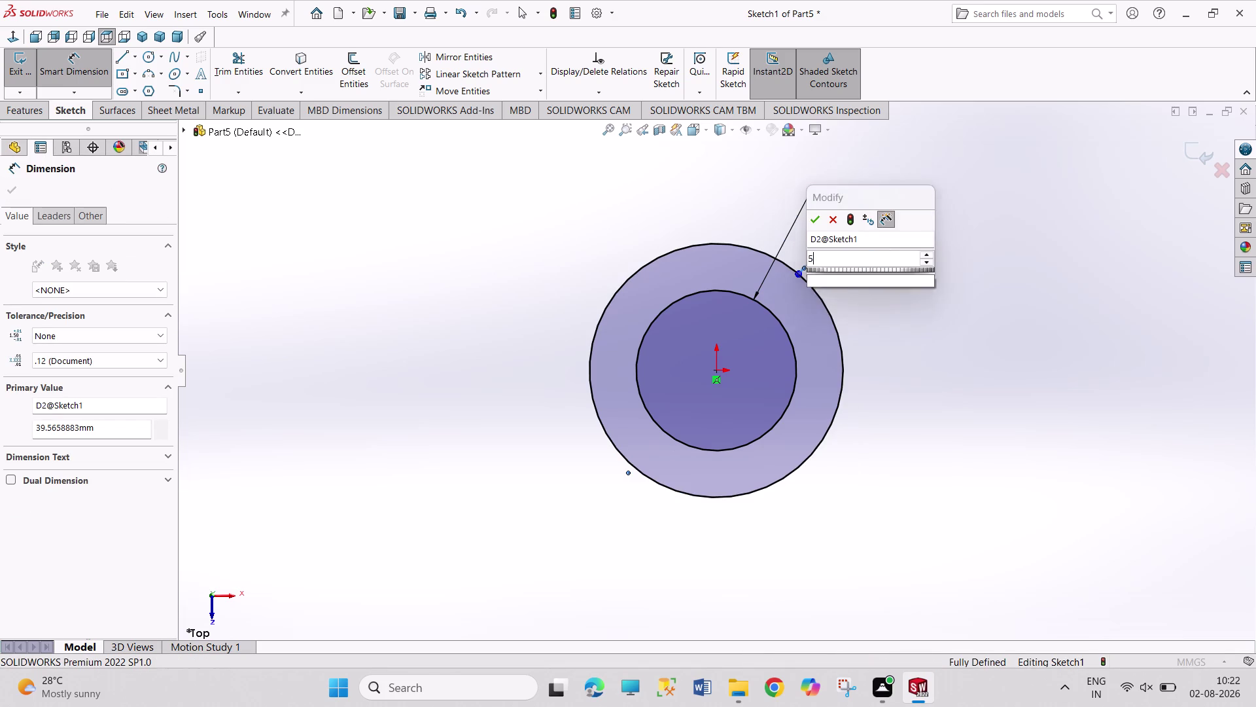
Finish the Ø52 outer circle dimension, return to selecting, and start the rectangle tool.
right_click(964, 371)
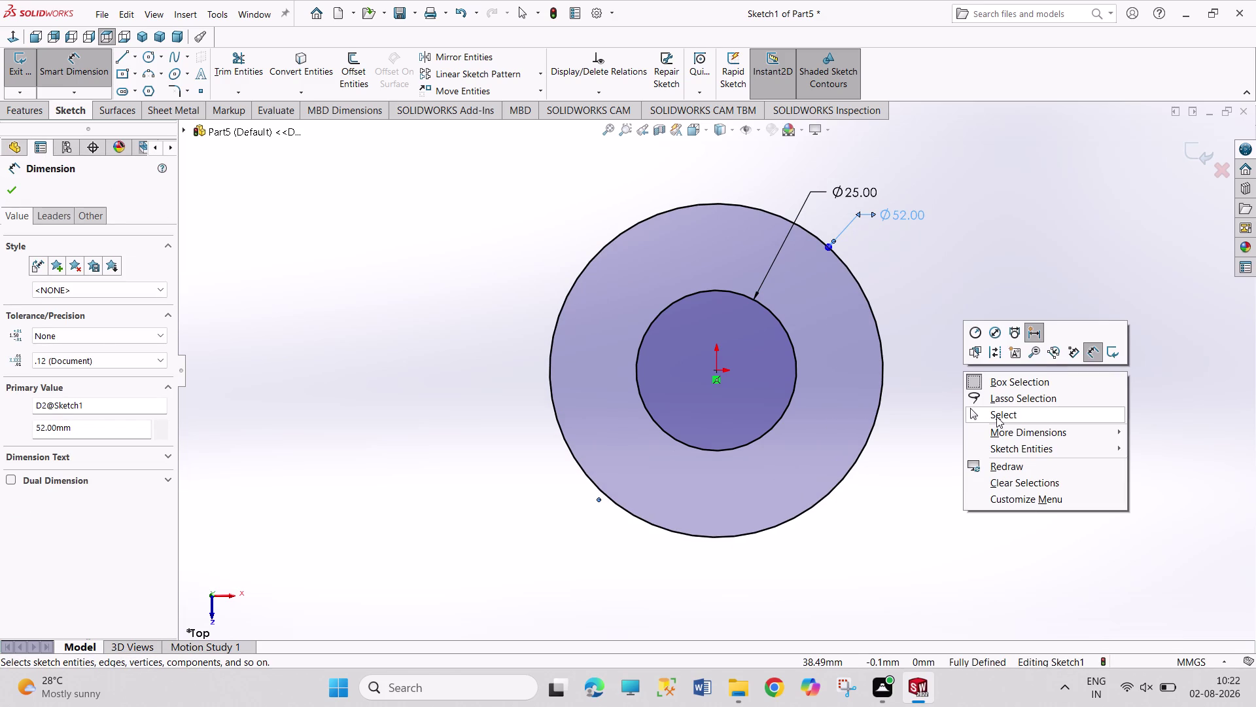
click(997, 416)
scroll(up, 3)
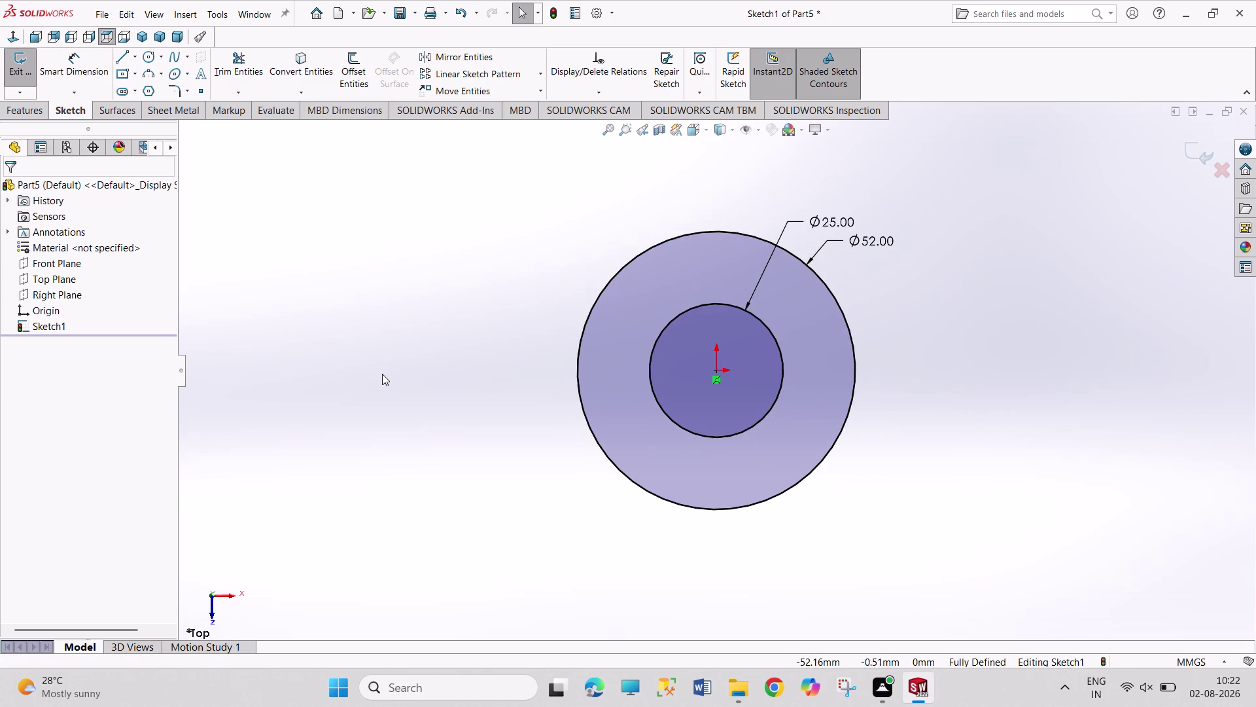
scroll(up, 3)
scroll(down, 3)
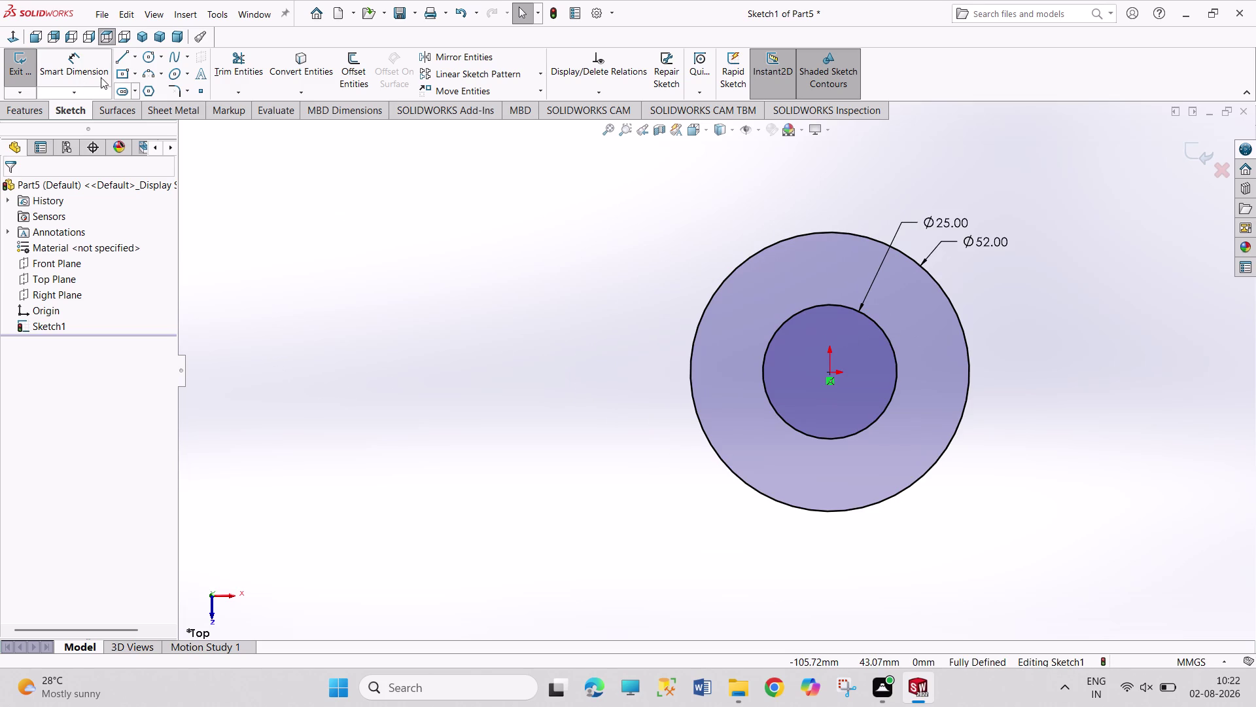
click(125, 72)
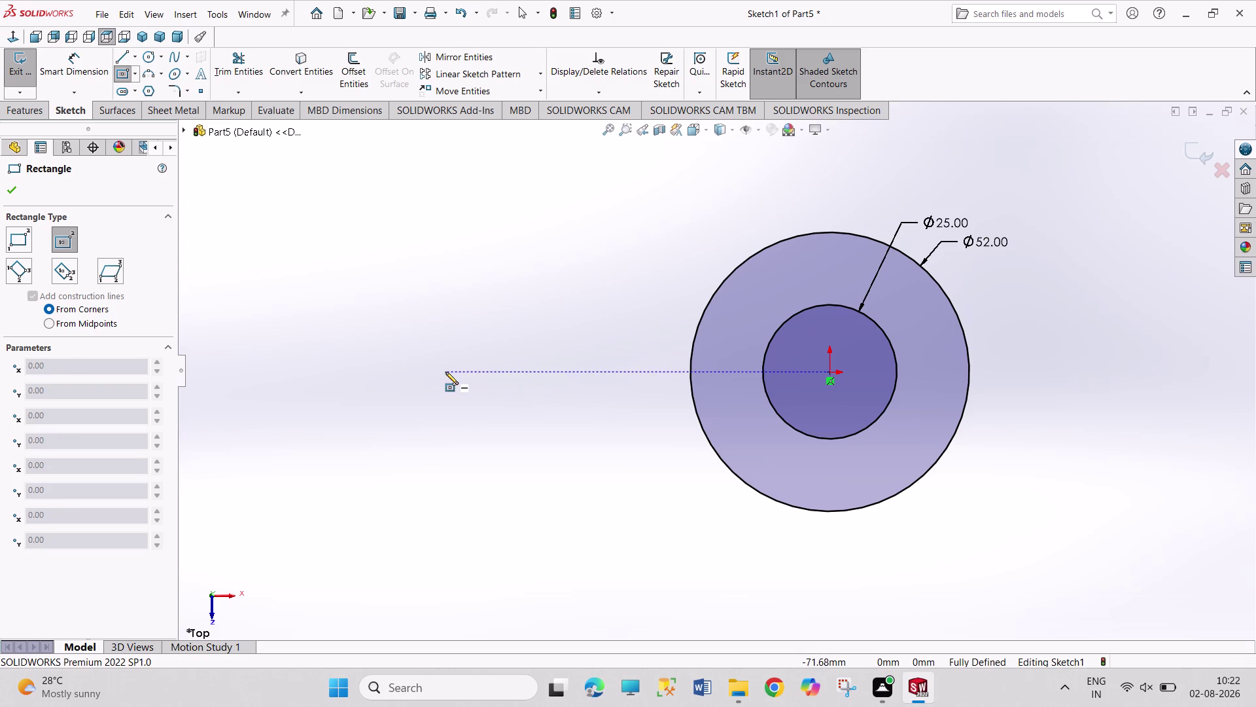
click(446, 372)
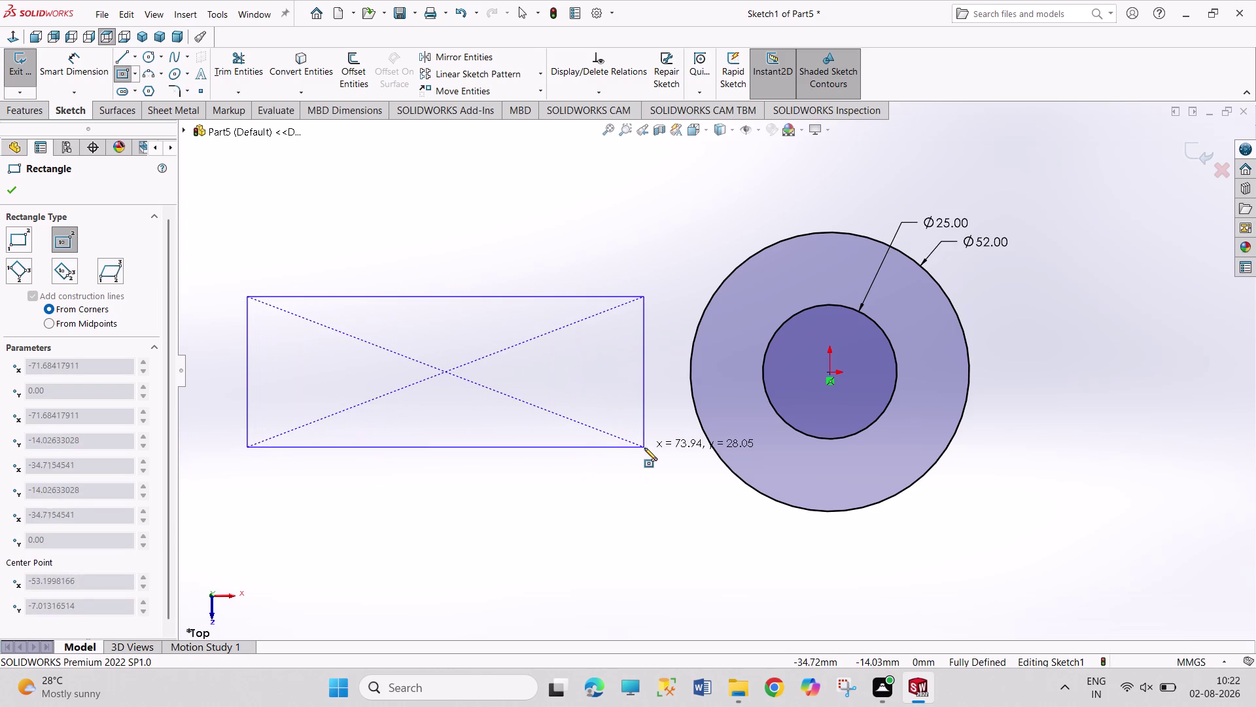
click(682, 450)
right_click(658, 244)
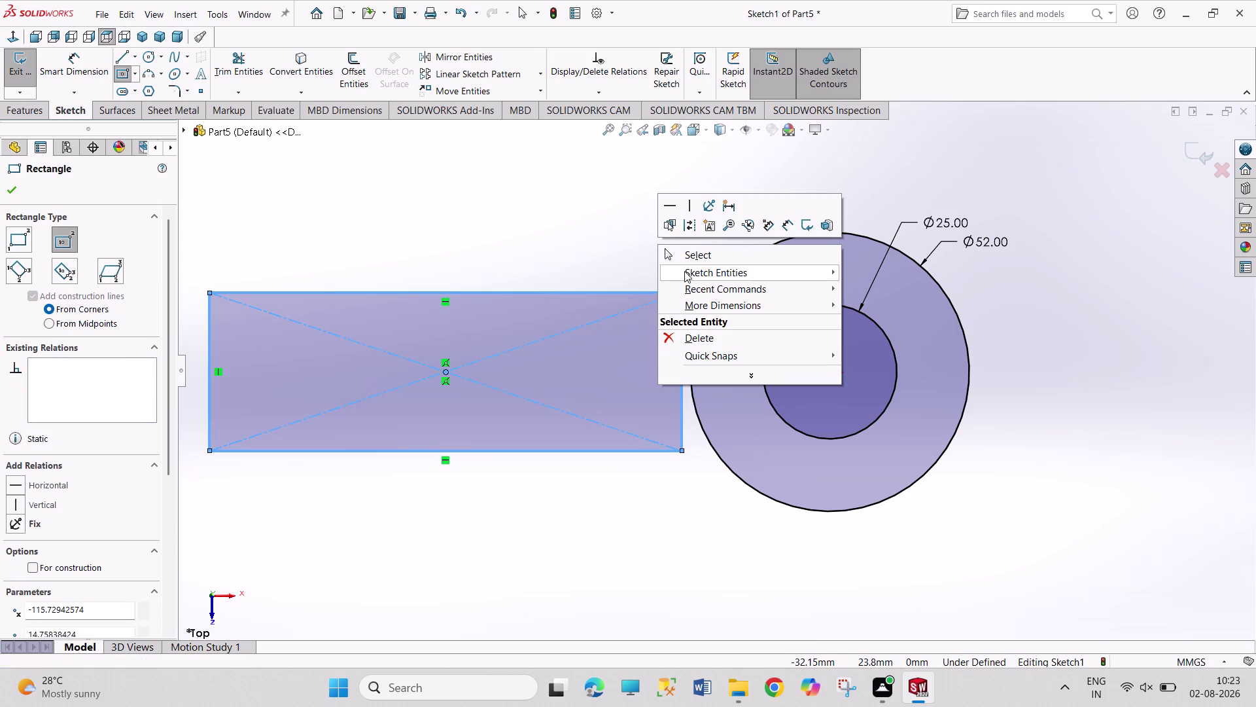
click(686, 259)
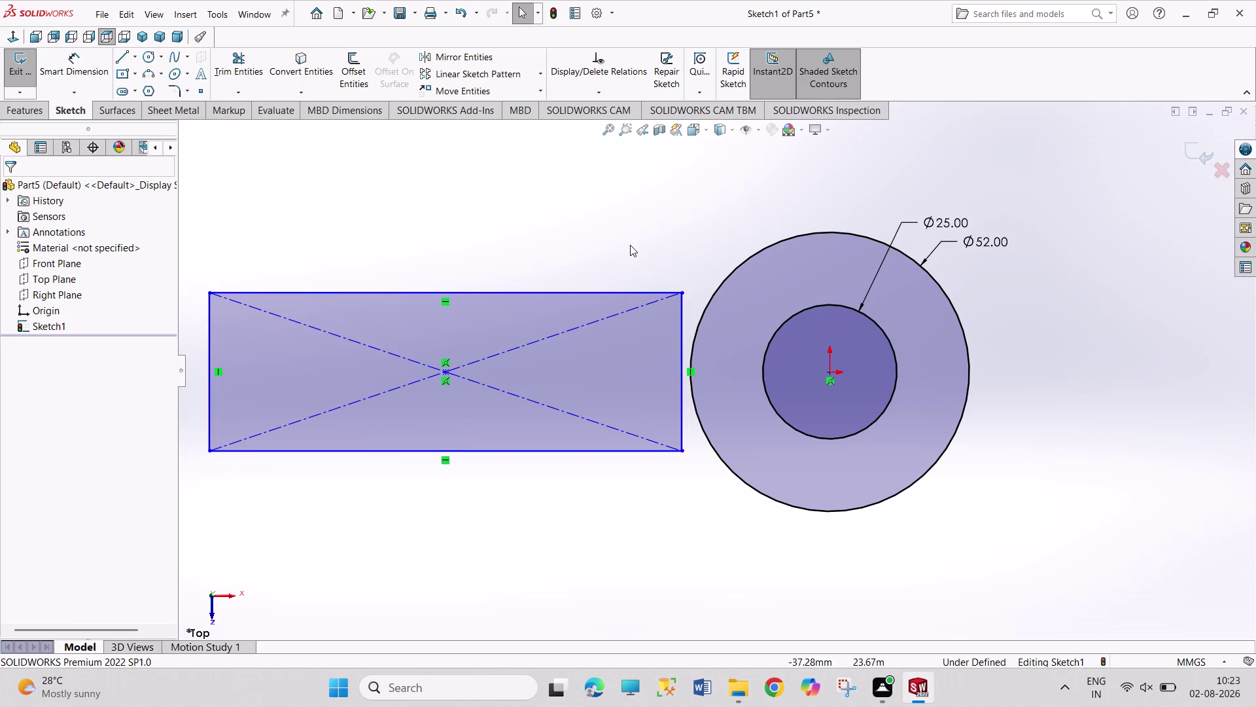
right_click(446, 372)
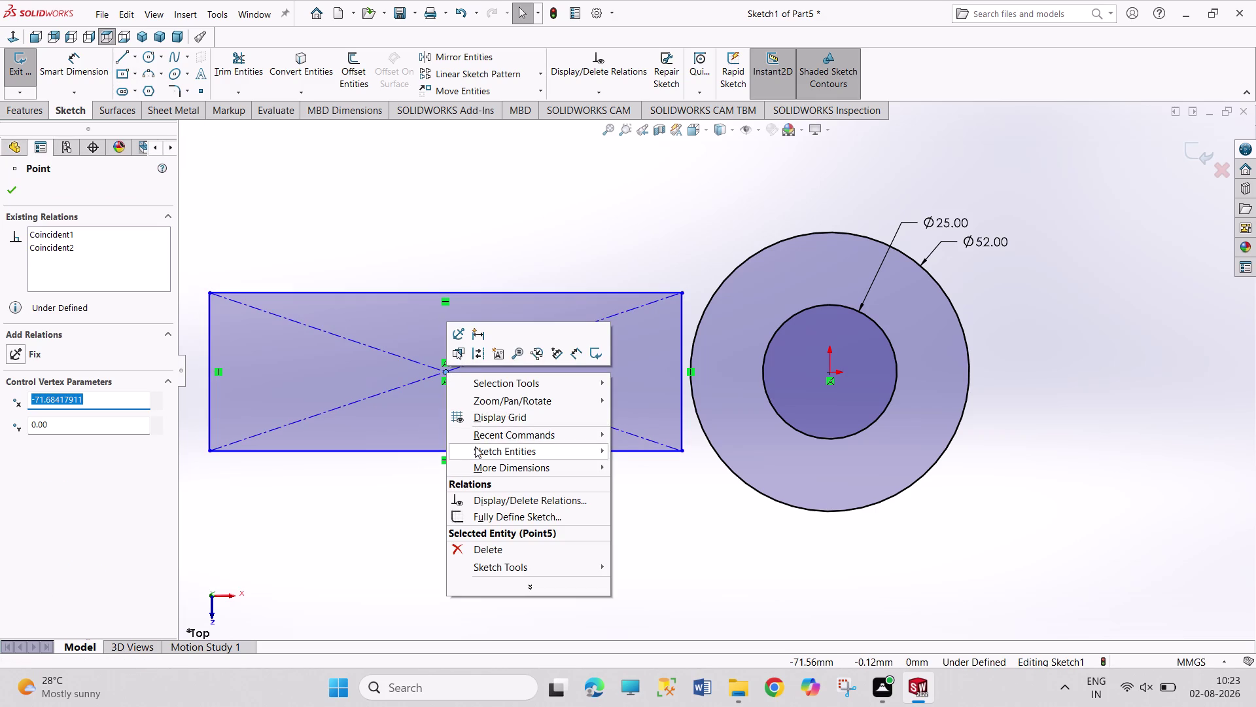
click(520, 555)
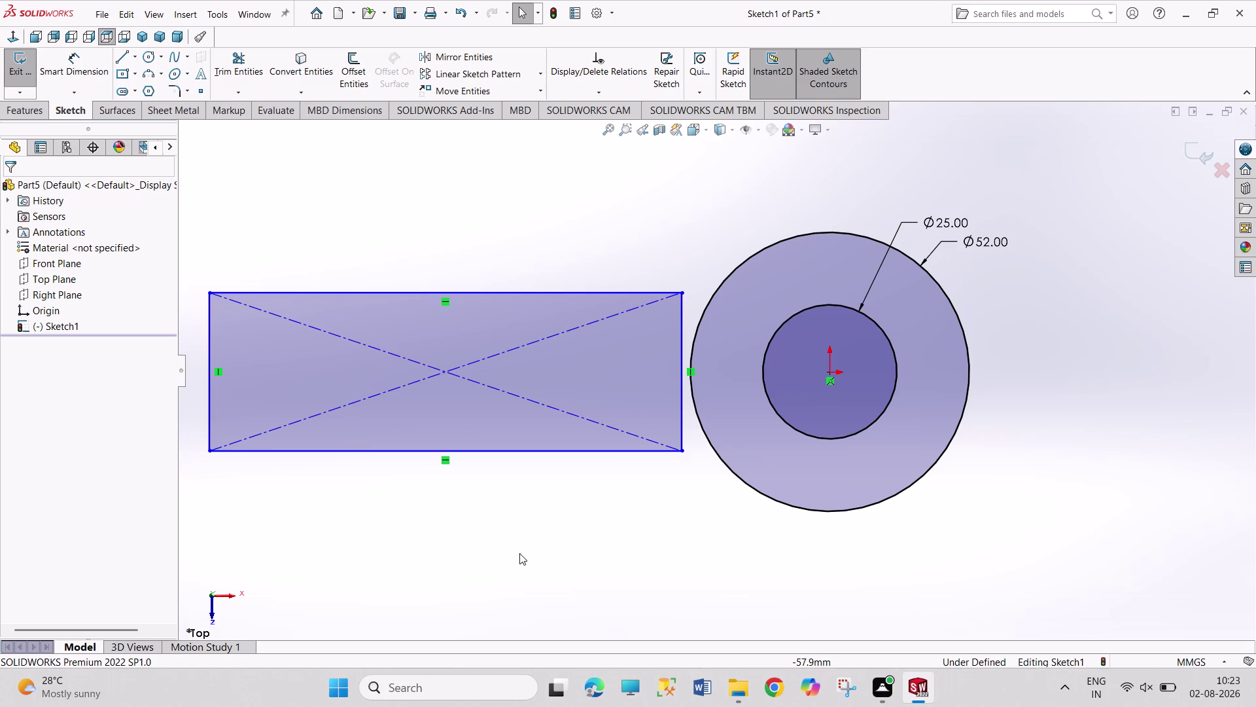
key(ctrl+z)
key(ctrl+z)
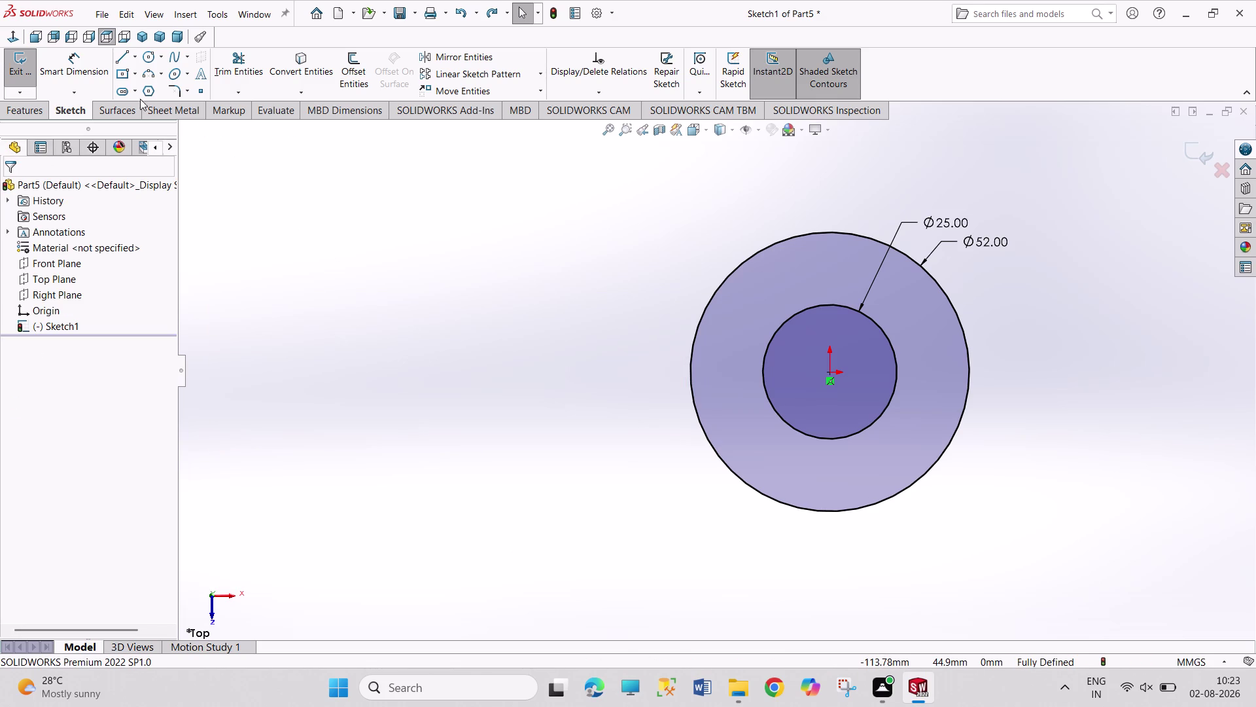
Sketch a horizontal line to the left of the circles.
click(121, 60)
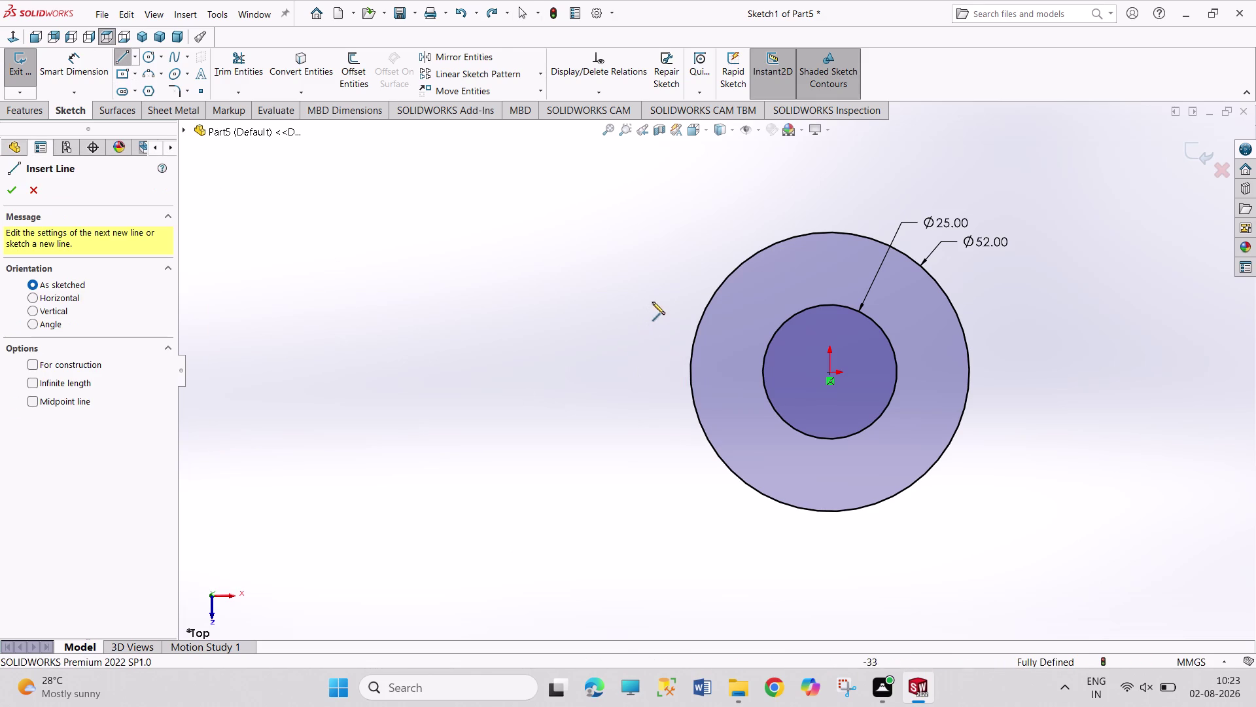
click(654, 300)
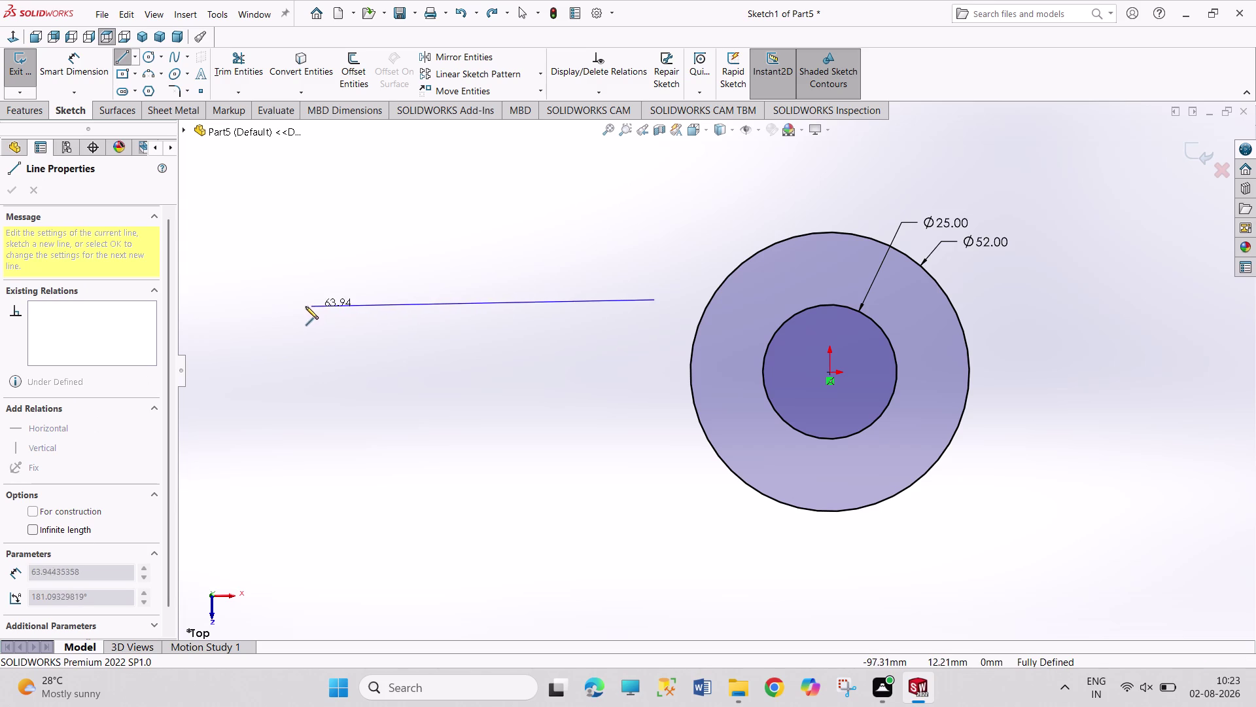
click(290, 297)
right_click(338, 235)
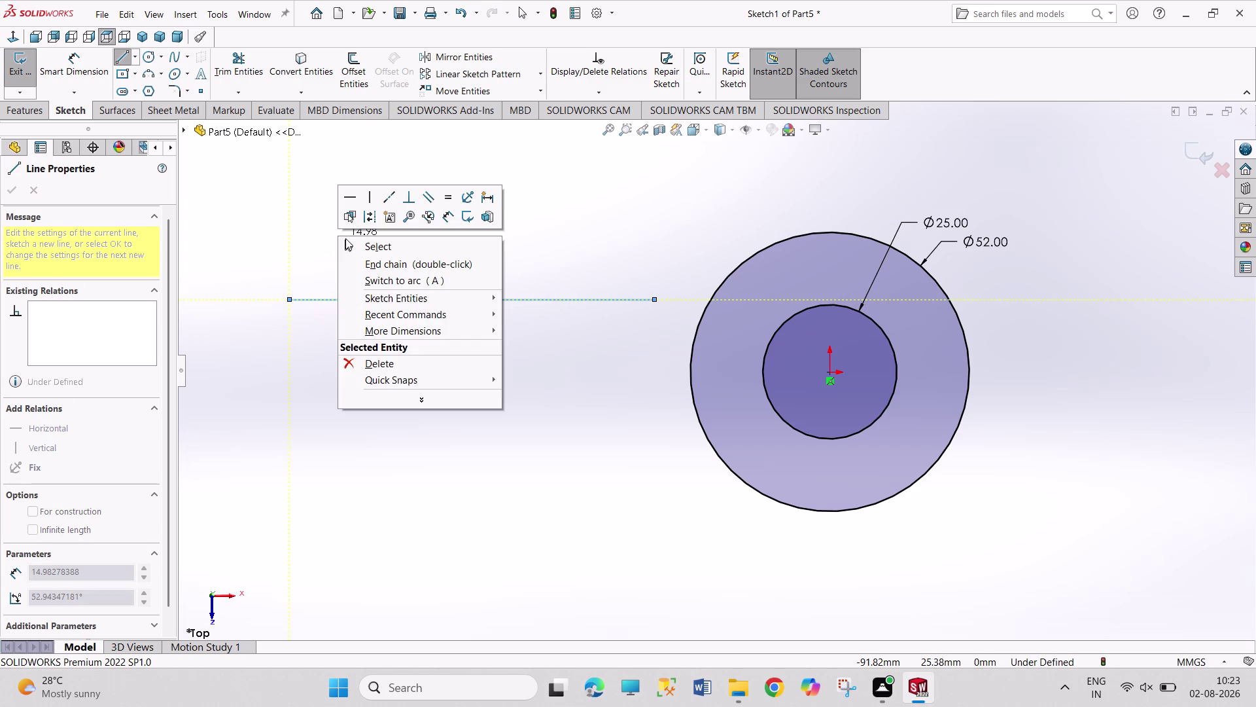
click(353, 241)
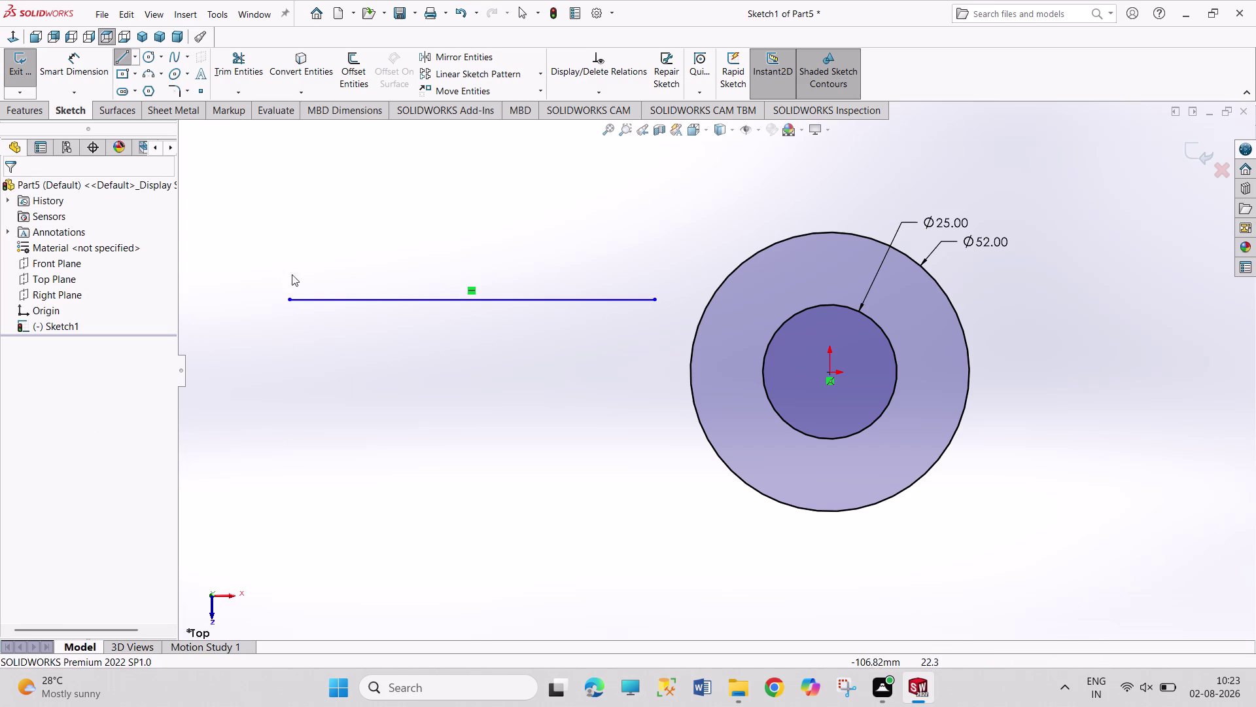
Mirror the horizontal line about the Front Plane to create a parallel copy.
click(332, 298)
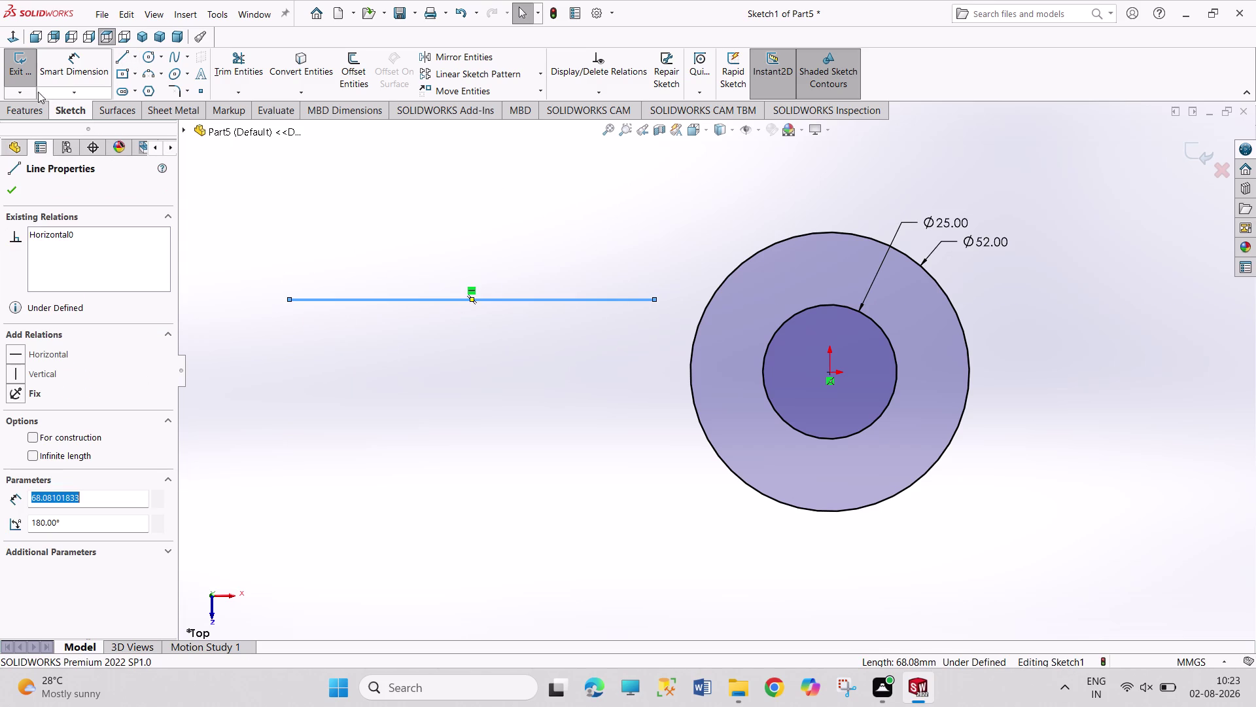
click(464, 55)
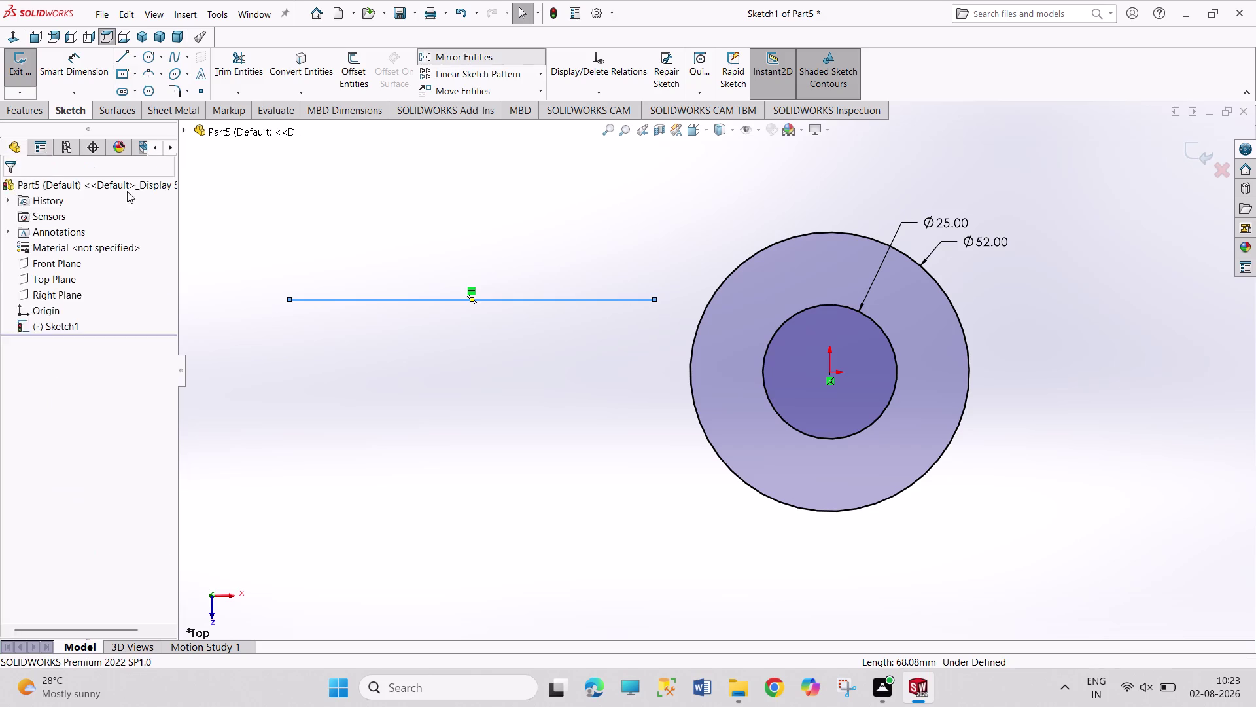
click(92, 388)
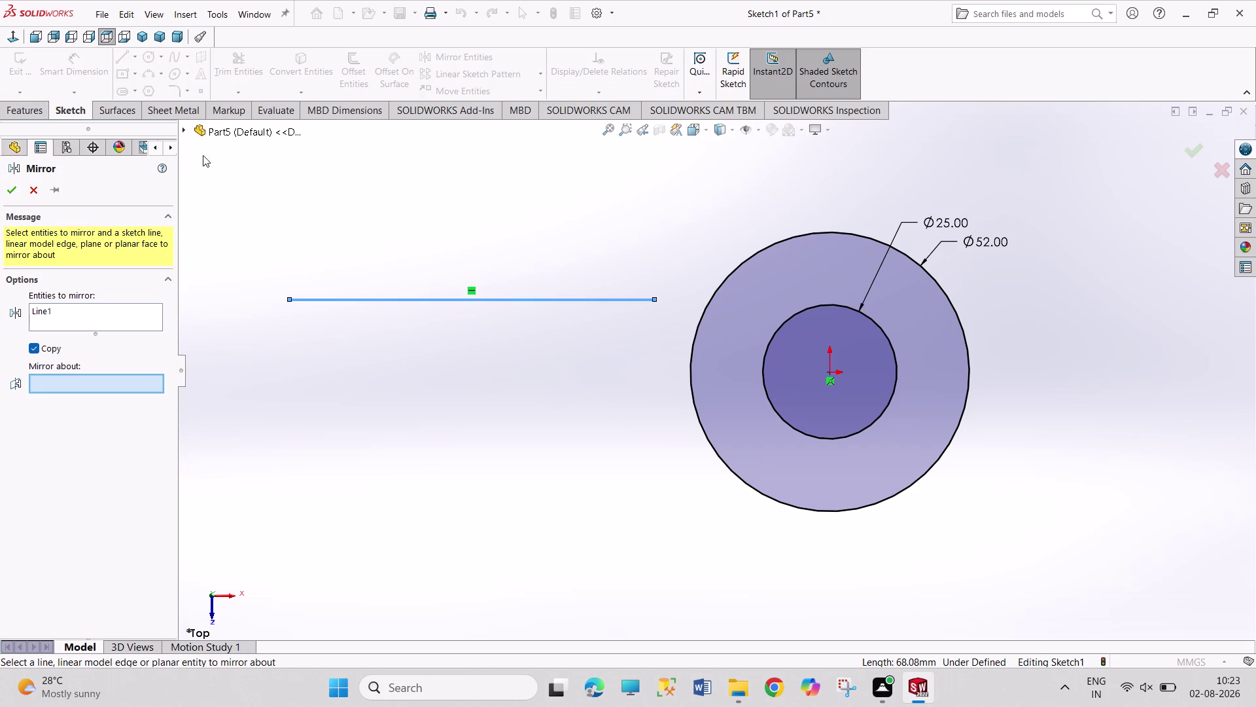
click(181, 128)
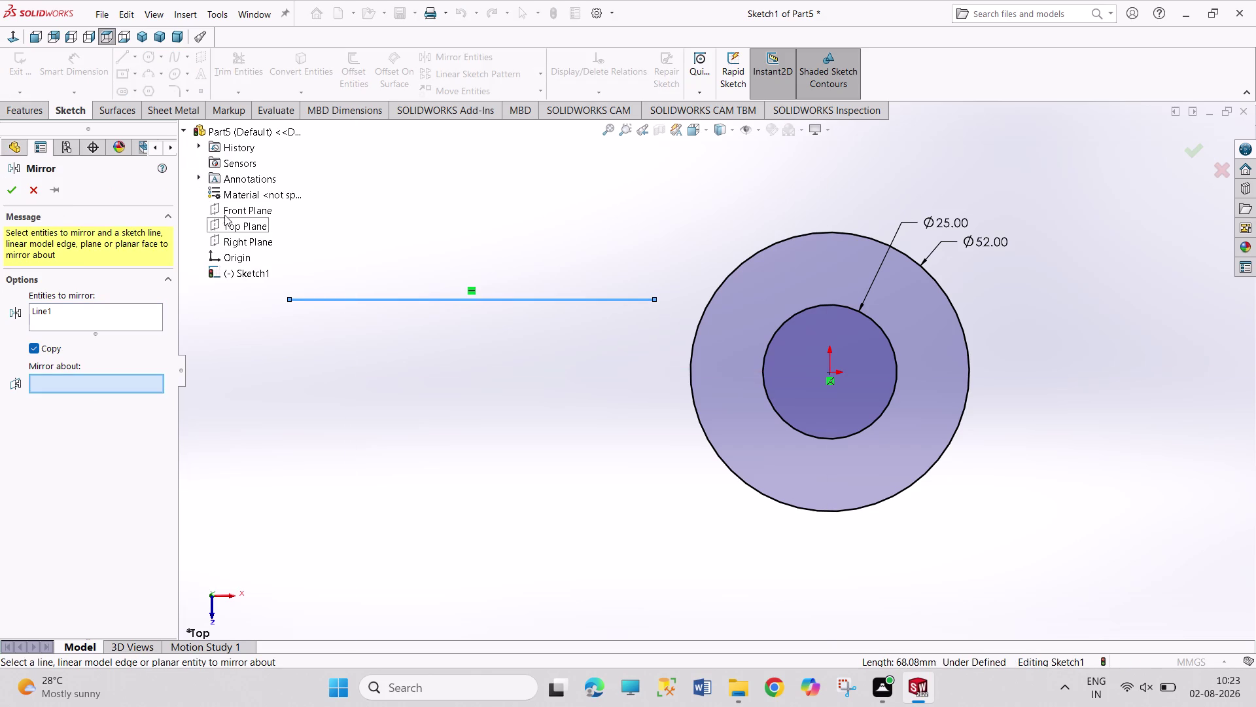
click(226, 210)
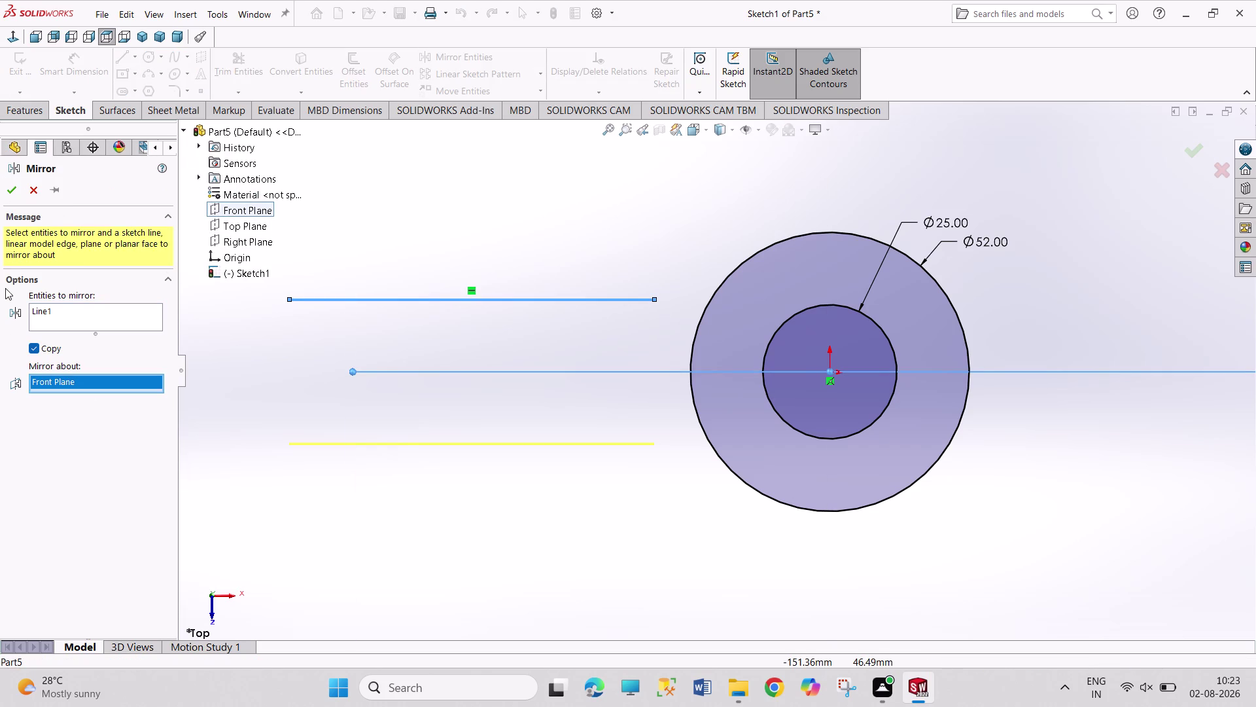
click(17, 190)
right_drag(509, 556, 496, 359)
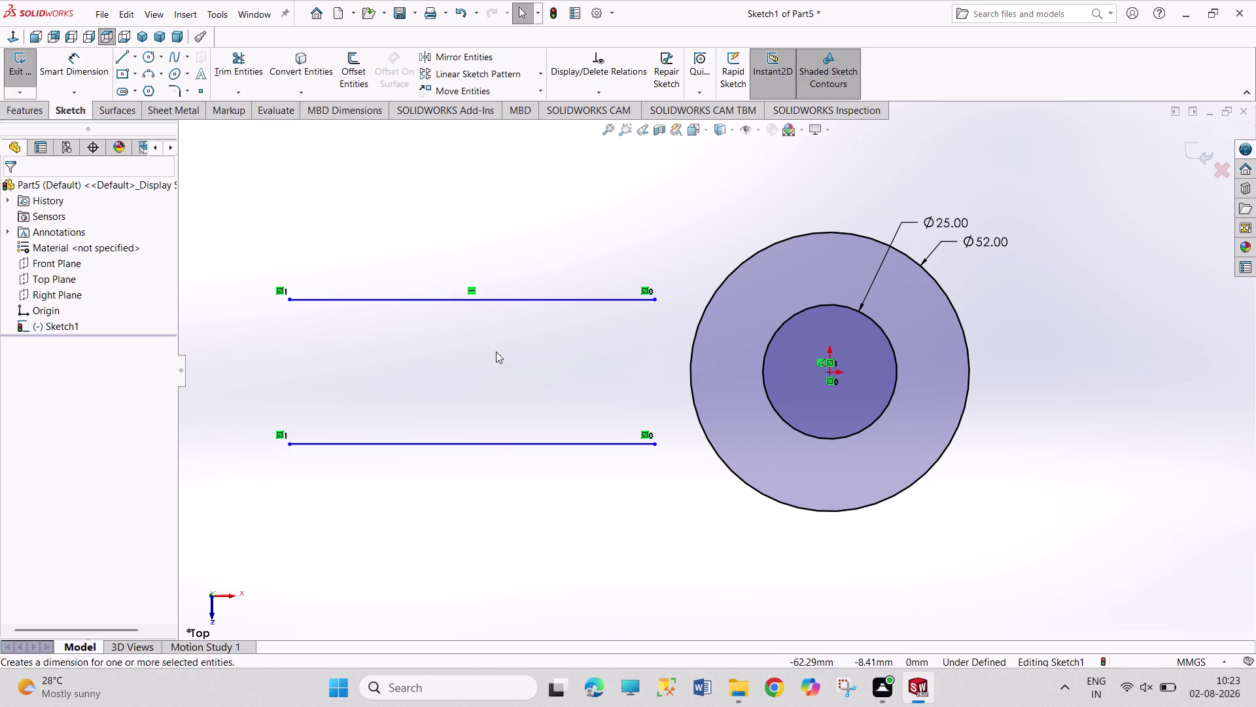
right_drag(496, 359, 495, 325)
Dimension the spacing between the two parallel lines to 28 mm.
click(537, 441)
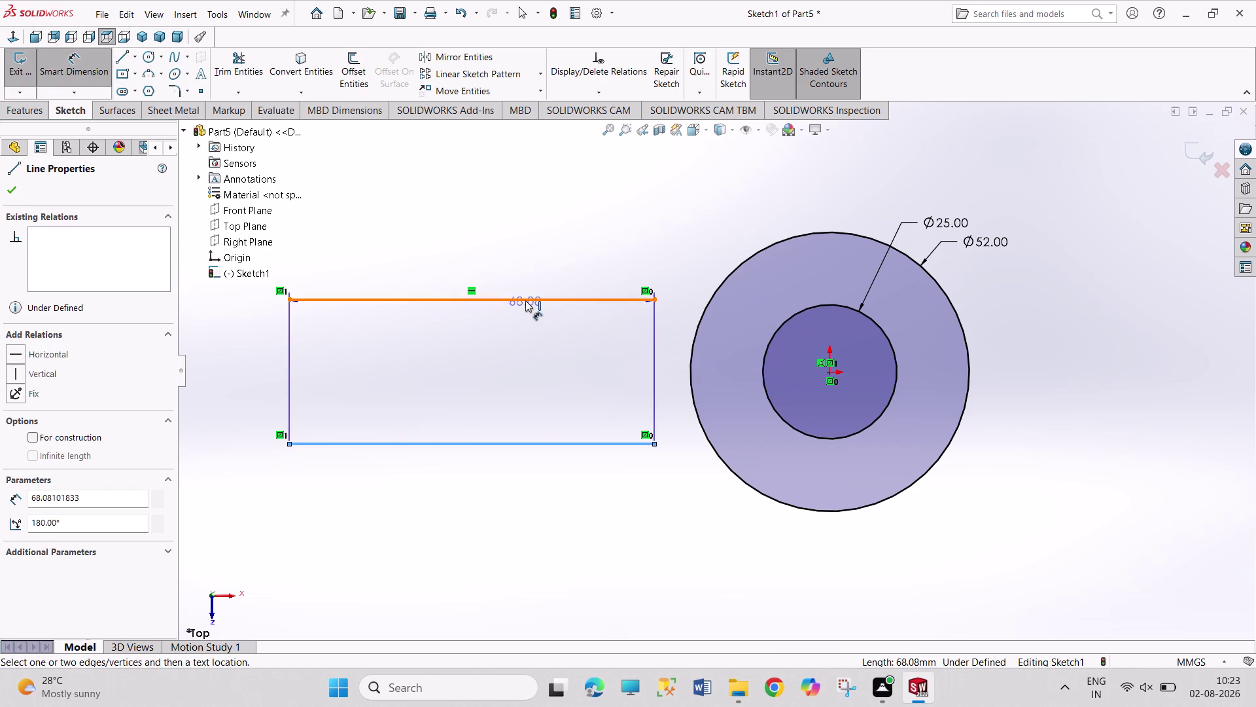
click(525, 300)
click(509, 372)
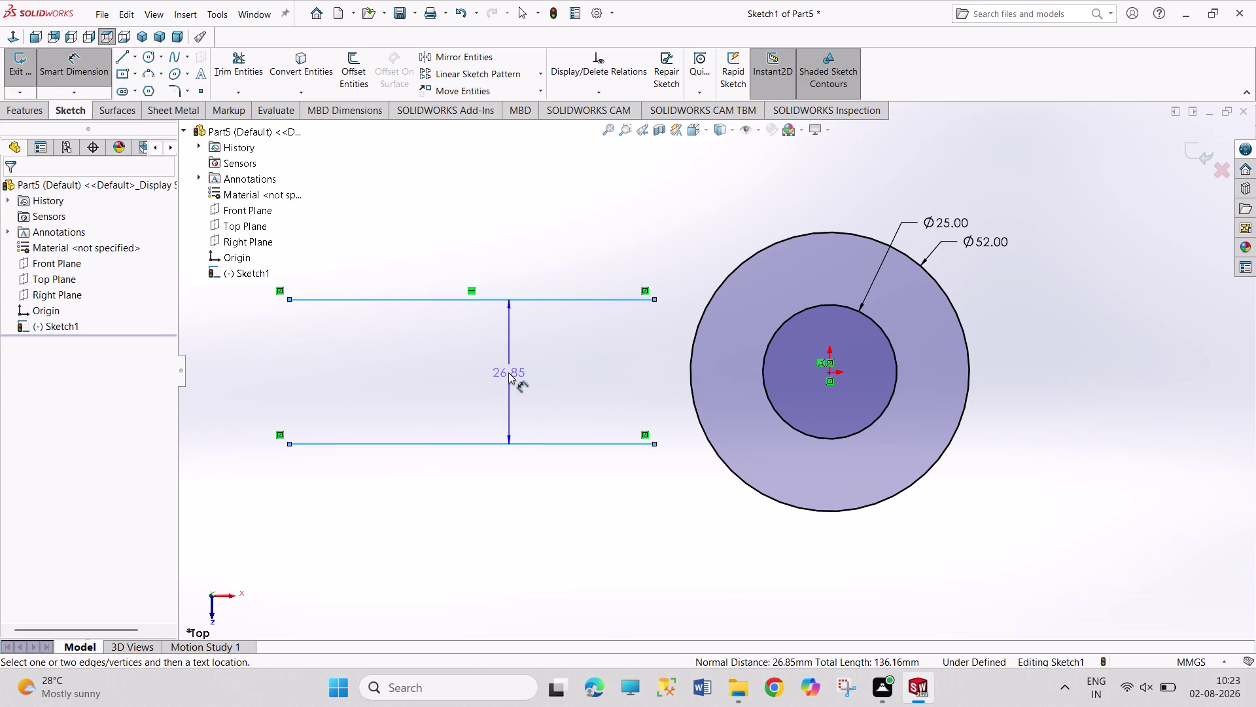
text(28)
key(Return)
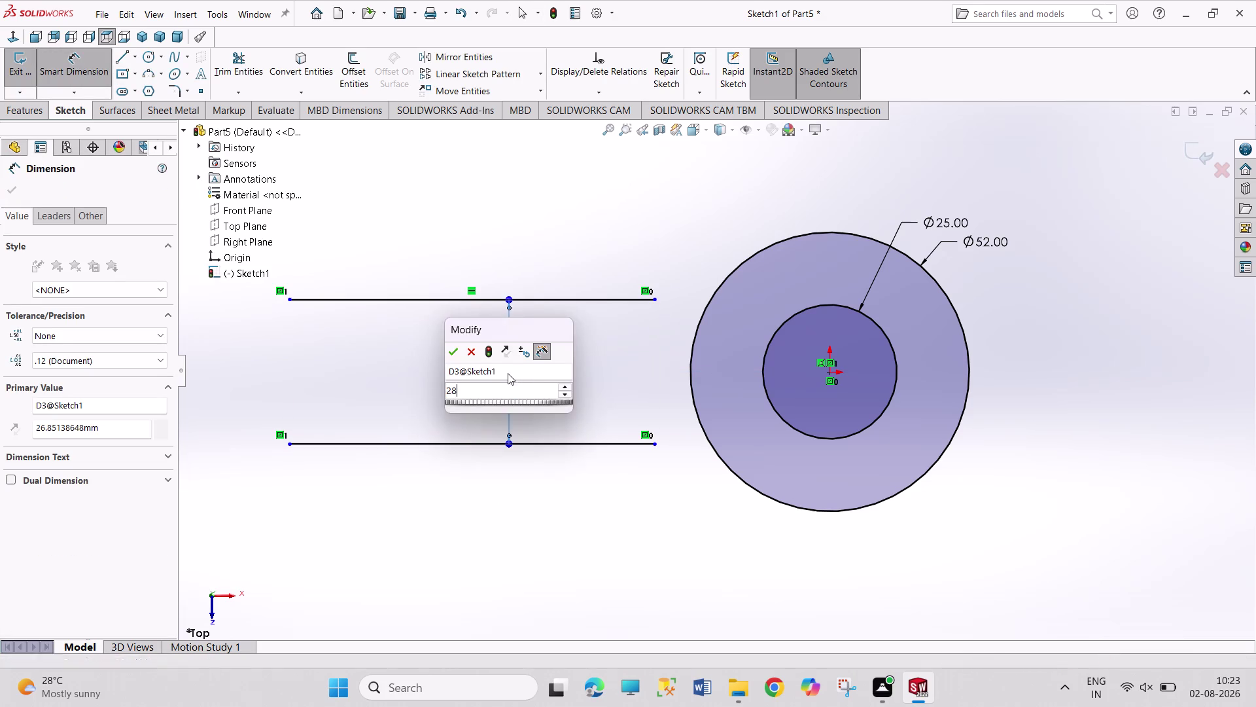
right_click(610, 541)
click(655, 587)
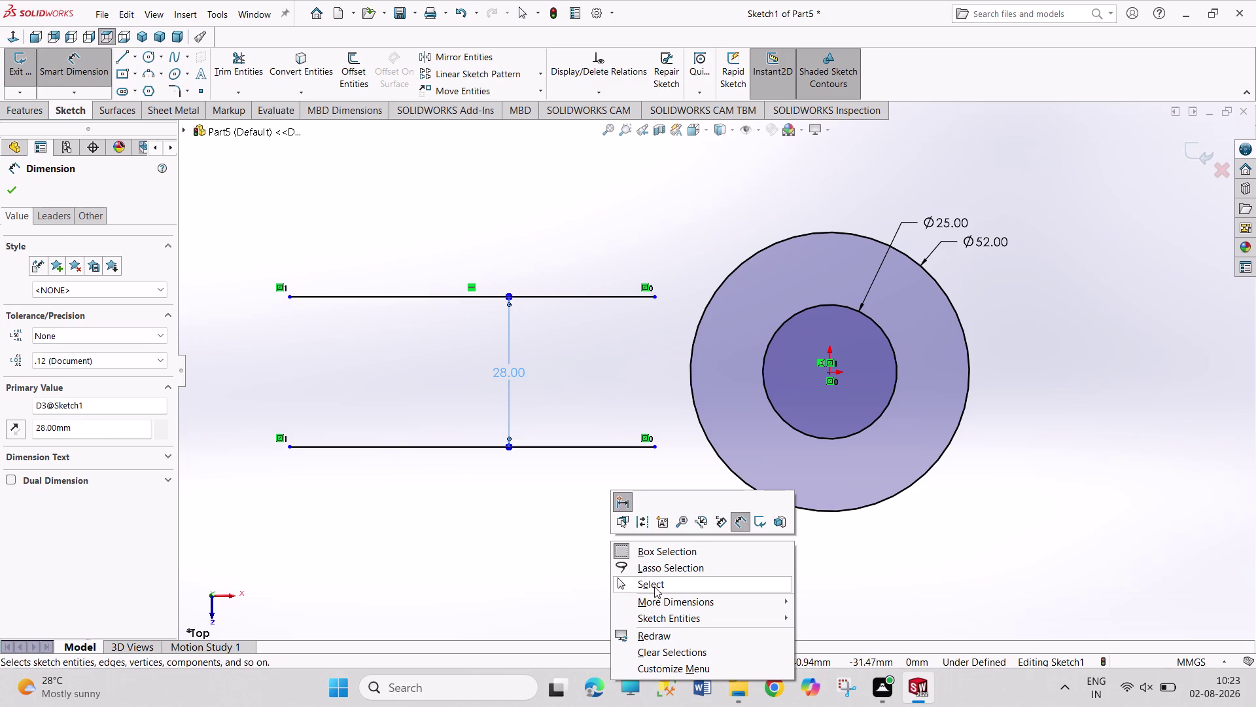
Make the lower line's right endpoint coincident with the Ø52 outer circle.
click(655, 445)
click(714, 452)
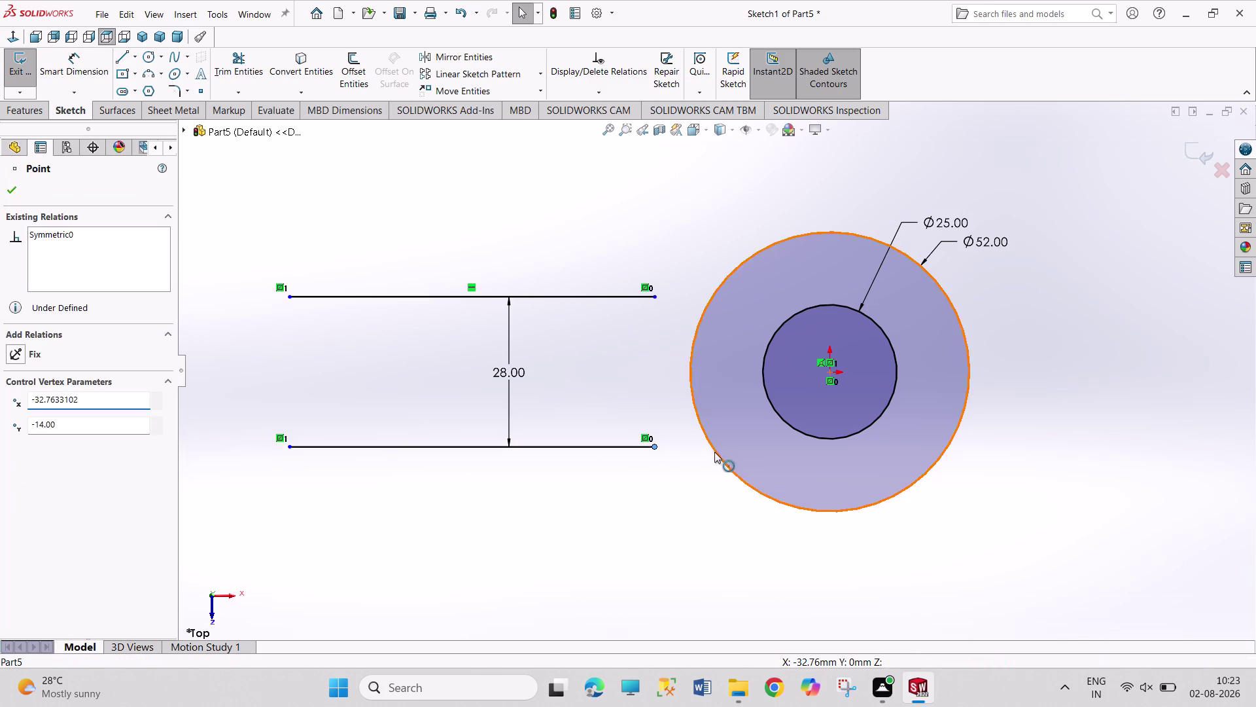
click(46, 437)
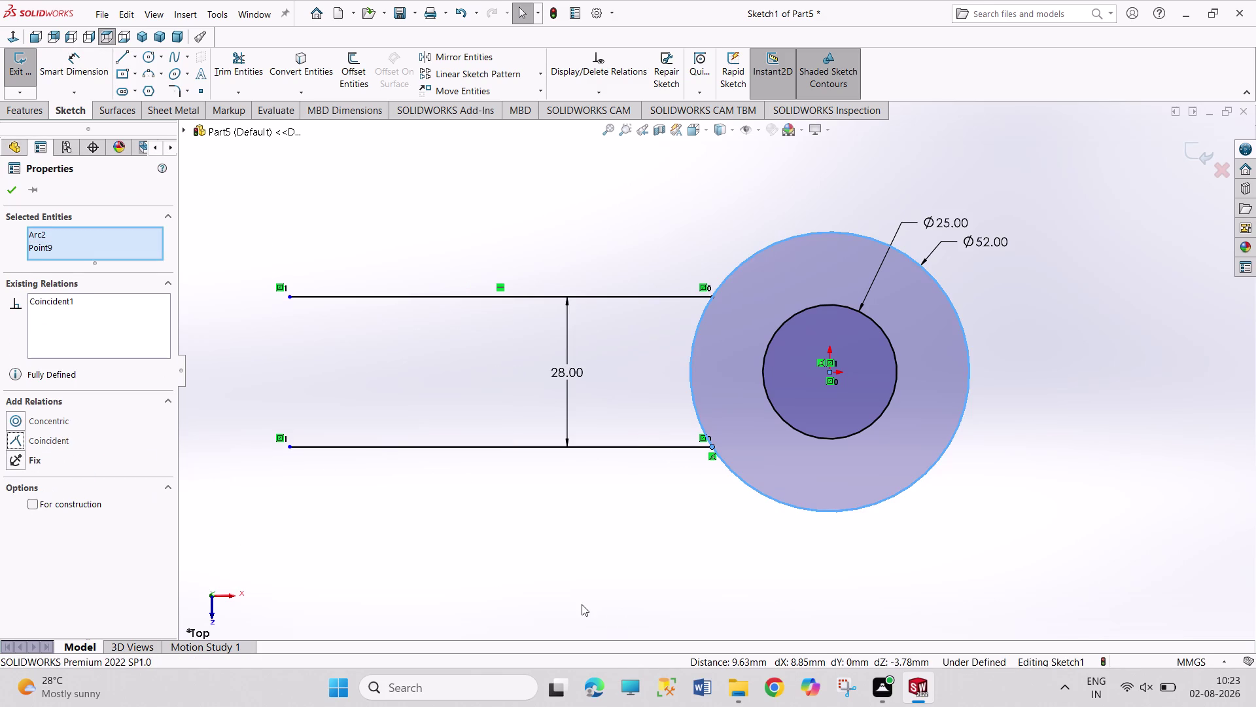
click(582, 604)
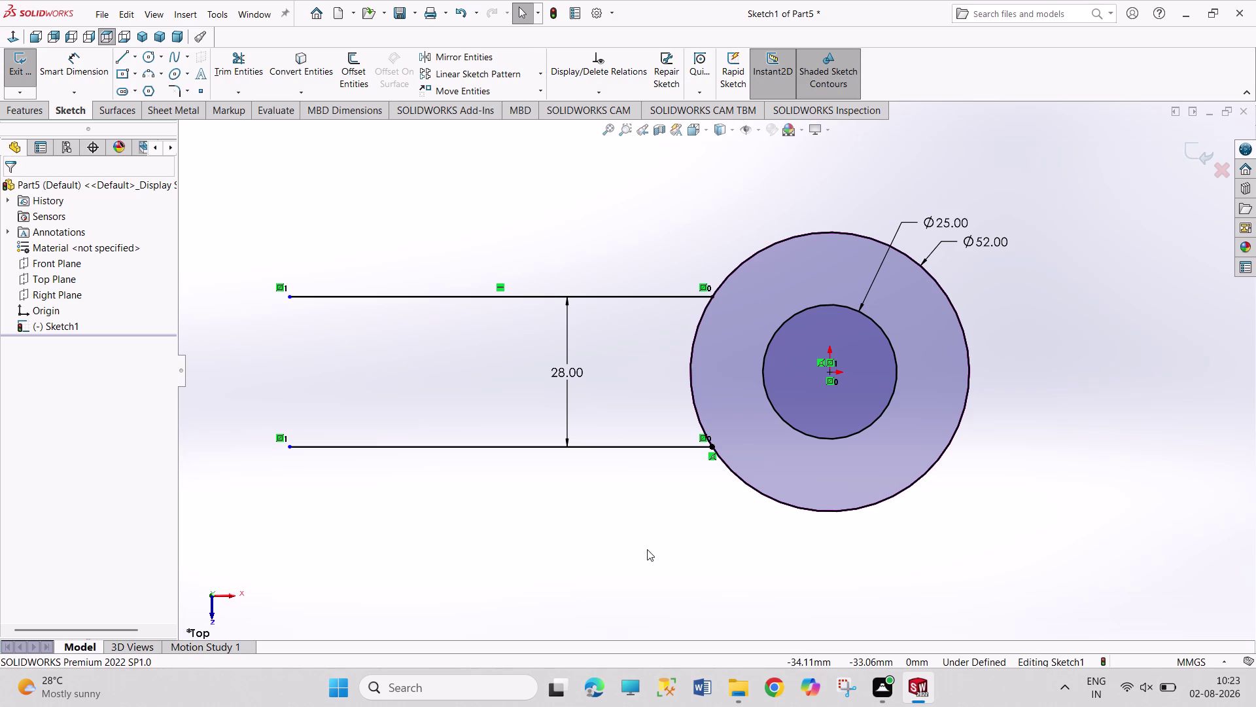
right_drag(647, 549, 606, 303)
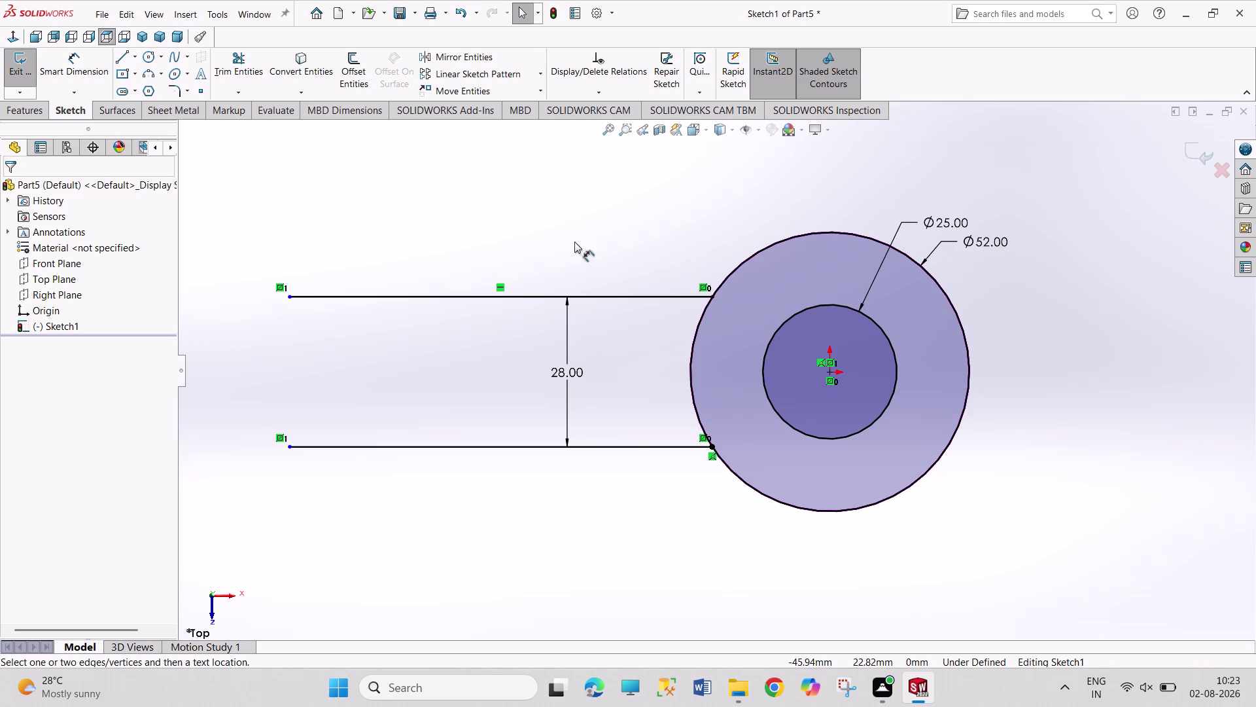
click(150, 58)
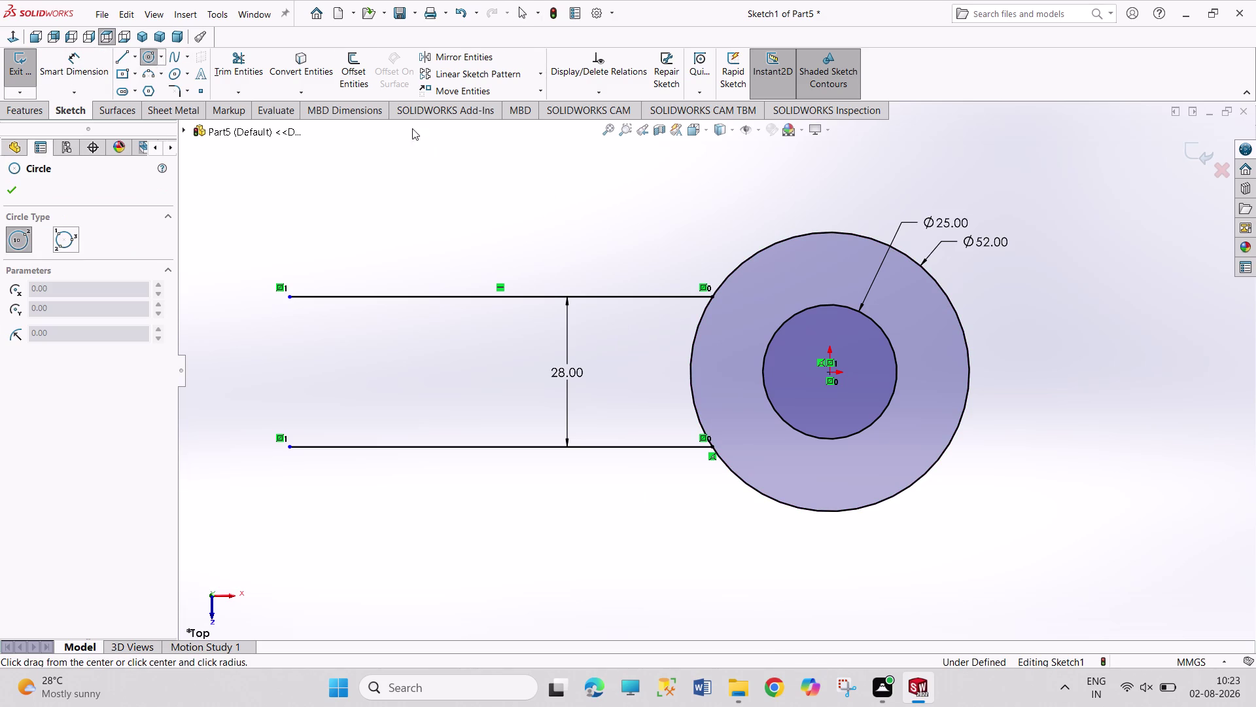
Sketch a small circle above the upper line and dimension its diameter to 360 mm.
click(681, 231)
click(700, 259)
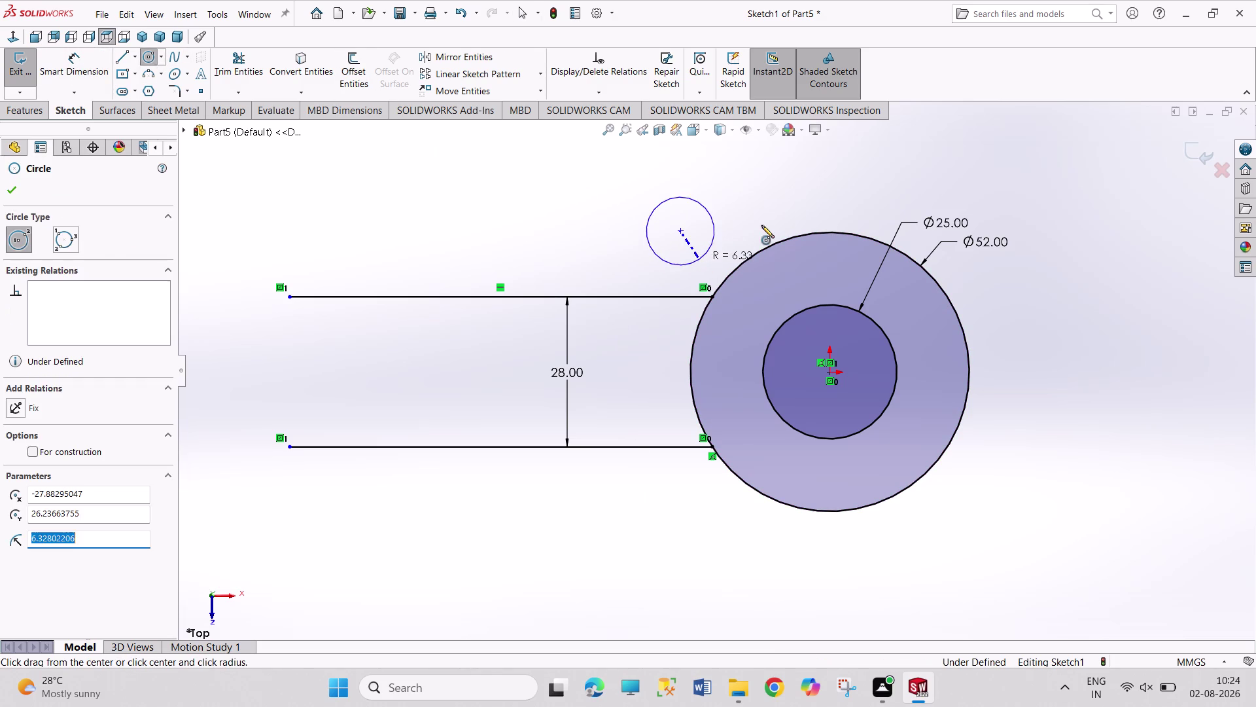
right_drag(762, 225, 720, 143)
click(701, 199)
click(711, 182)
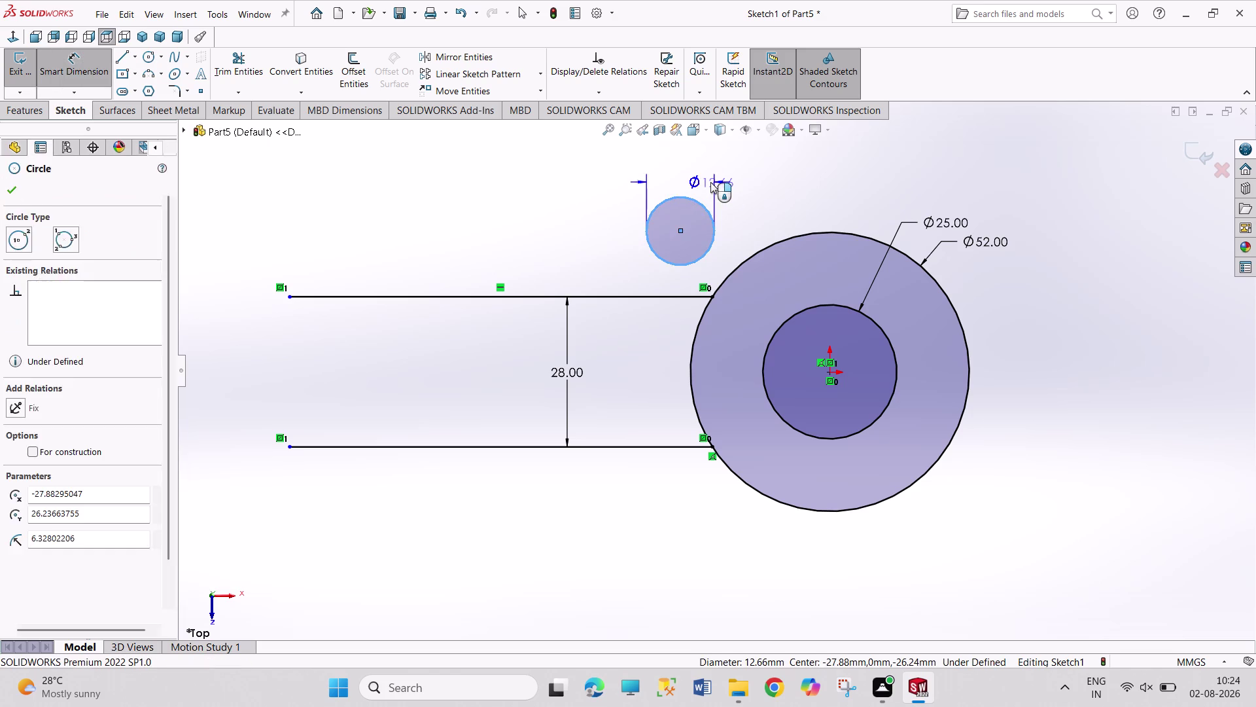
text(36)
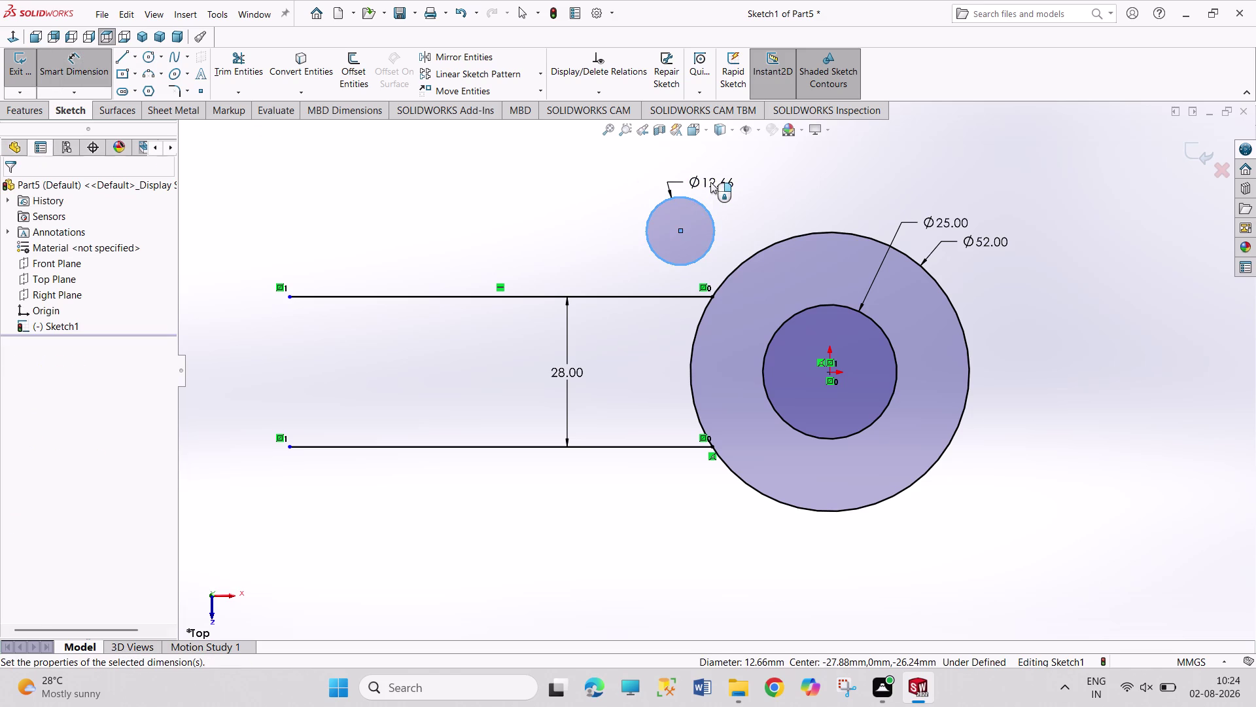
text(0)
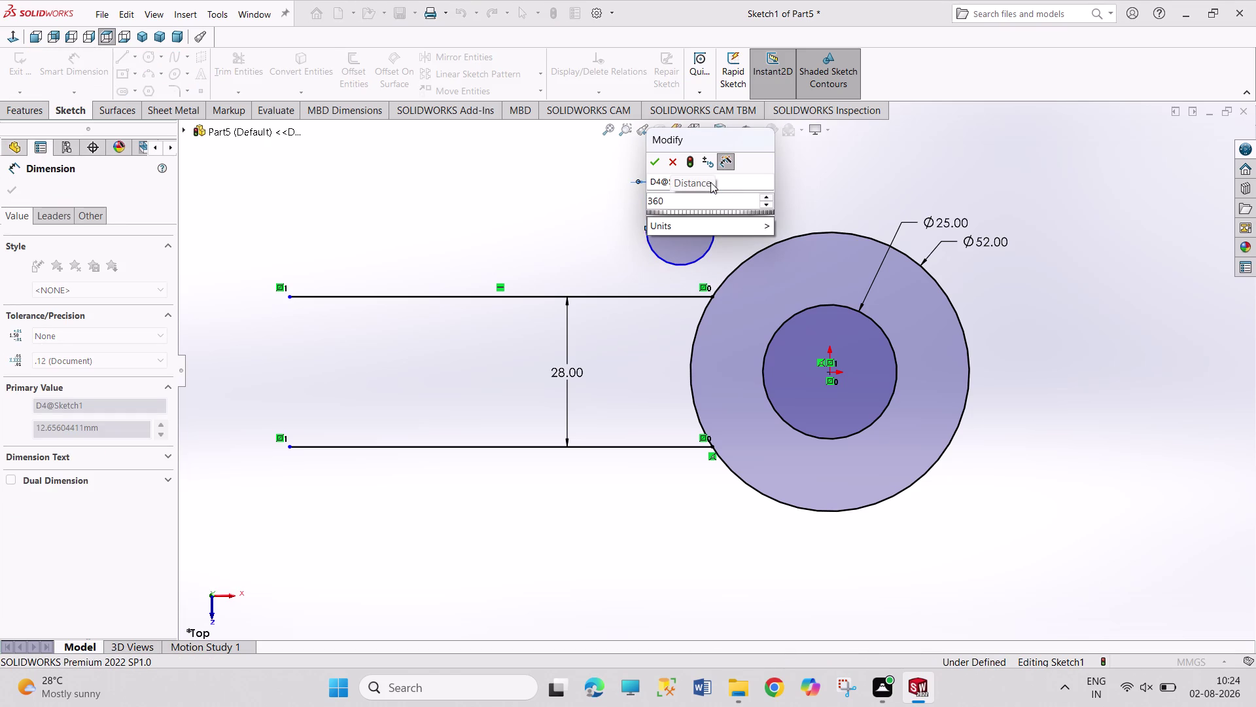
key(Return)
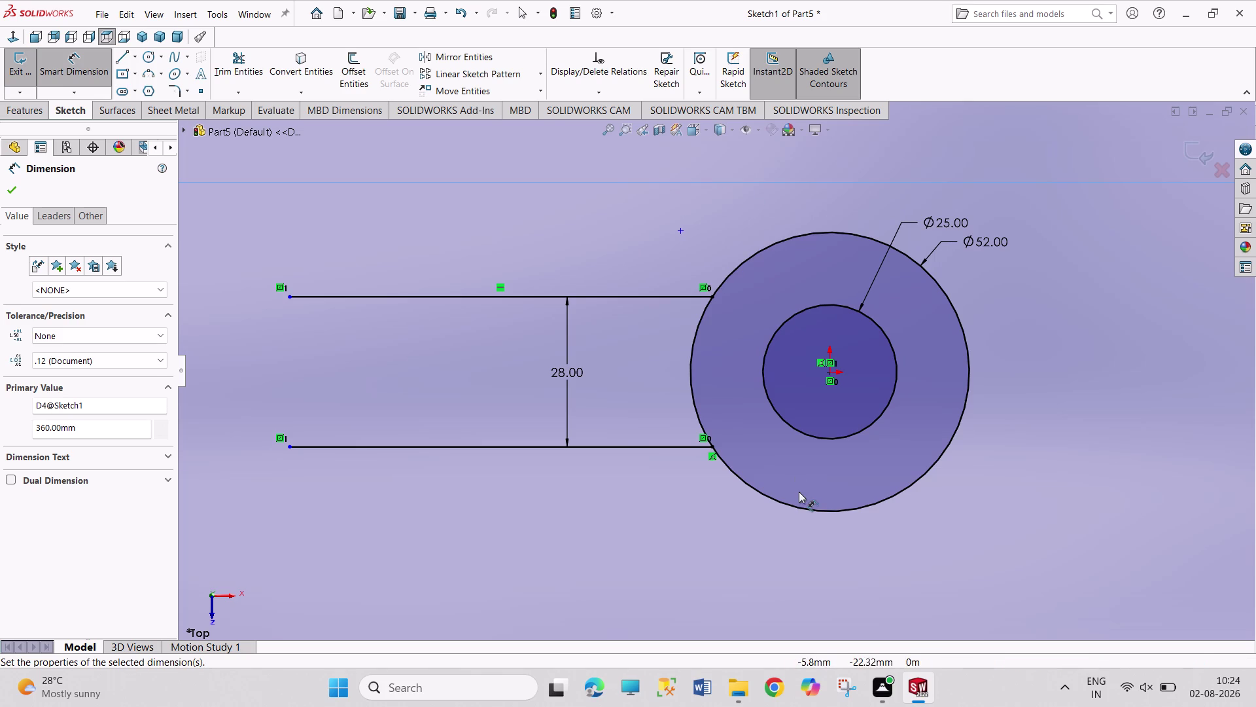
scroll(up, 3)
scroll(up, 3)
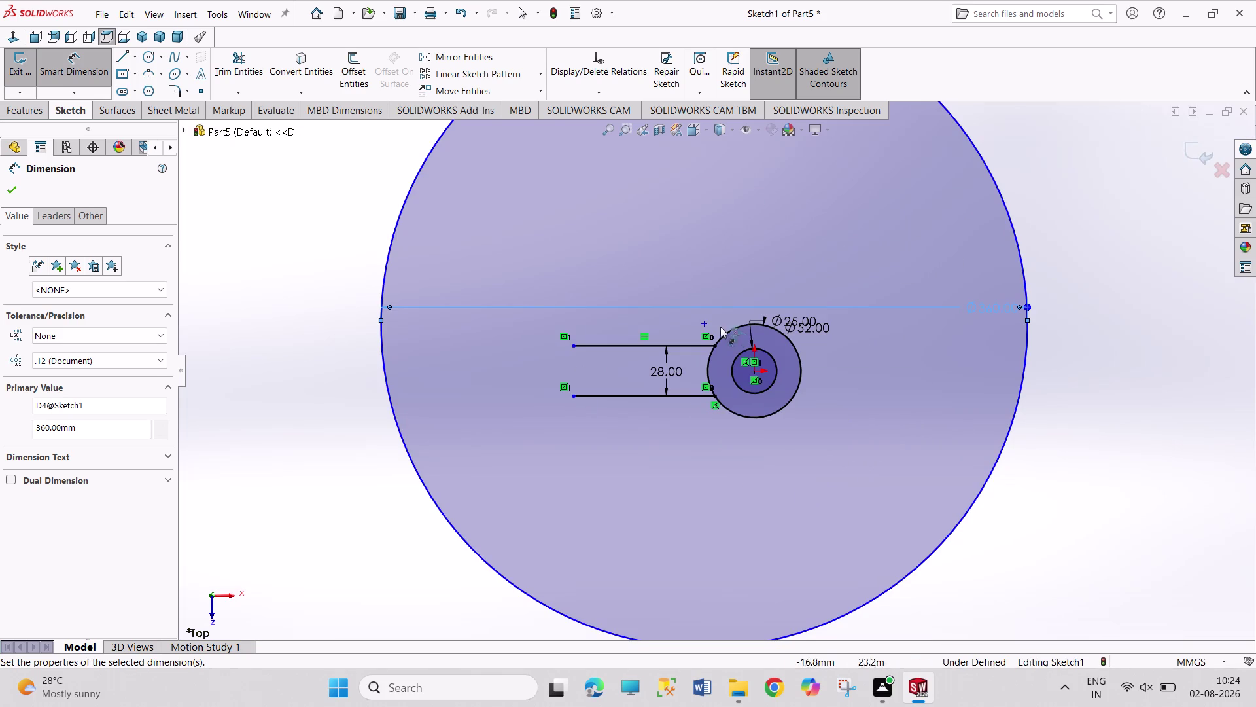
drag(706, 324, 707, 216)
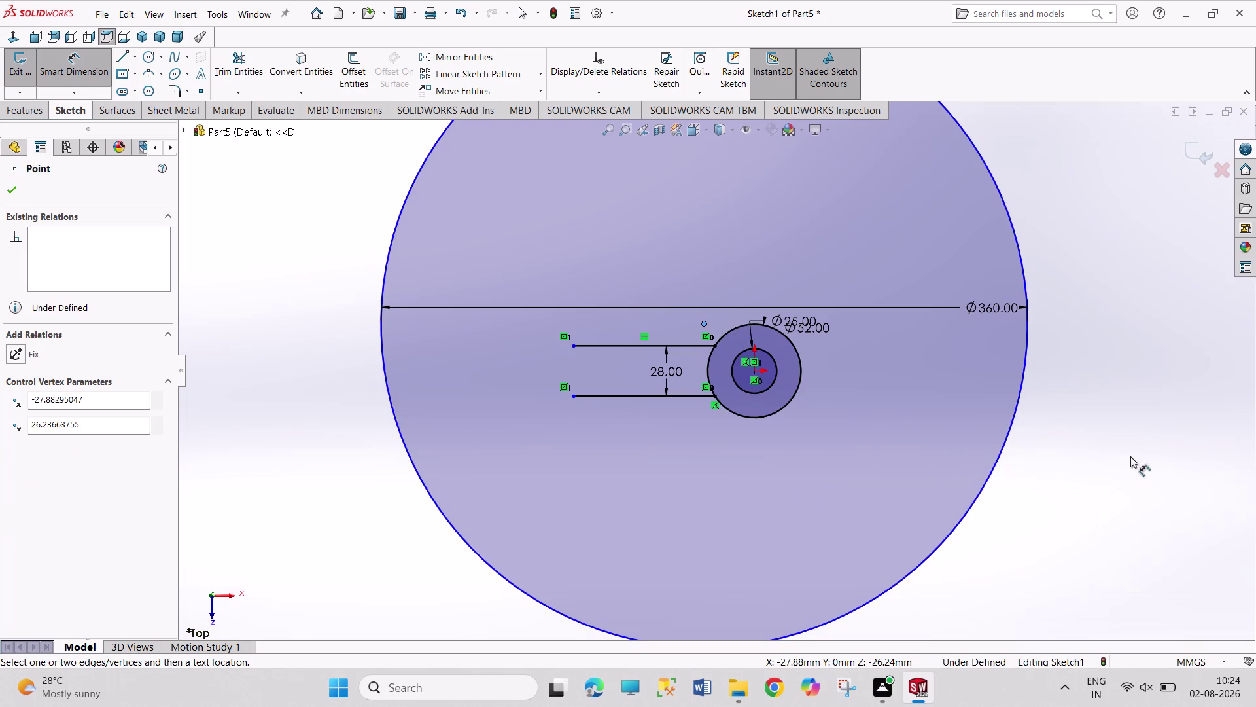
Drag the large circle into position above the fork lines beside the Ø52 circle.
right_click(1068, 476)
click(1084, 520)
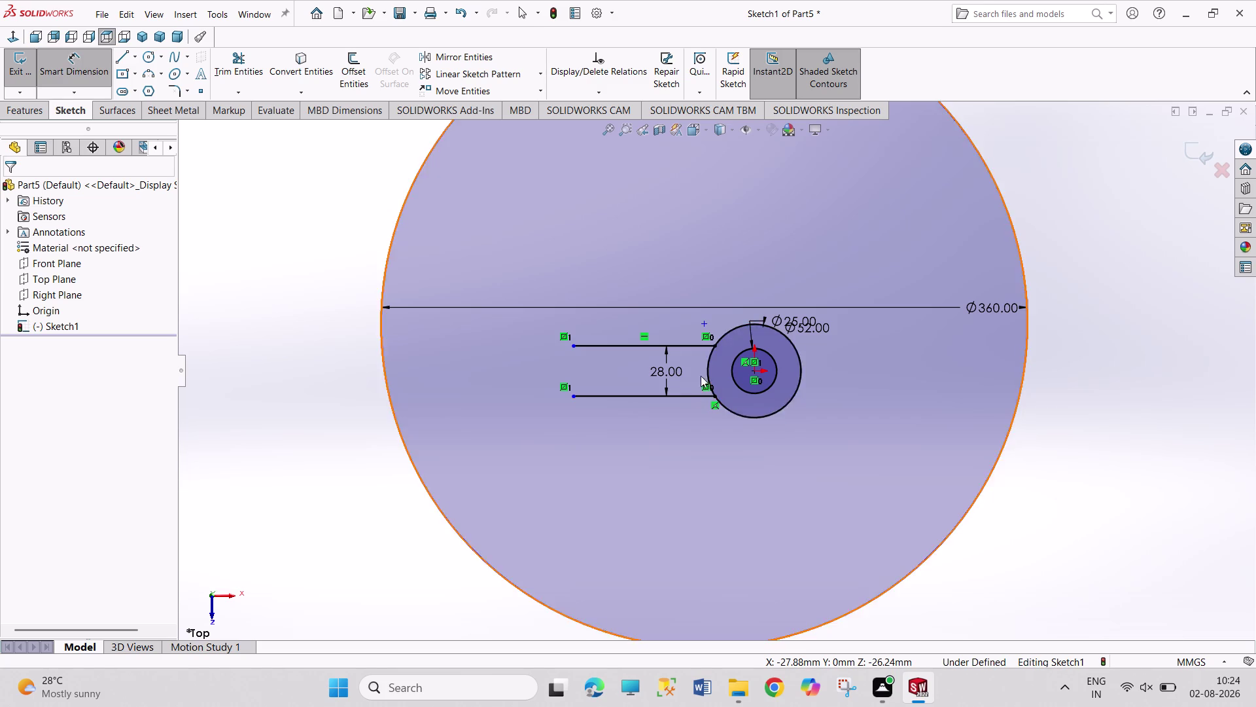
drag(704, 327, 703, 179)
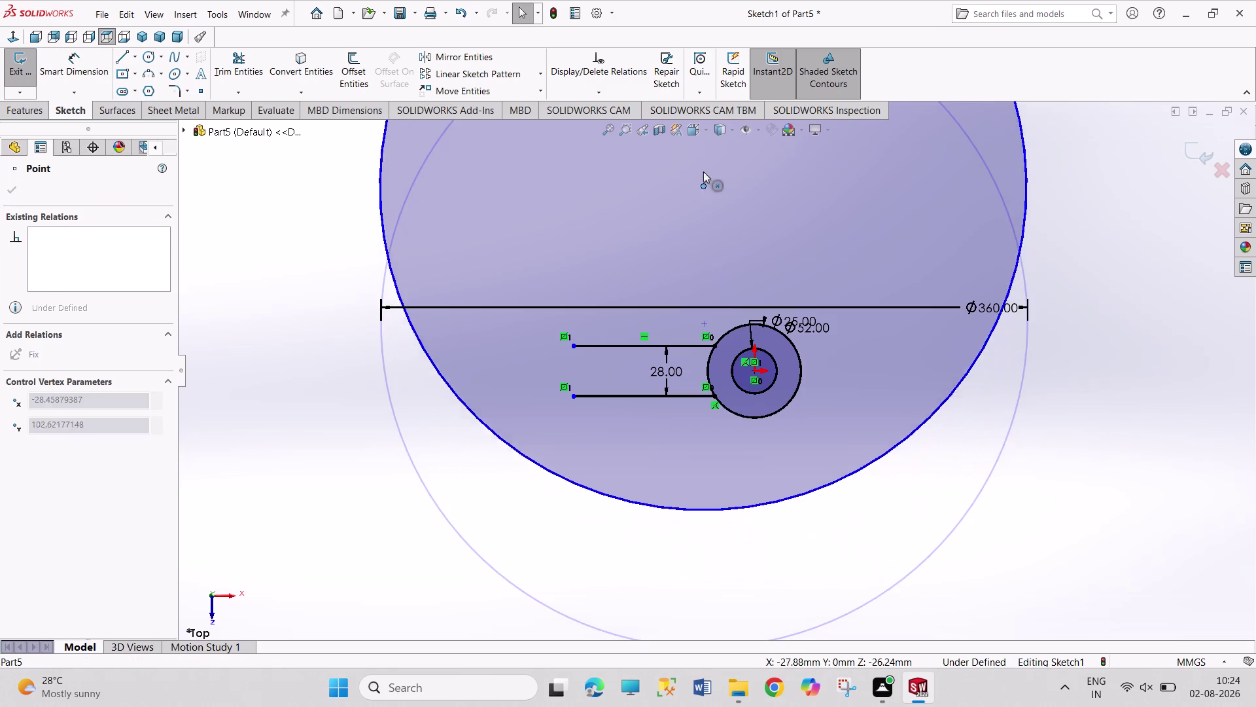
drag(703, 178, 700, 99)
scroll(down, 3)
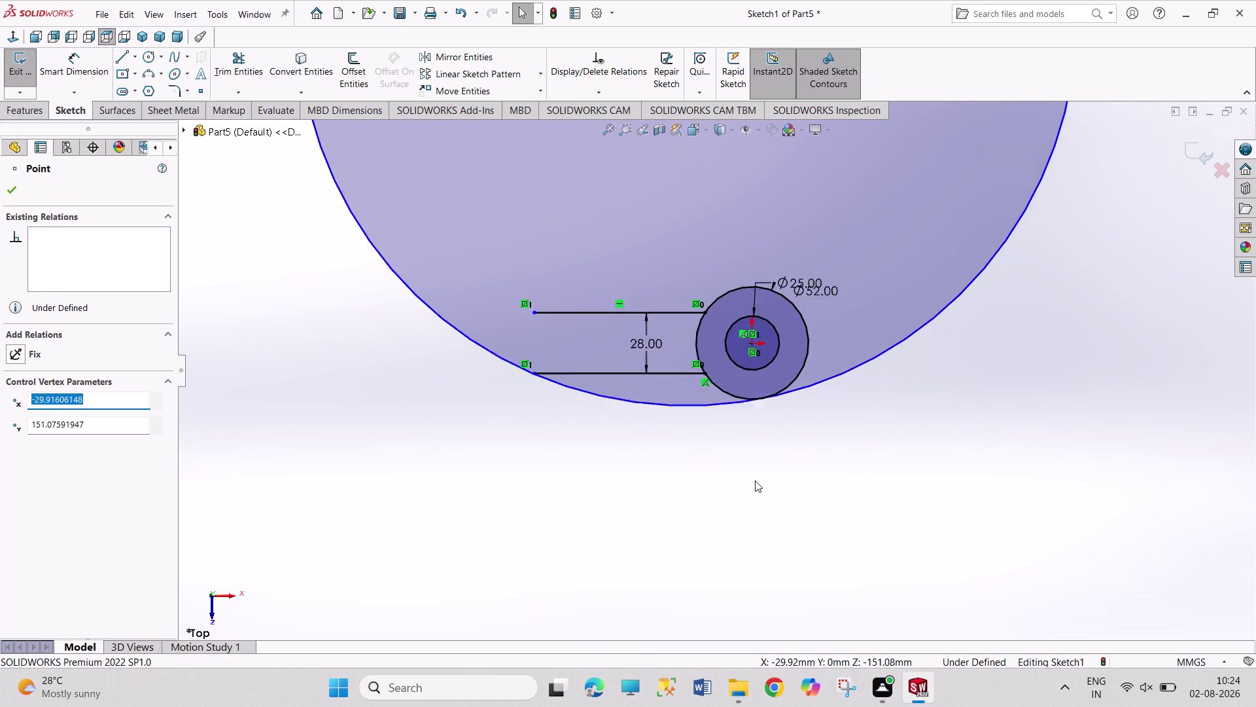
scroll(down, 3)
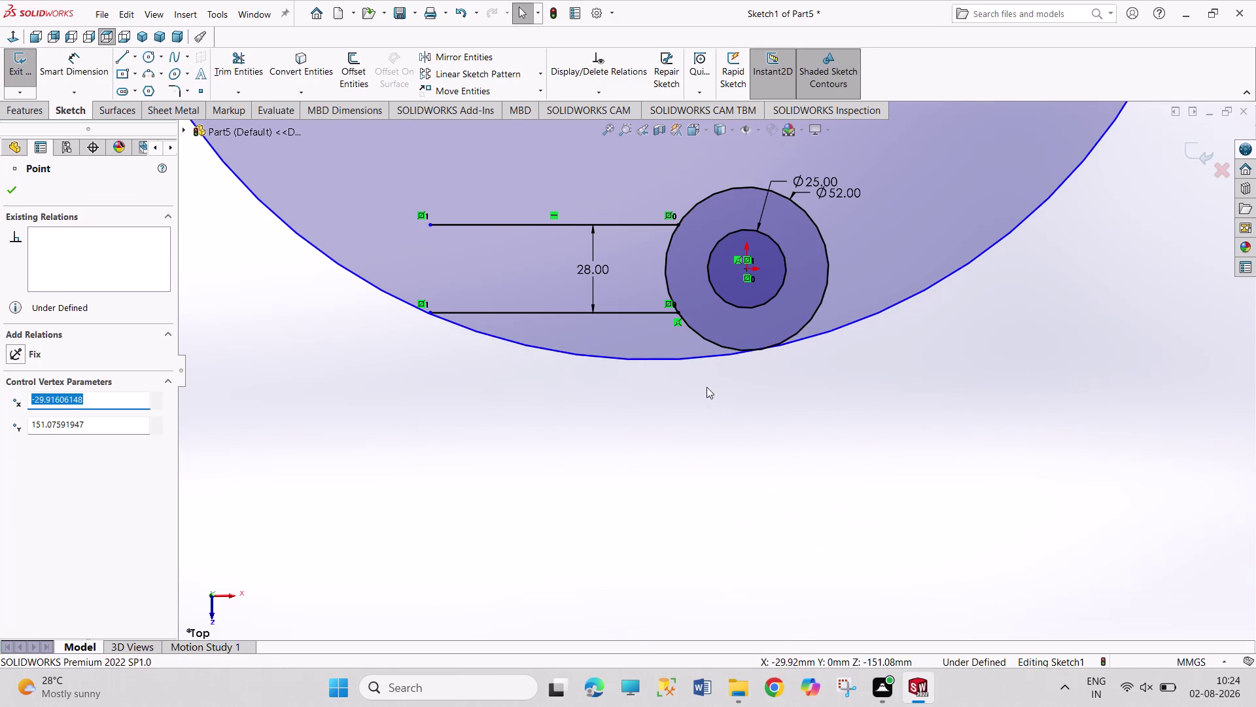
scroll(up, 3)
scroll(up, 3)
scroll(down, 3)
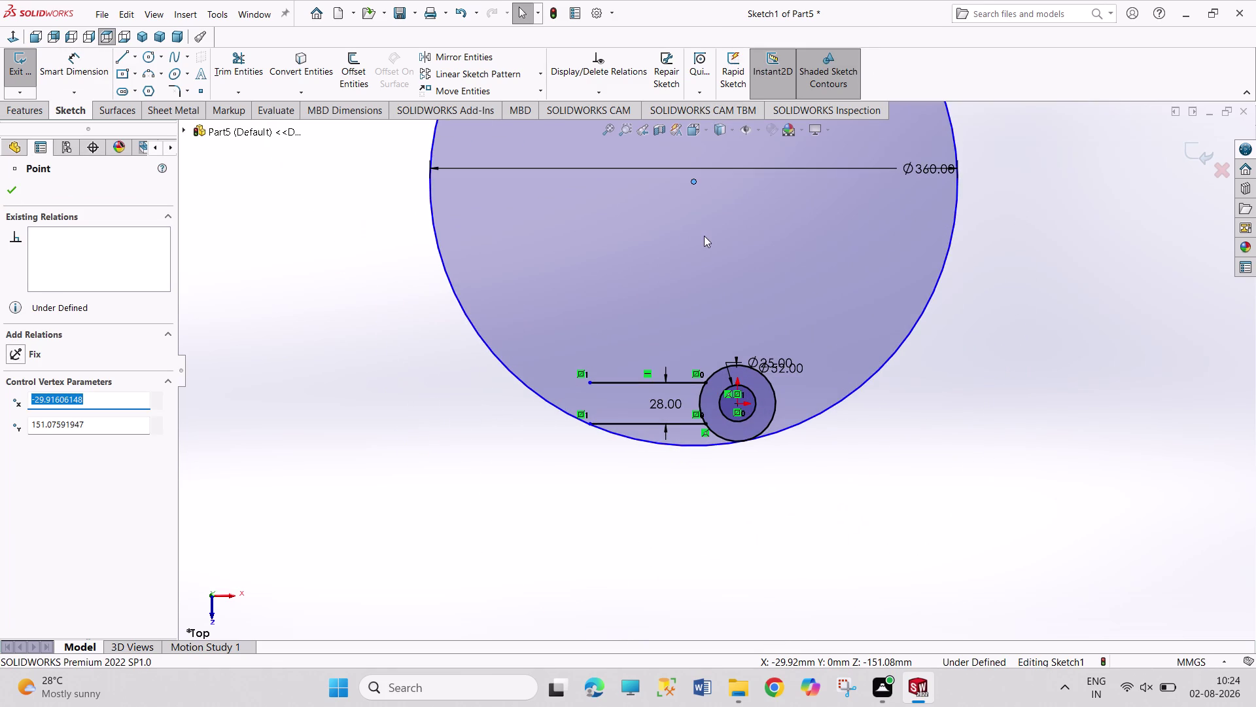
drag(695, 179, 685, 105)
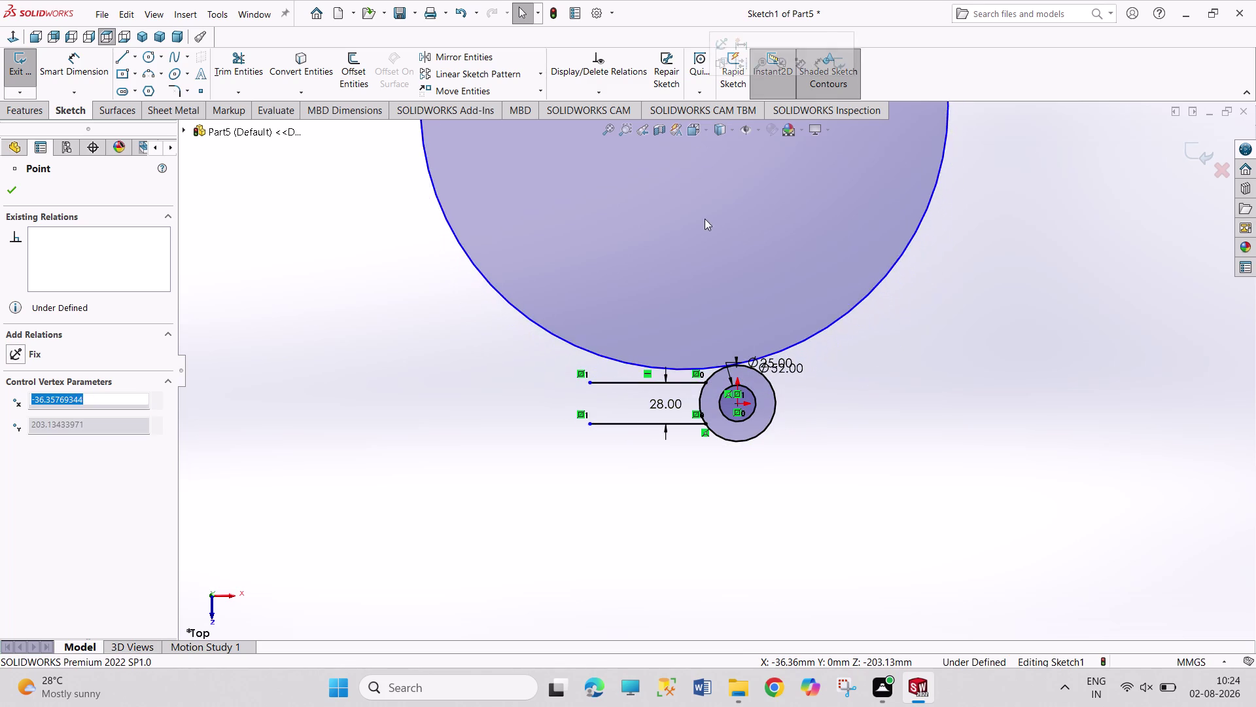
scroll(down, 3)
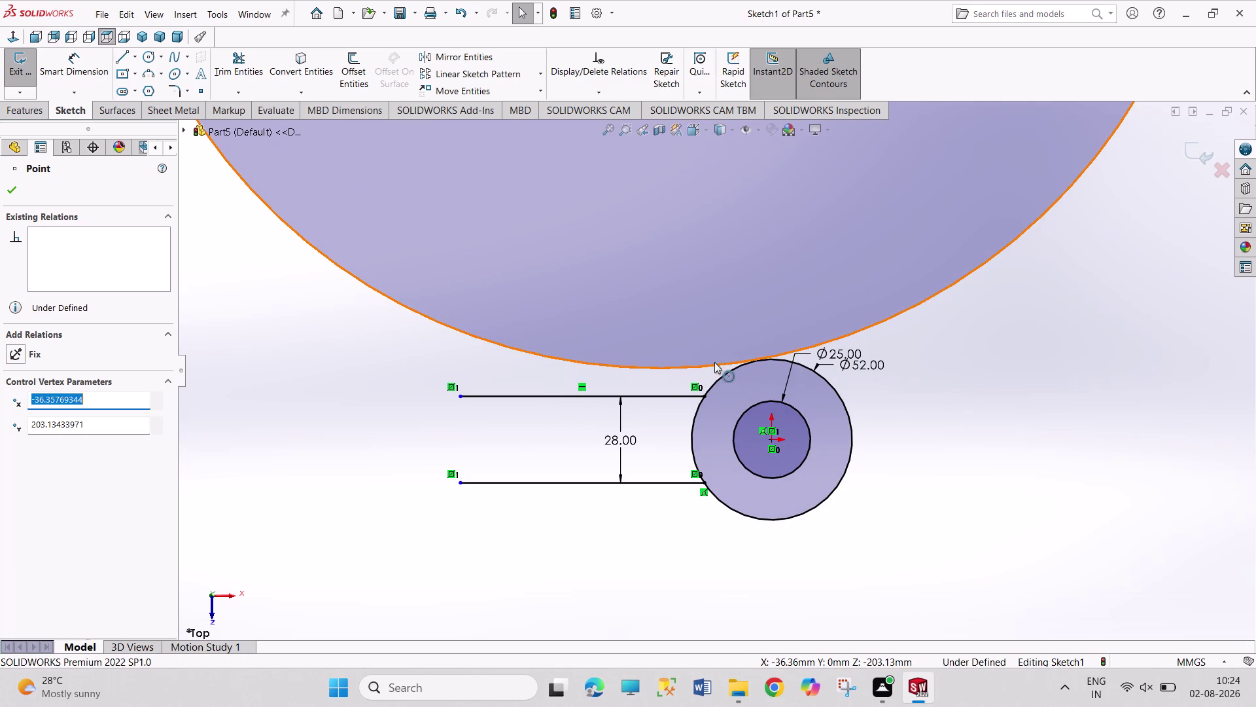
Make the large circle tangent to the Ø52 circle.
click(714, 362)
click(721, 377)
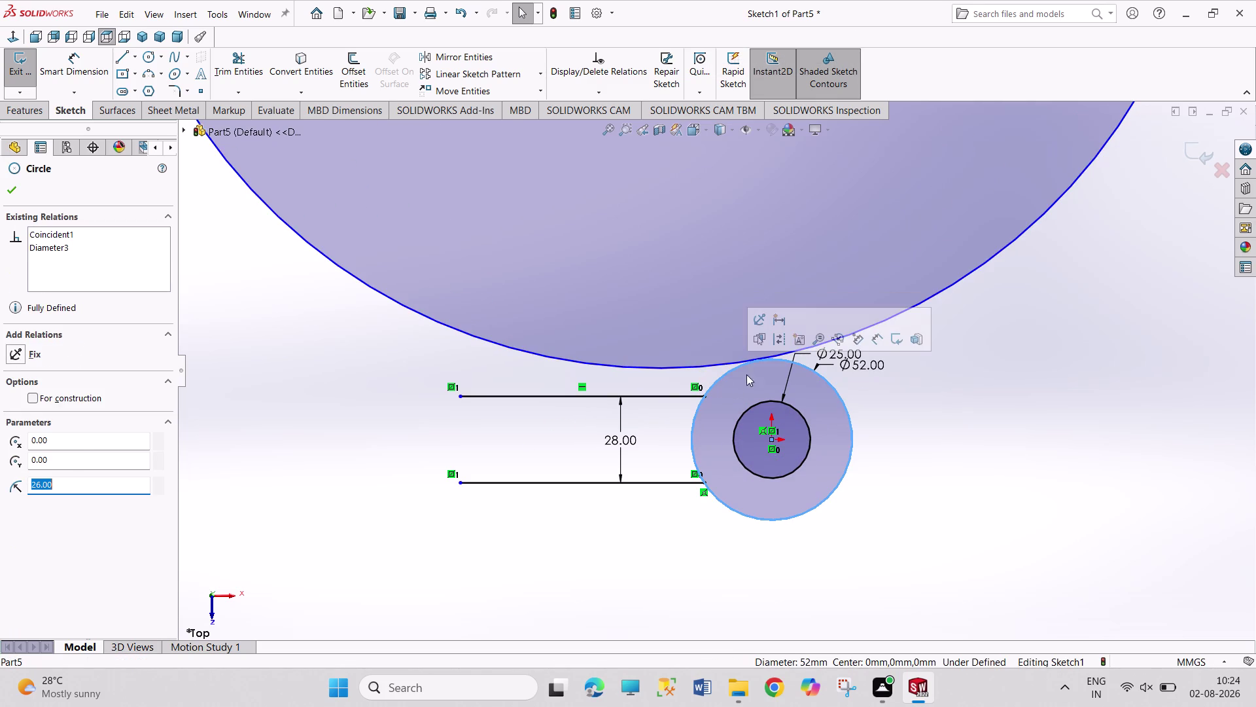
click(717, 364)
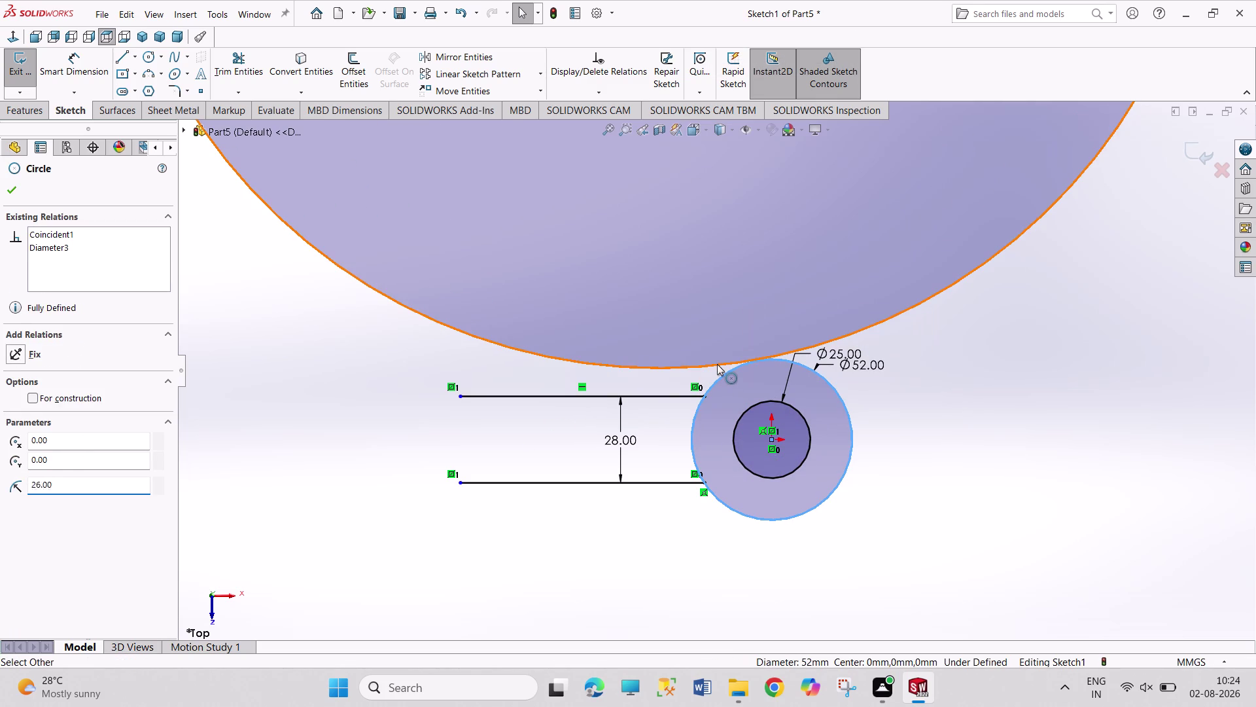
click(770, 303)
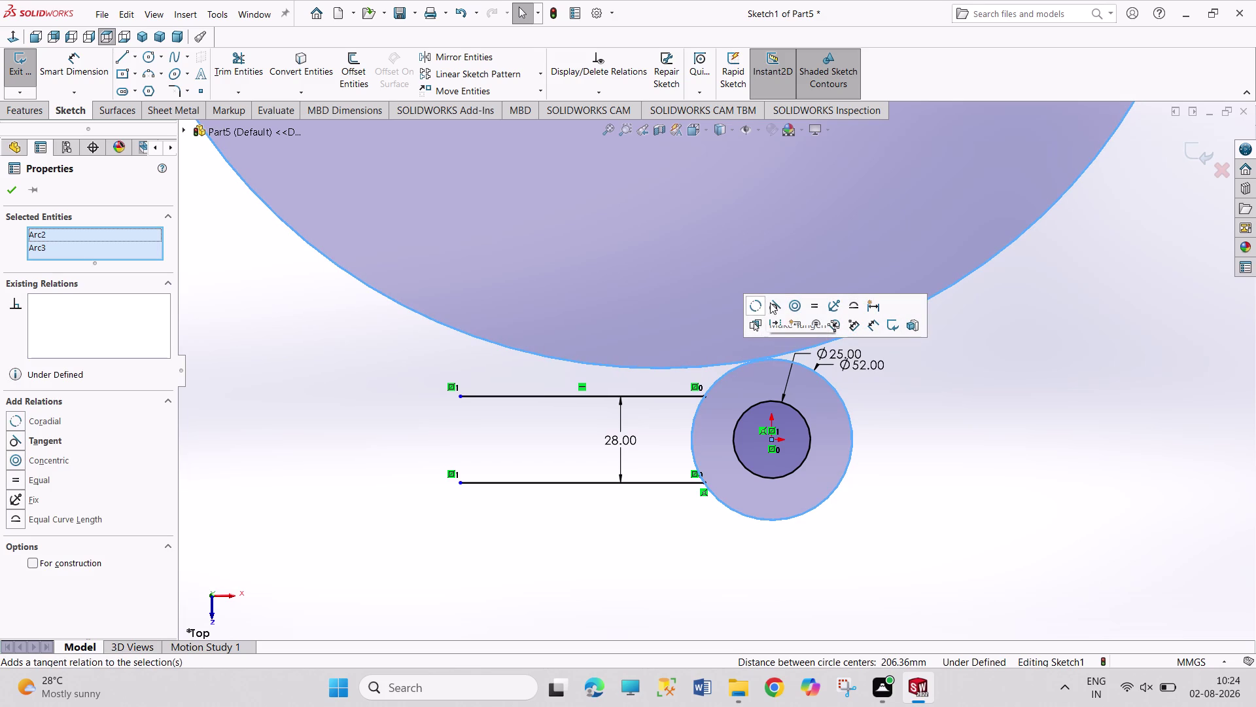
click(831, 404)
click(1015, 434)
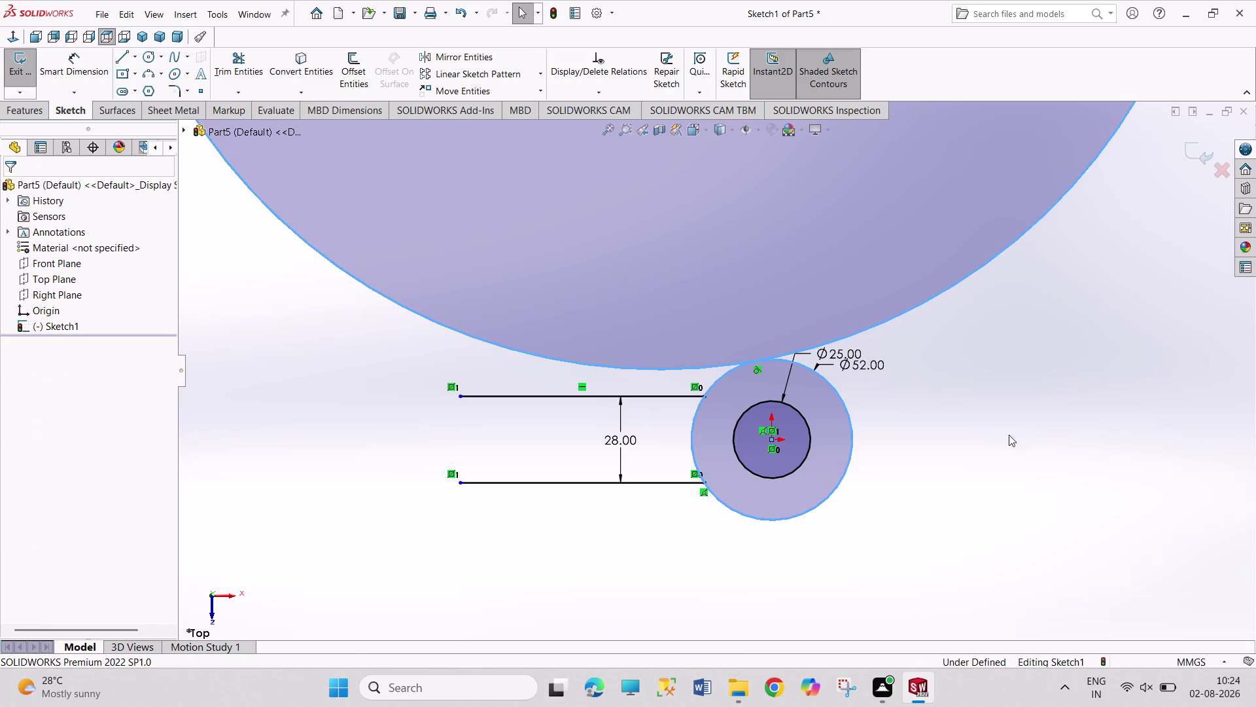
Make the large circle tangent to the upper line, undoing an over-defining coincident relation.
click(667, 369)
click(672, 396)
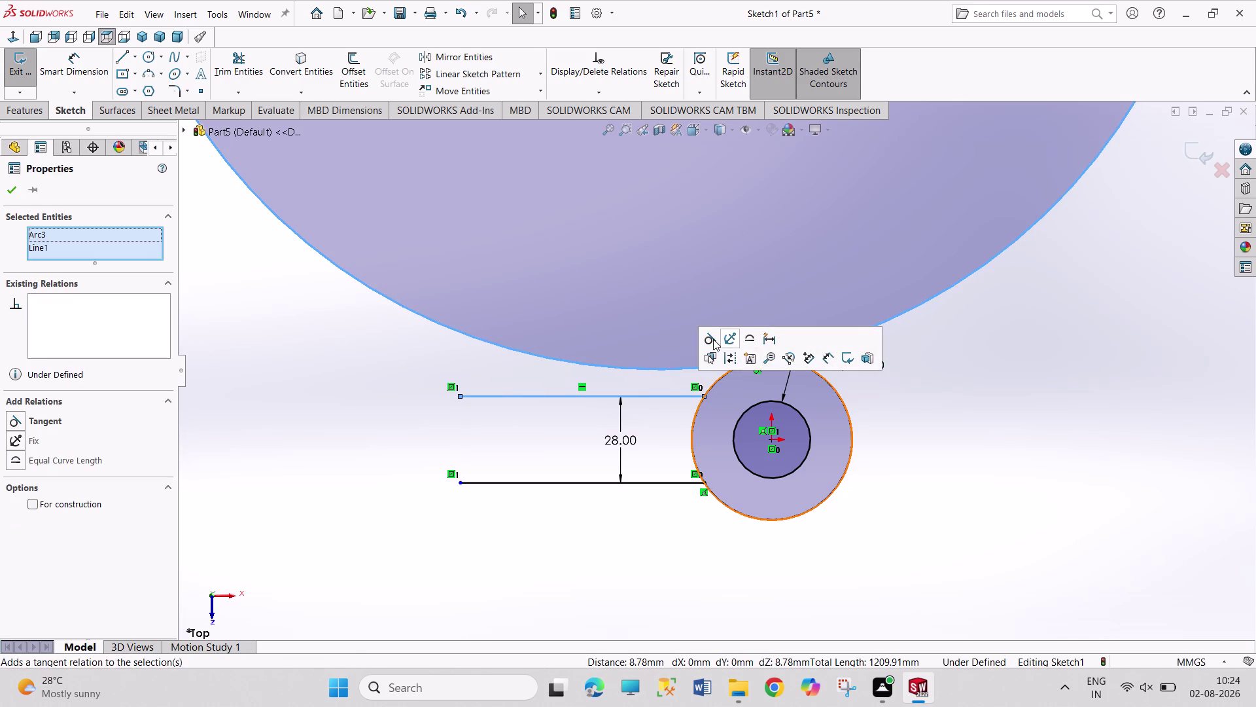
click(709, 339)
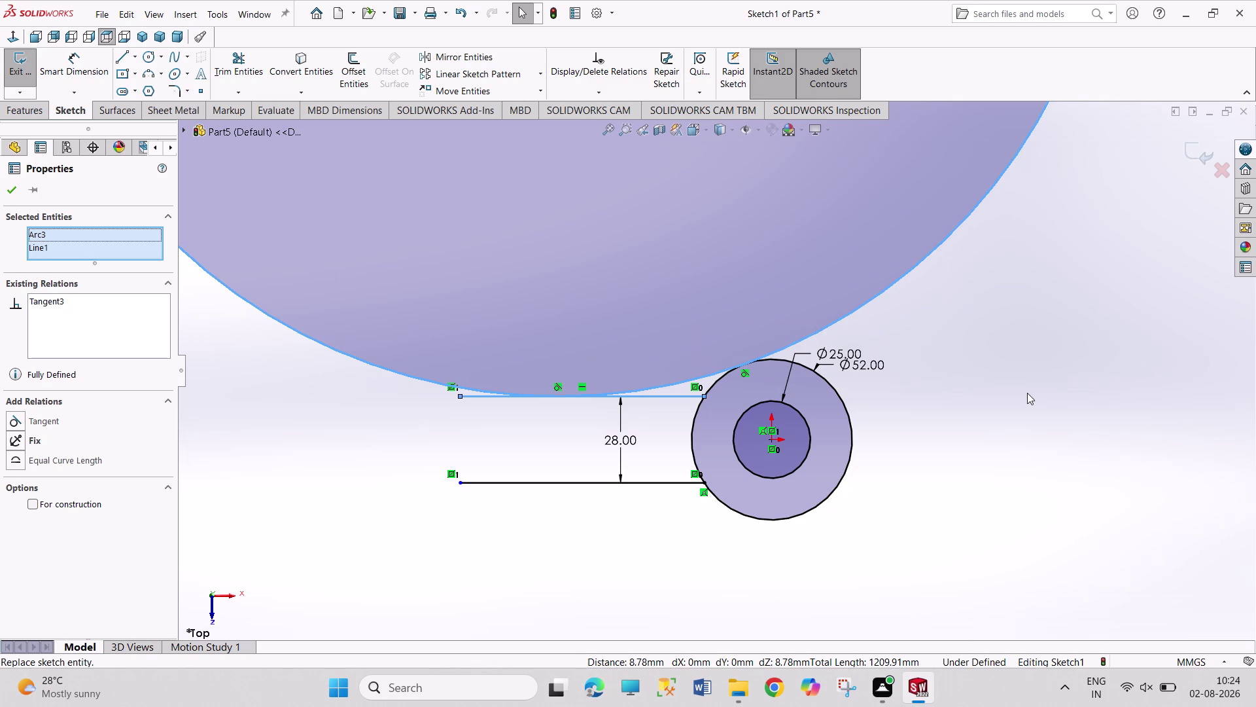
click(1027, 392)
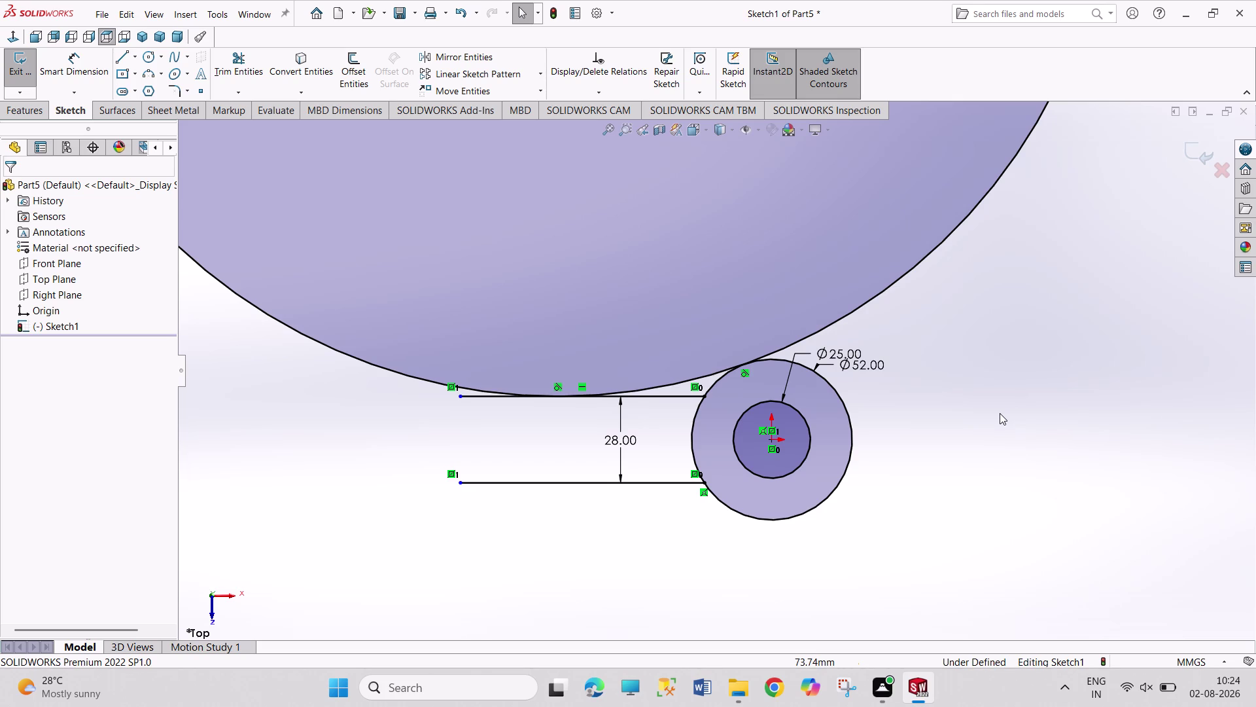
click(703, 393)
click(663, 385)
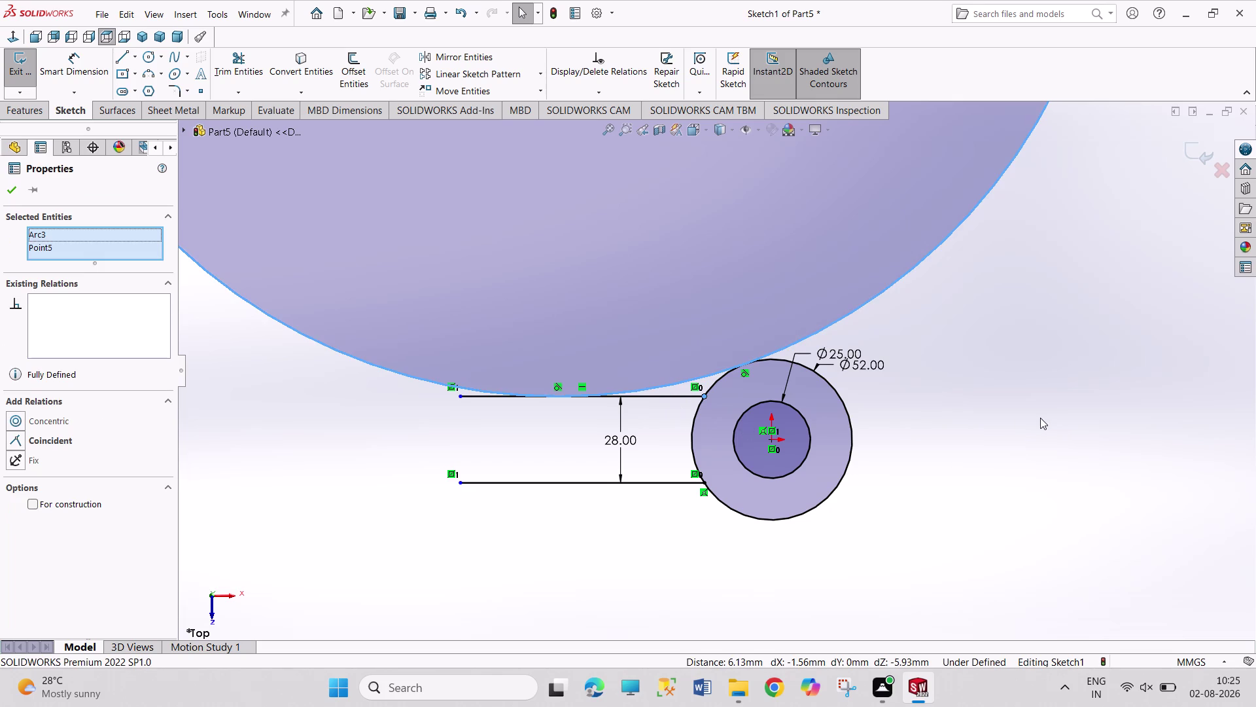
click(56, 439)
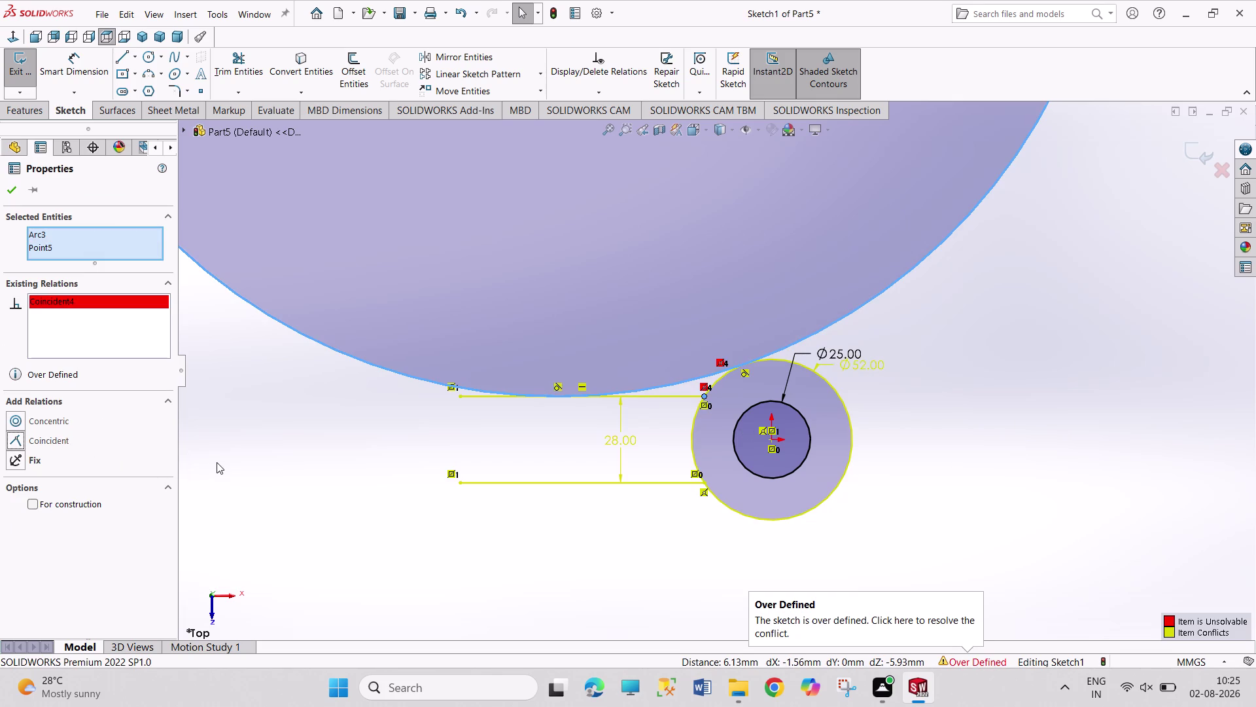
key(ctrl+z)
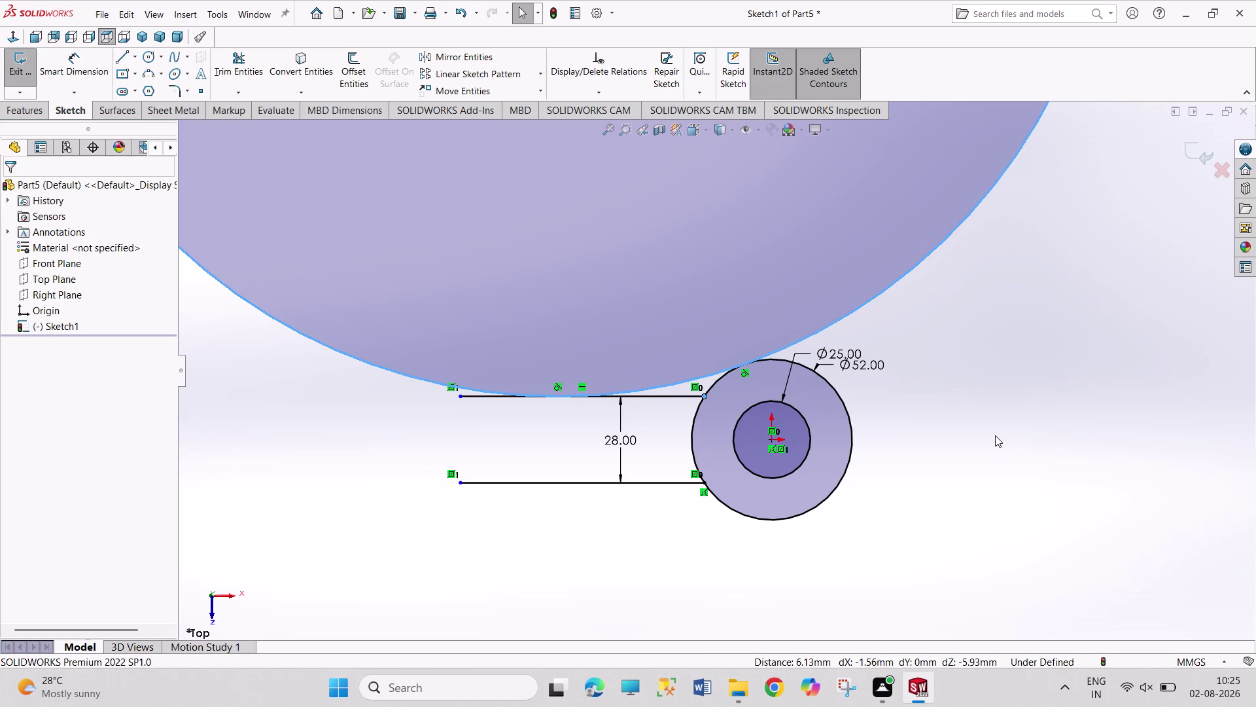
click(995, 436)
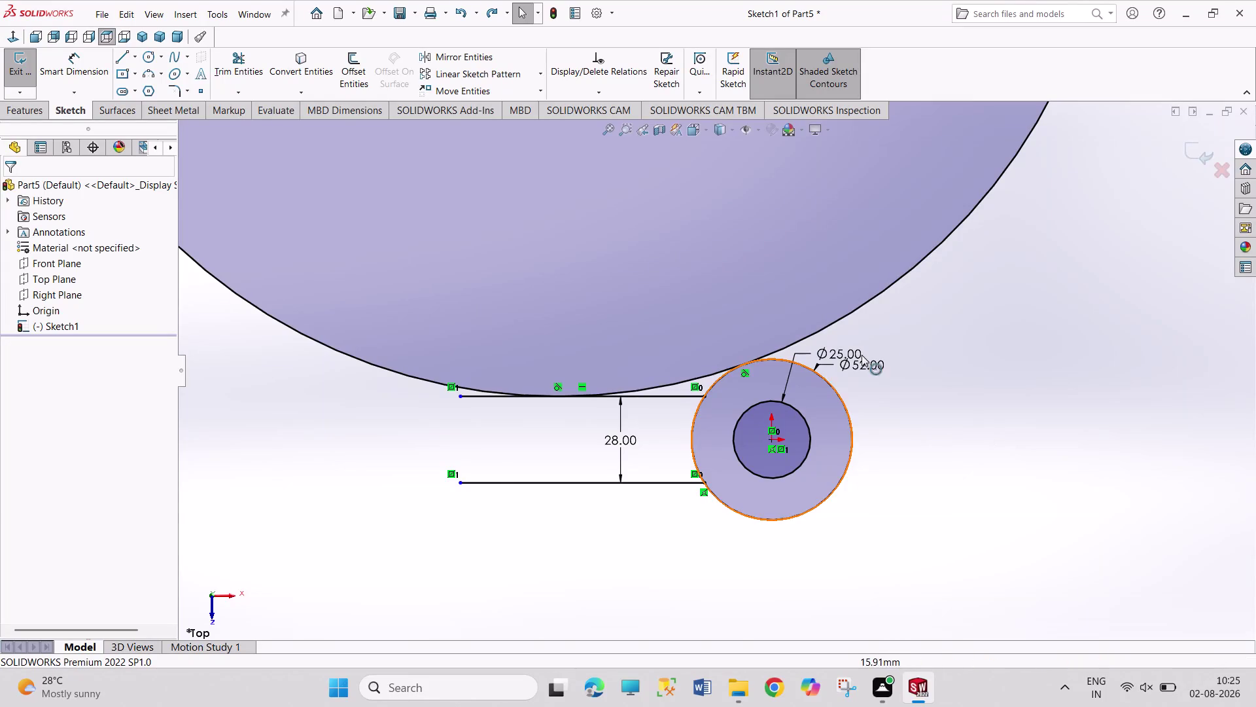
Change the large circle's diameter from 360 mm to 60 mm.
scroll(up, 3)
scroll(up, 3)
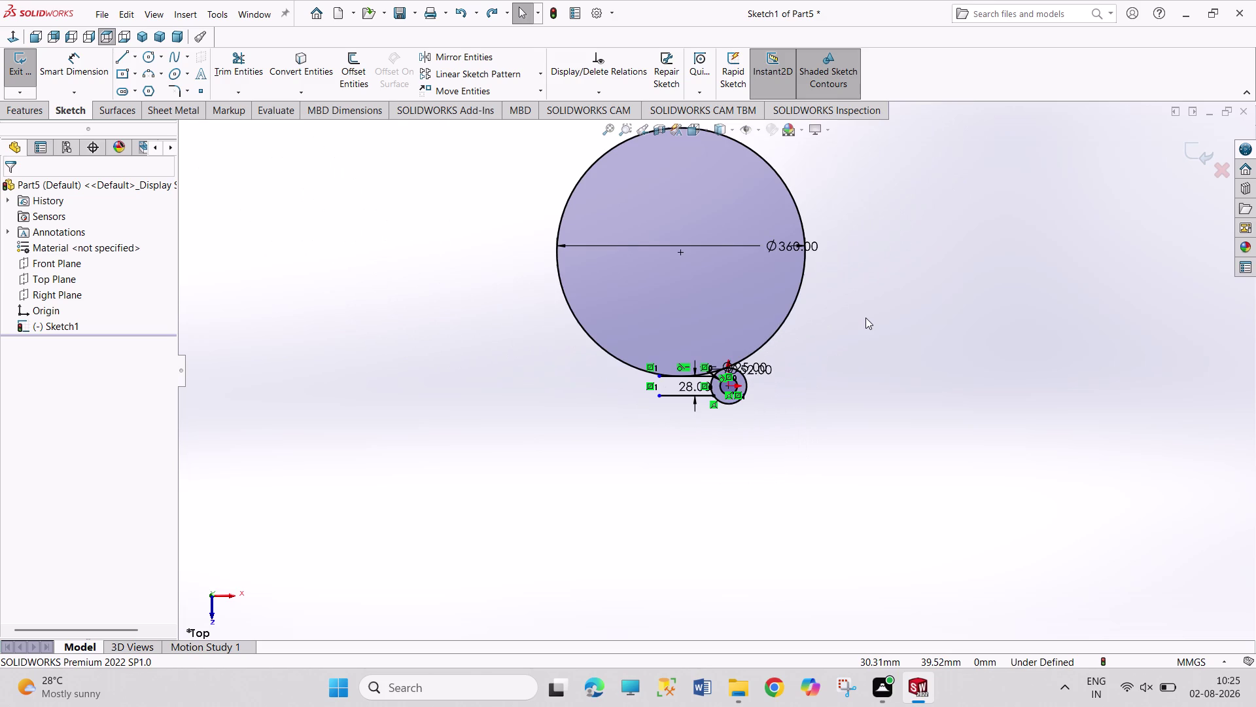
double_click(788, 251)
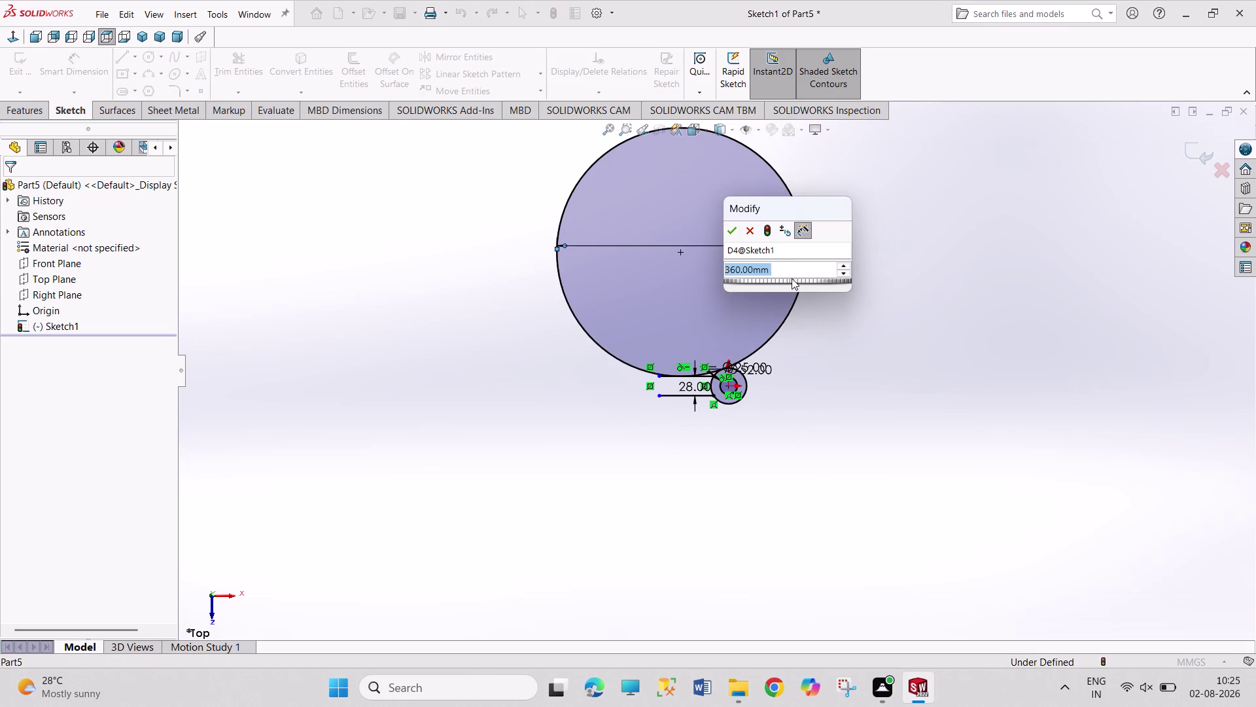
text(60)
key(Return)
Reposition the Ø60 dimension label beside the circle.
scroll(up, 3)
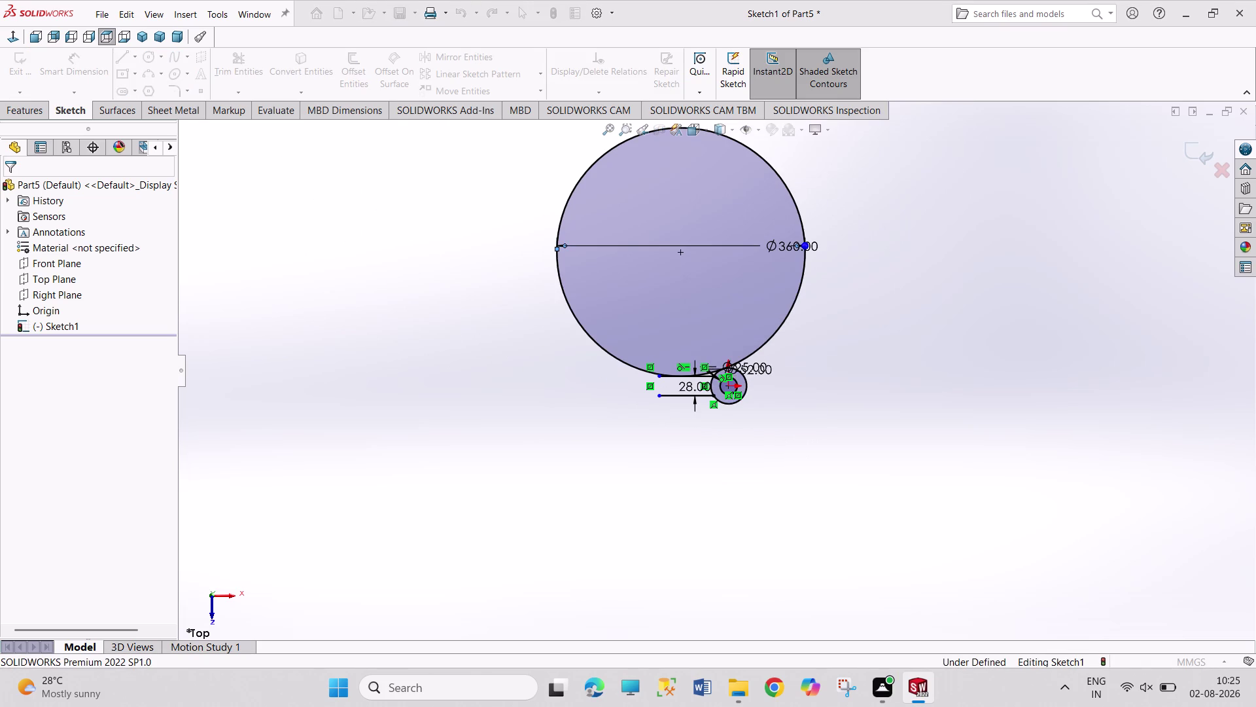
scroll(down, 3)
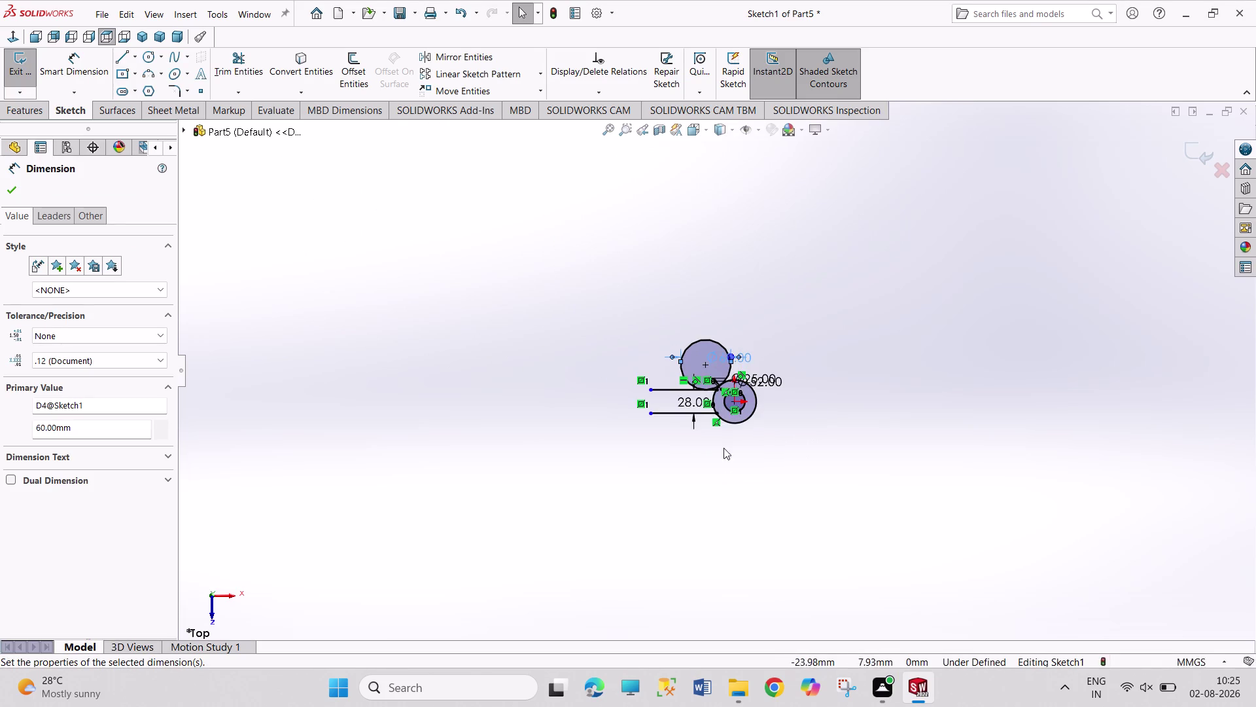
scroll(down, 3)
scroll(down, 3)
drag(783, 212, 793, 213)
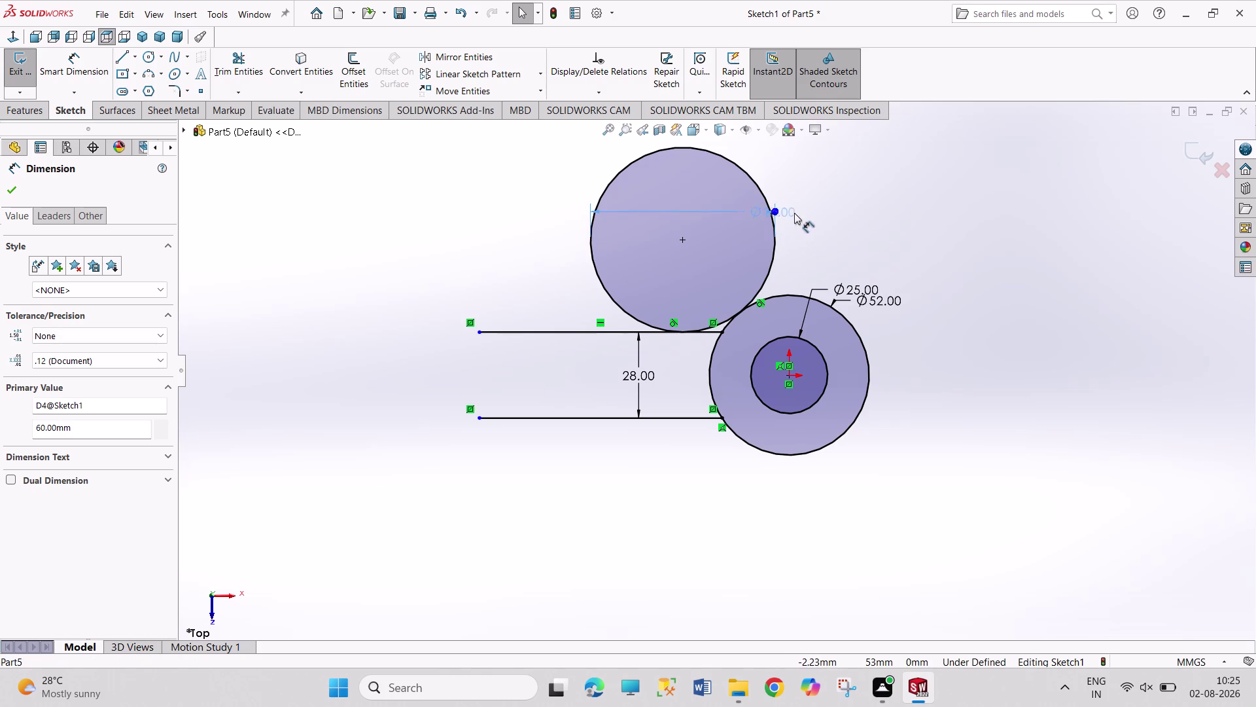
drag(793, 213, 816, 213)
click(900, 241)
drag(820, 211, 860, 210)
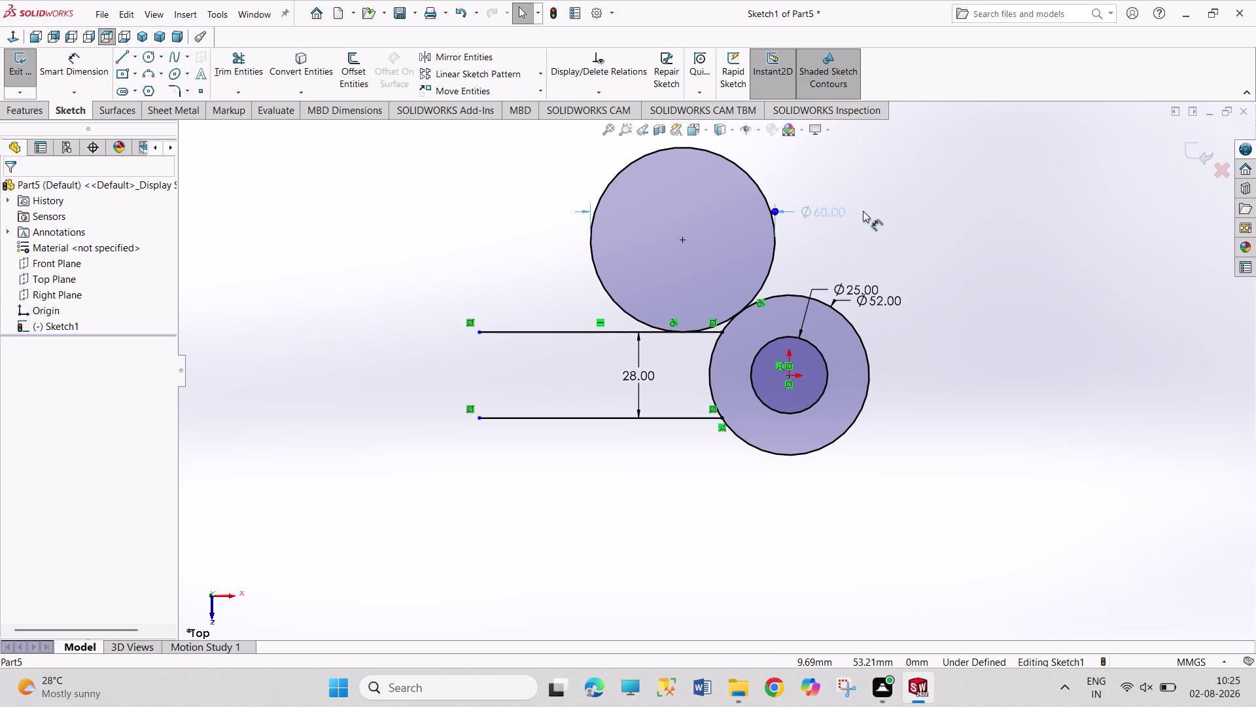
drag(859, 211, 869, 211)
click(948, 244)
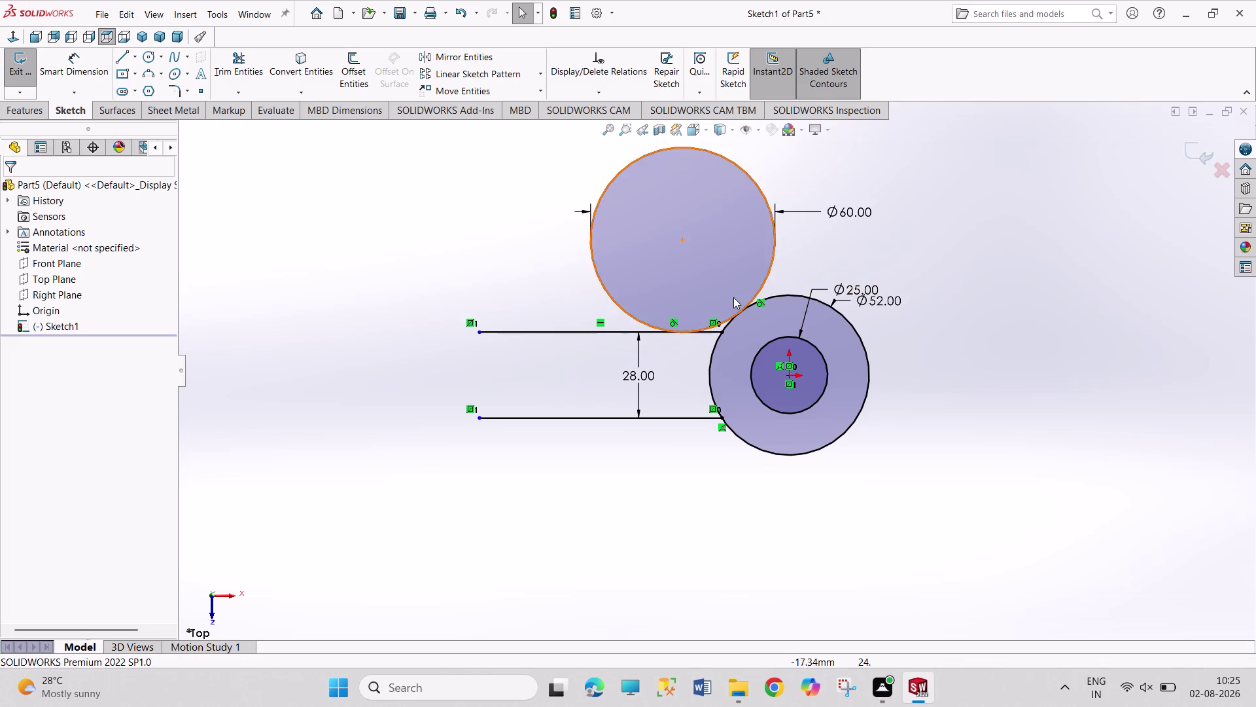
scroll(down, 3)
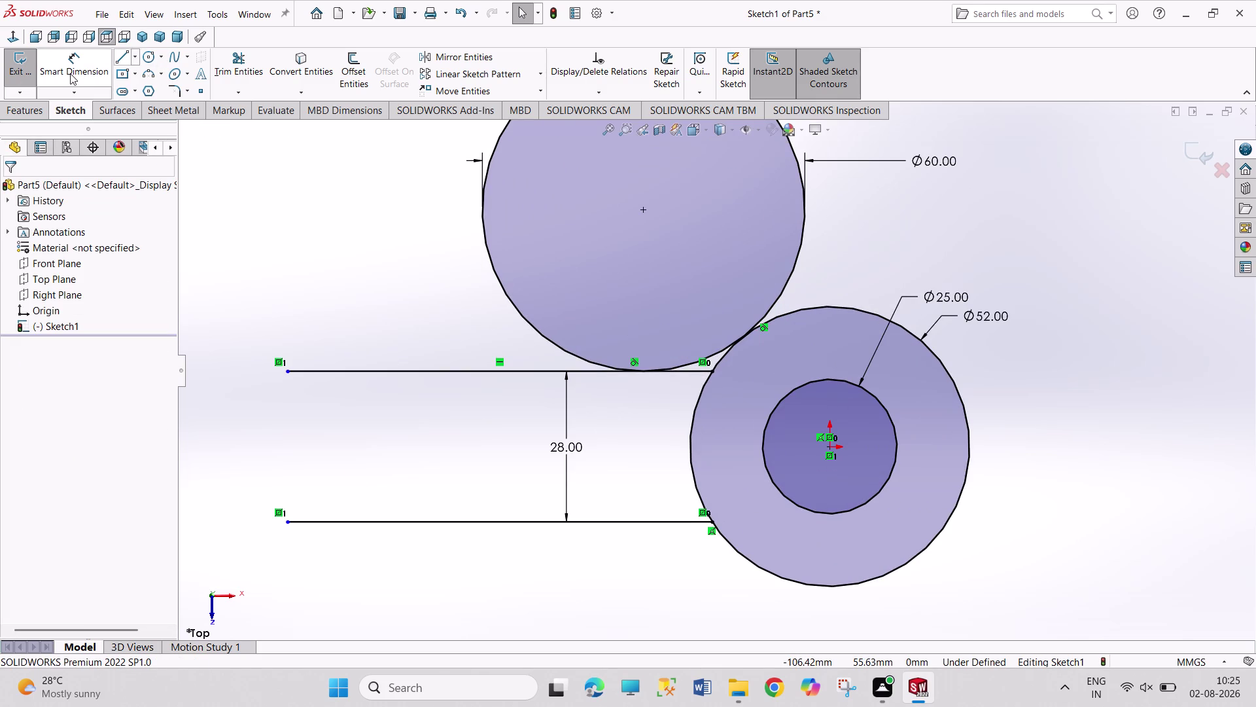
click(436, 53)
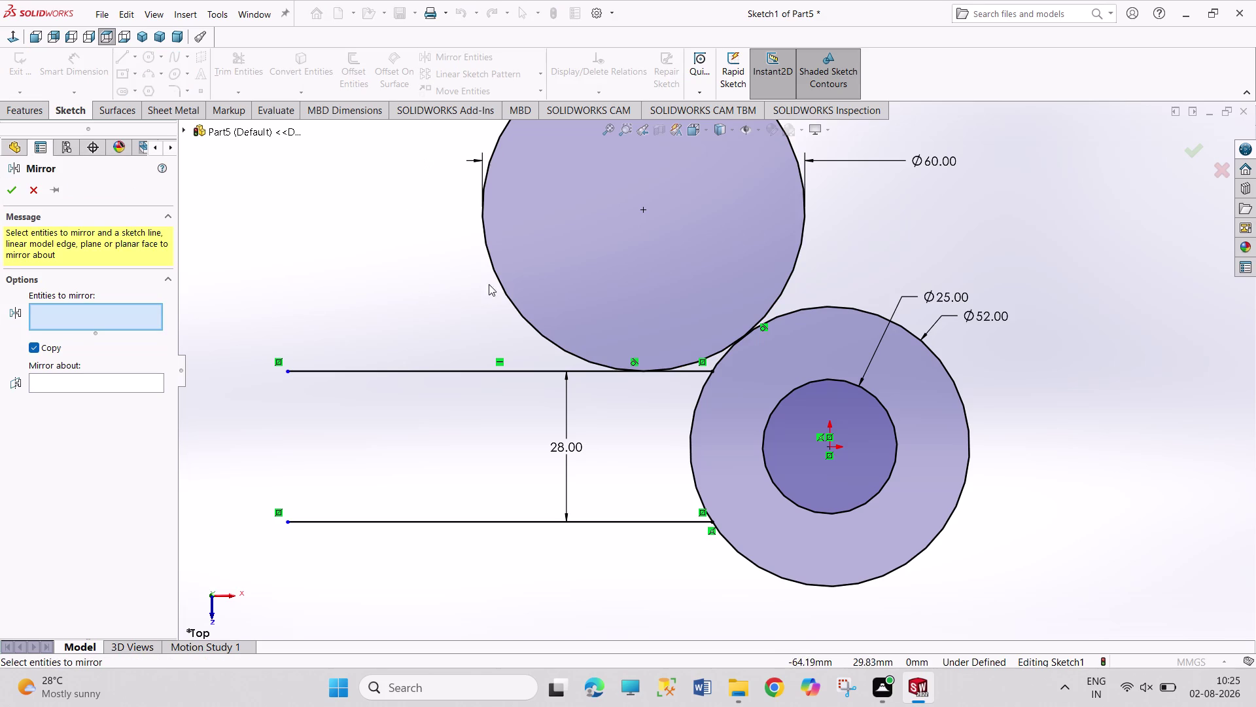
Mirror the Ø60 circle about the Front Plane below the lower line.
click(498, 277)
click(62, 381)
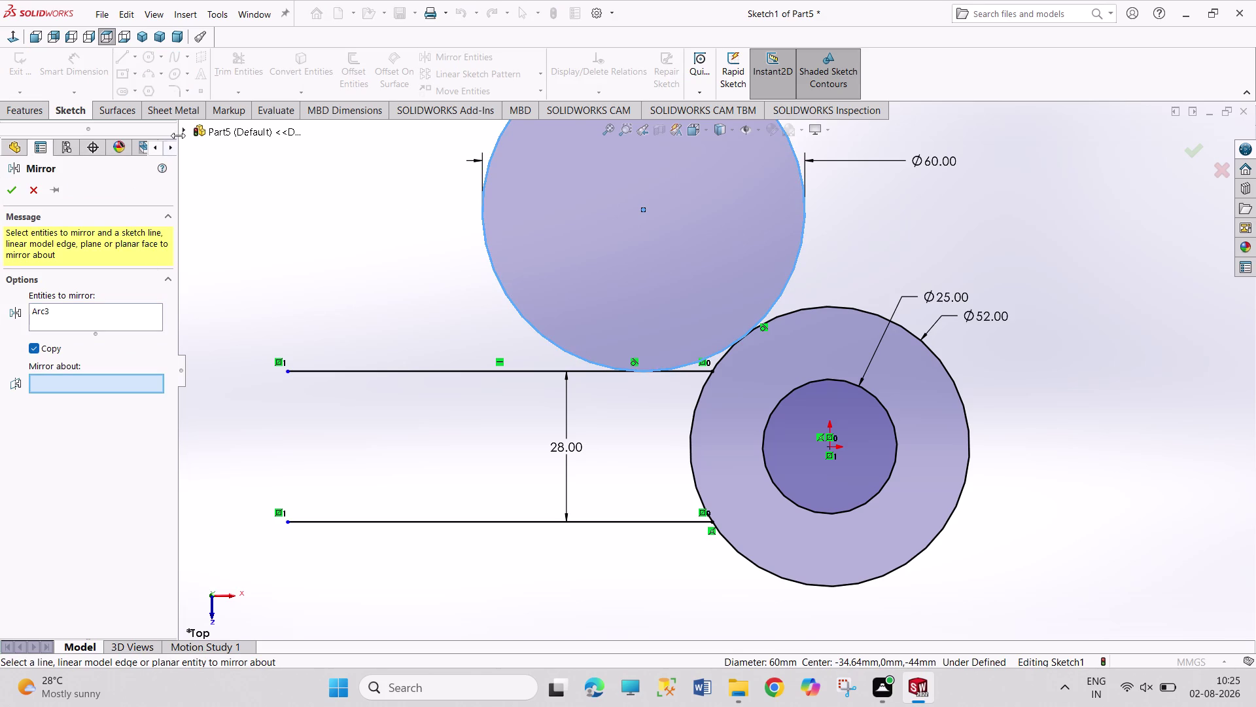
click(184, 129)
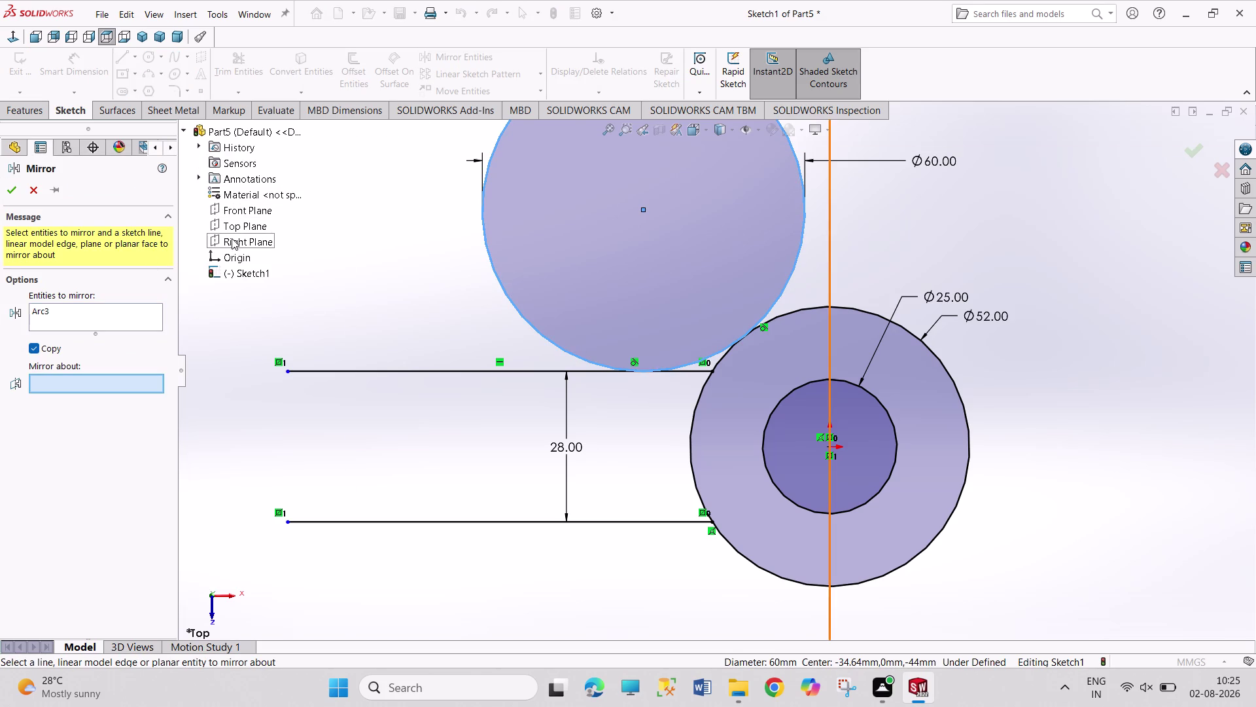
click(233, 213)
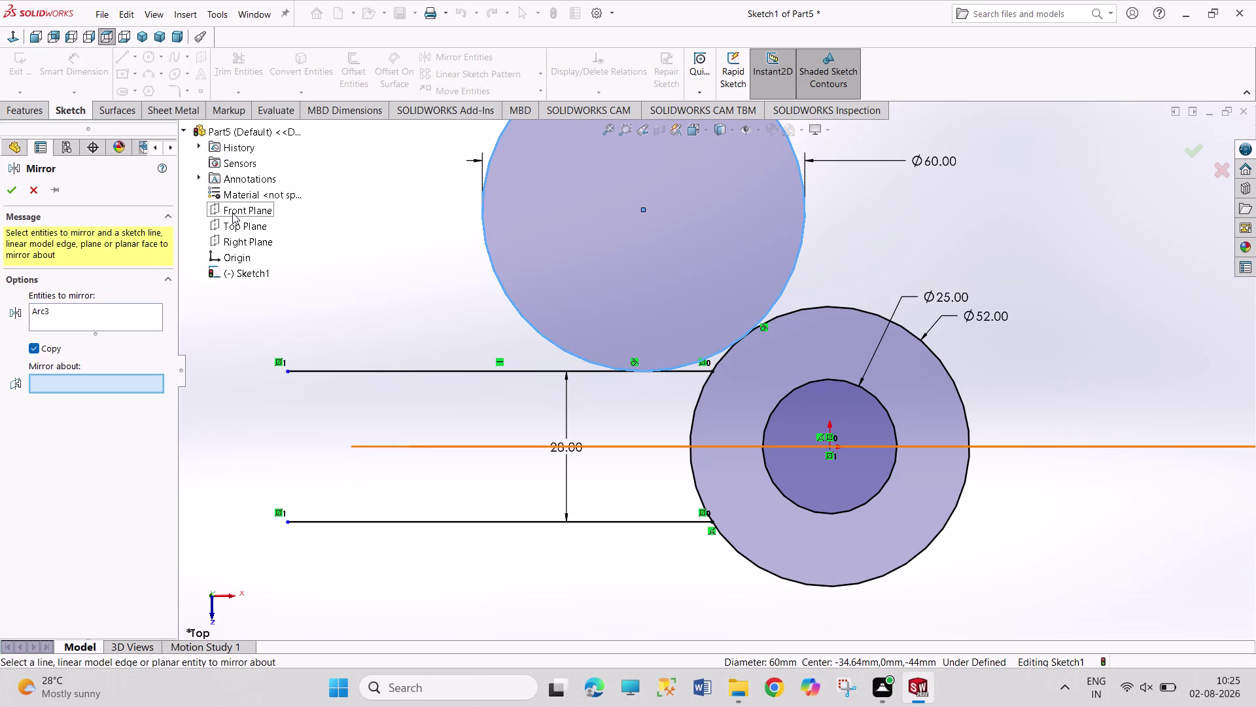
click(10, 191)
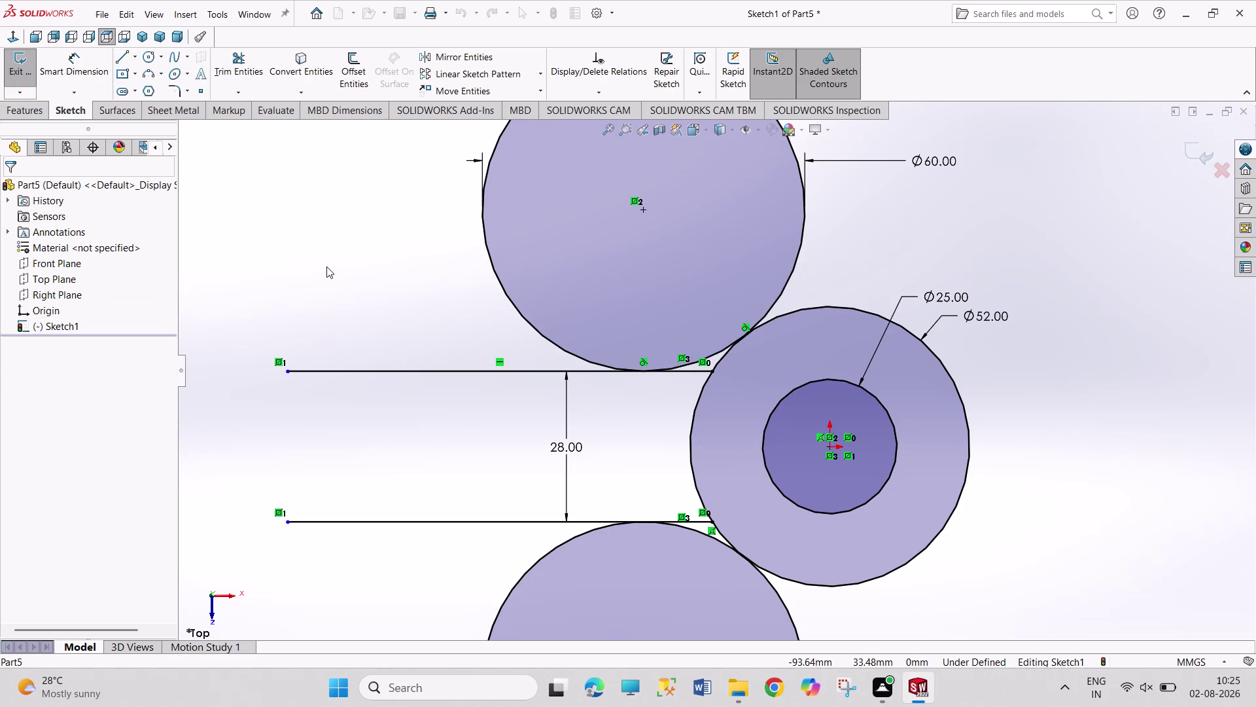
click(242, 73)
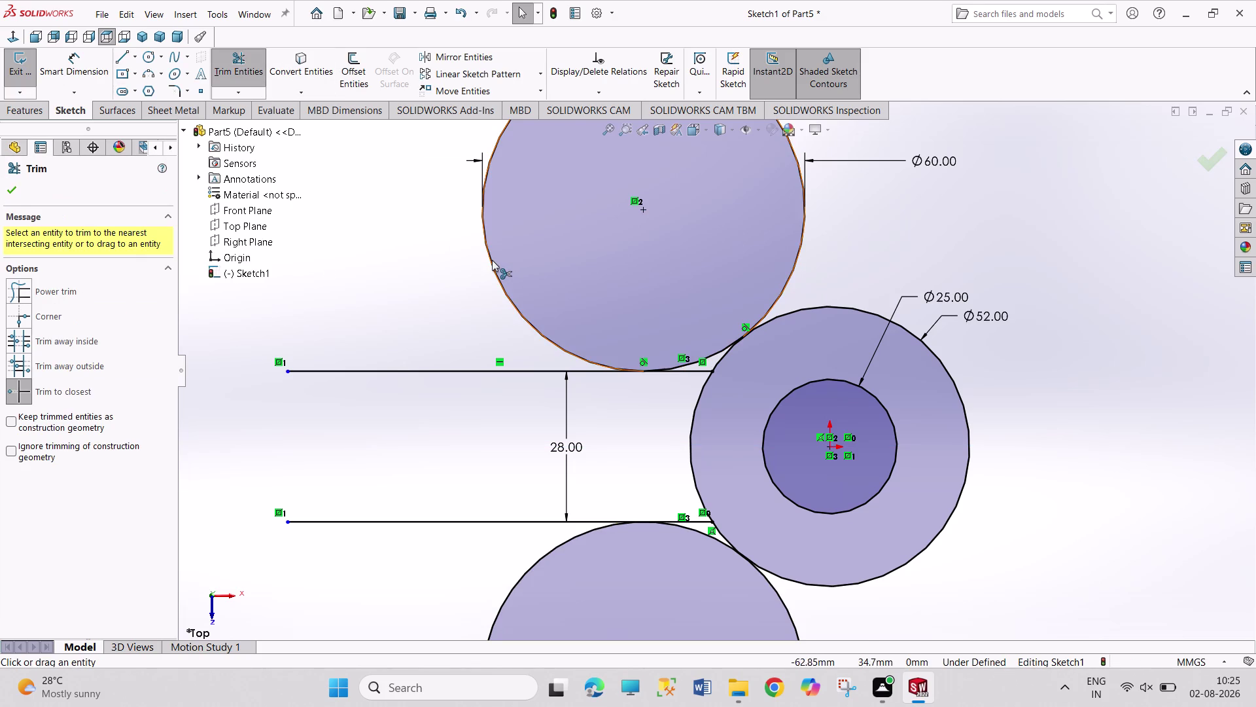
Trim away both Ø60 circles and a leftover segment near the eye, then exit trimming.
click(491, 260)
click(775, 589)
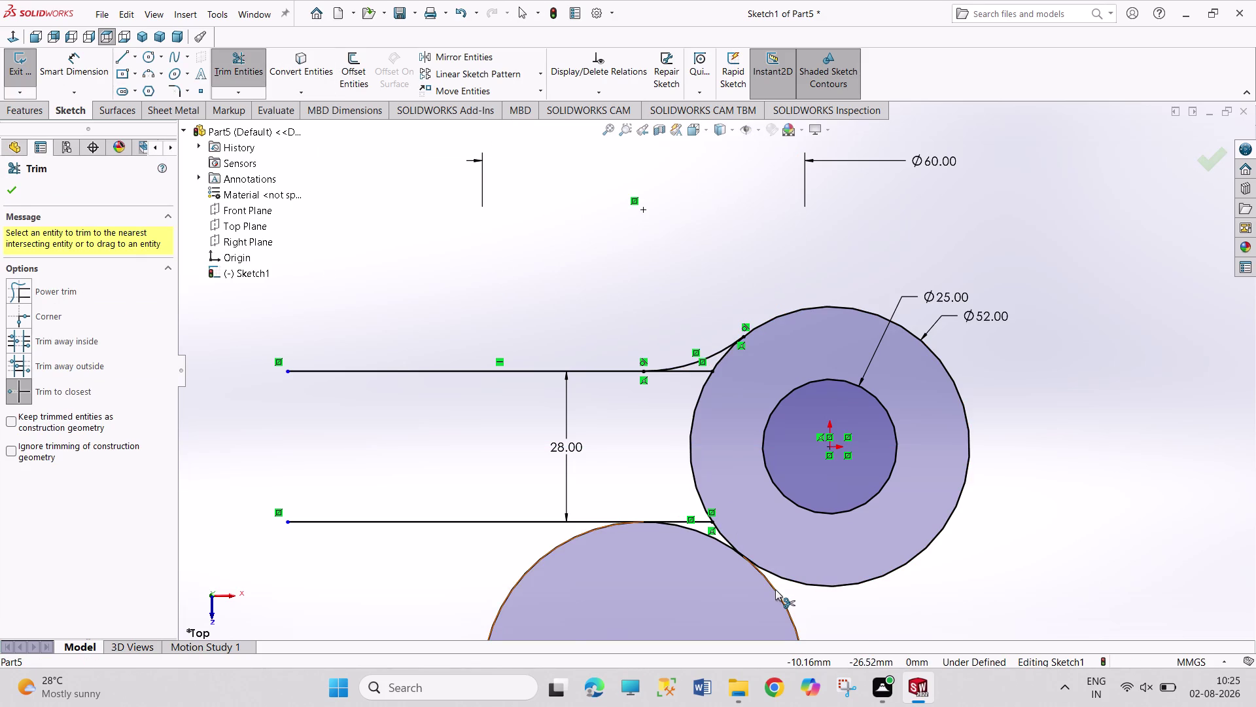
click(700, 521)
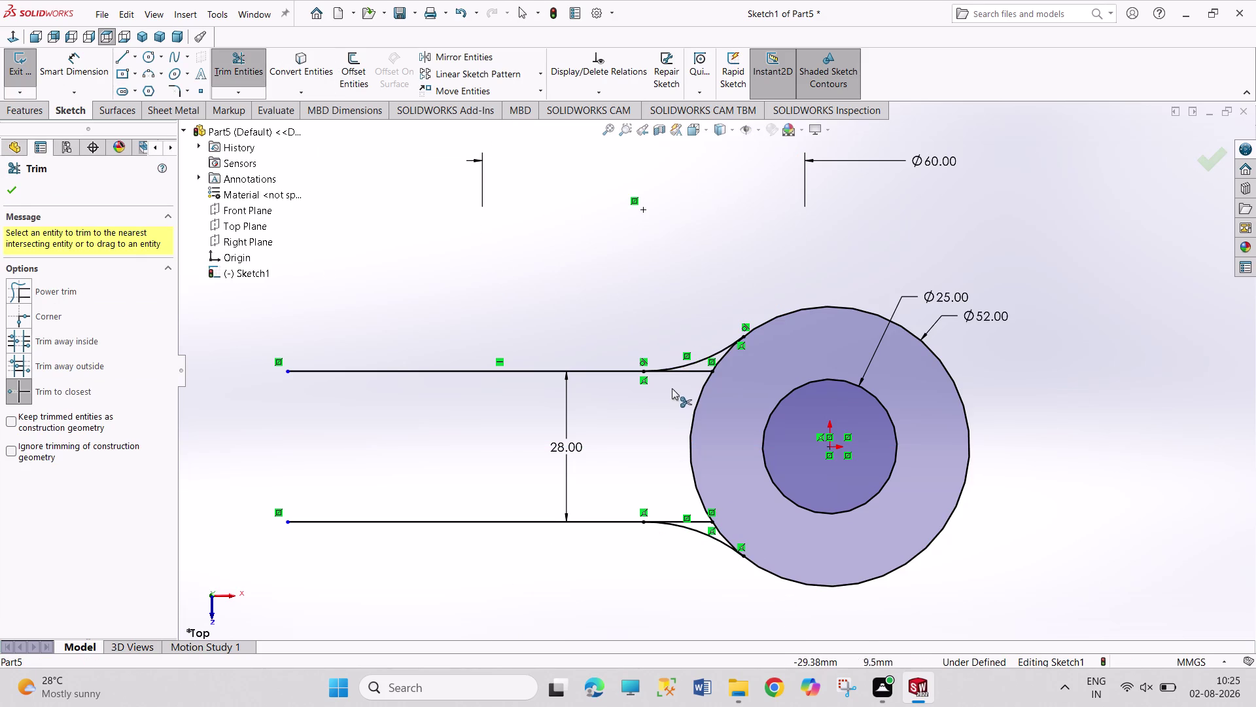
click(687, 372)
right_click(691, 290)
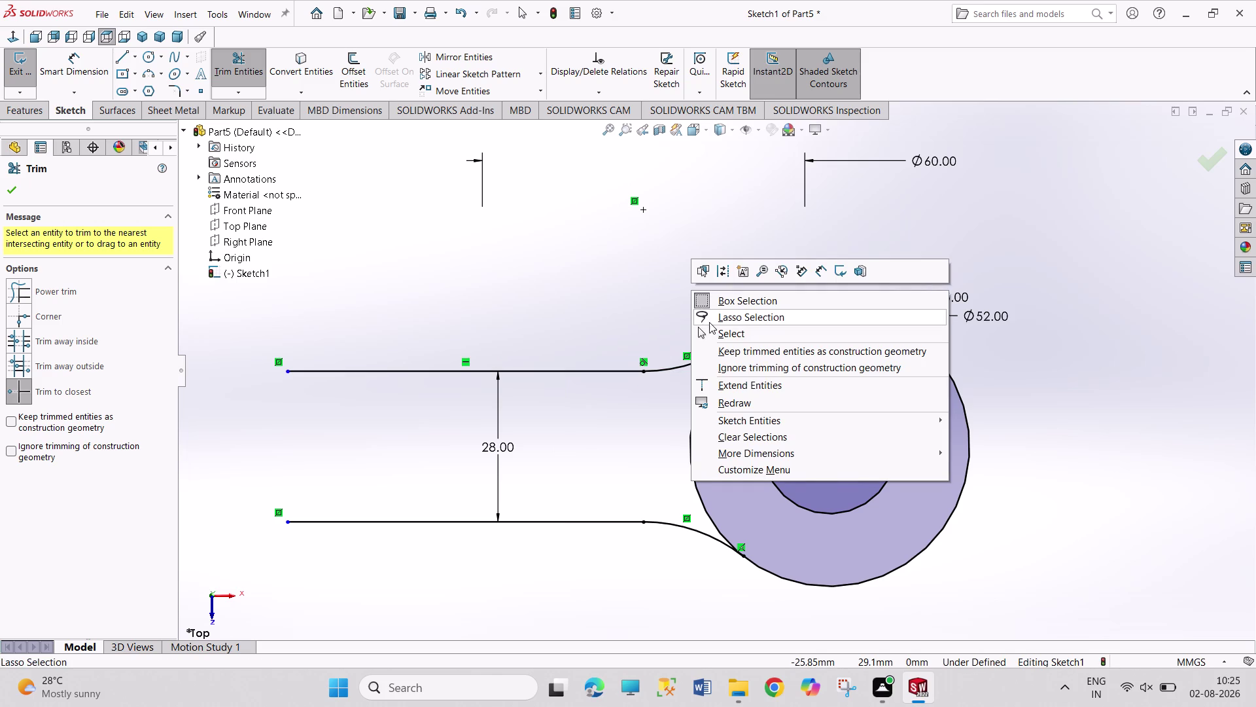
click(712, 327)
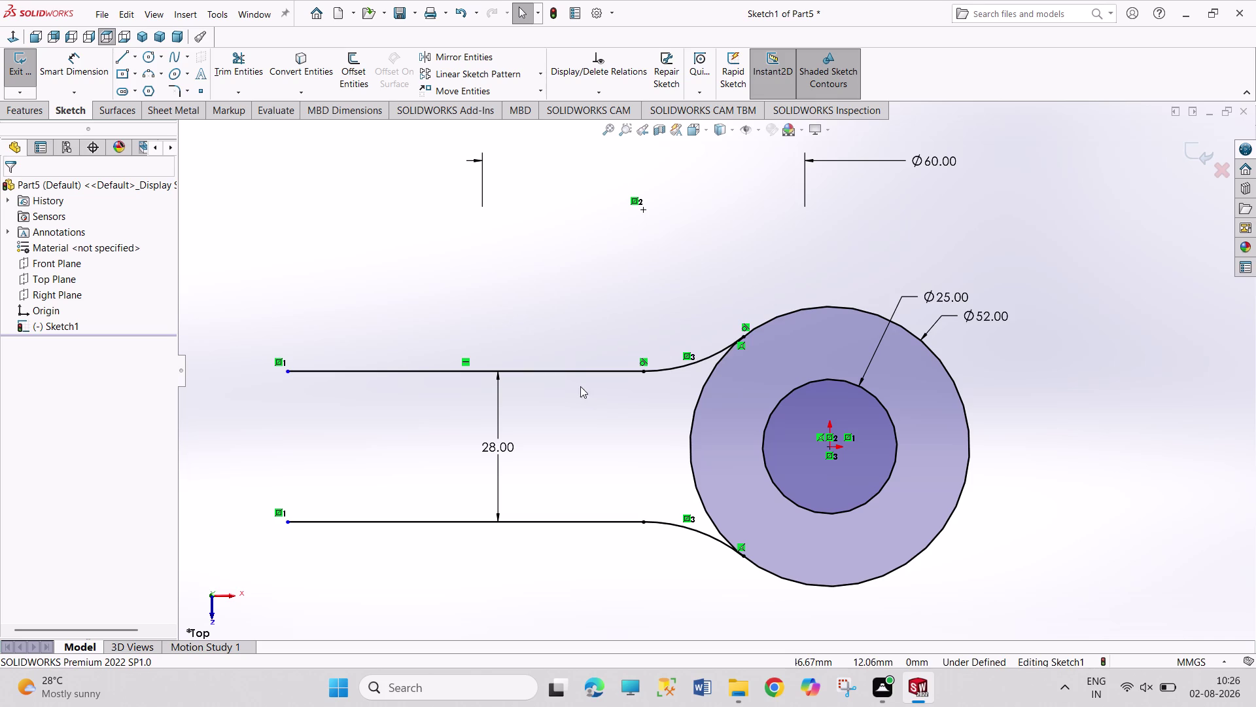
right_drag(559, 322, 556, 222)
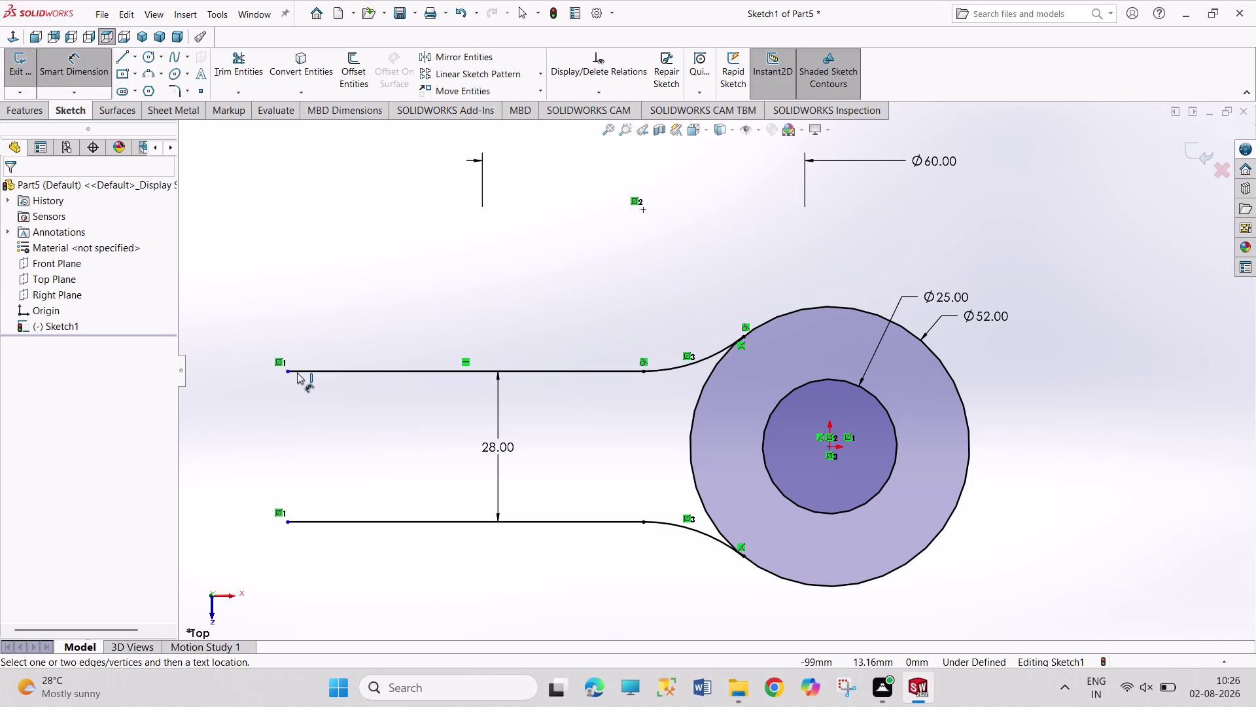
Dimension the upper line's left endpoint to the eye circle centre at 130 mm.
click(290, 370)
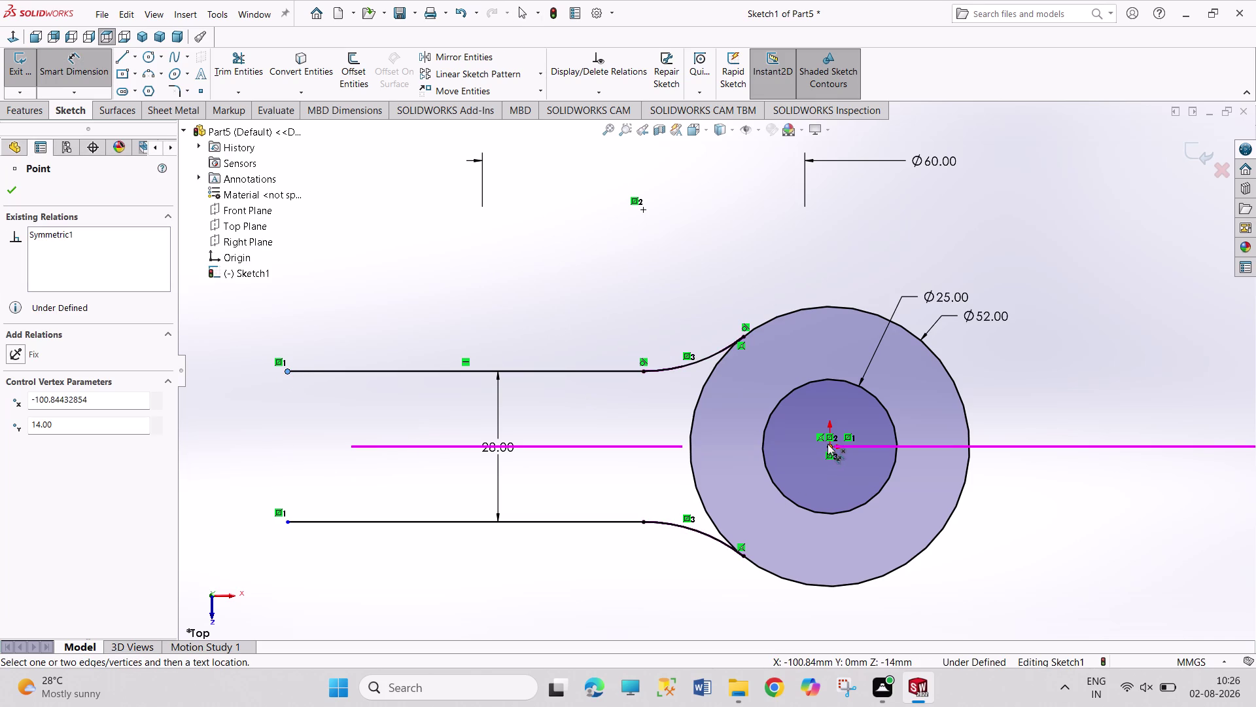
click(828, 444)
click(668, 286)
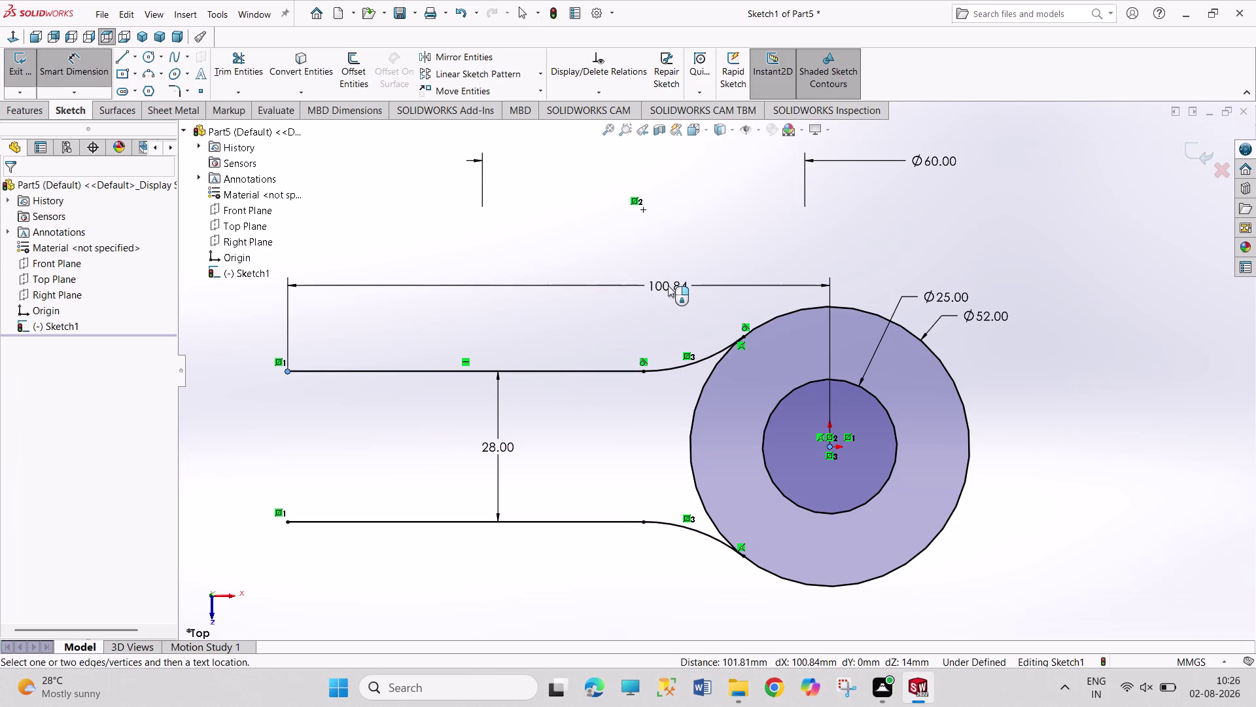
key(1)
key(Return)
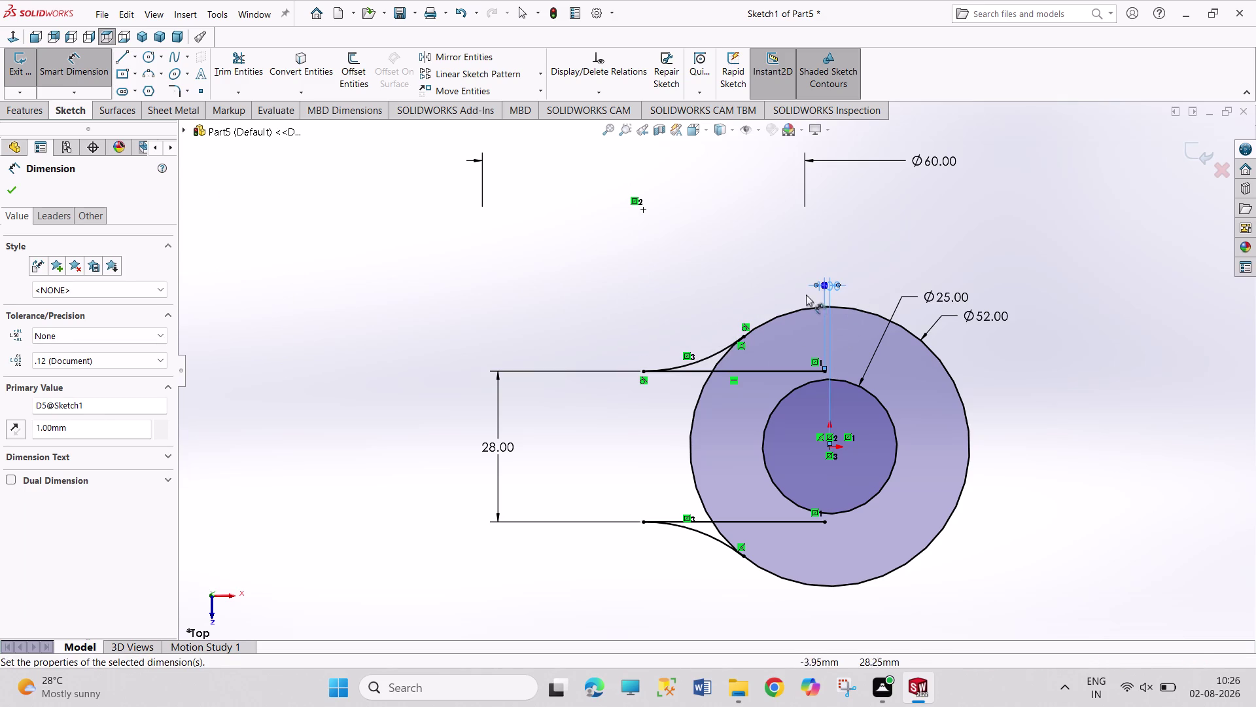
double_click(833, 284)
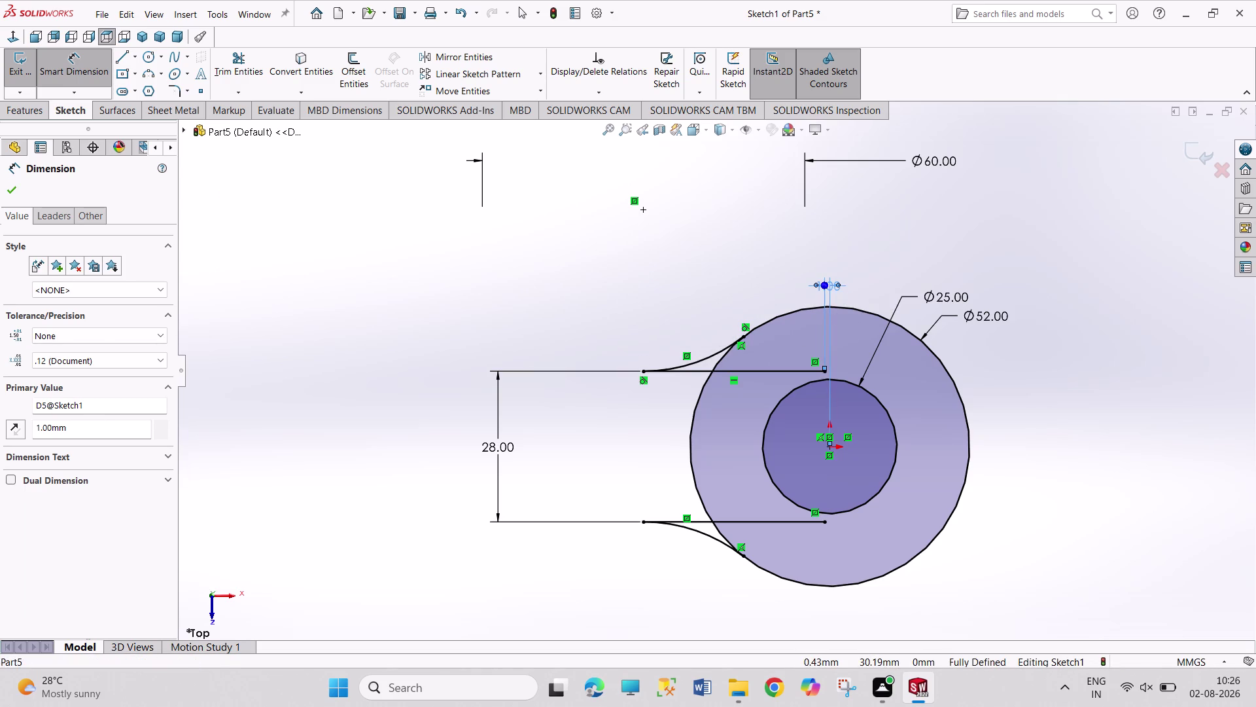
text(13)
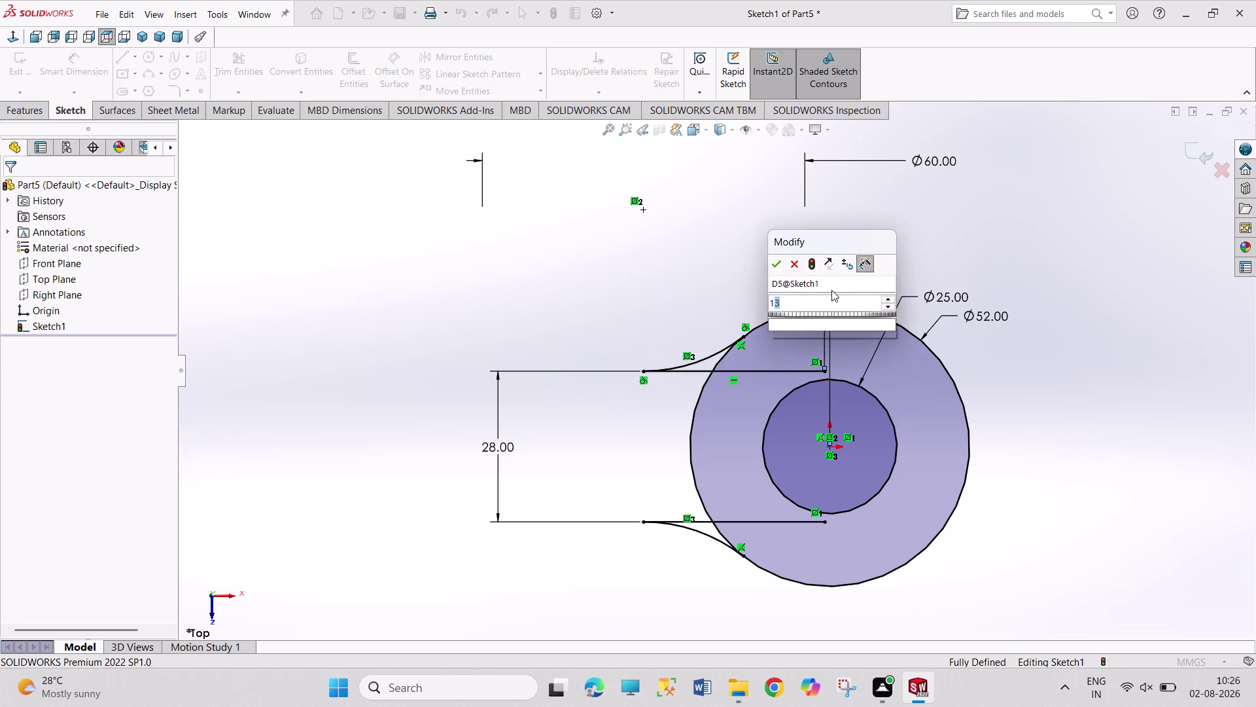
text(0)
key(Return)
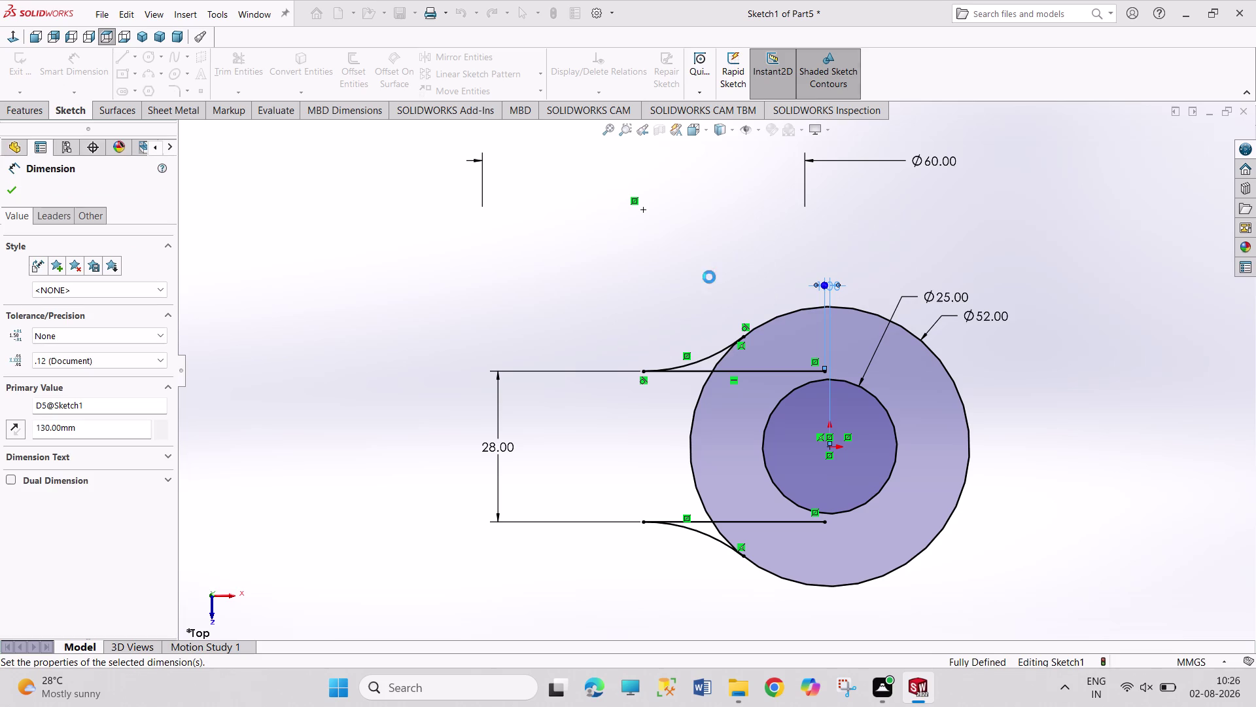
right_click(748, 252)
click(767, 295)
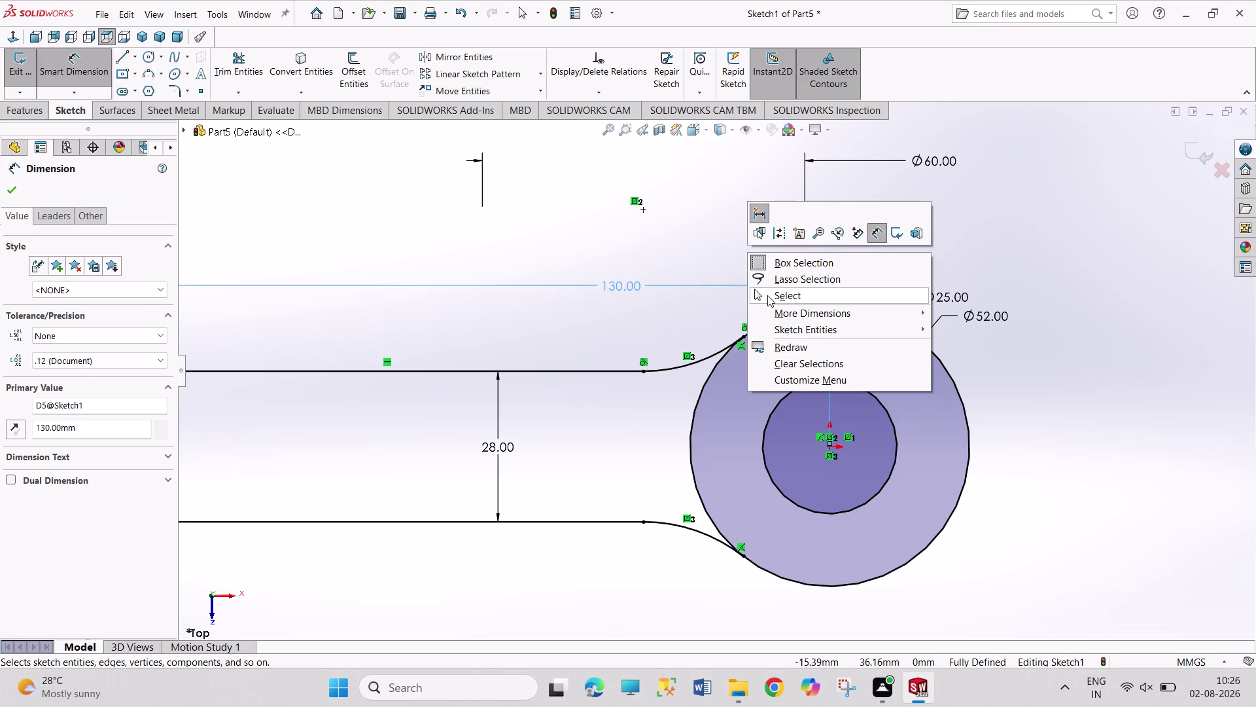
scroll(up, 3)
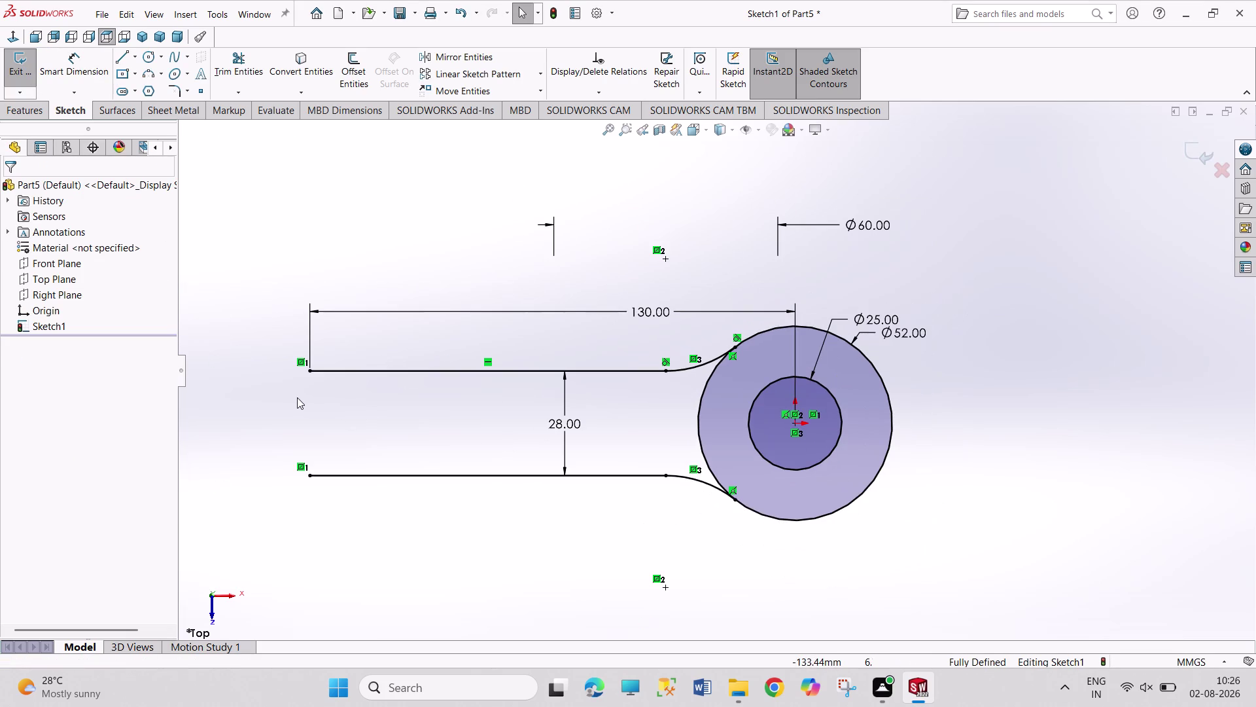
scroll(down, 3)
Trim the Ø52 eye circle's arc inside the arm.
drag(246, 58, 249, 70)
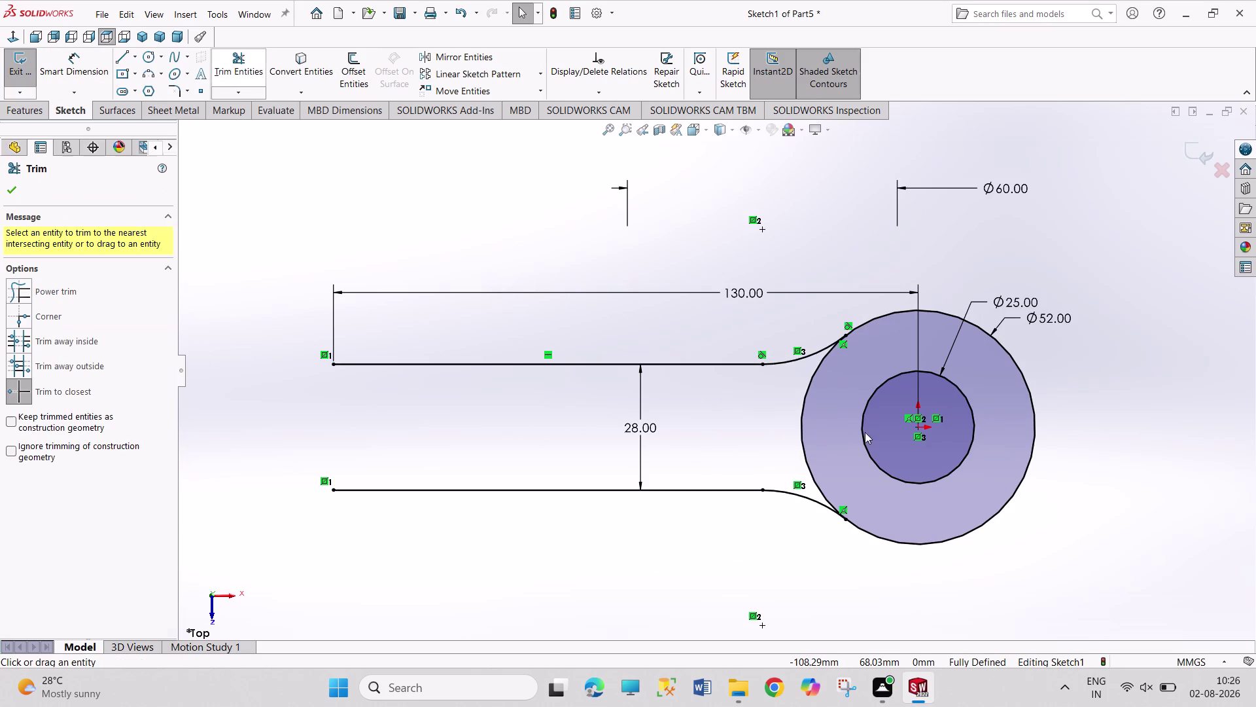
click(803, 450)
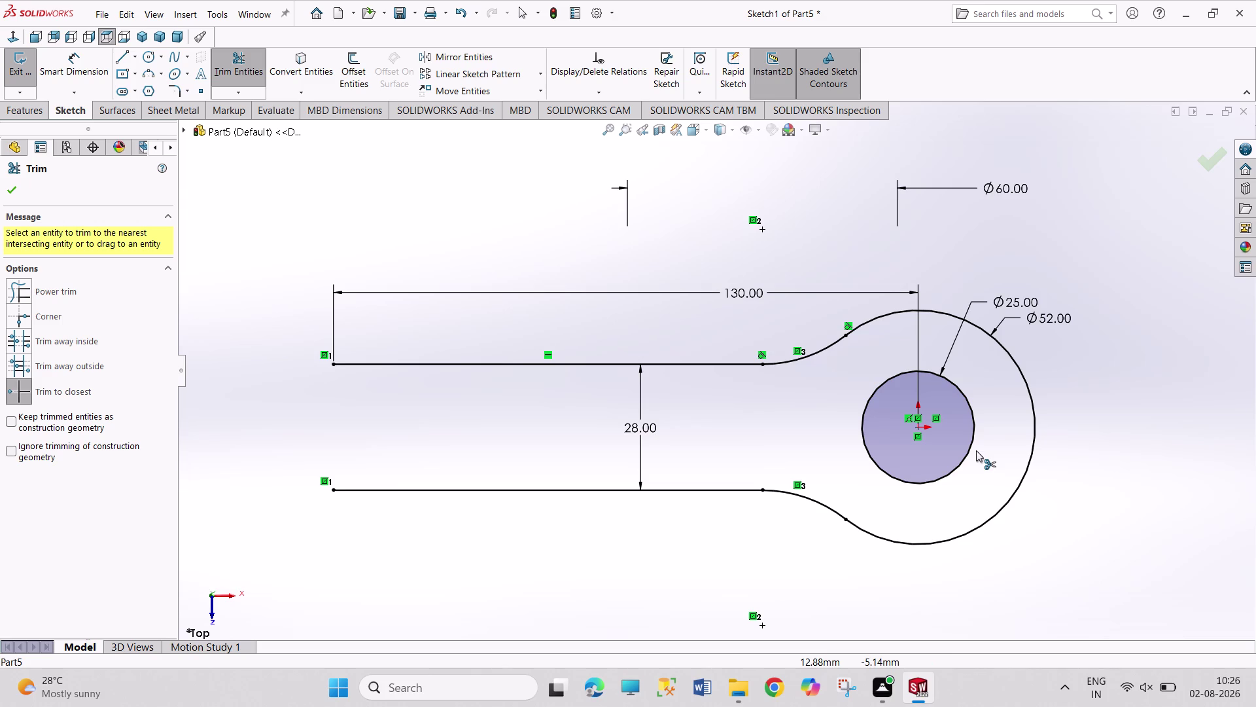
right_click(1112, 442)
click(1108, 485)
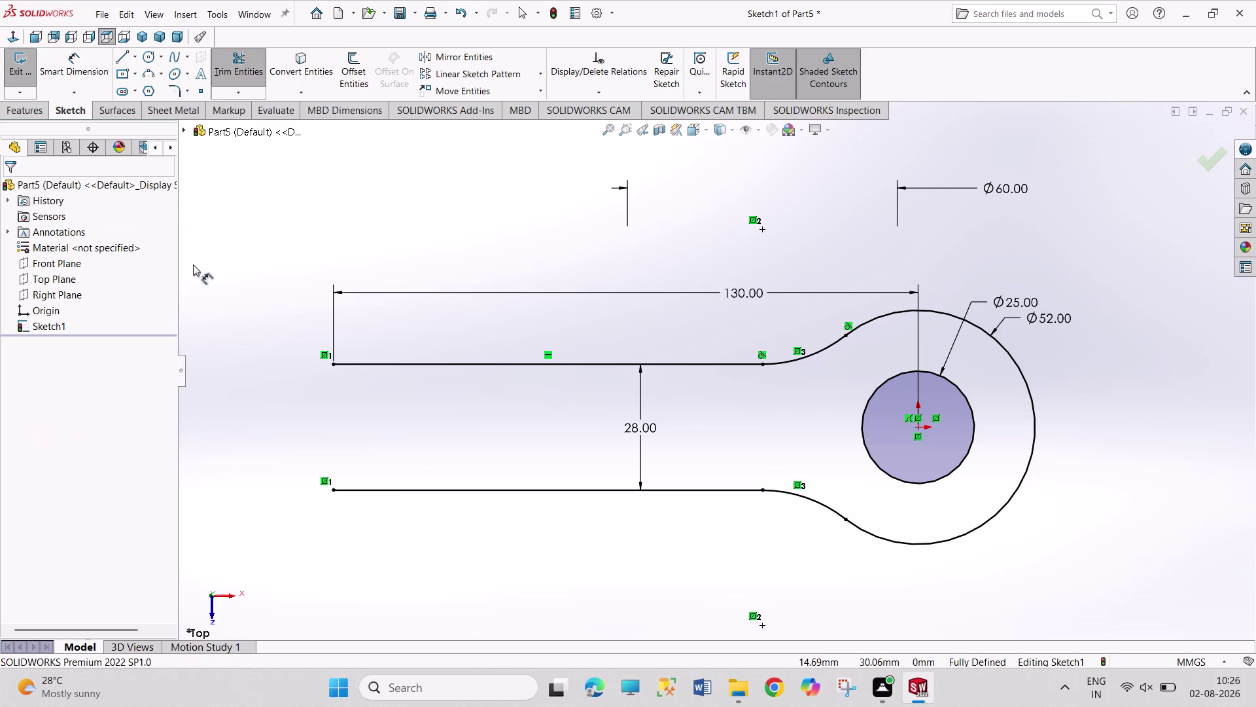
Close the left ends with a vertical line and exit the sketch.
click(121, 58)
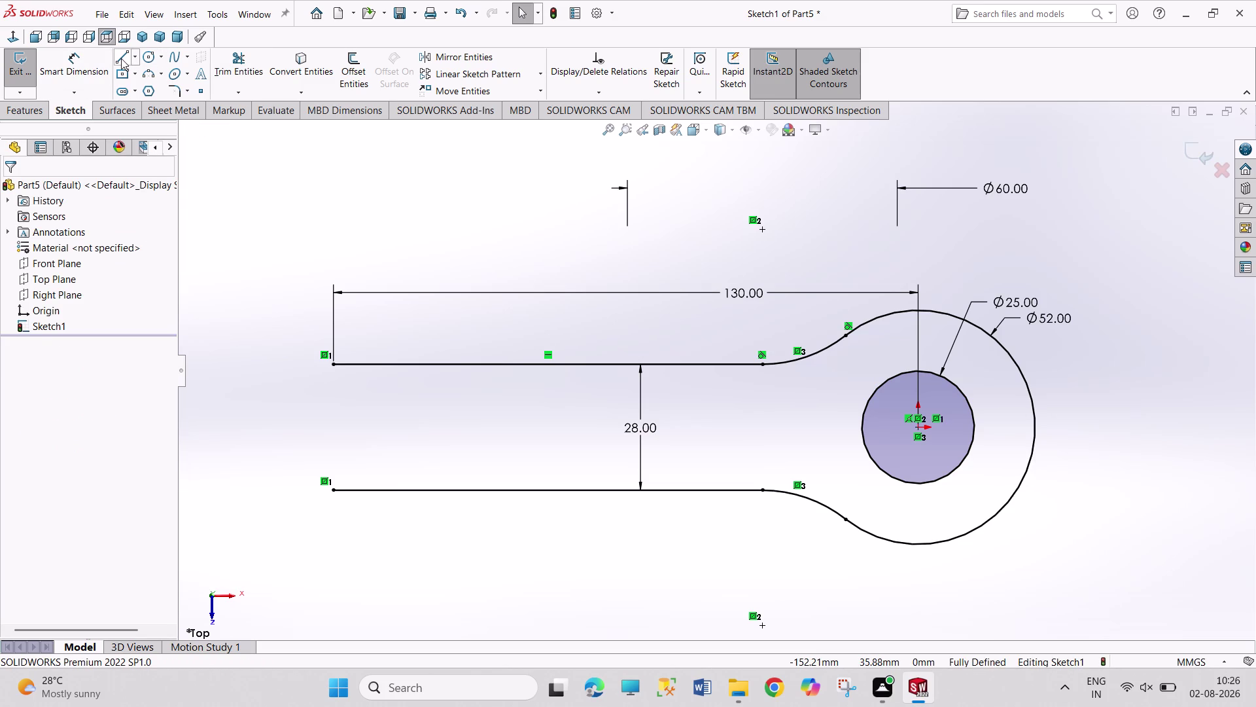
click(334, 364)
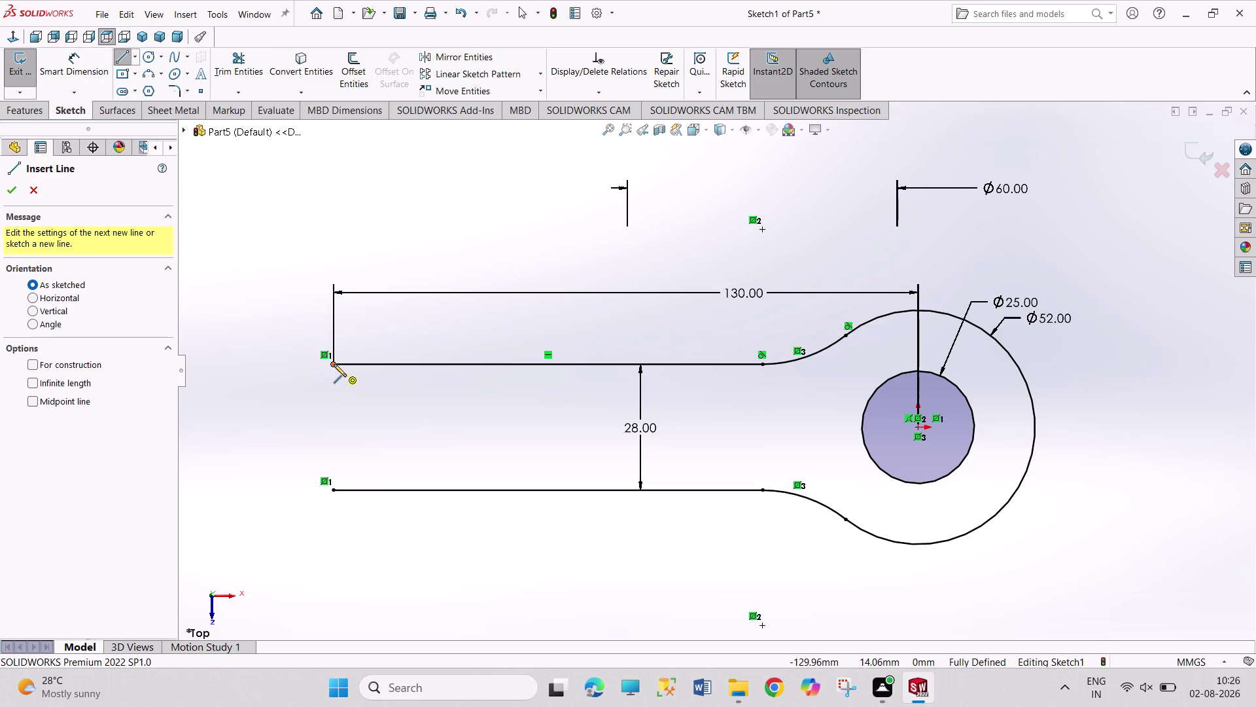
click(333, 492)
right_click(281, 401)
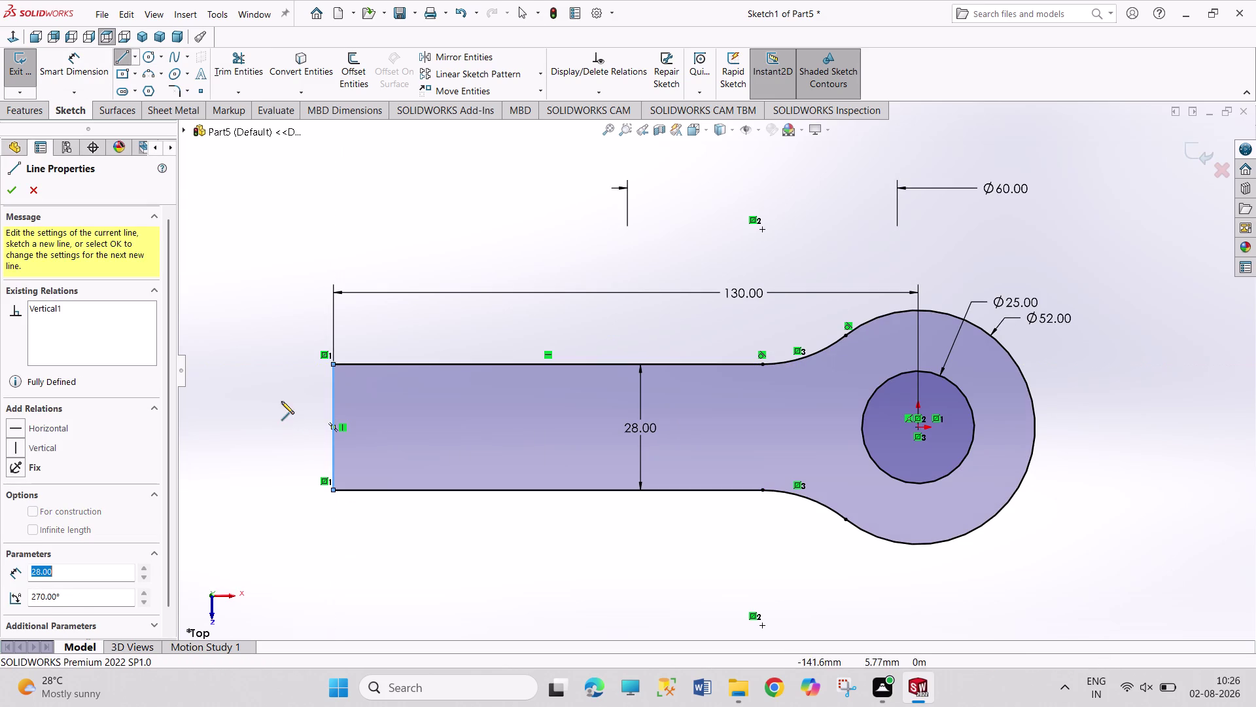
click(299, 417)
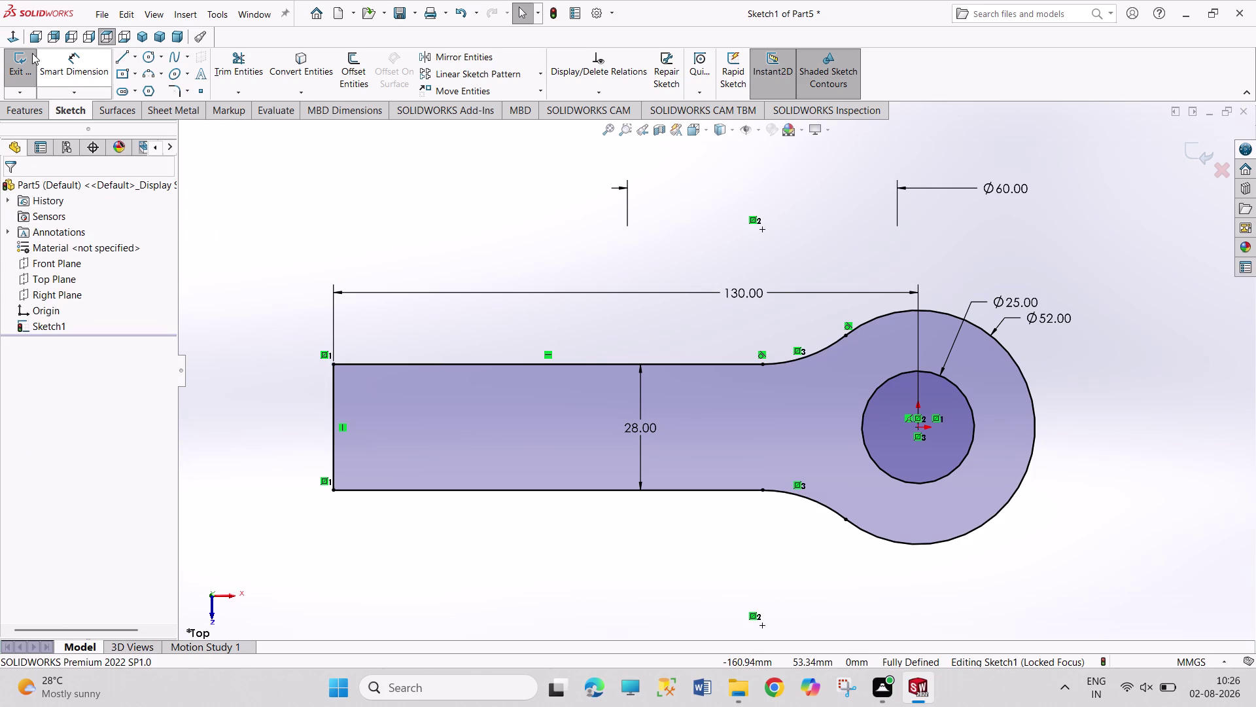
click(23, 71)
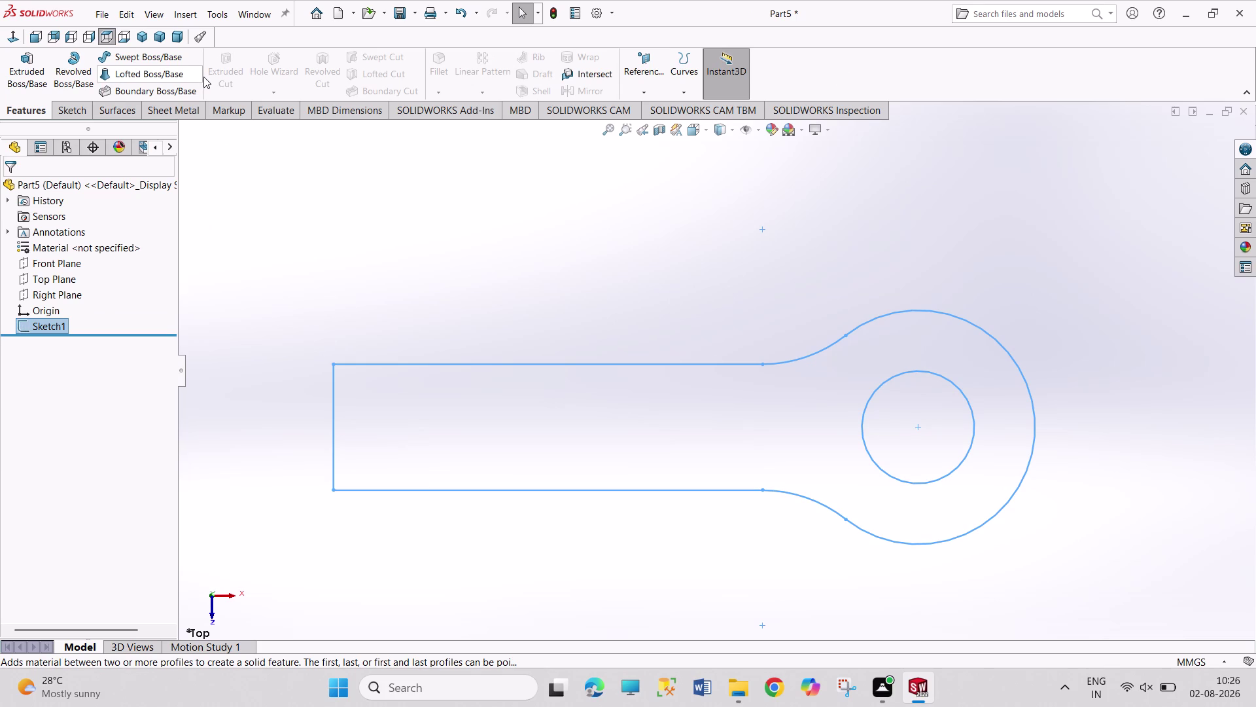
Preview a 28 mm extrusion of the eye-end profile, then cancel it.
click(14, 67)
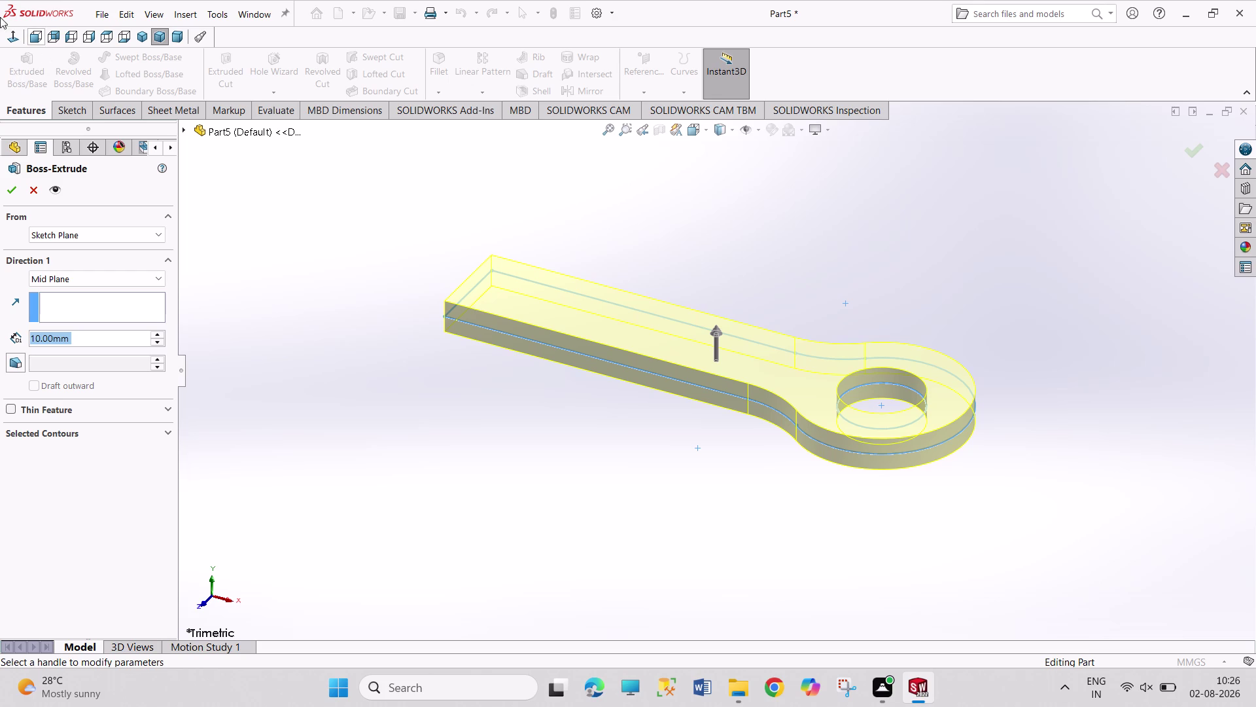
text(28)
key(Return)
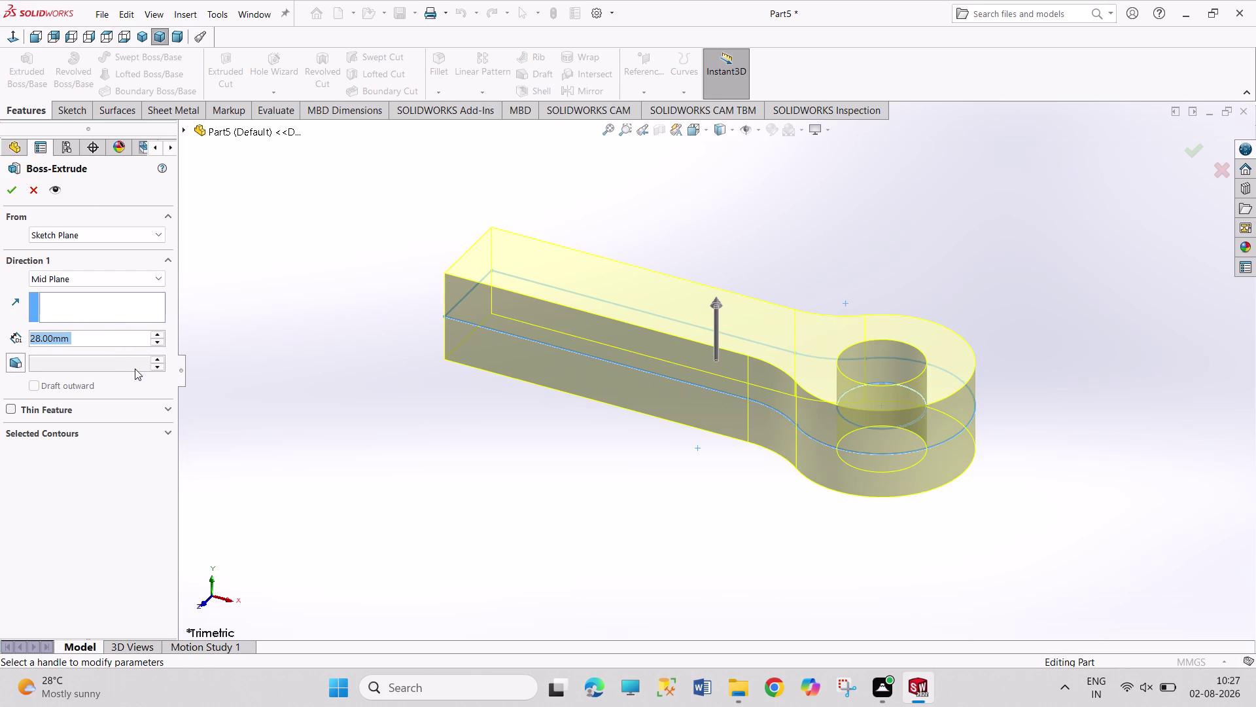
click(41, 192)
click(364, 506)
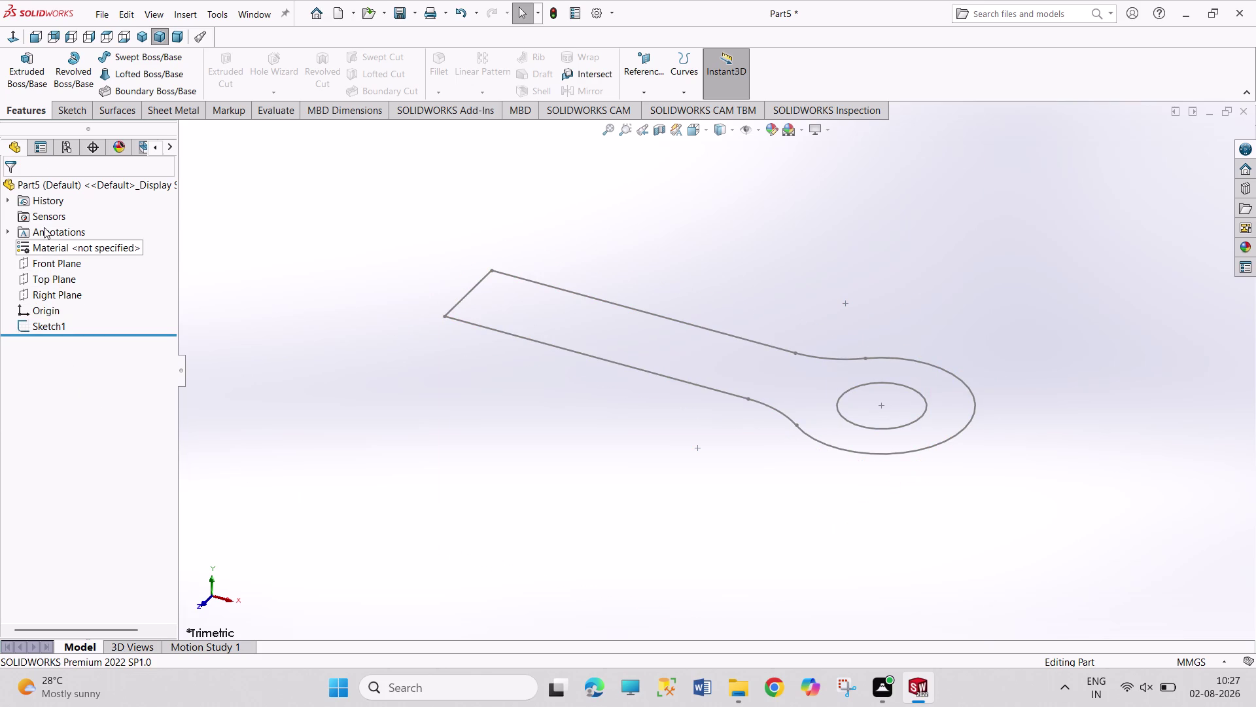
Start a sketch on the Front Plane and draw a circle on the horizontal line.
click(38, 267)
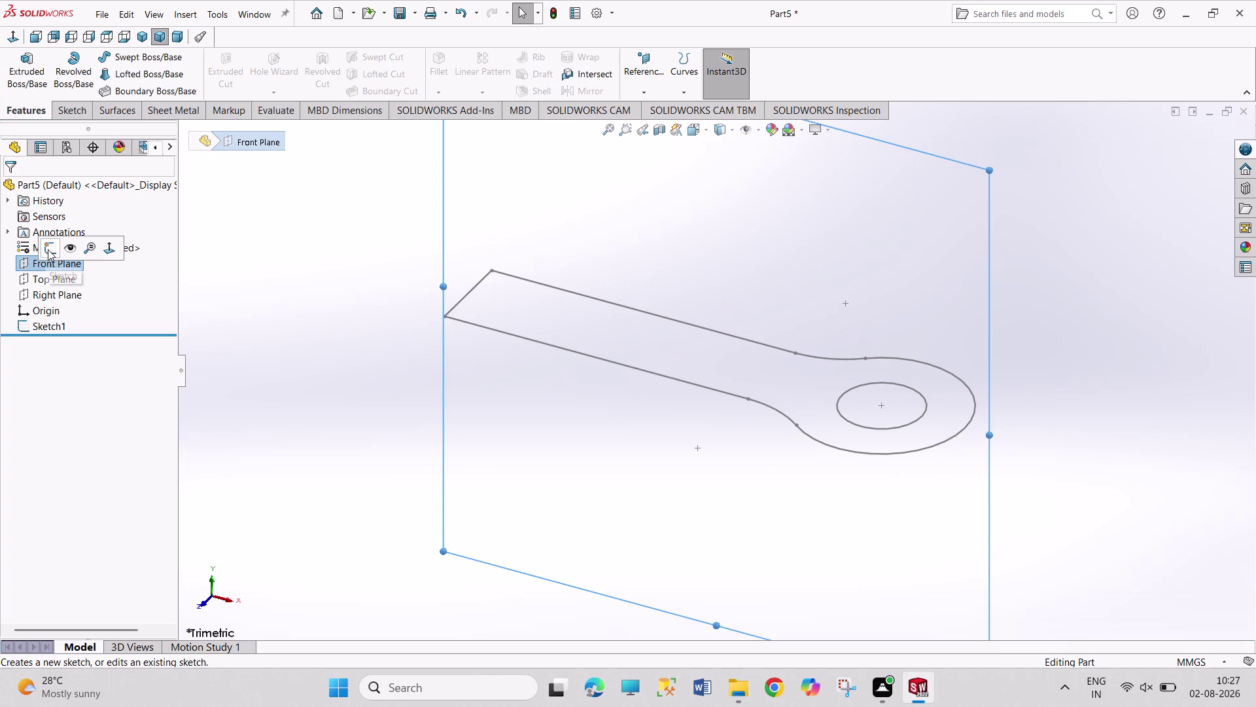
click(47, 249)
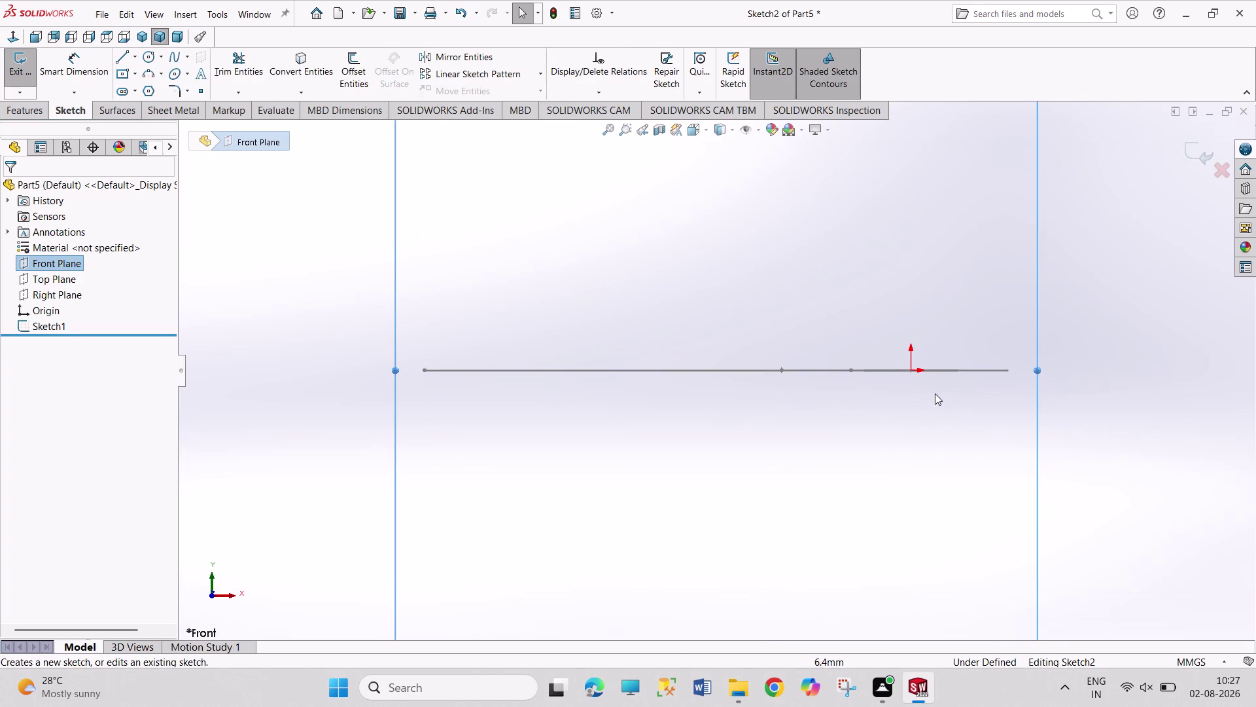
scroll(down, 3)
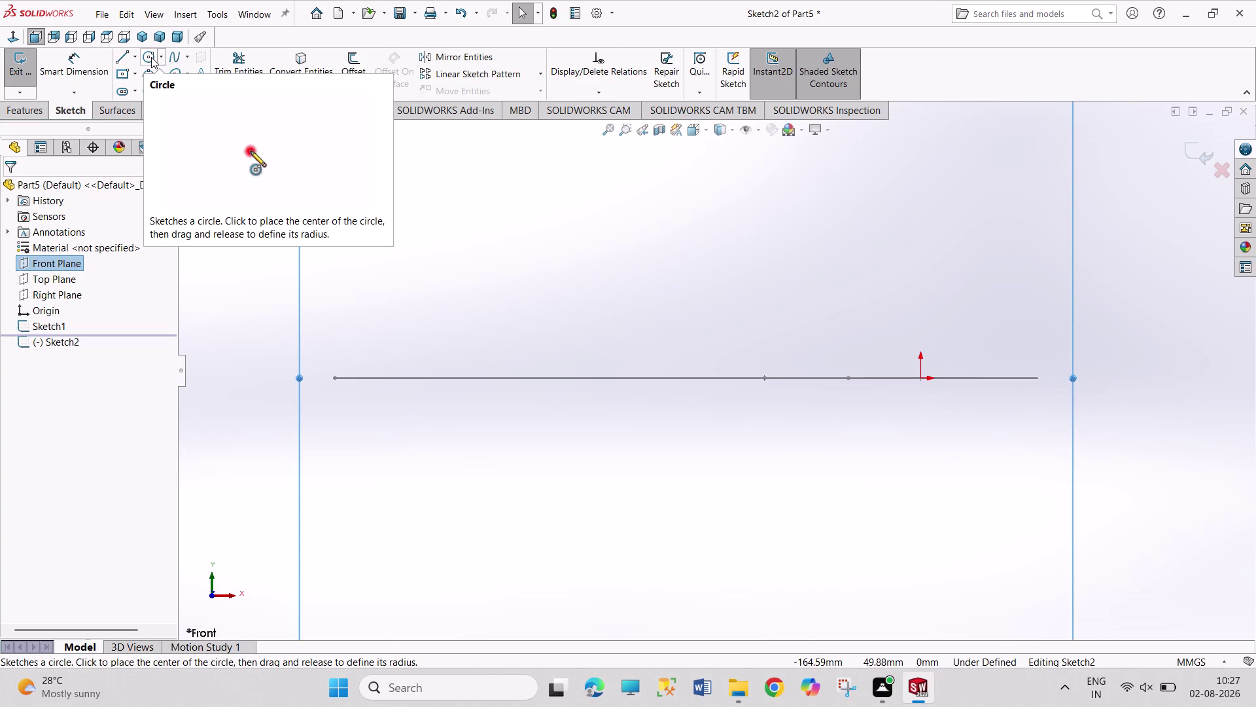
click(151, 57)
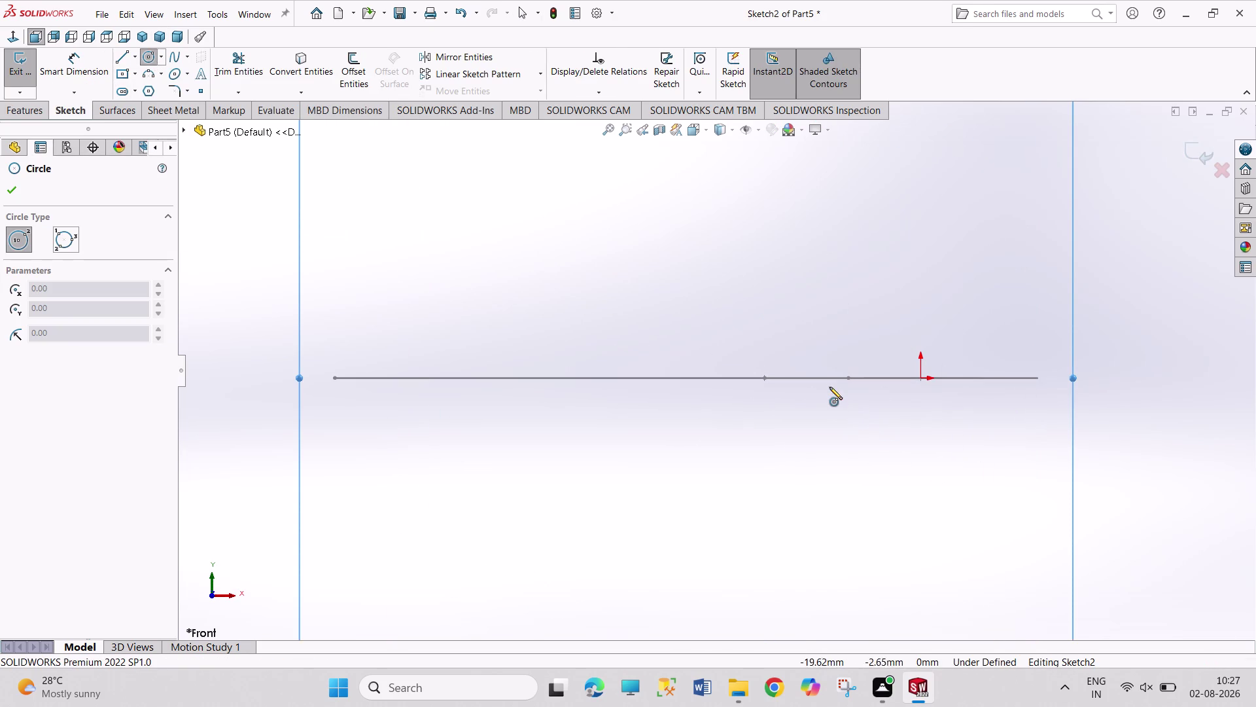
click(830, 378)
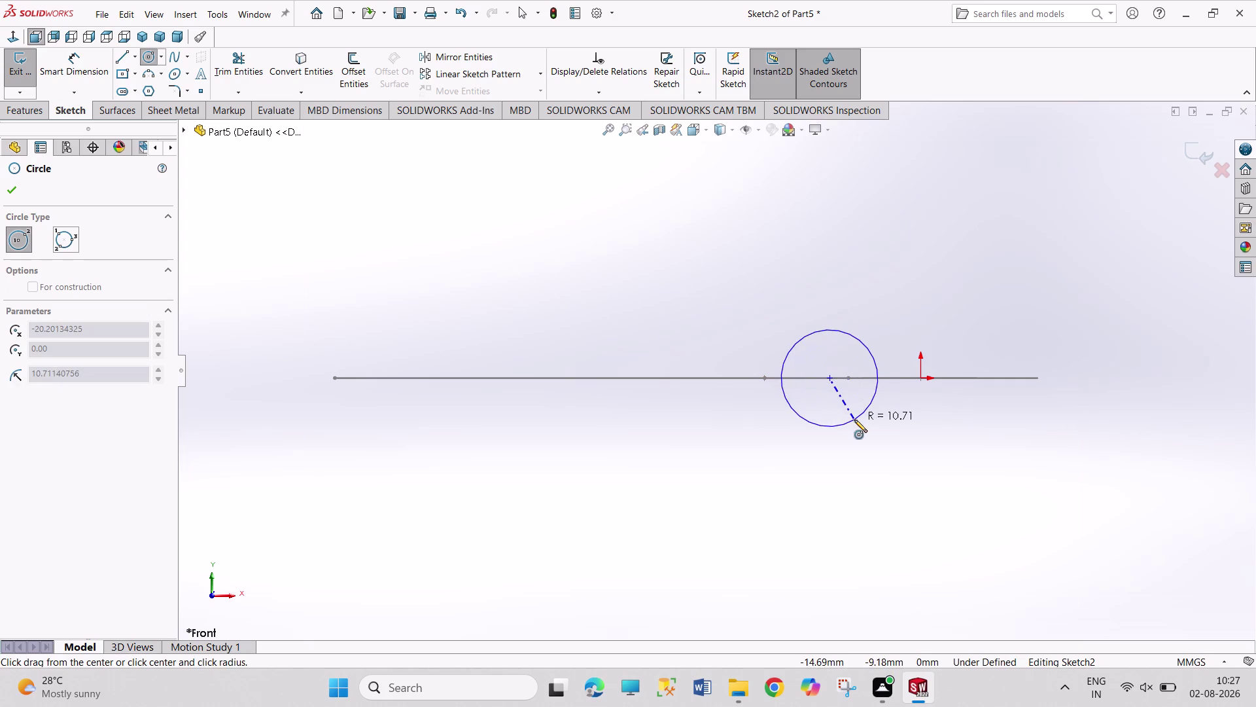
click(854, 420)
Dimension the circle centre 32 mm from the origin.
right_drag(971, 466, 969, 280)
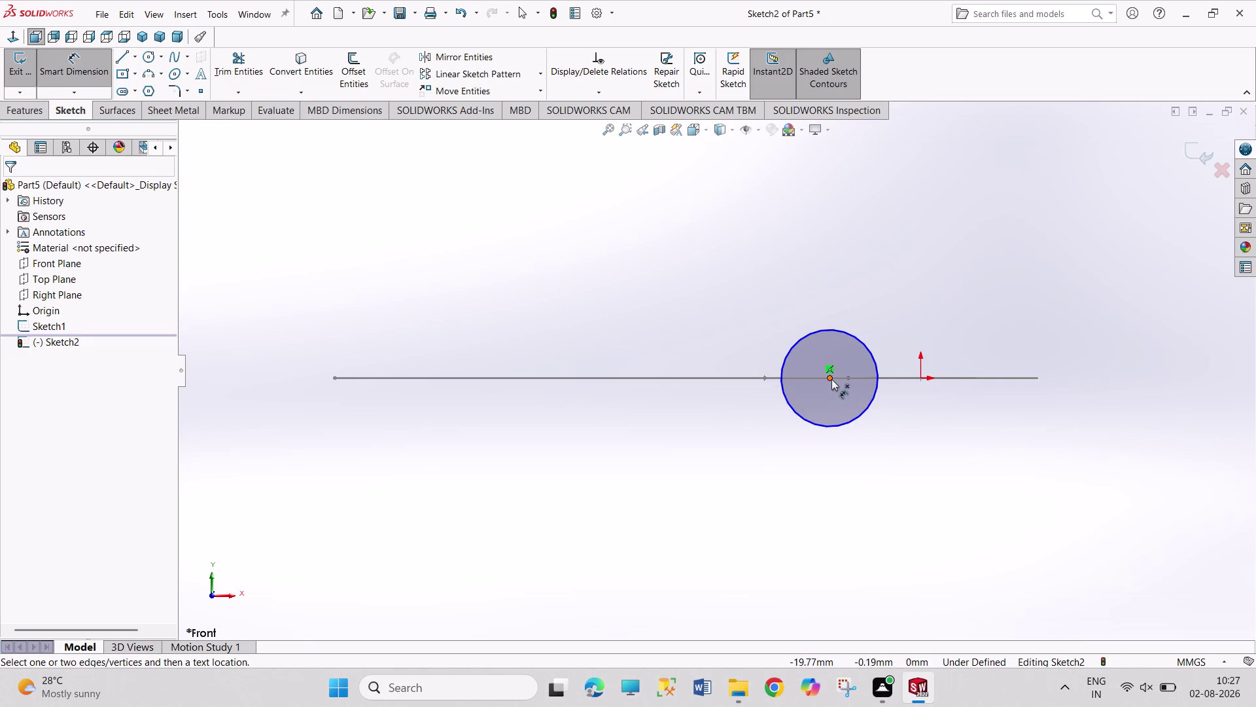
click(831, 378)
click(918, 378)
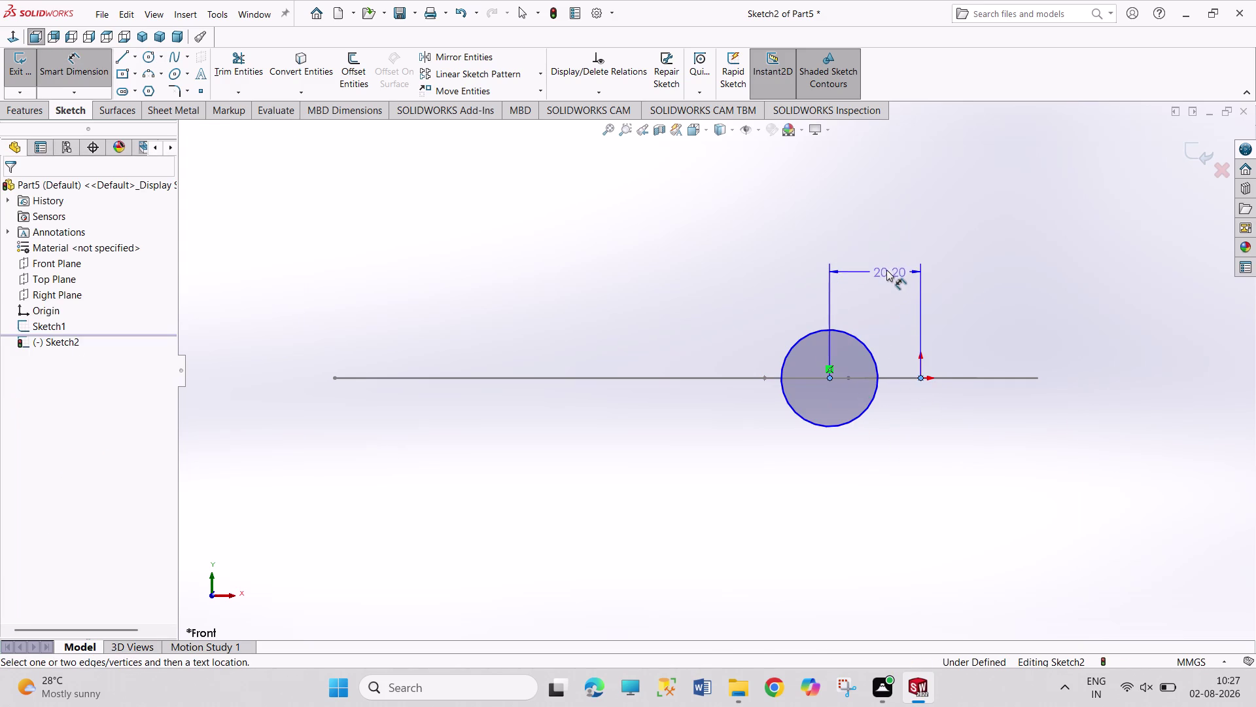
click(885, 269)
text(3)
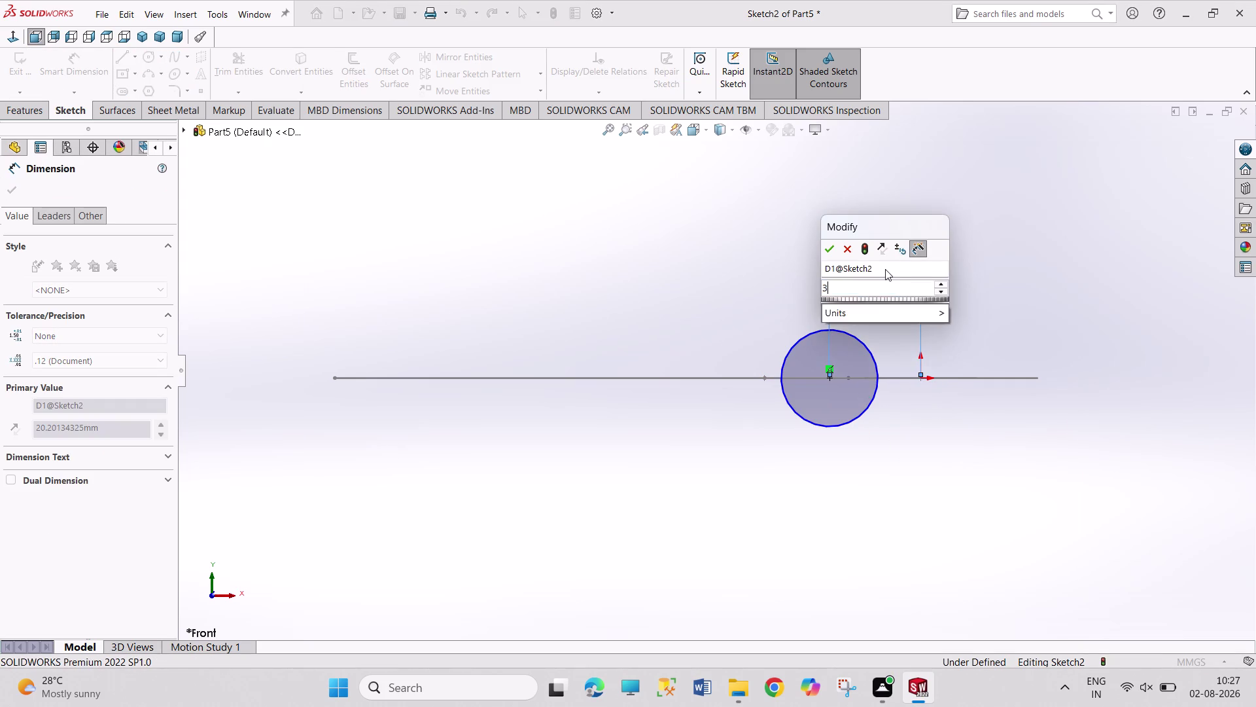
text(2)
key(Return)
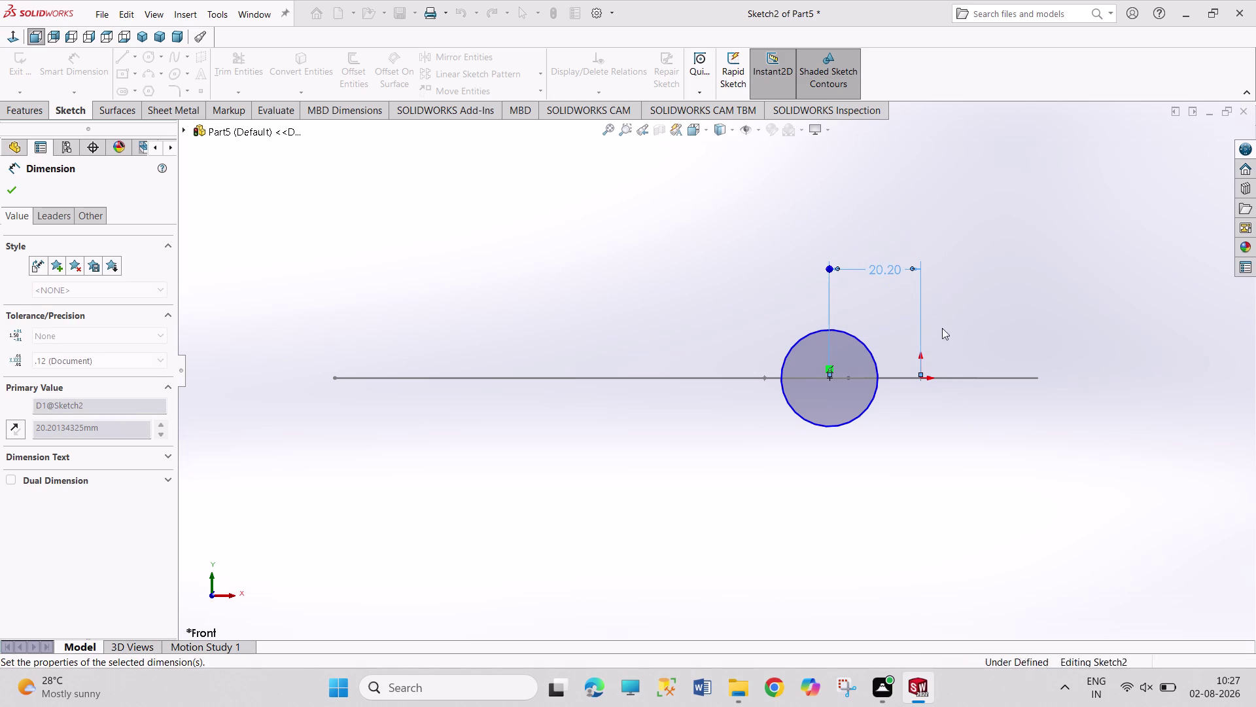
Set the circle diameter to 30 mm, move its dimension below, and begin a line.
click(792, 428)
click(814, 443)
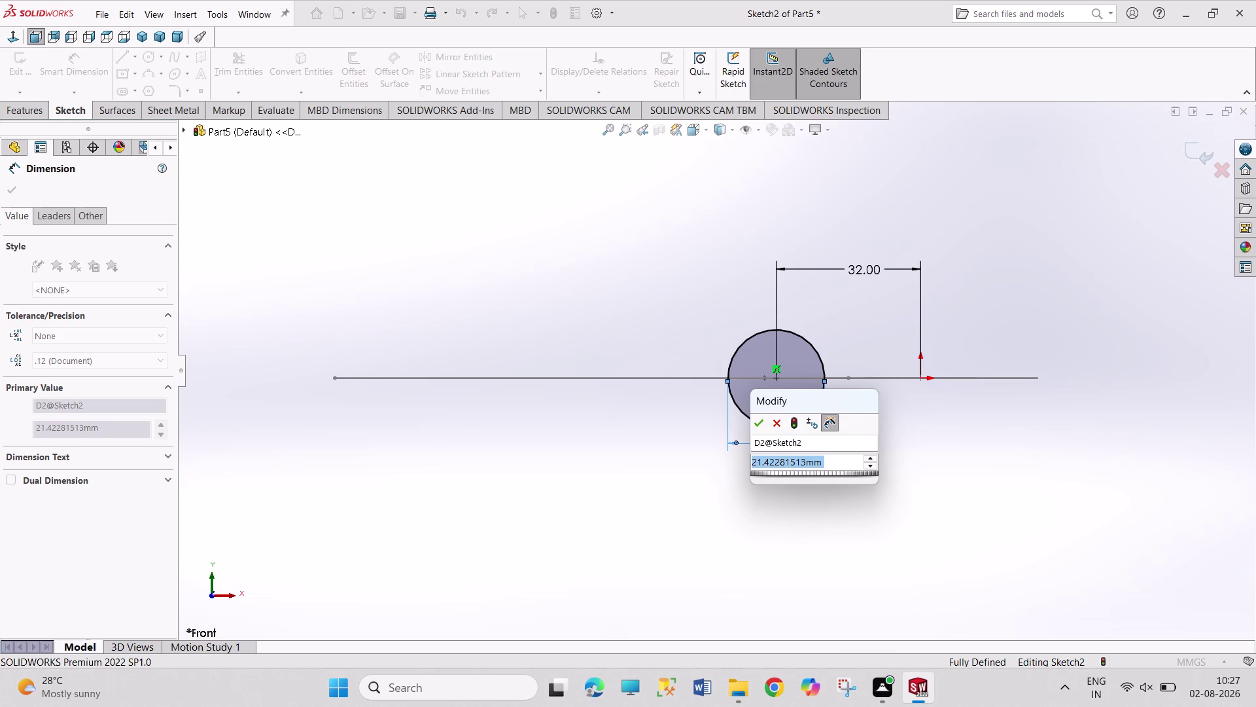
text(30)
key(Return)
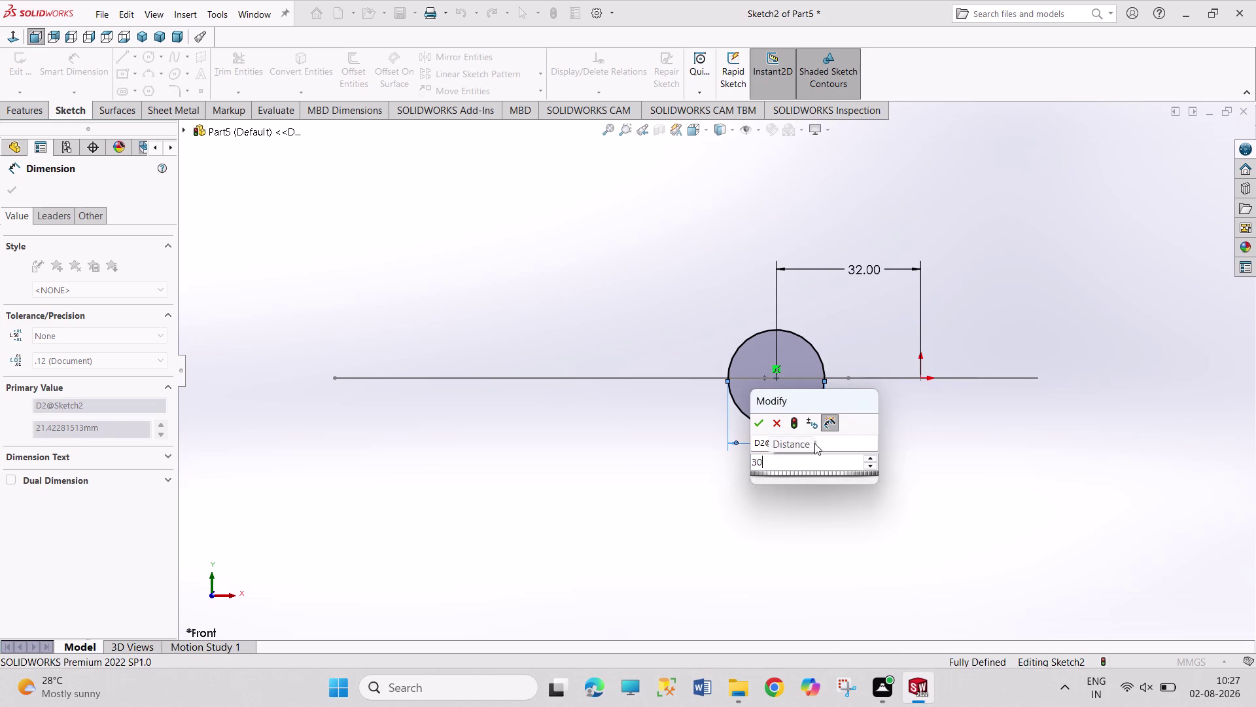
right_click(948, 455)
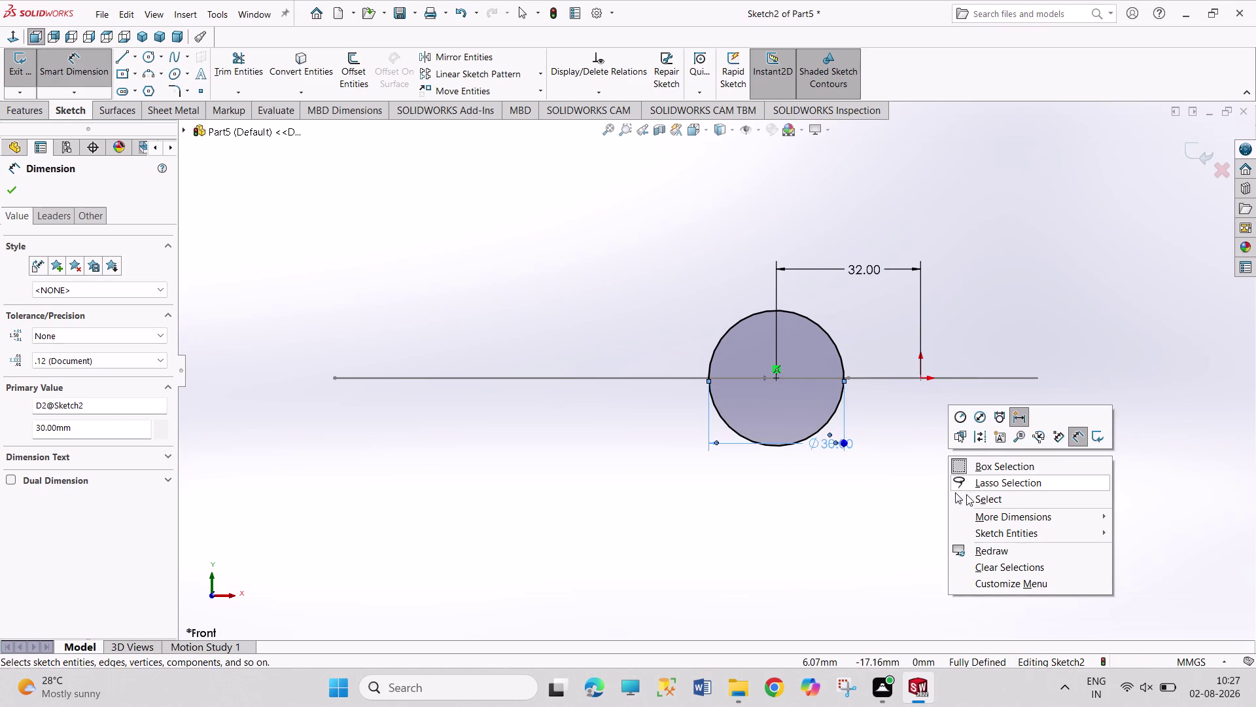
click(966, 494)
drag(829, 444, 874, 447)
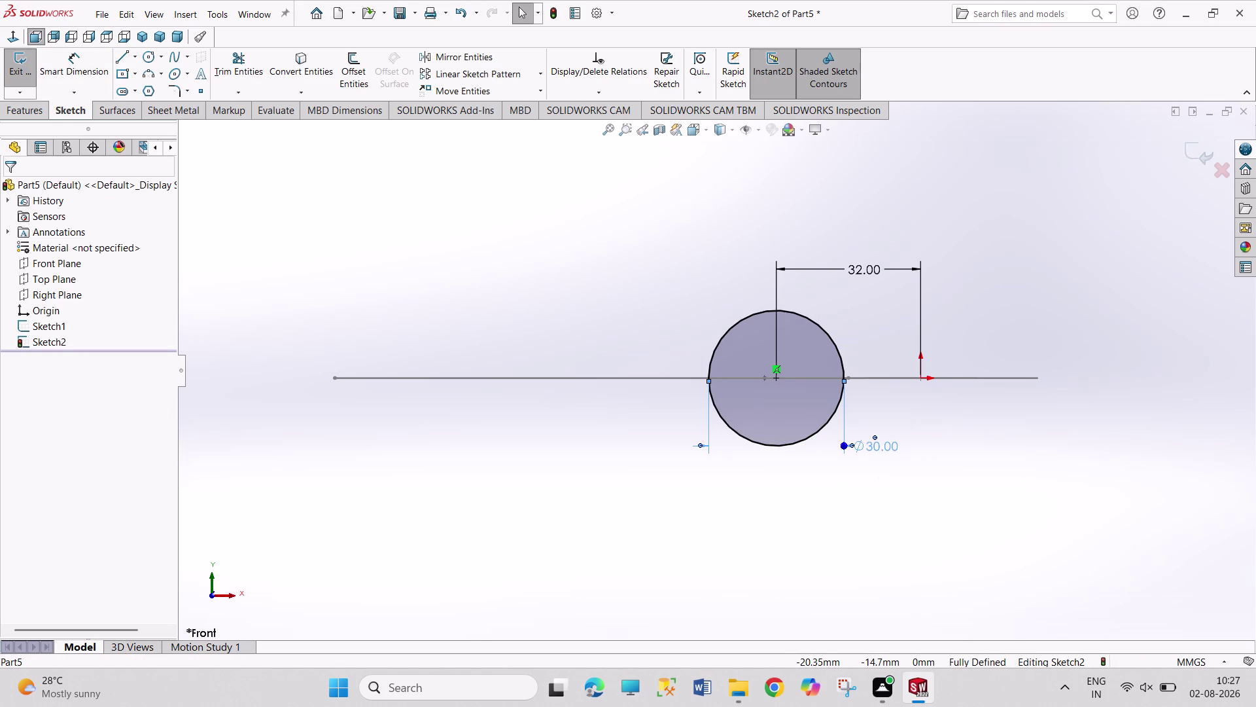
click(894, 511)
click(846, 516)
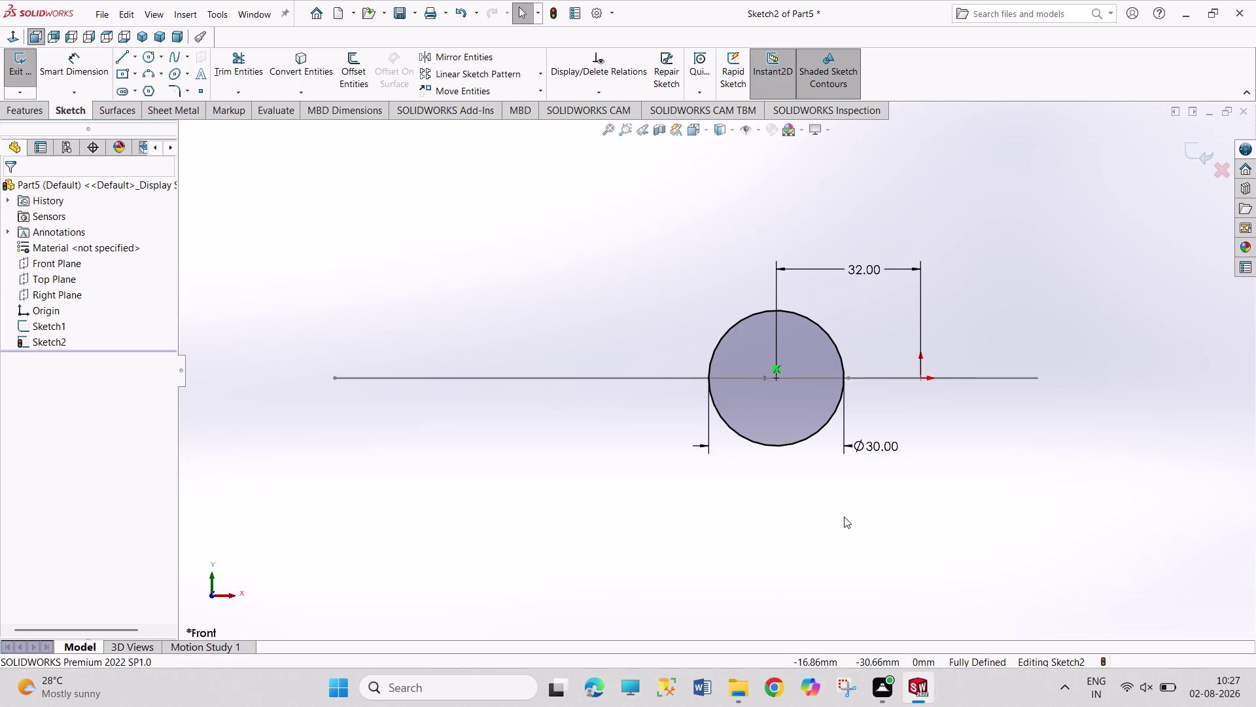
click(120, 57)
click(745, 299)
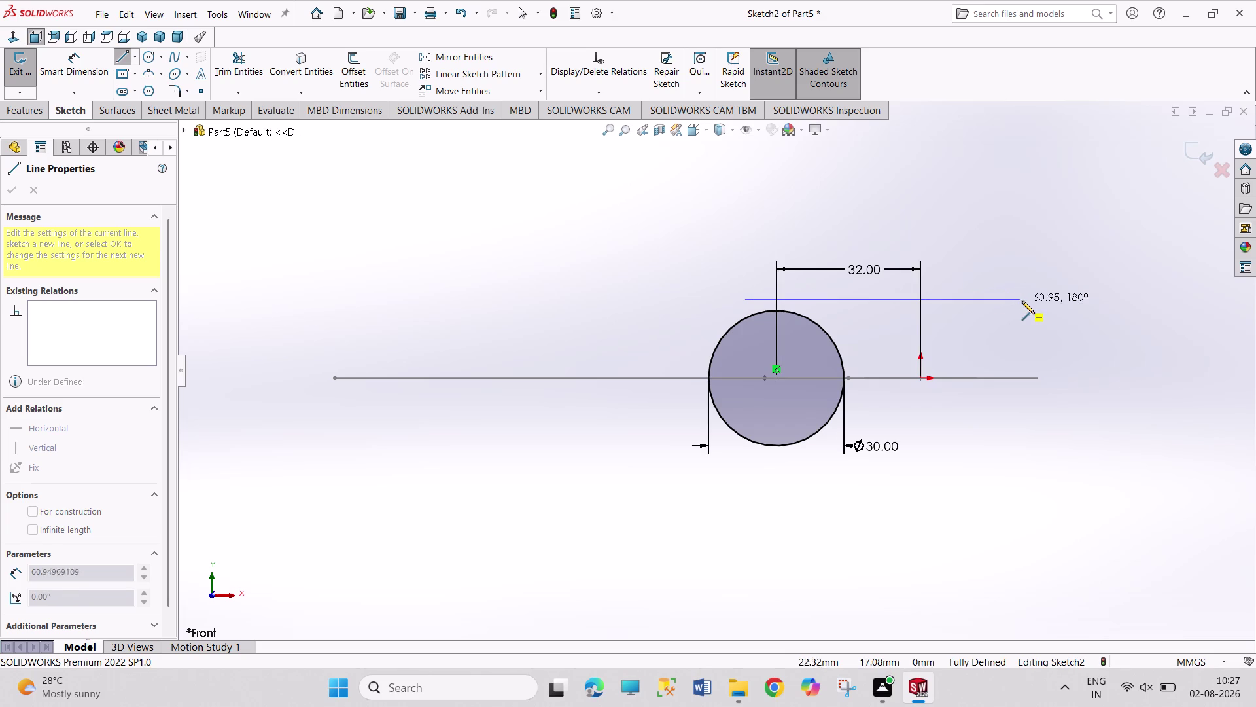
Finish the horizontal line above the circle and undo a stray change.
click(1043, 300)
right_click(1045, 250)
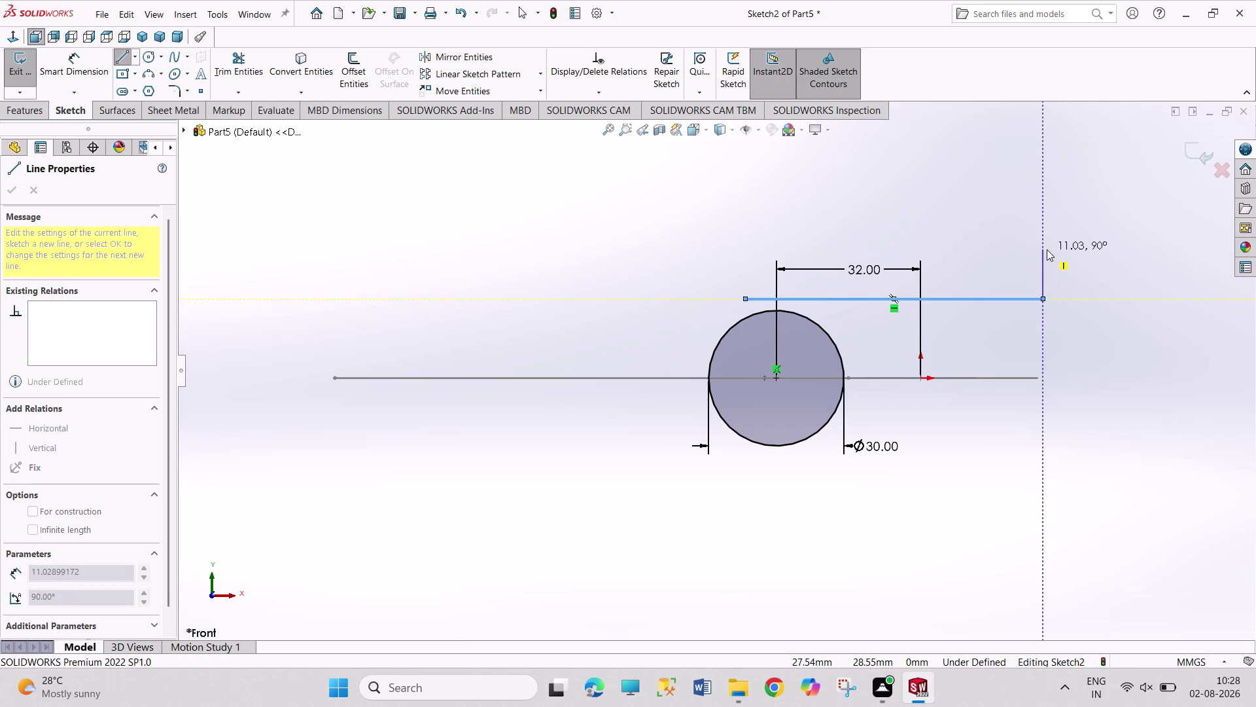
click(1051, 256)
click(1028, 379)
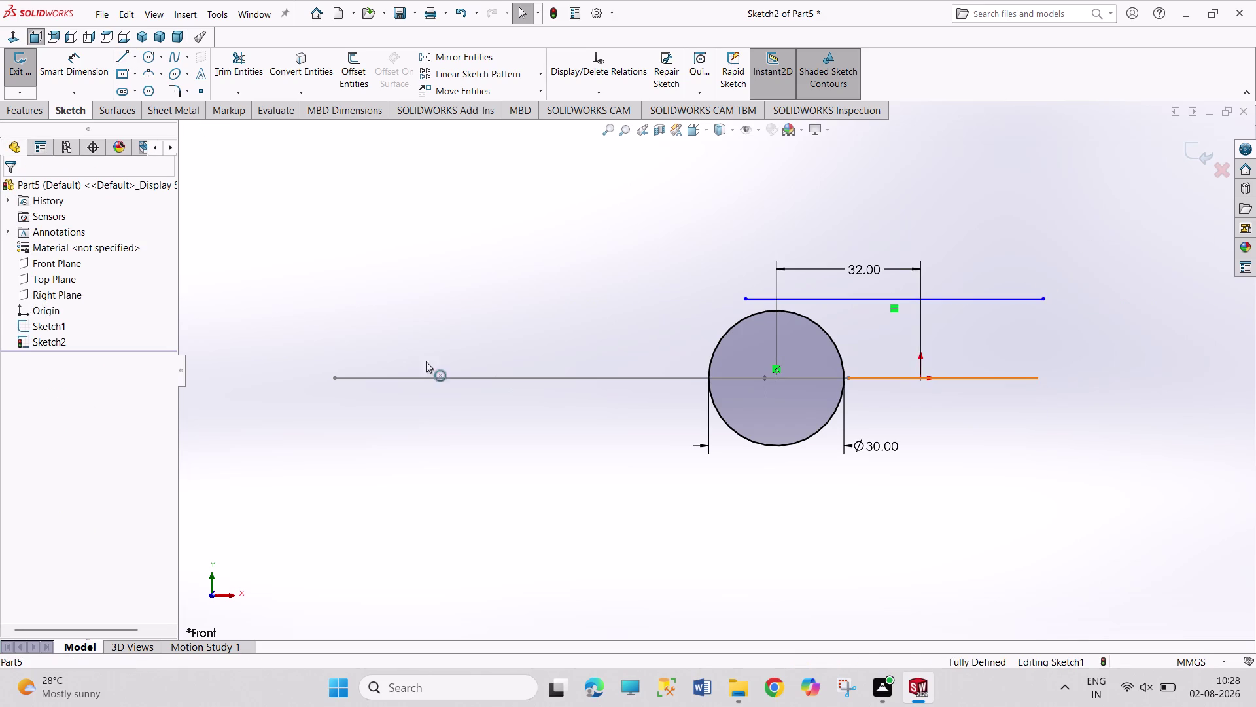
click(306, 78)
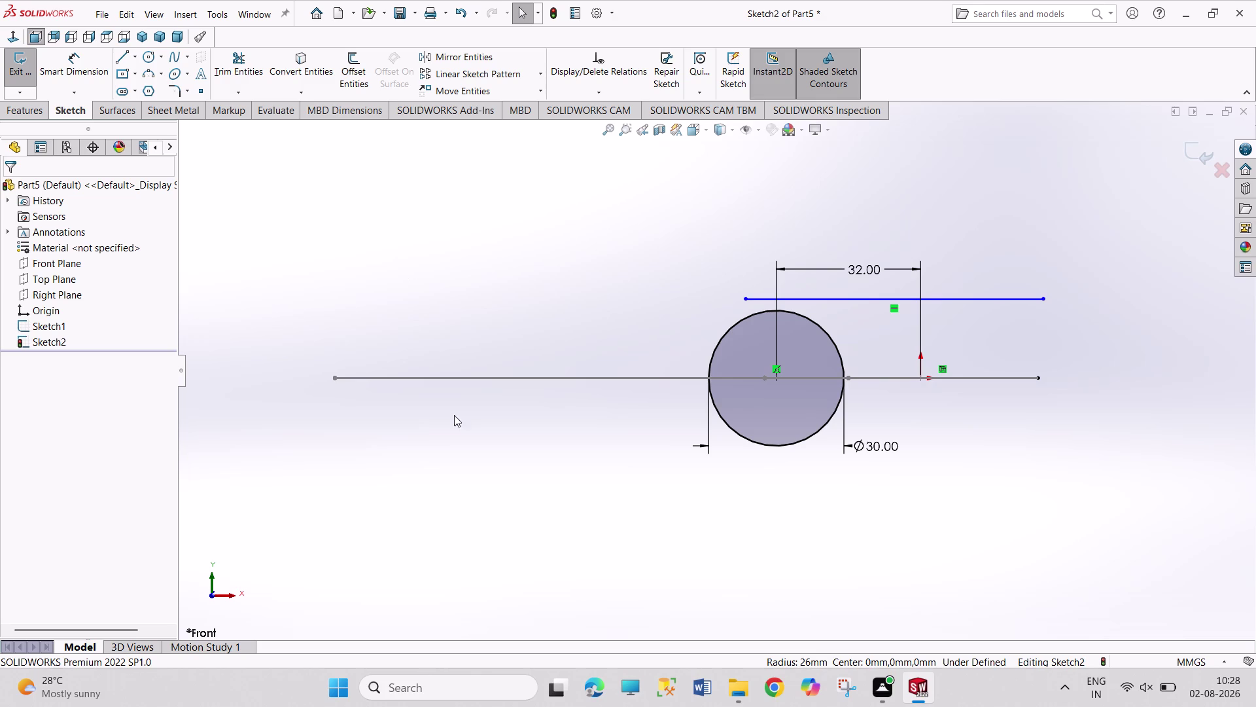
click(483, 491)
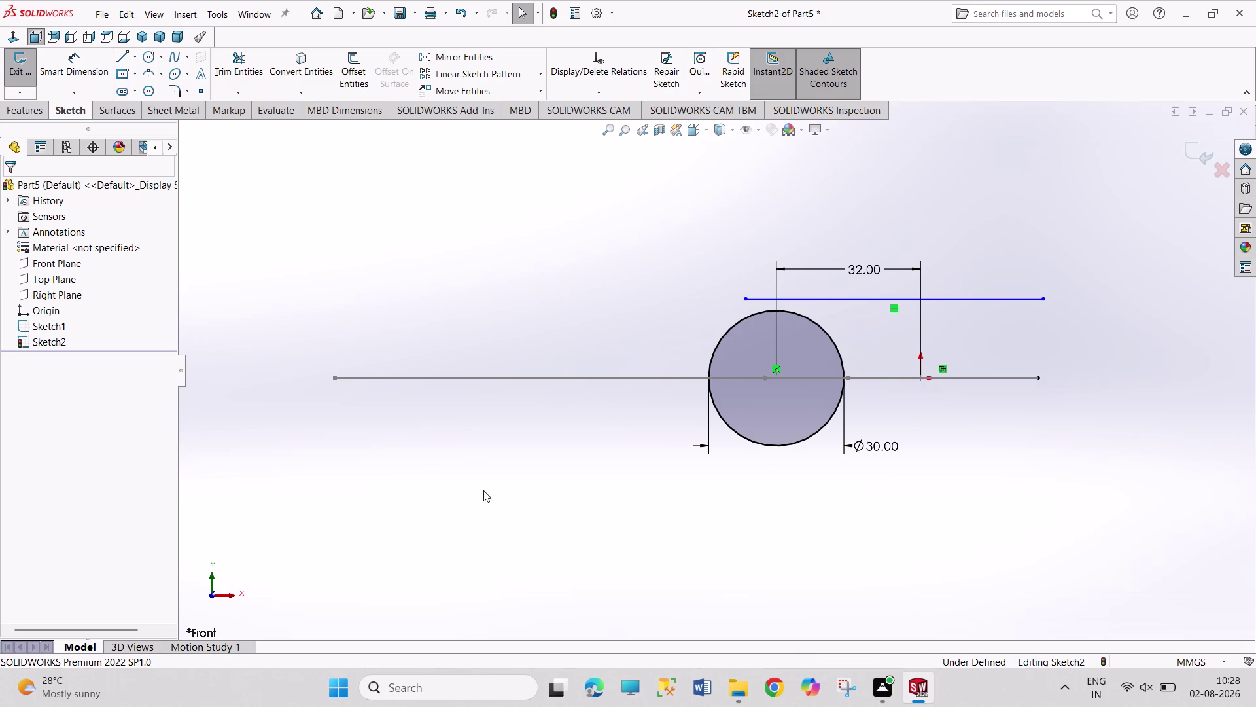
key(ctrl+z)
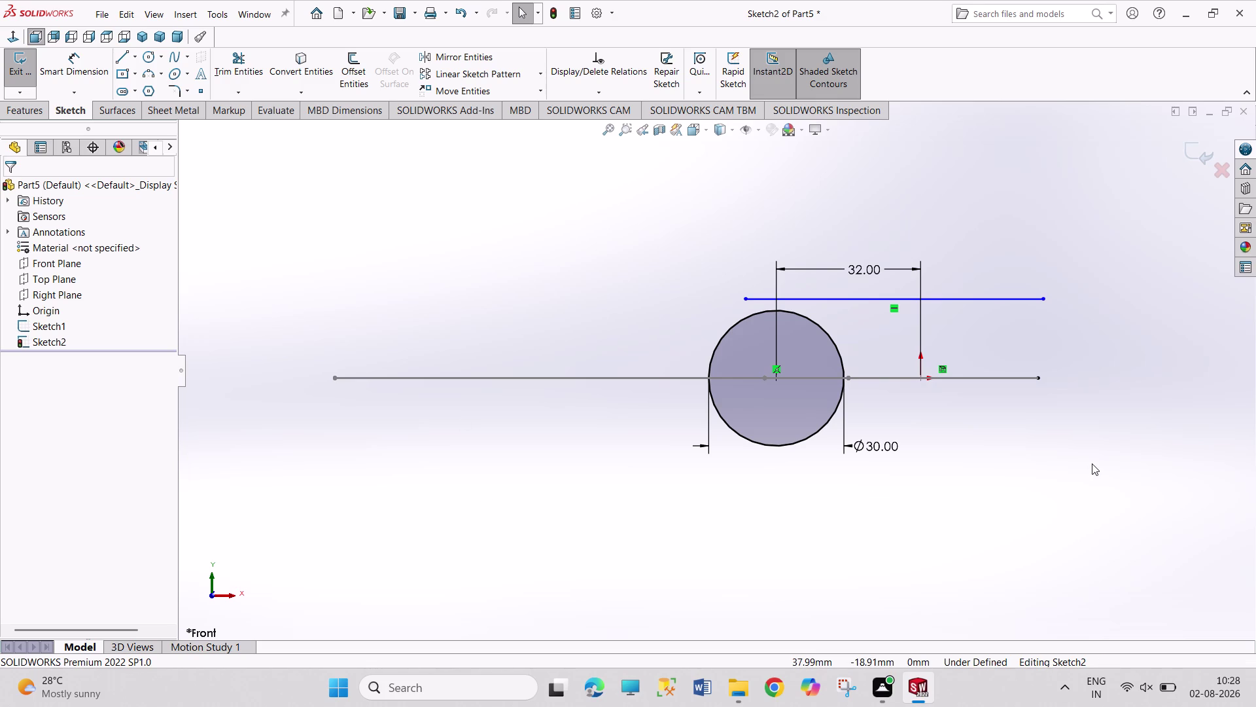
click(1018, 477)
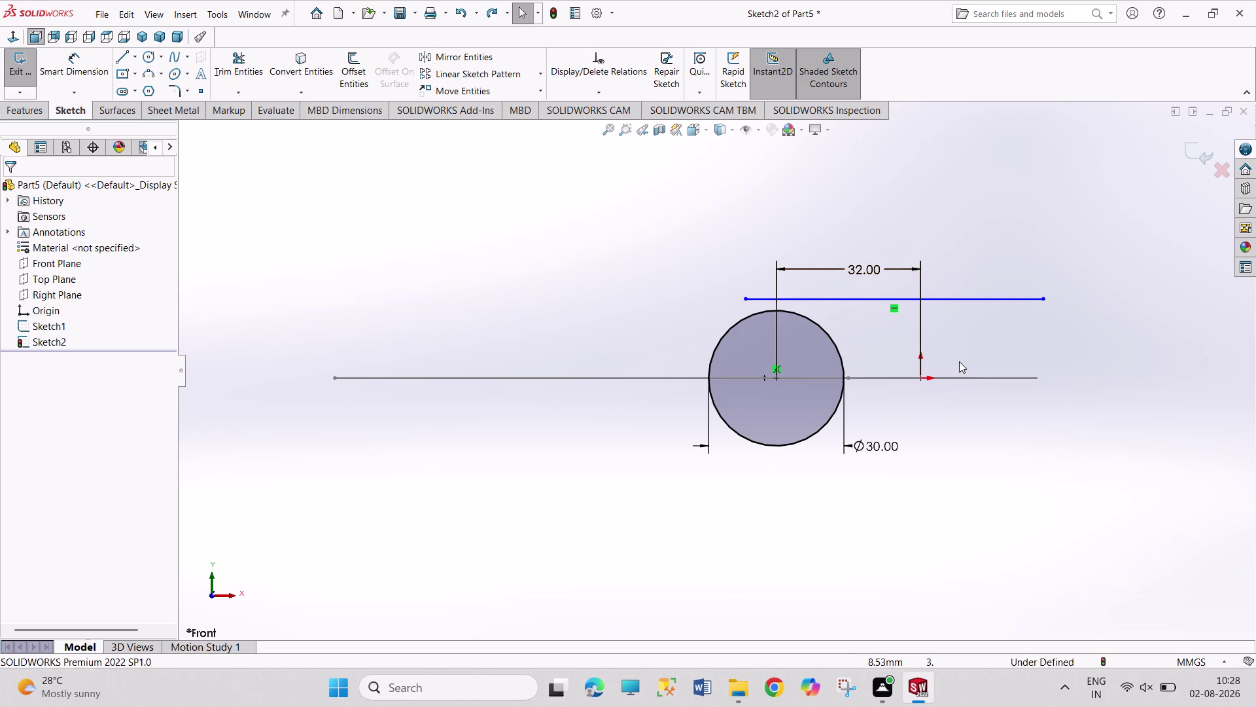
Add a relation between two sketch points to constrain the line.
click(1038, 378)
click(1045, 298)
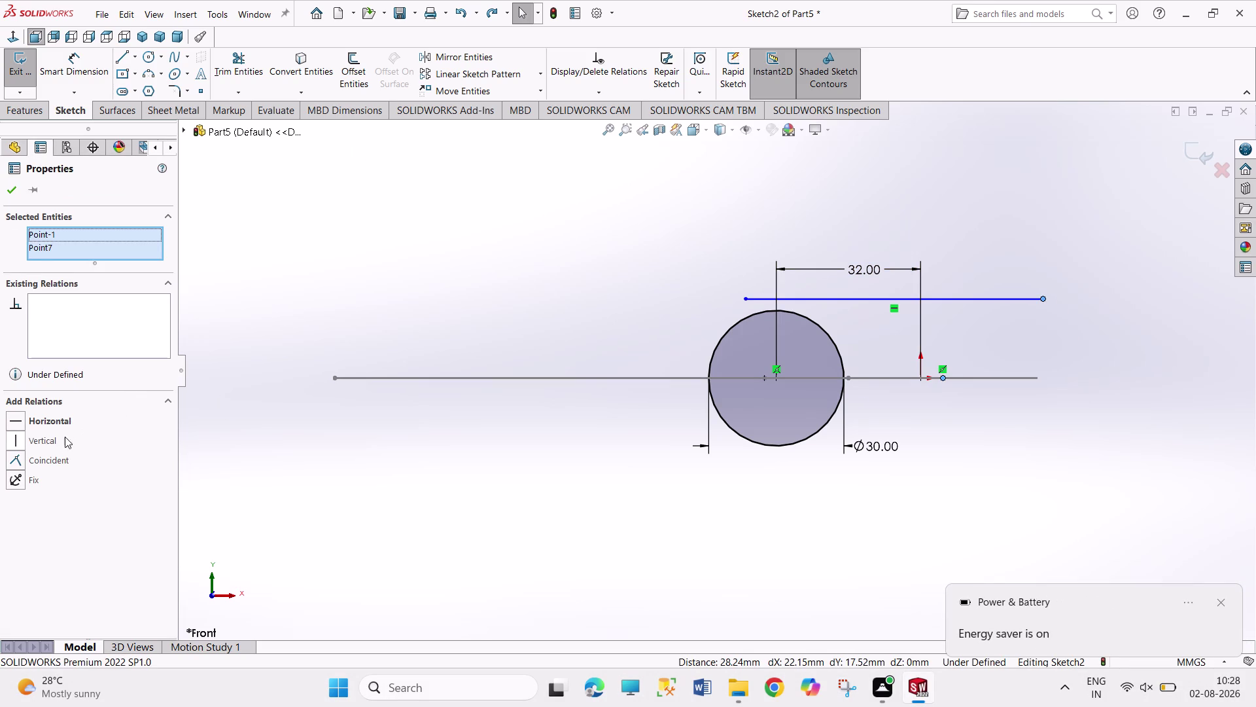
click(436, 443)
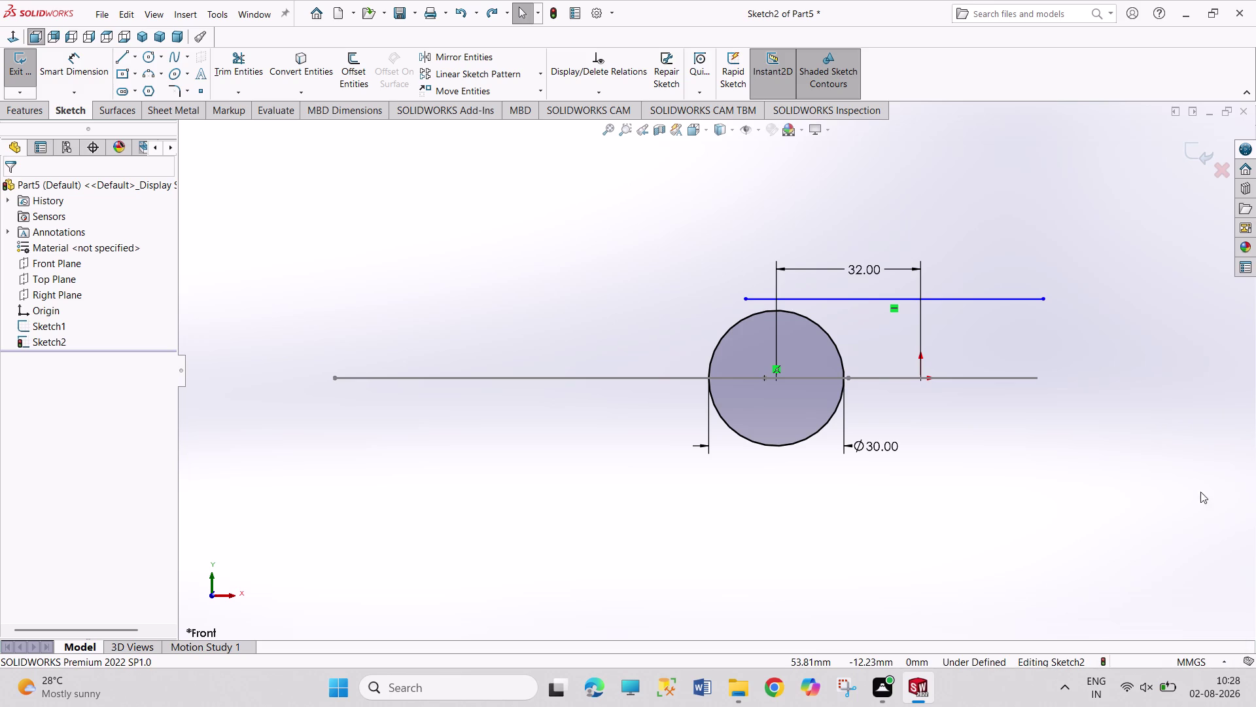
click(1142, 386)
click(1156, 325)
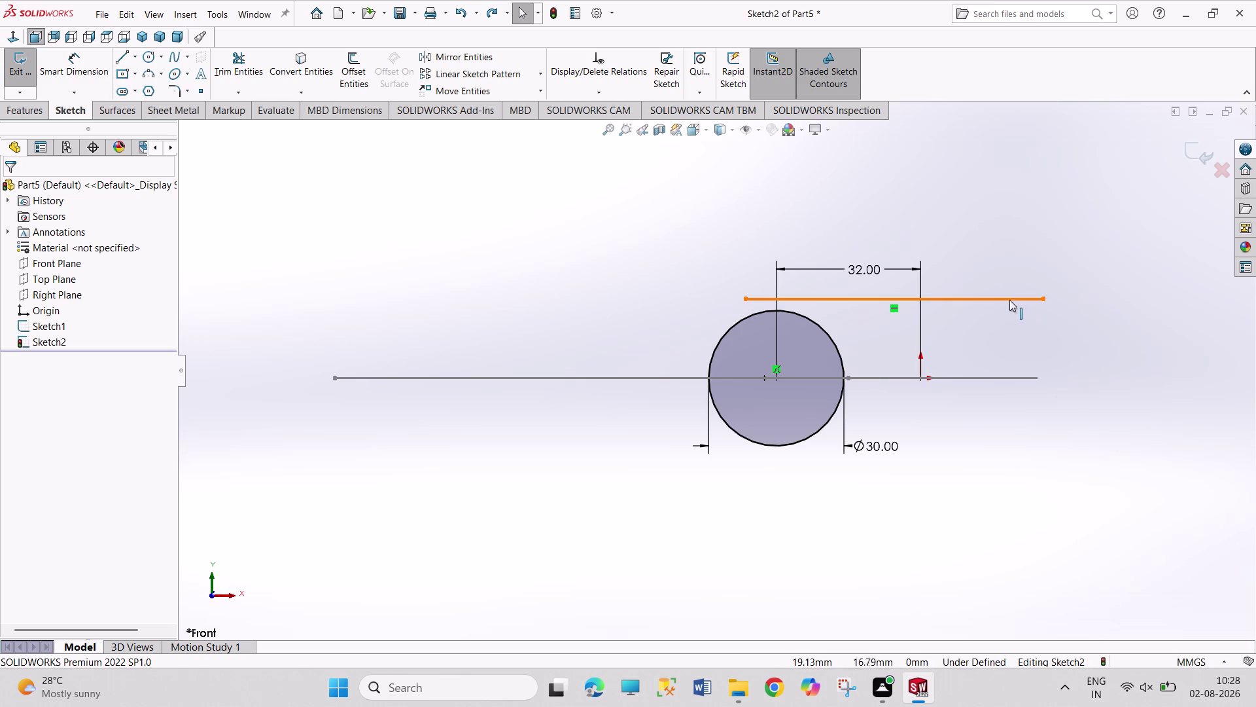
click(1090, 264)
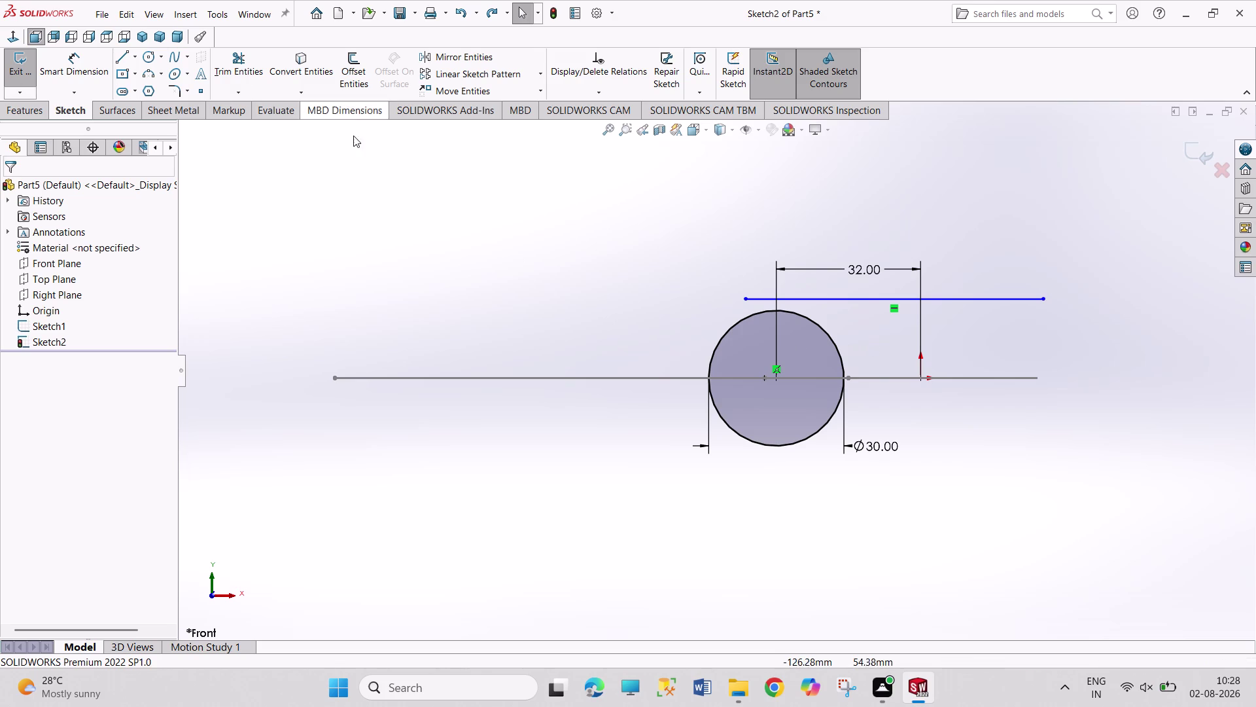
click(446, 60)
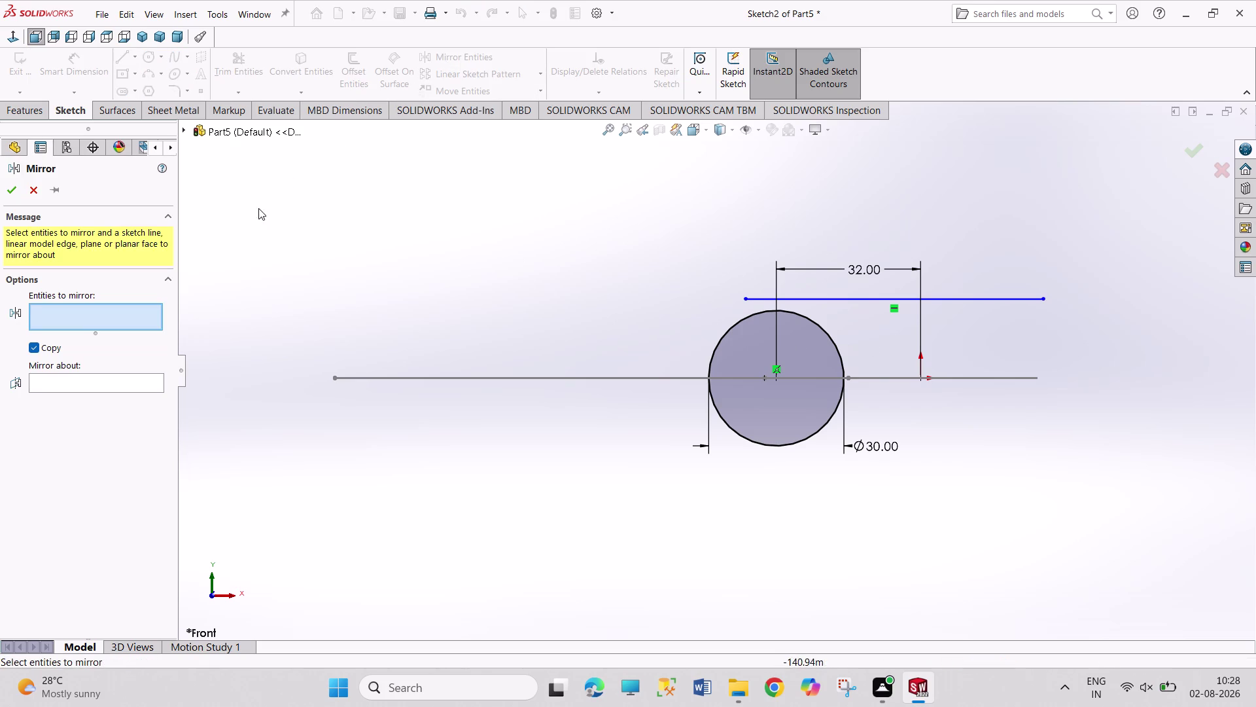
Mirror the top line about the Top Plane, copying it below the circle.
click(987, 299)
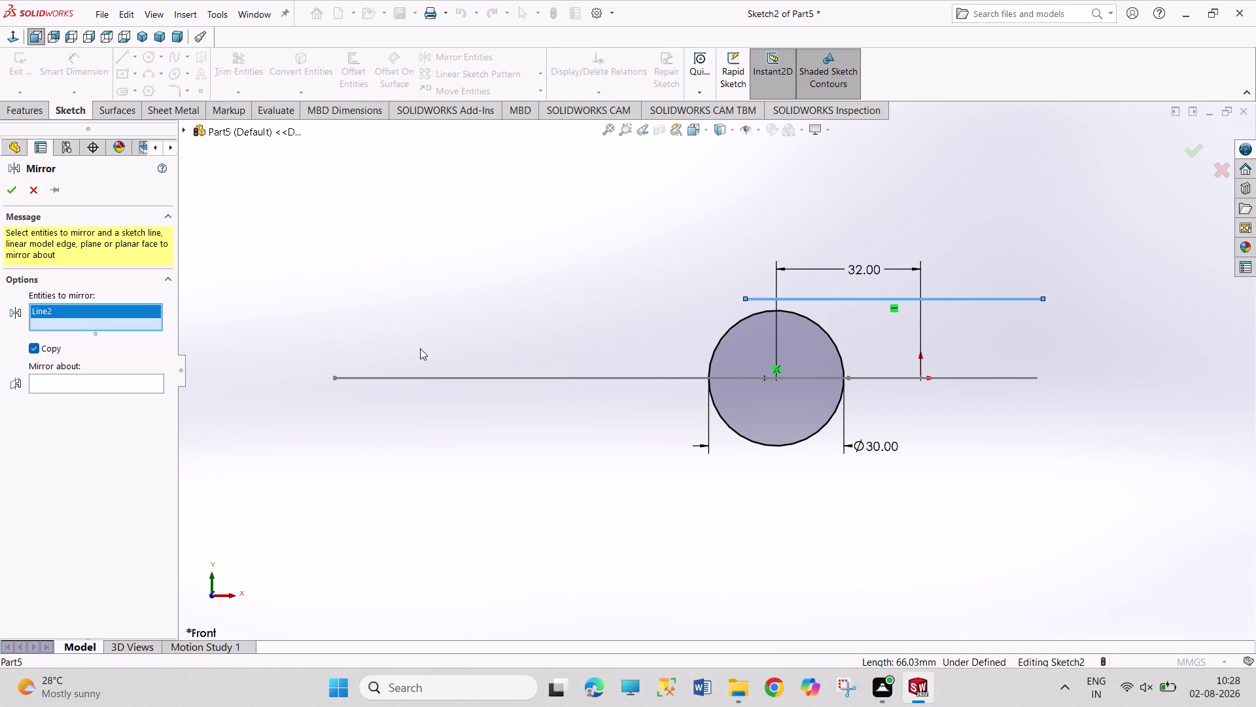
click(91, 384)
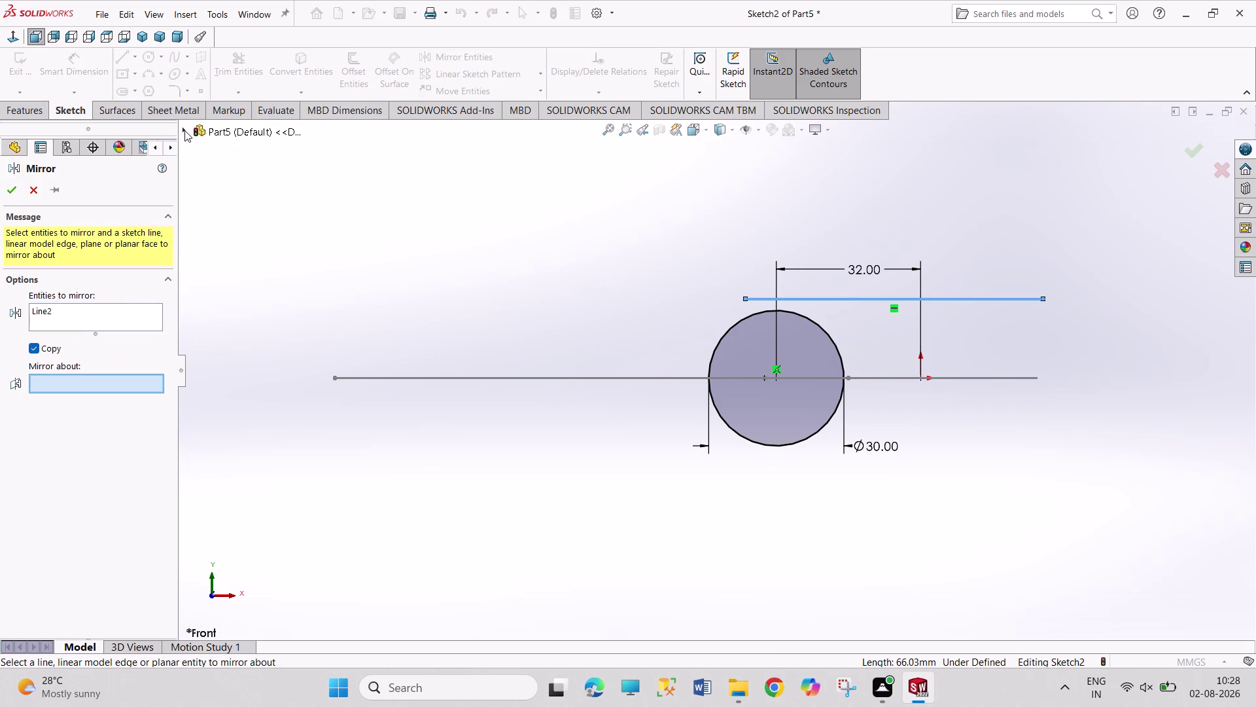
click(185, 130)
click(224, 227)
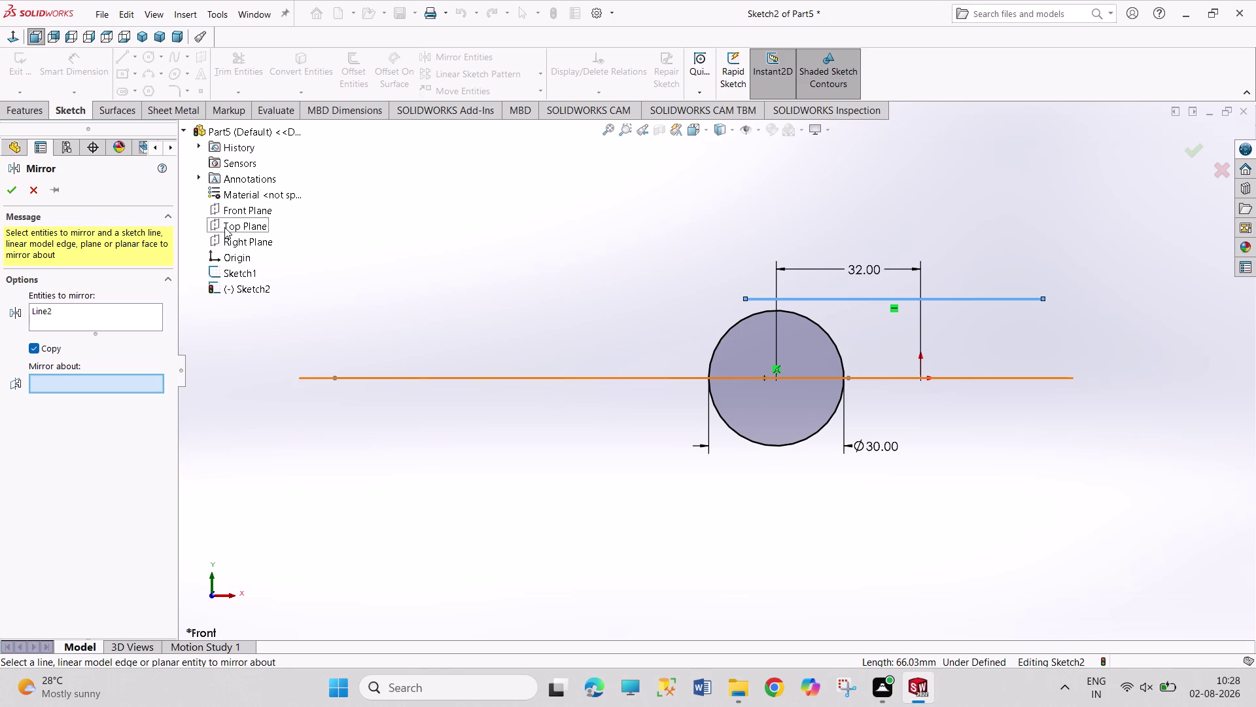
click(14, 194)
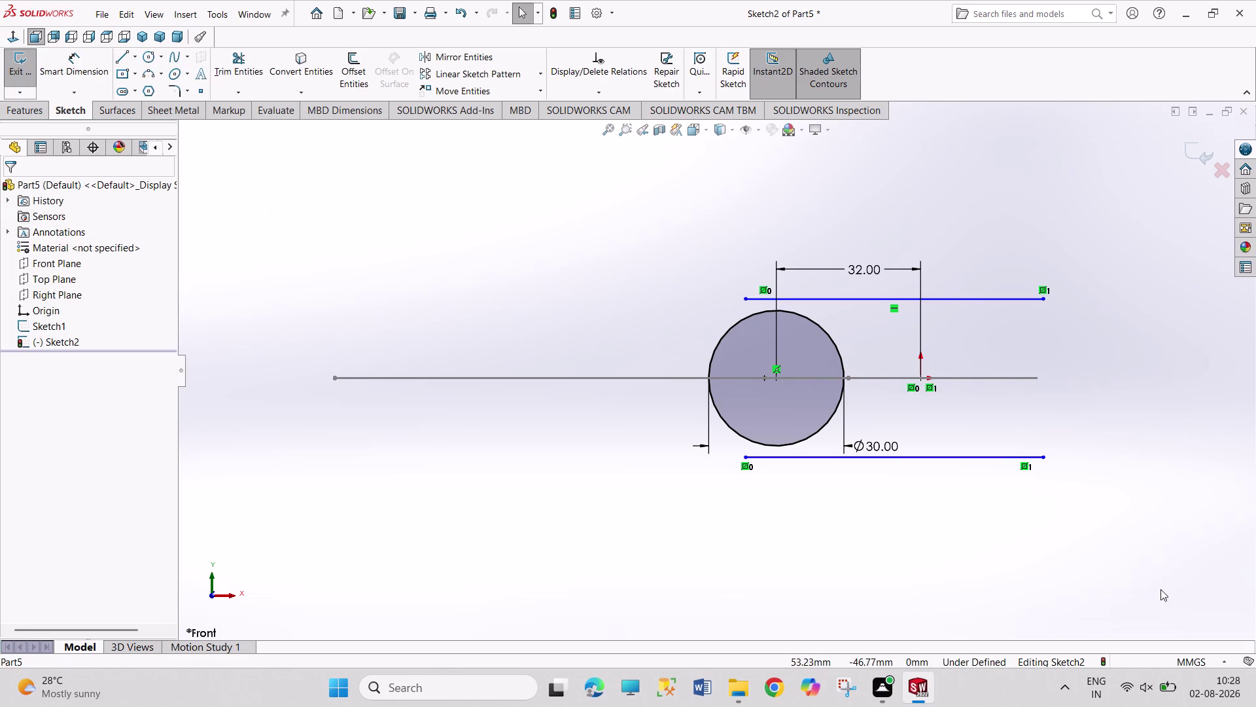
Dimension the spacing between the two horizontal lines as 66 mm.
right_drag(1159, 589, 1145, 384)
click(1046, 458)
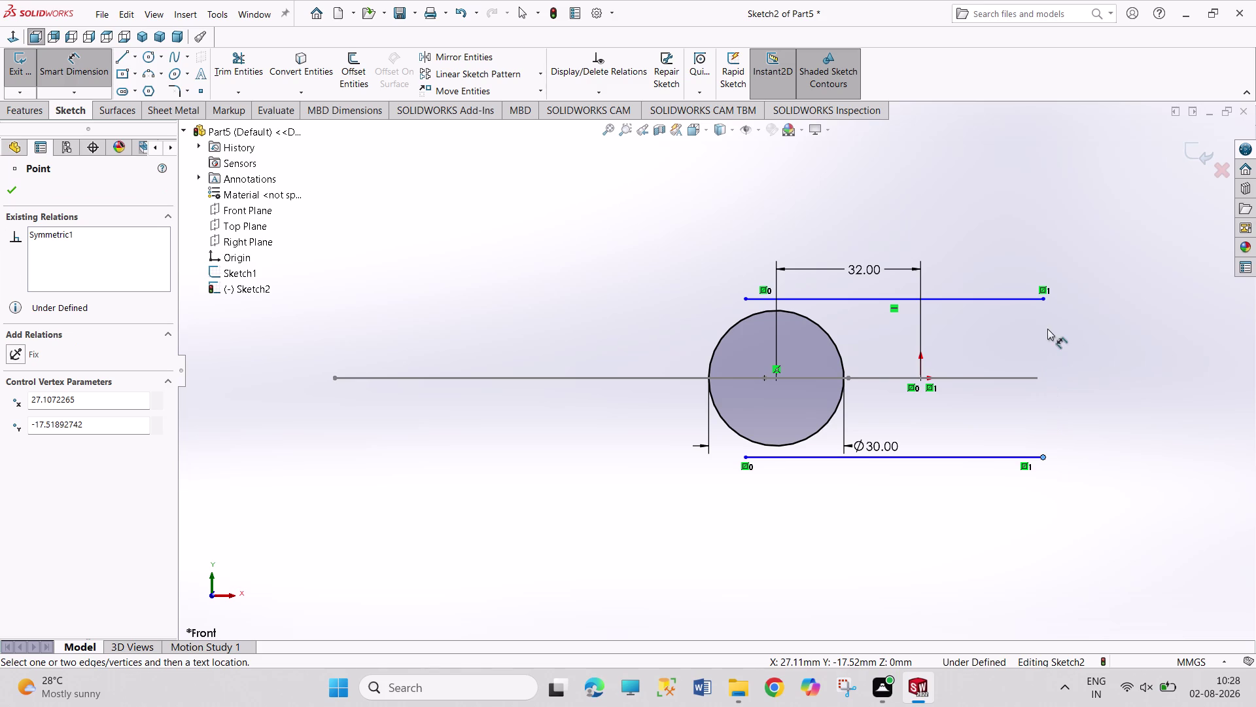
click(1041, 302)
click(1080, 375)
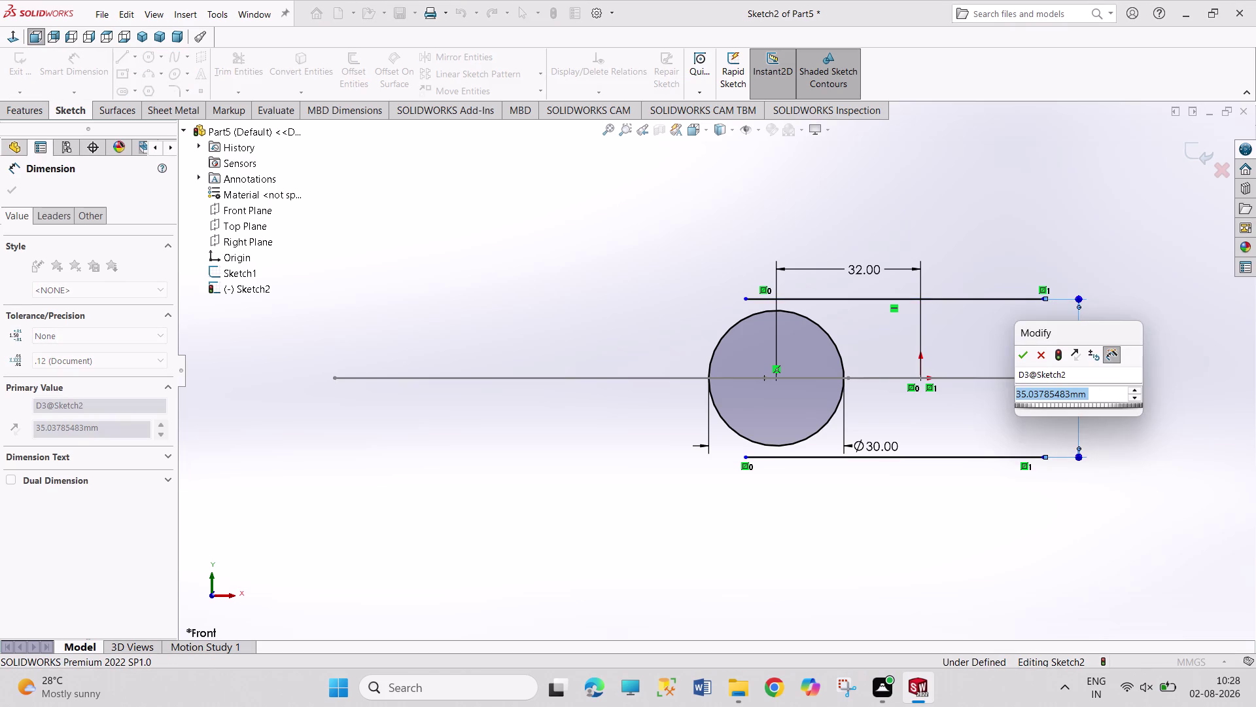
text(66)
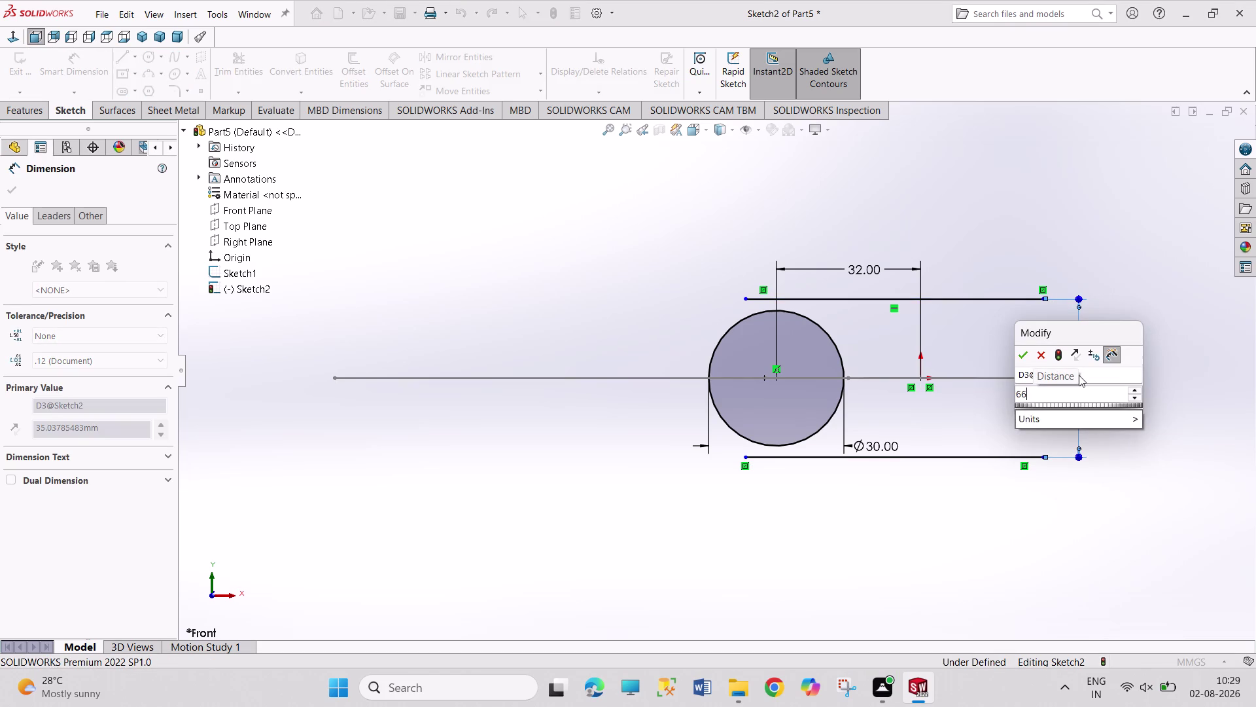
key(Return)
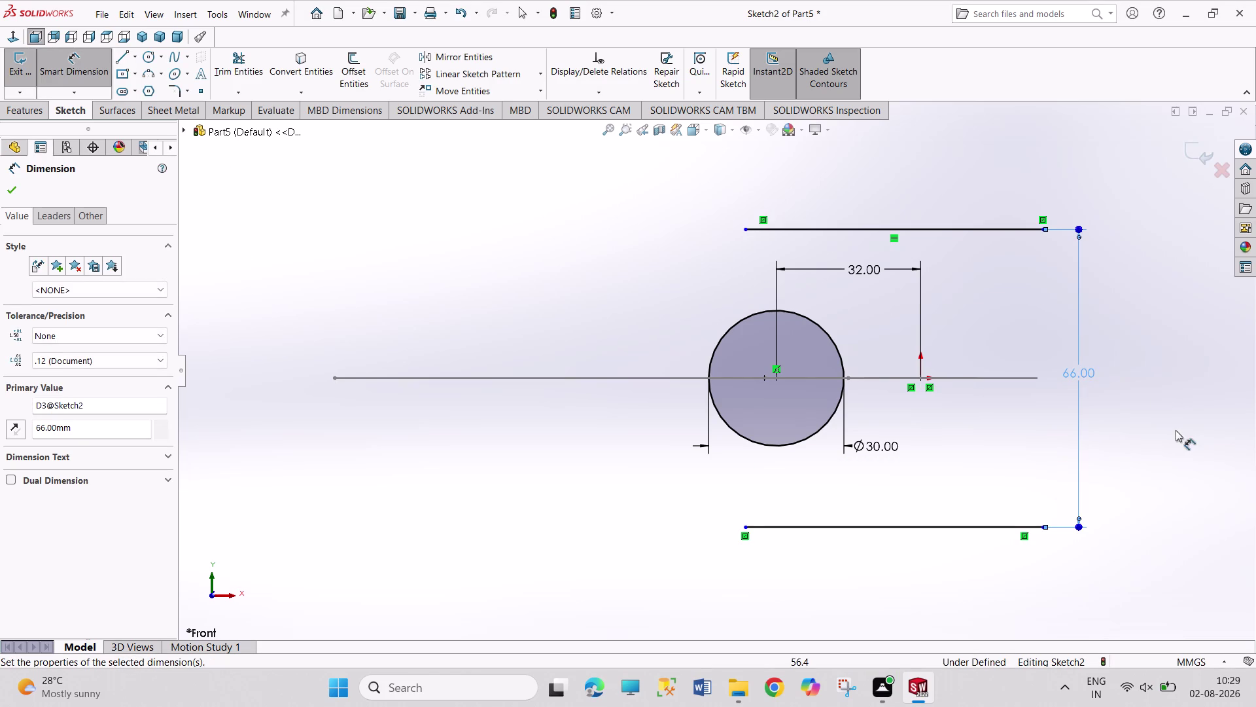
right_click(1176, 430)
click(1131, 479)
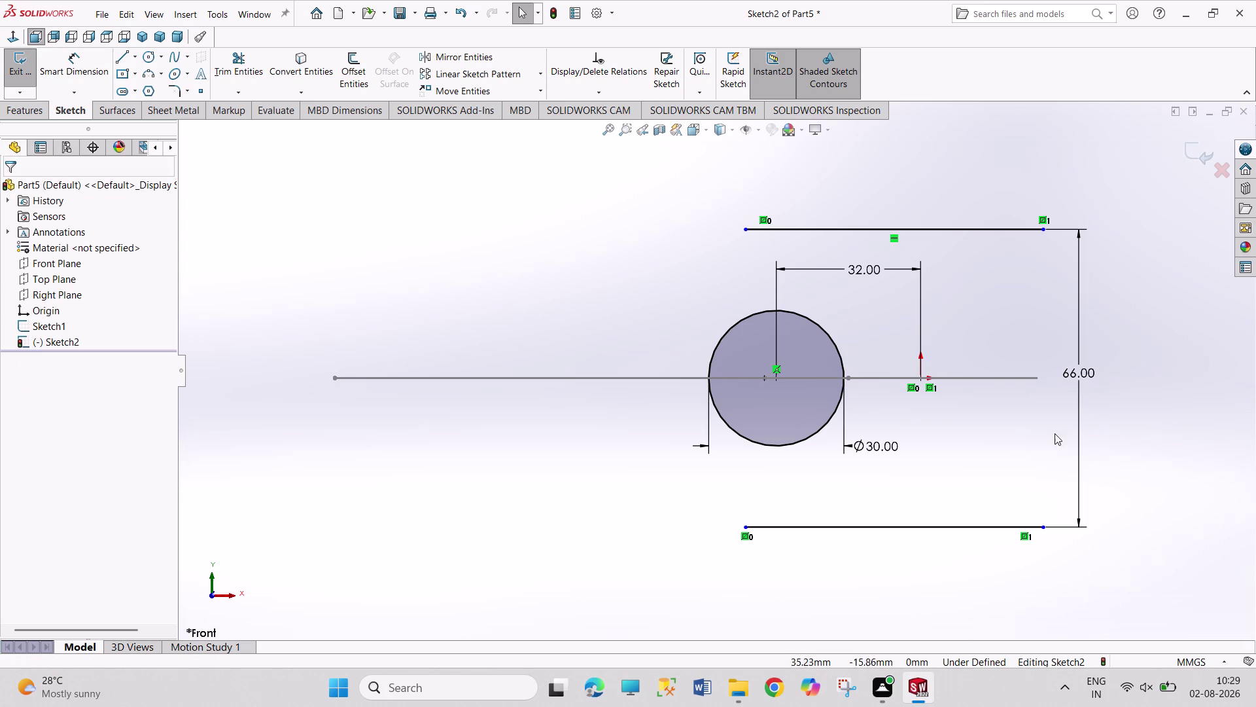
click(150, 58)
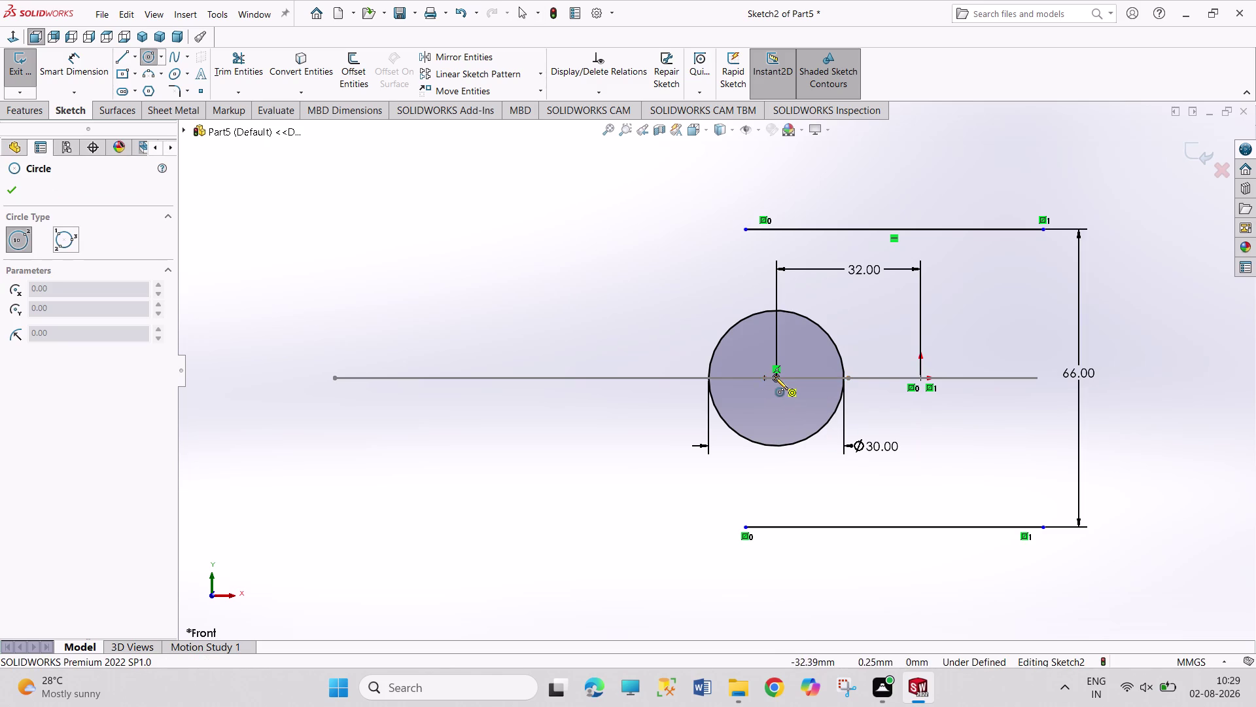
Draw a circle concentric with the 30 mm circle and dimension it Ø60.
click(776, 378)
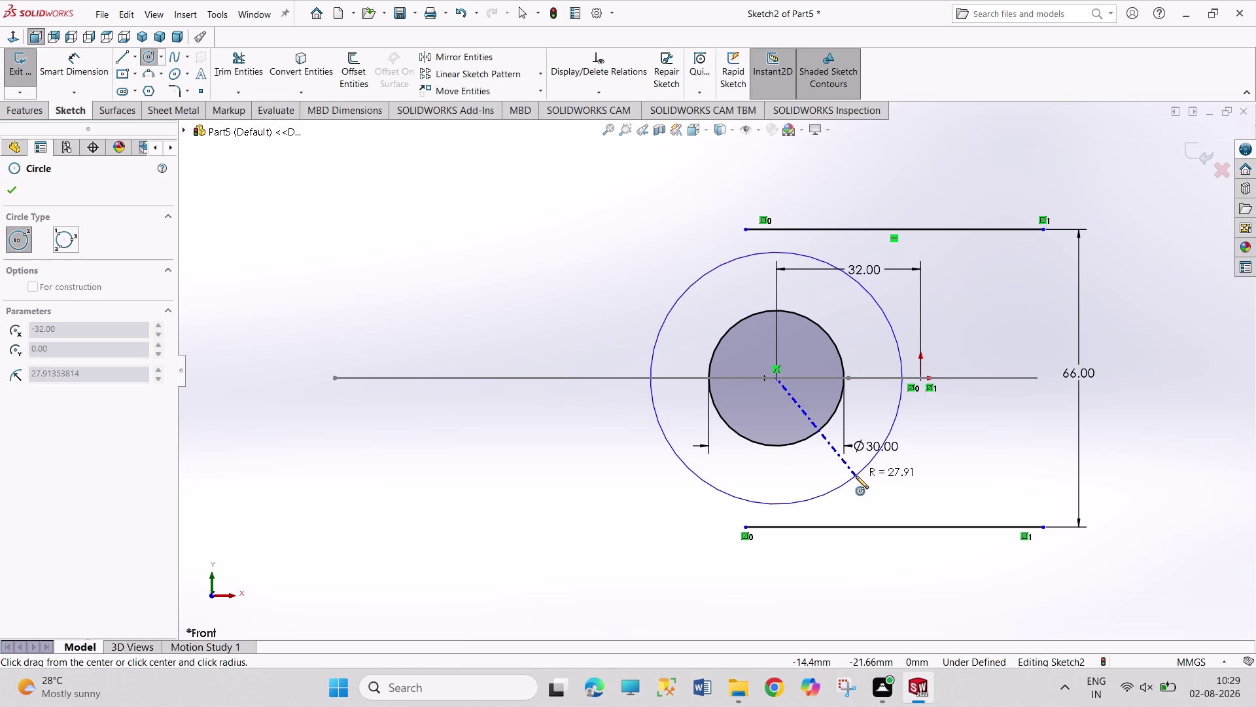
click(860, 478)
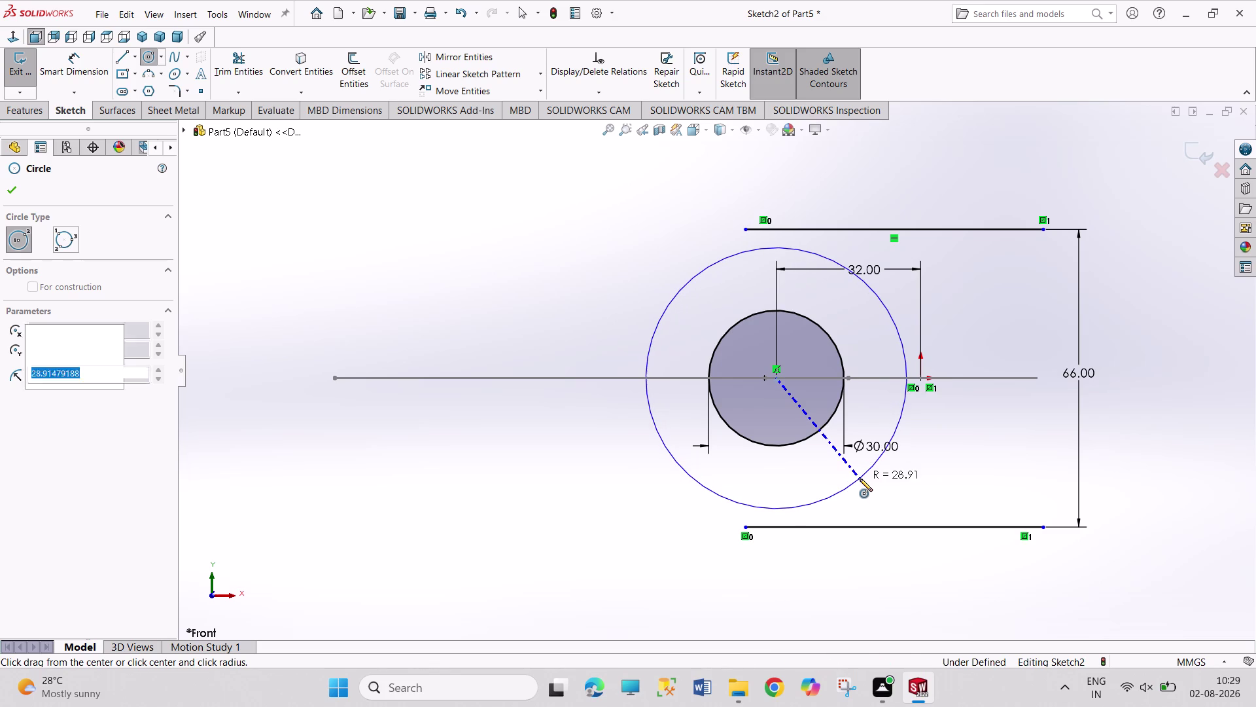
right_drag(590, 510, 580, 419)
click(699, 484)
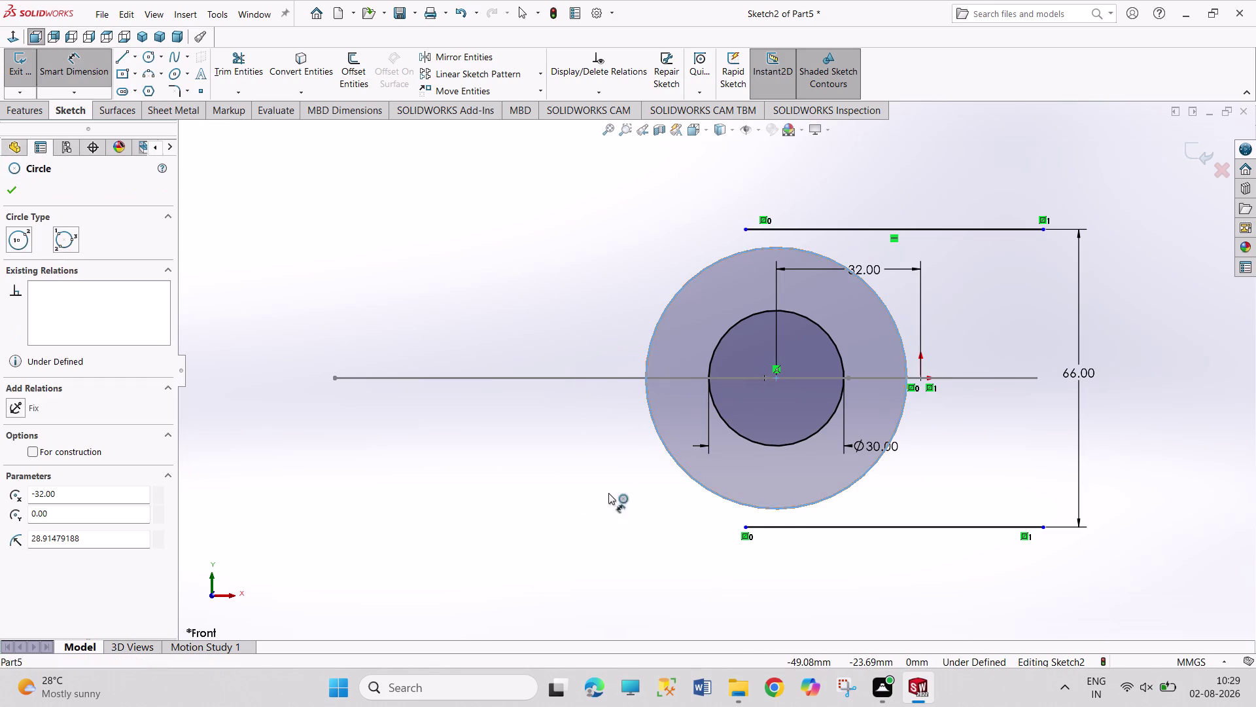
click(606, 492)
text(30)
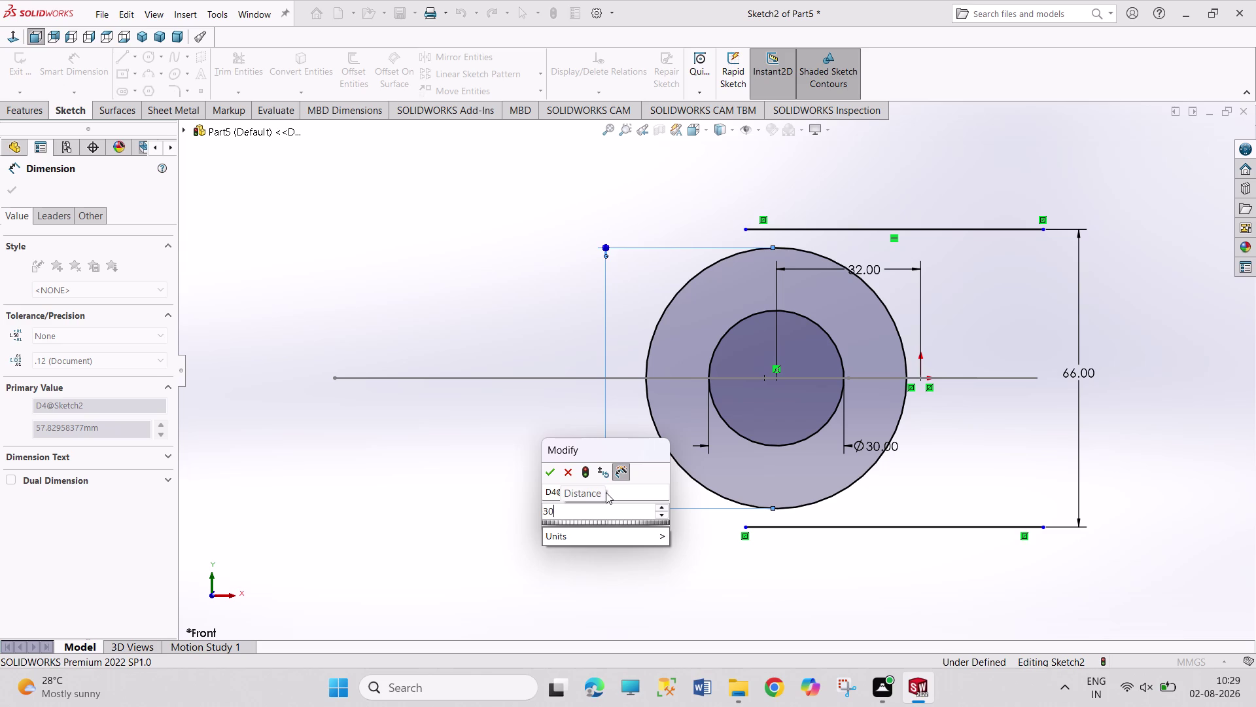
key(BackSpace)
key(BackSpace)
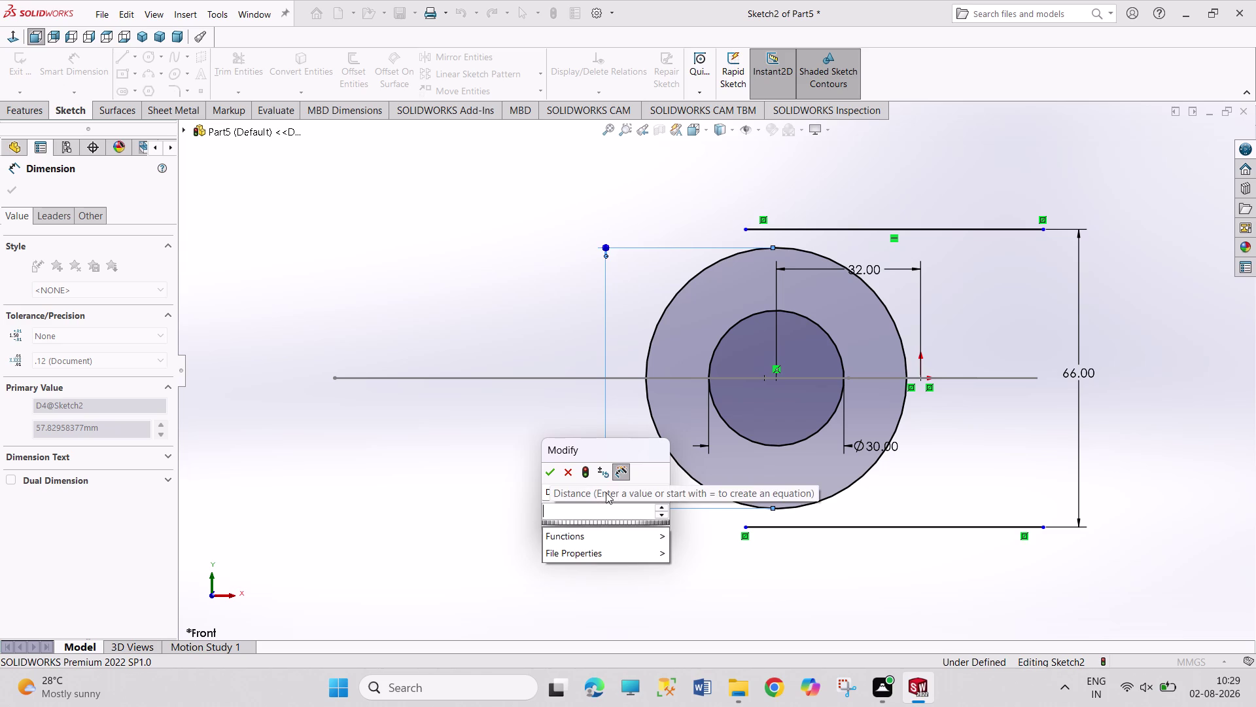
text(60)
key(Return)
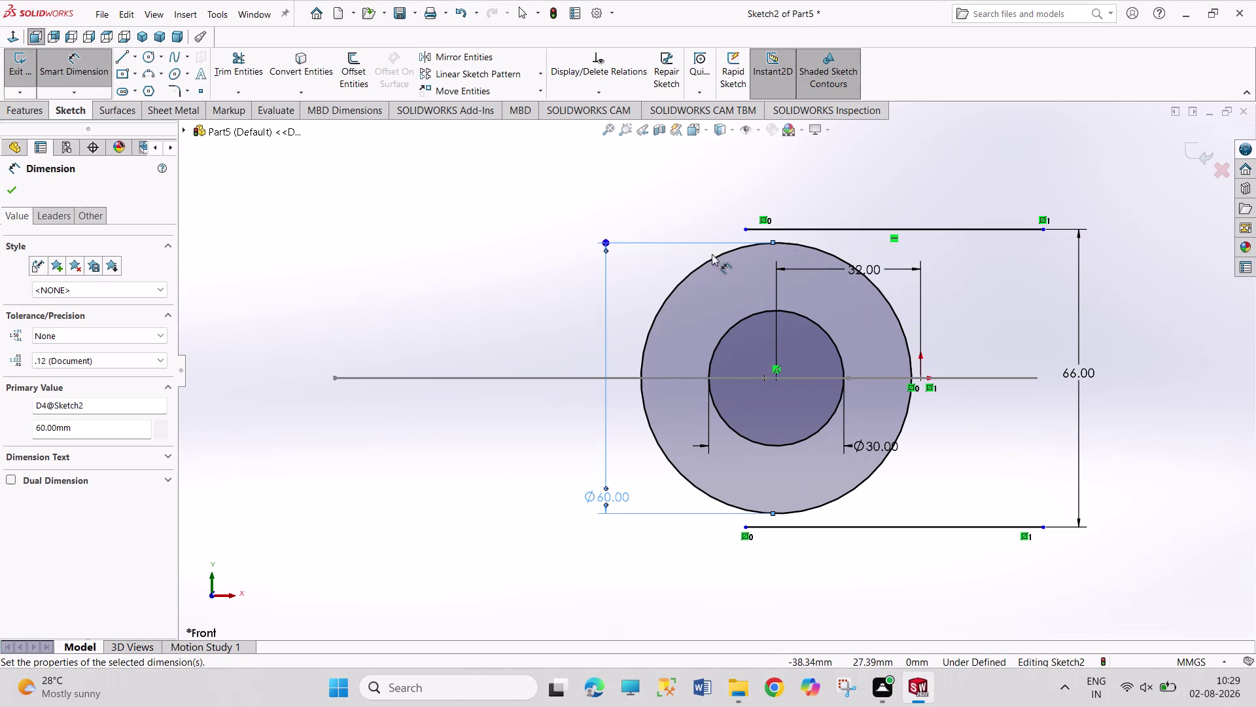
Exit the sketch and reopen Sketch2 for editing.
click(150, 57)
click(23, 68)
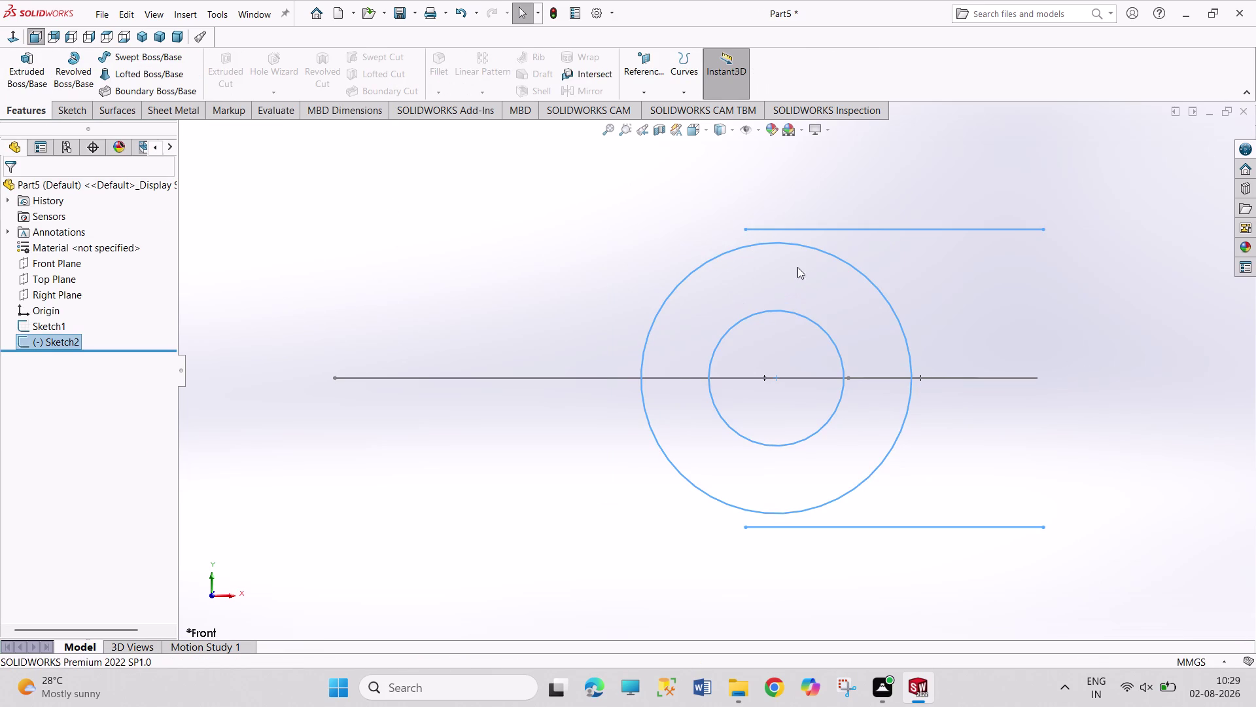
double_click(801, 247)
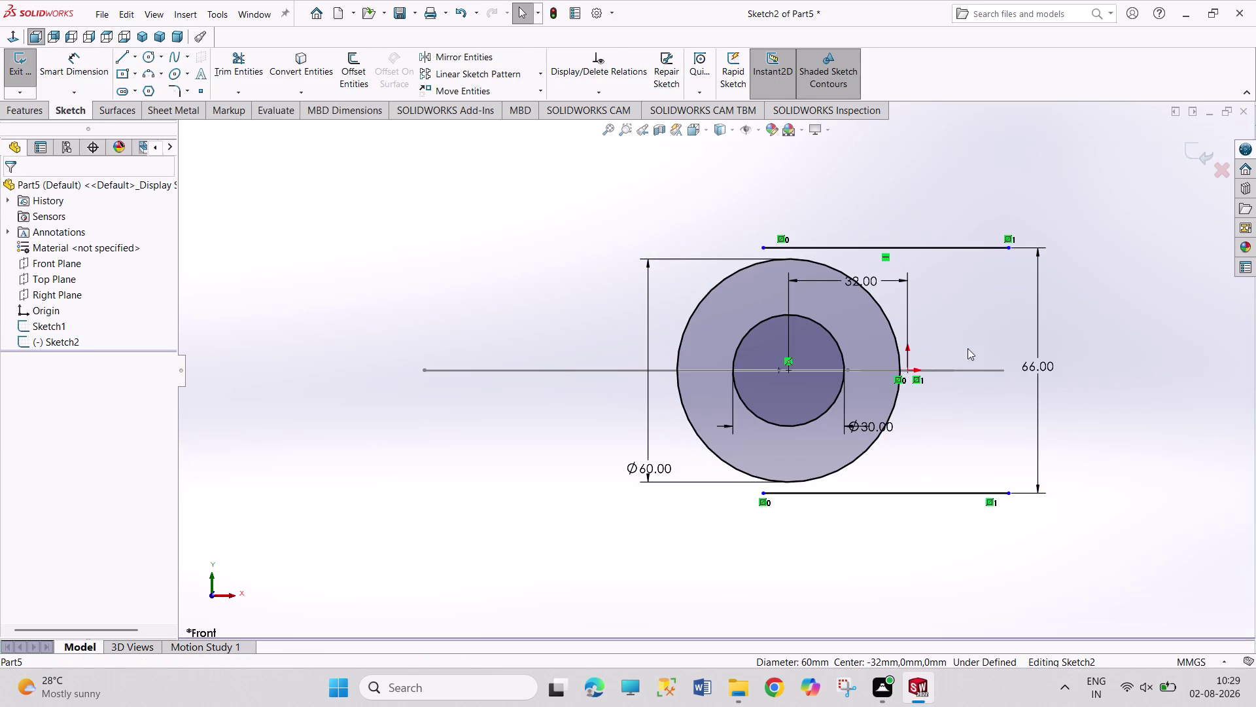
scroll(down, 3)
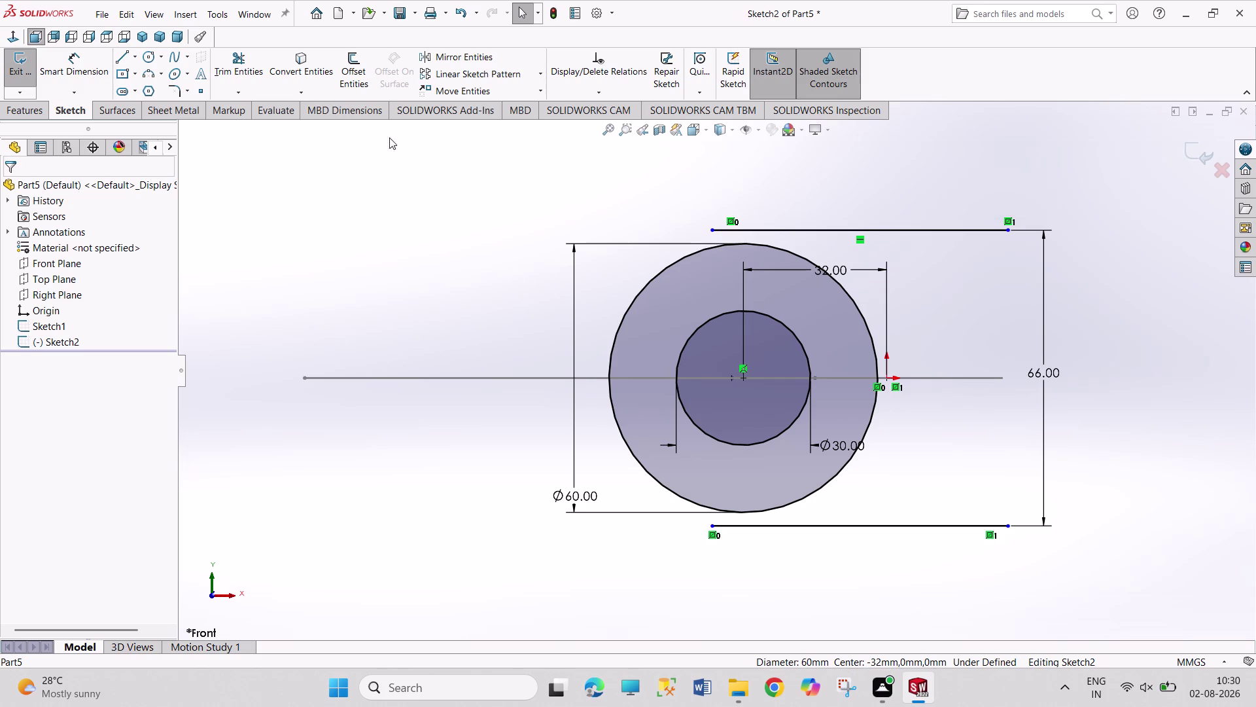
click(143, 55)
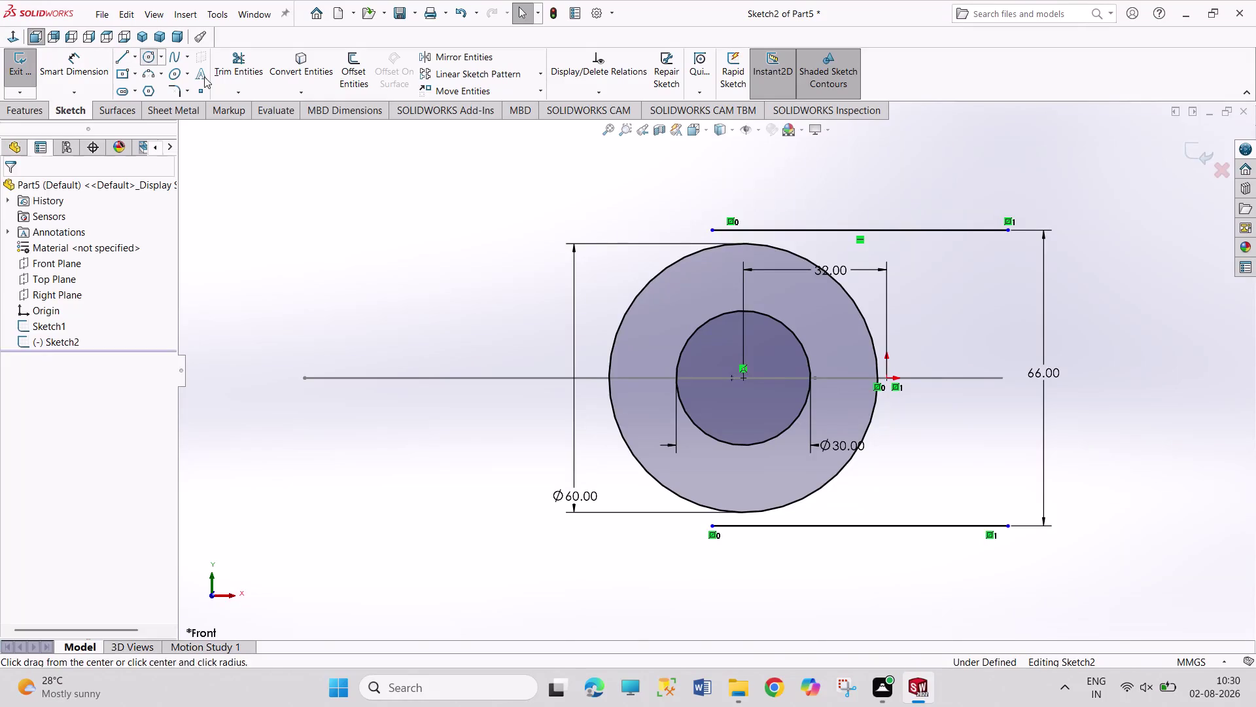
Draw a large circle at the origin and dimension it 66 mm.
click(885, 376)
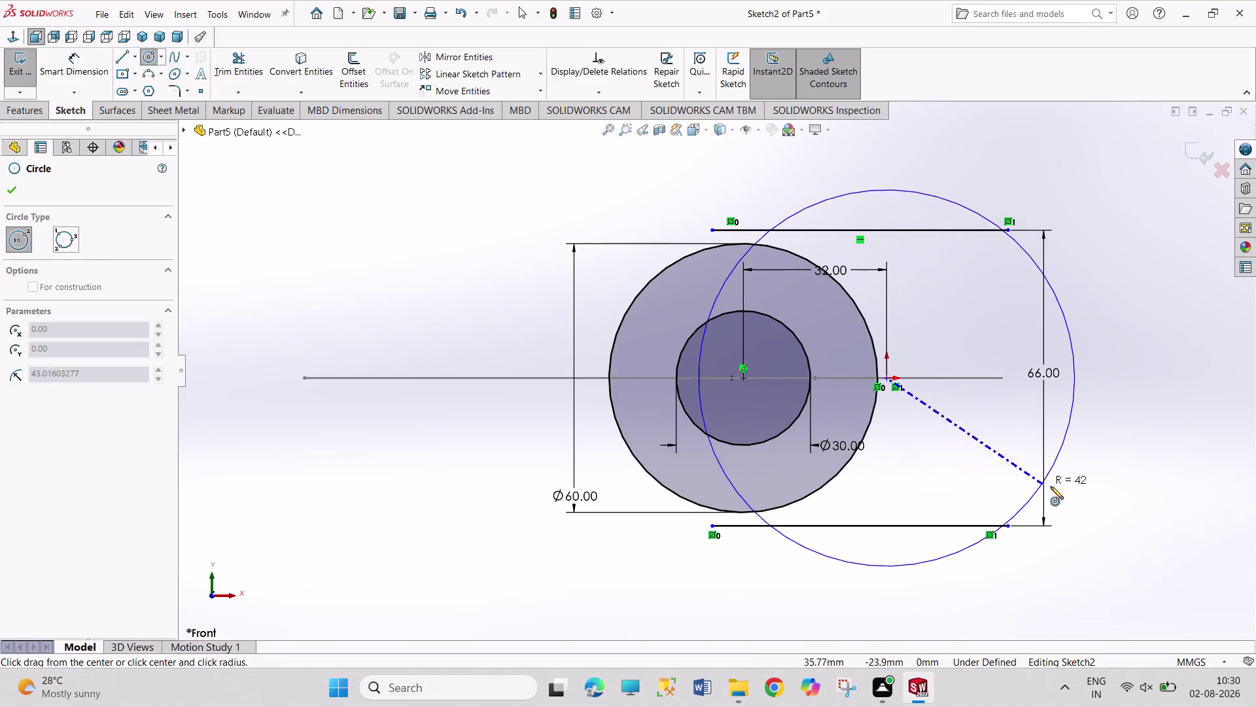
click(1071, 494)
right_drag(1134, 496, 1134, 495)
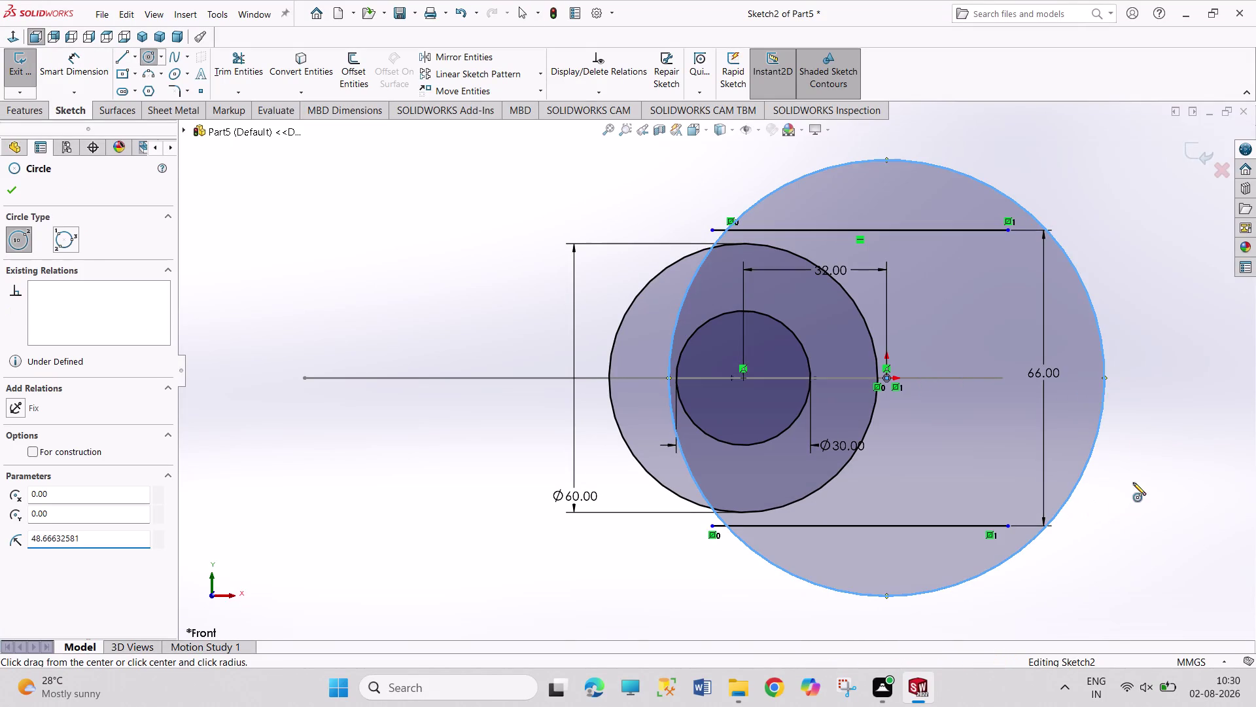
right_drag(1133, 495, 1130, 436)
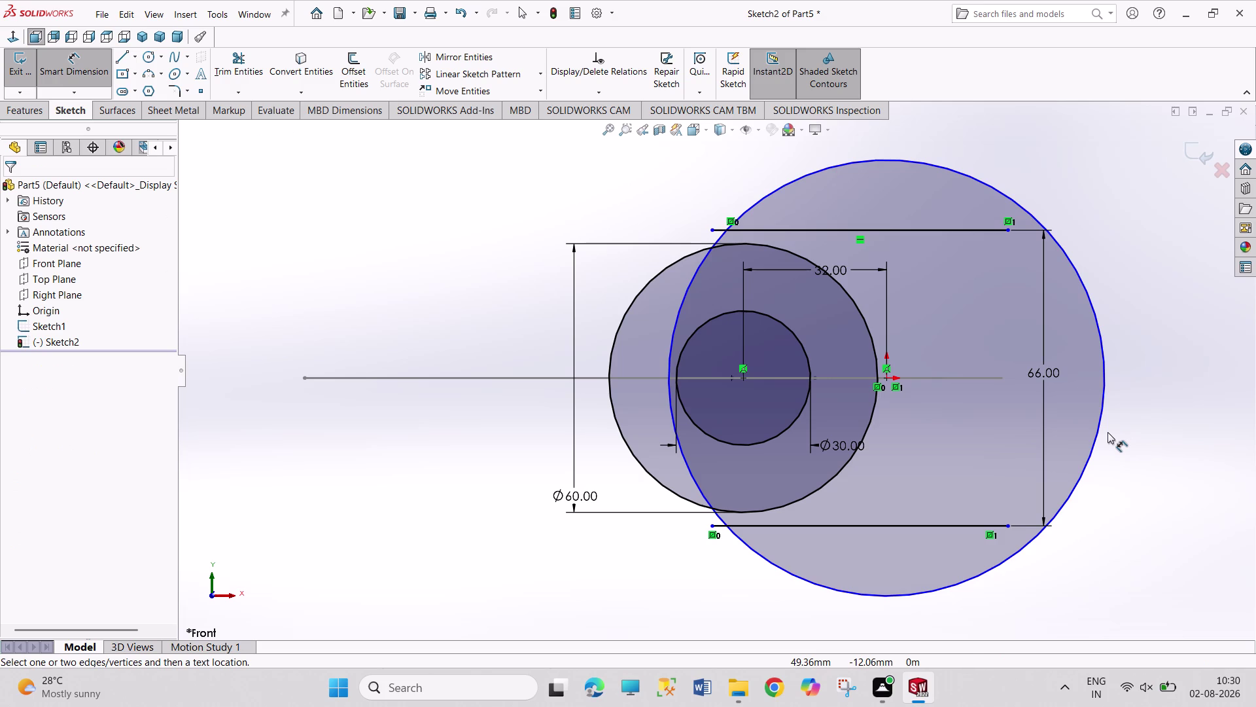
click(1102, 422)
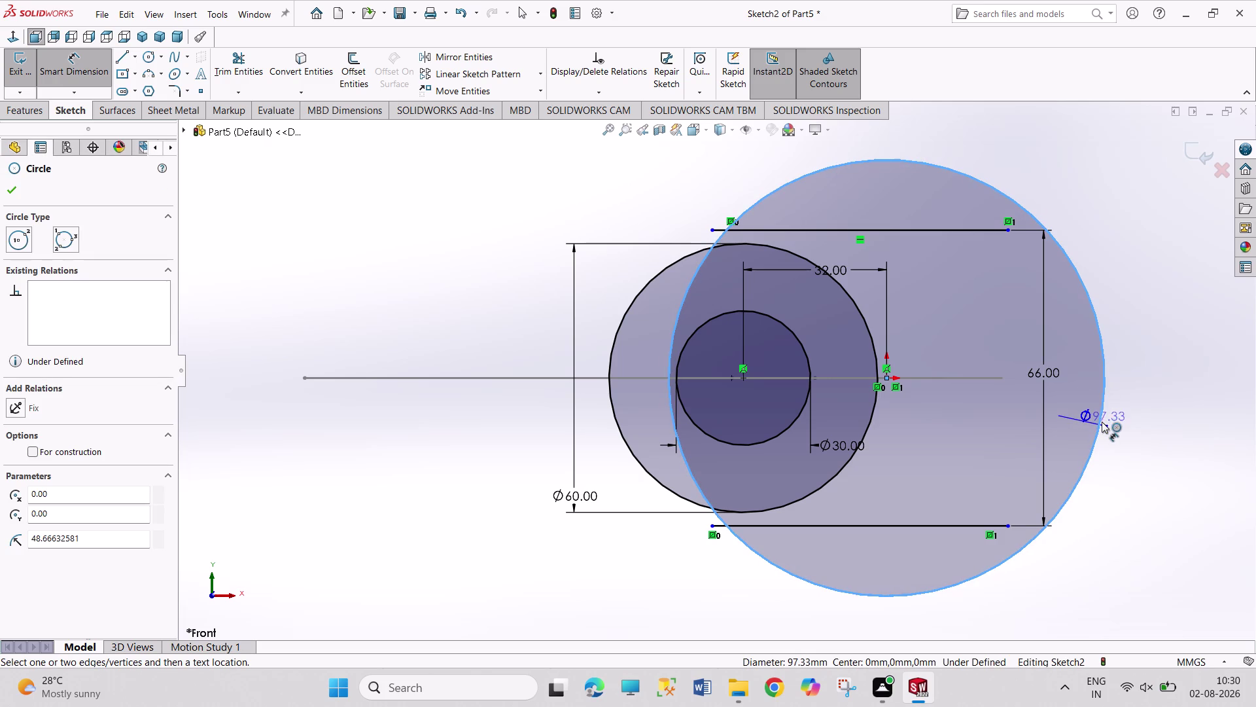
click(1200, 424)
text(66)
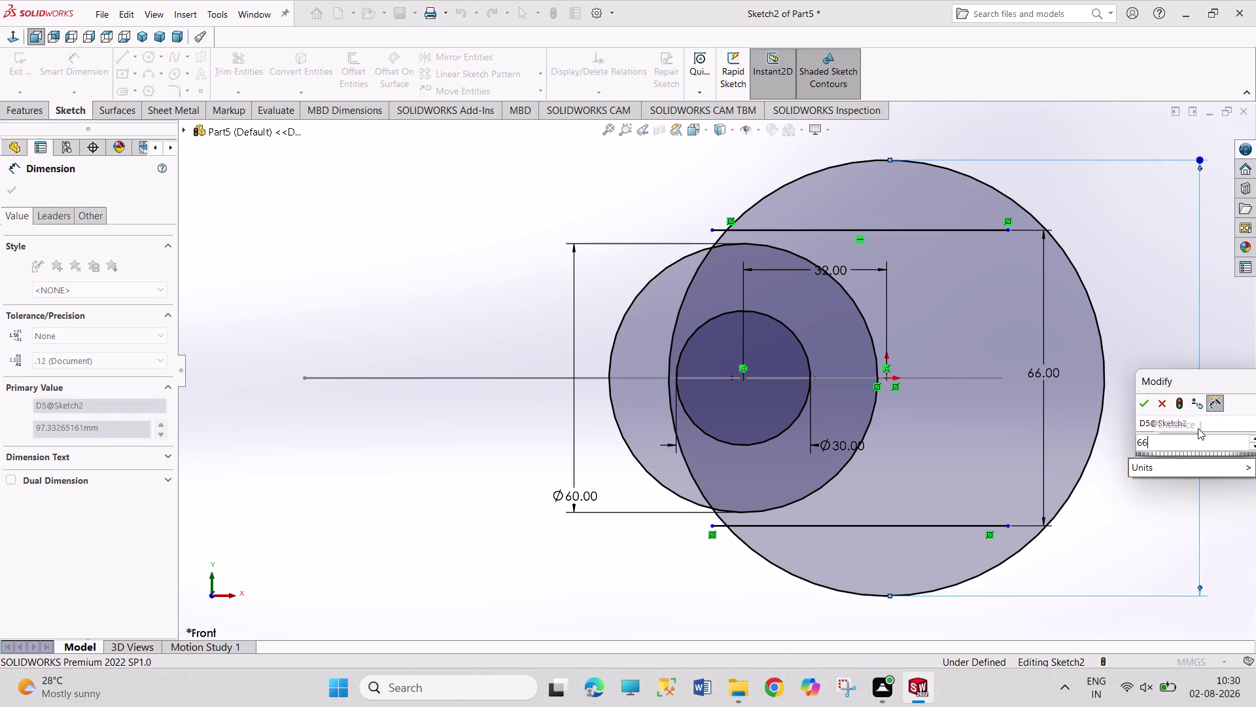
key(Return)
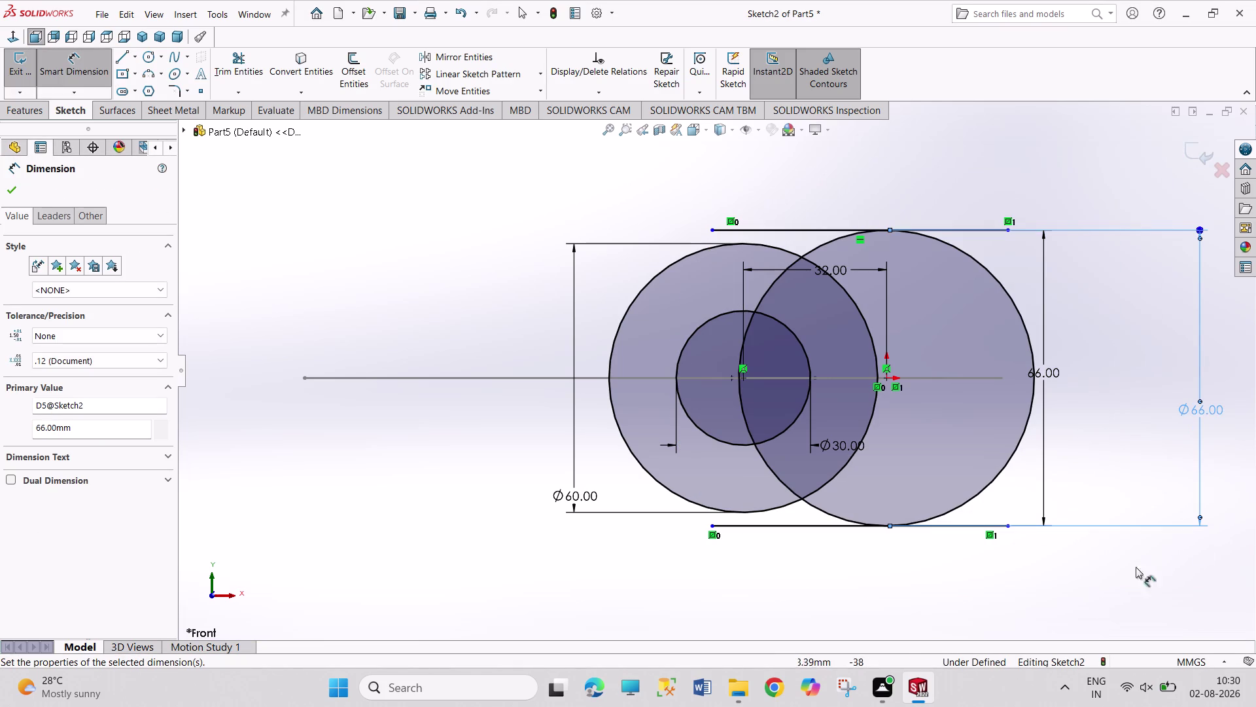
right_click(1079, 587)
click(1089, 609)
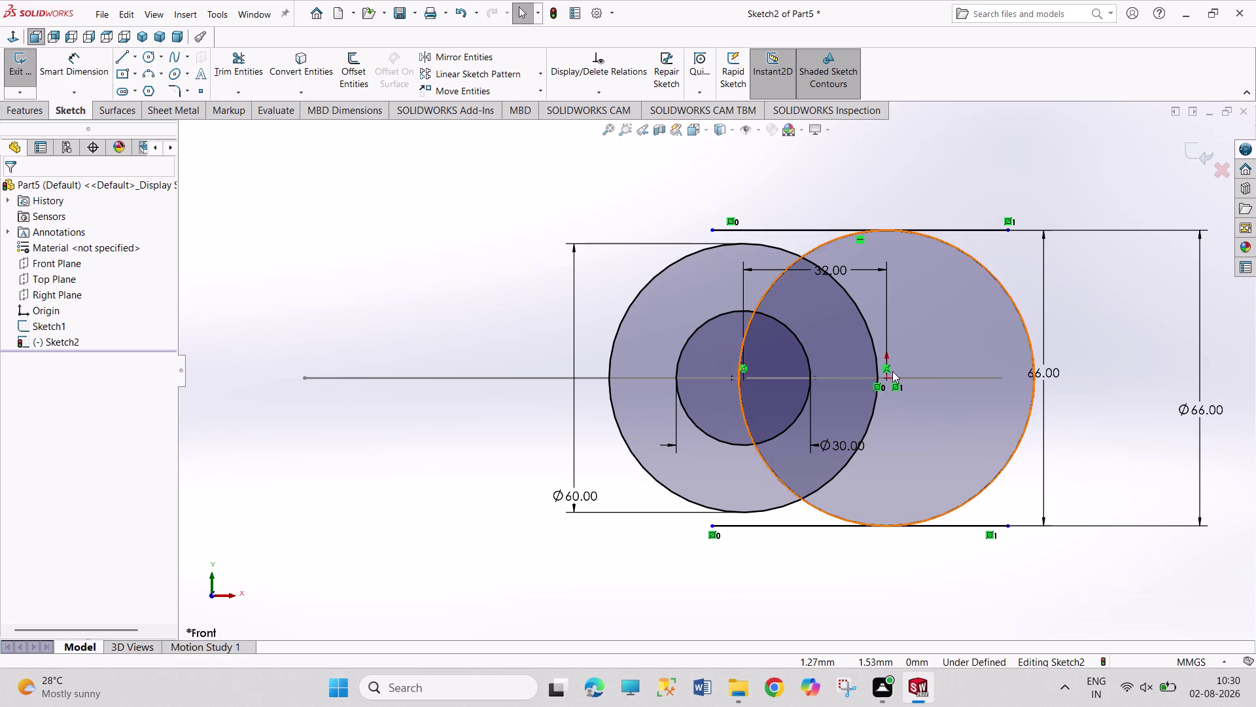
Move the 66 mm circle's centre and make it coincident with the 30 mm centre.
right_click(886, 364)
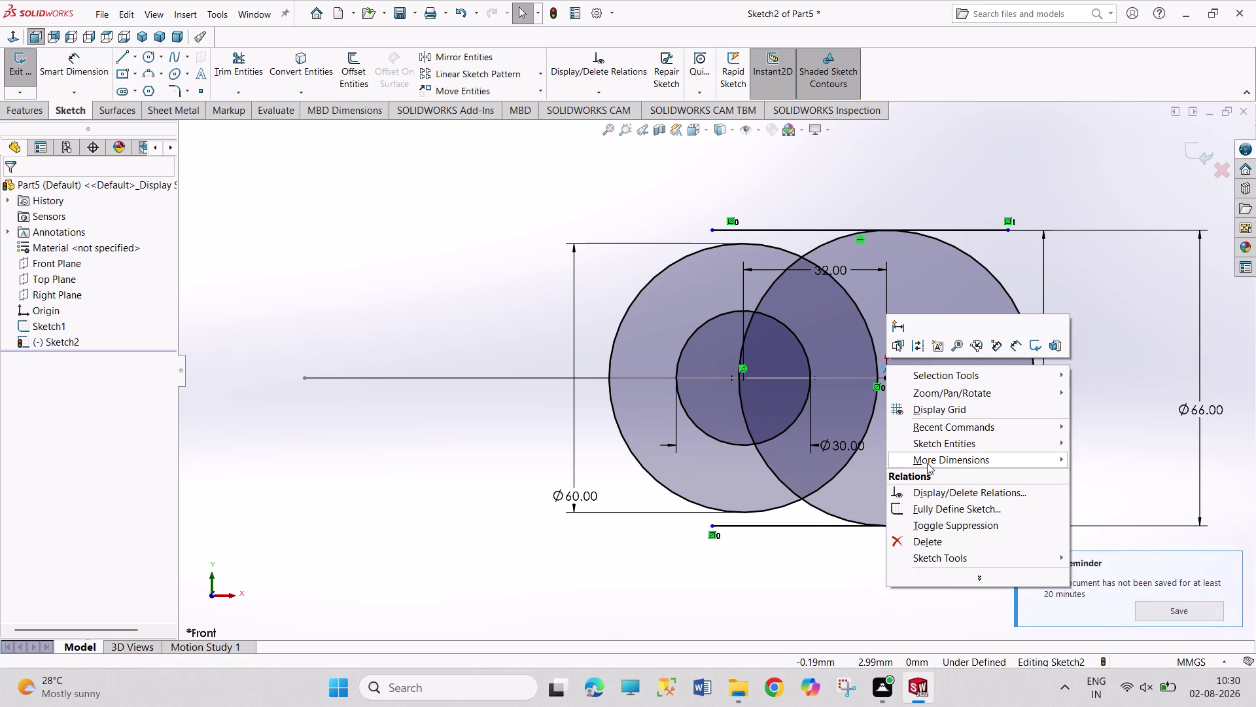
click(941, 536)
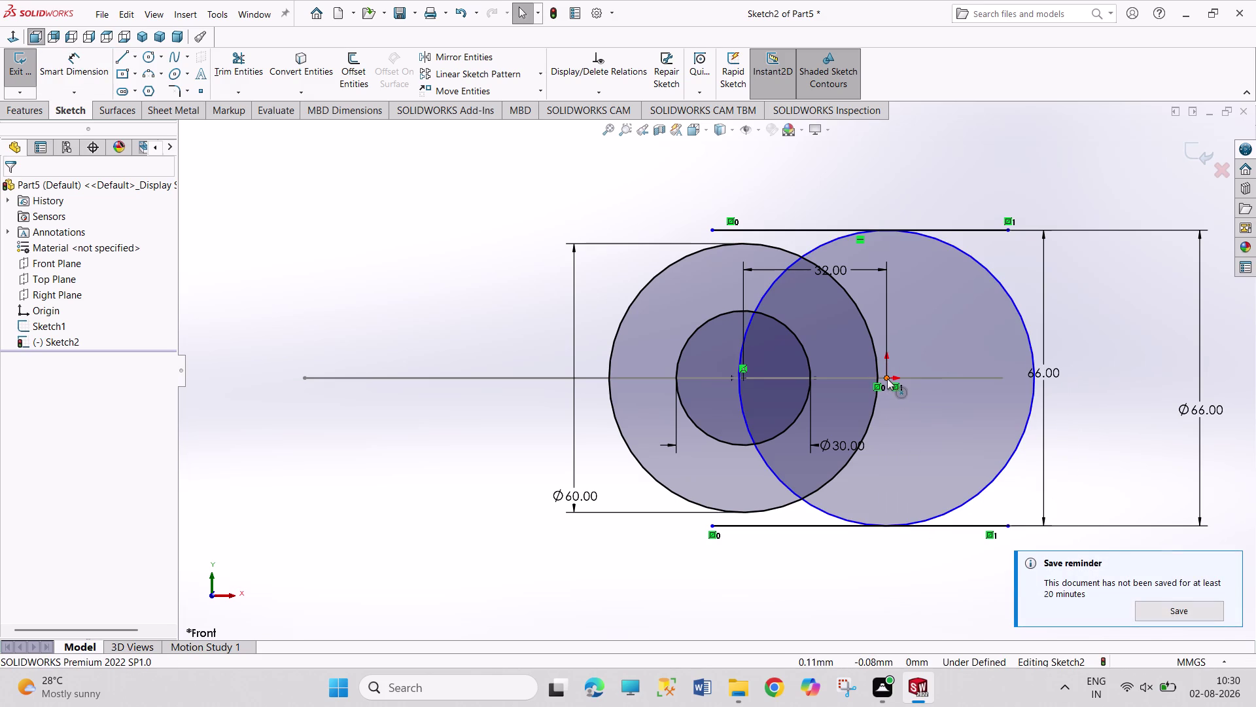
drag(741, 398, 733, 400)
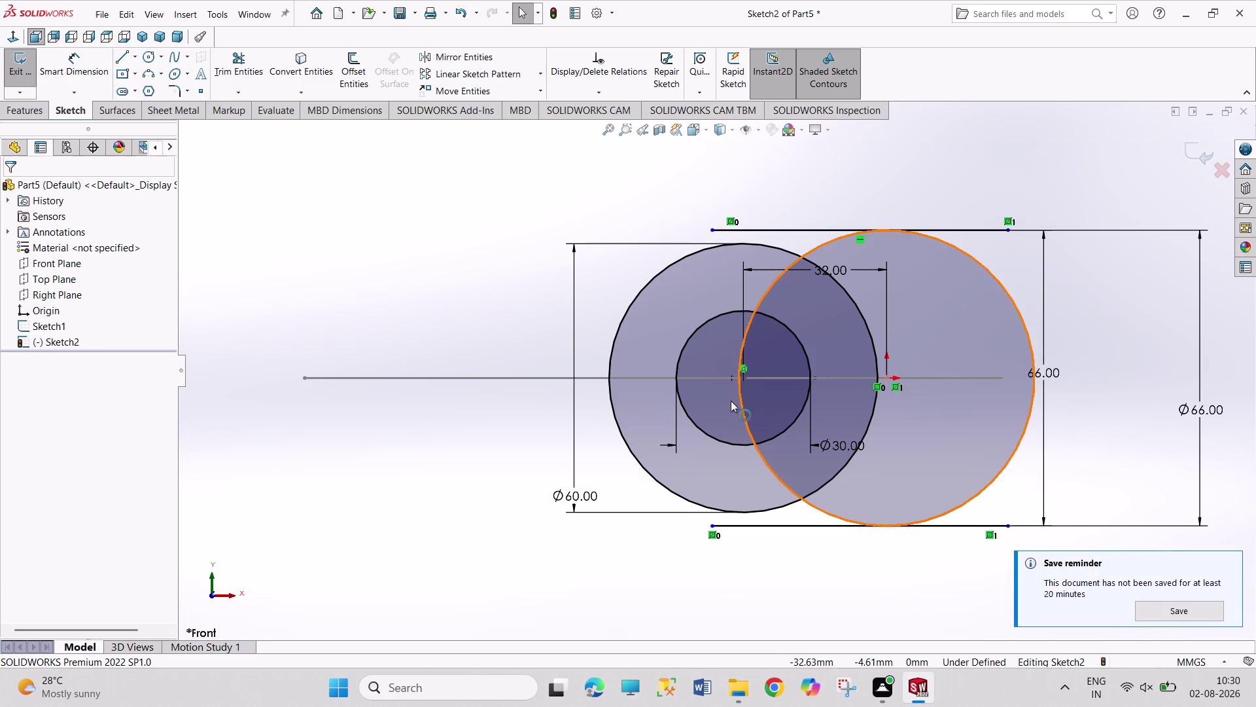
drag(733, 400, 706, 394)
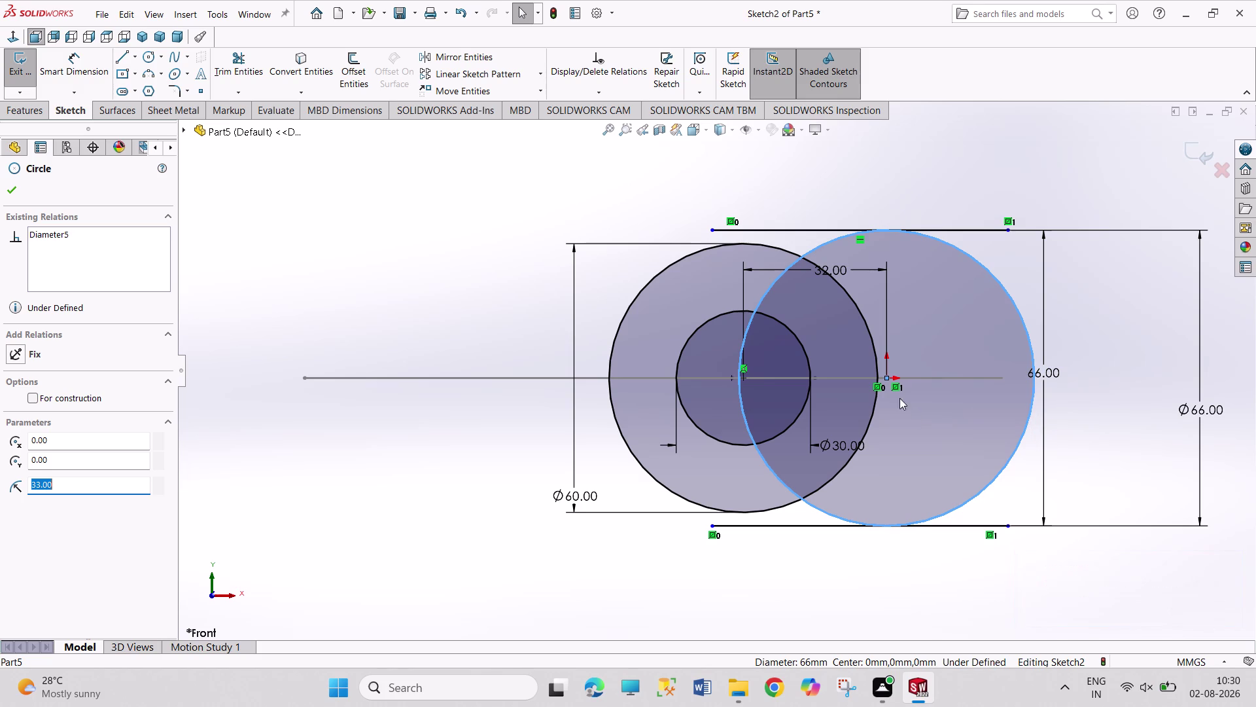
drag(887, 377, 917, 382)
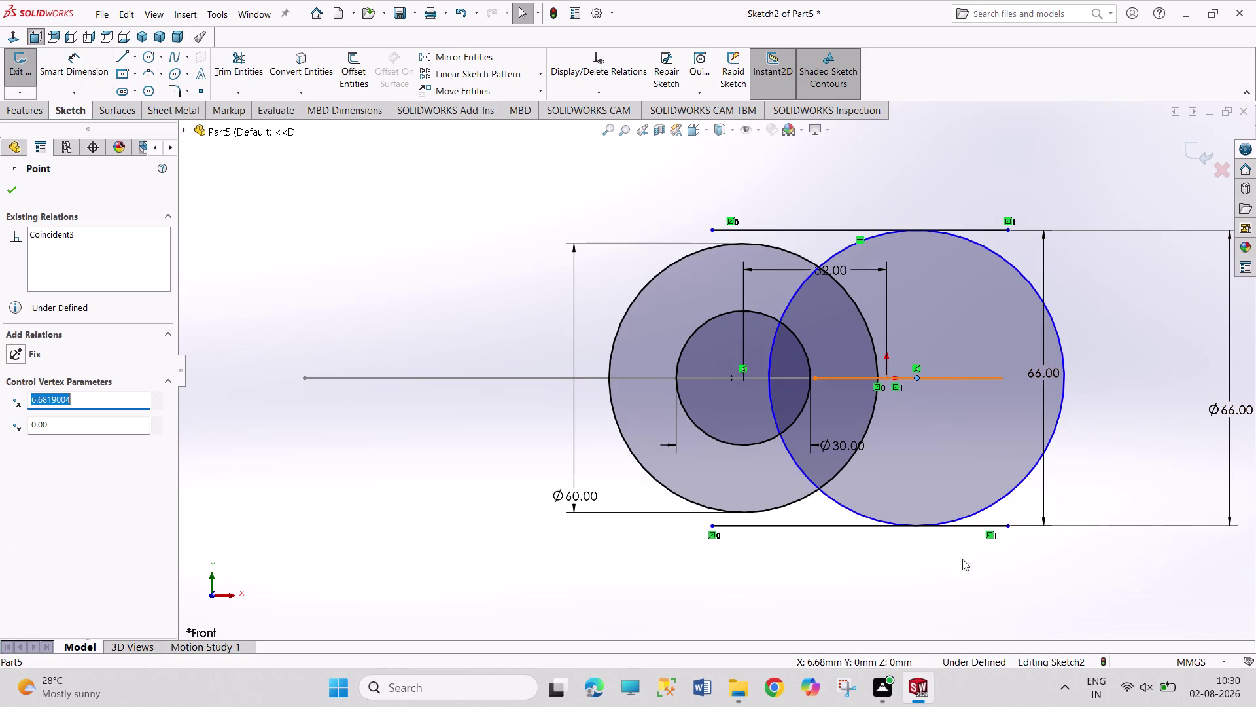
click(905, 579)
click(917, 377)
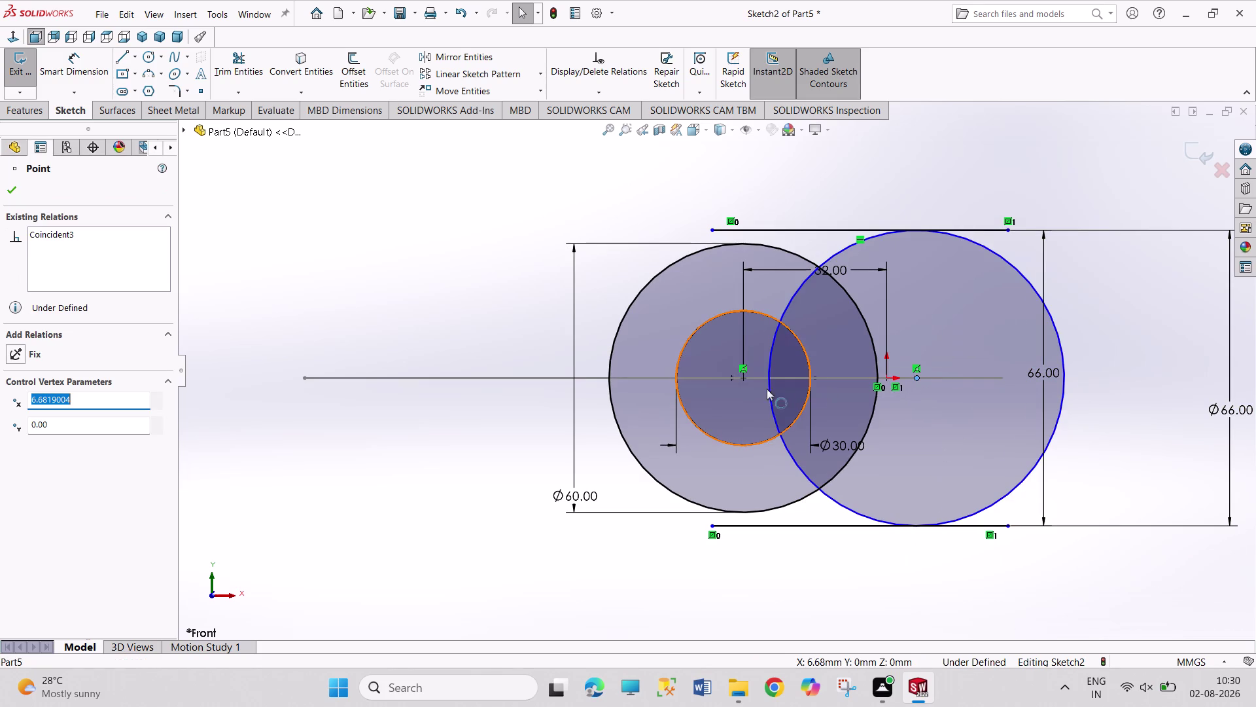
click(743, 379)
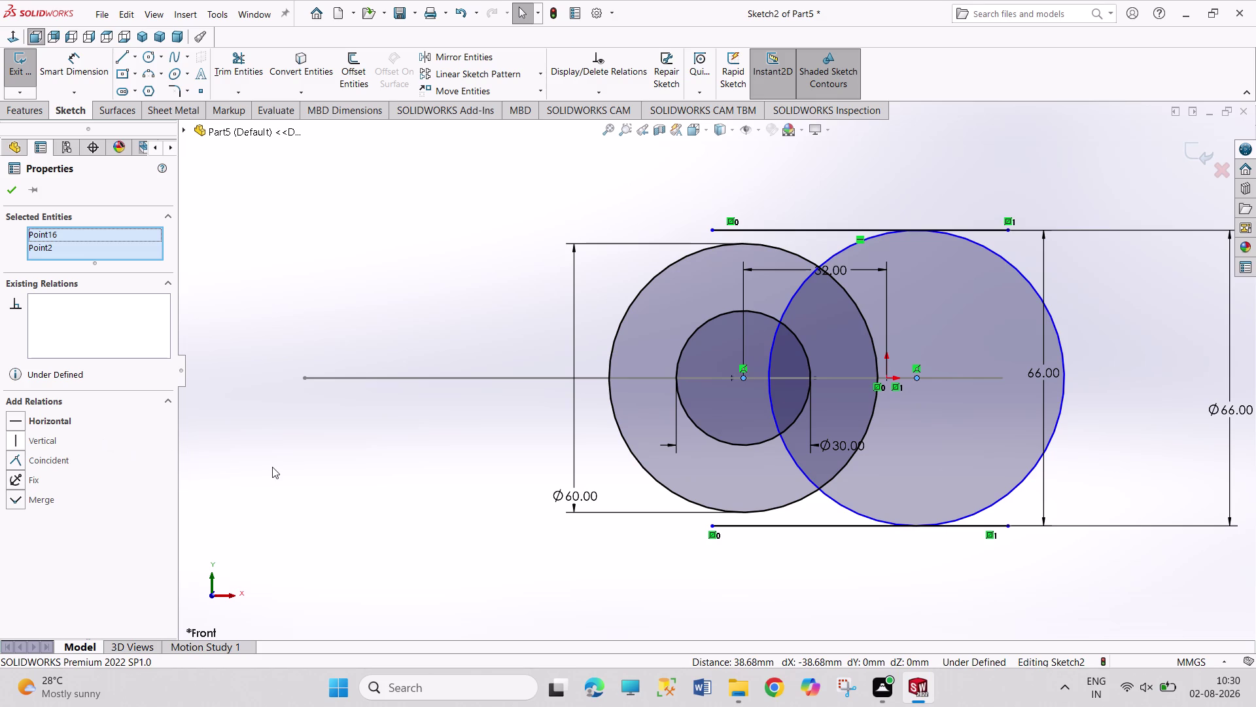
click(58, 457)
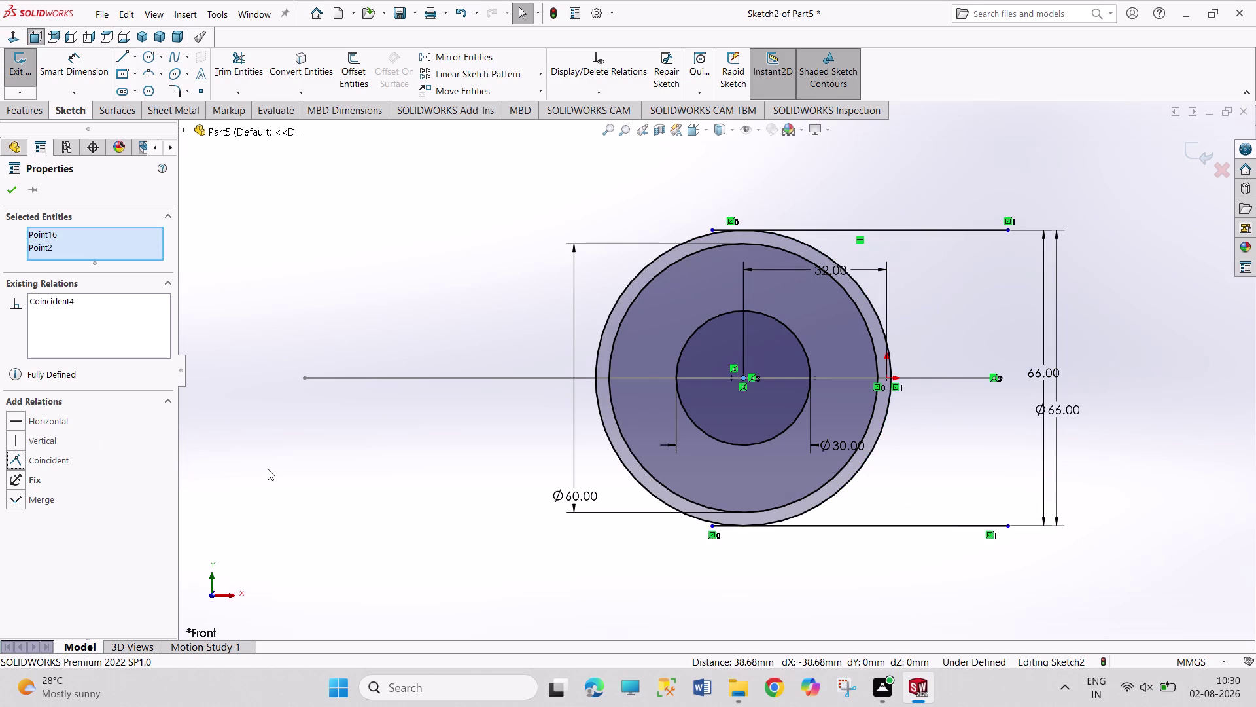
click(275, 471)
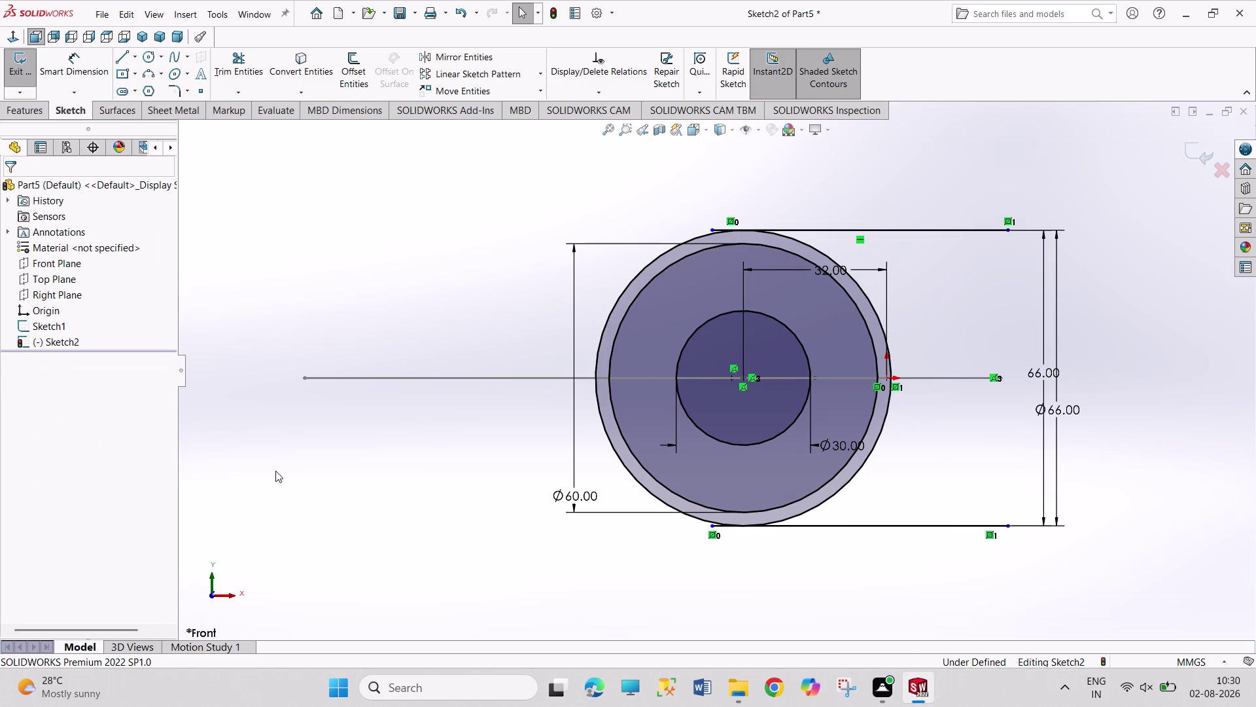
Undo the recent sketch changes to remove the overlapping 66 mm circle.
key(ctrl+z)
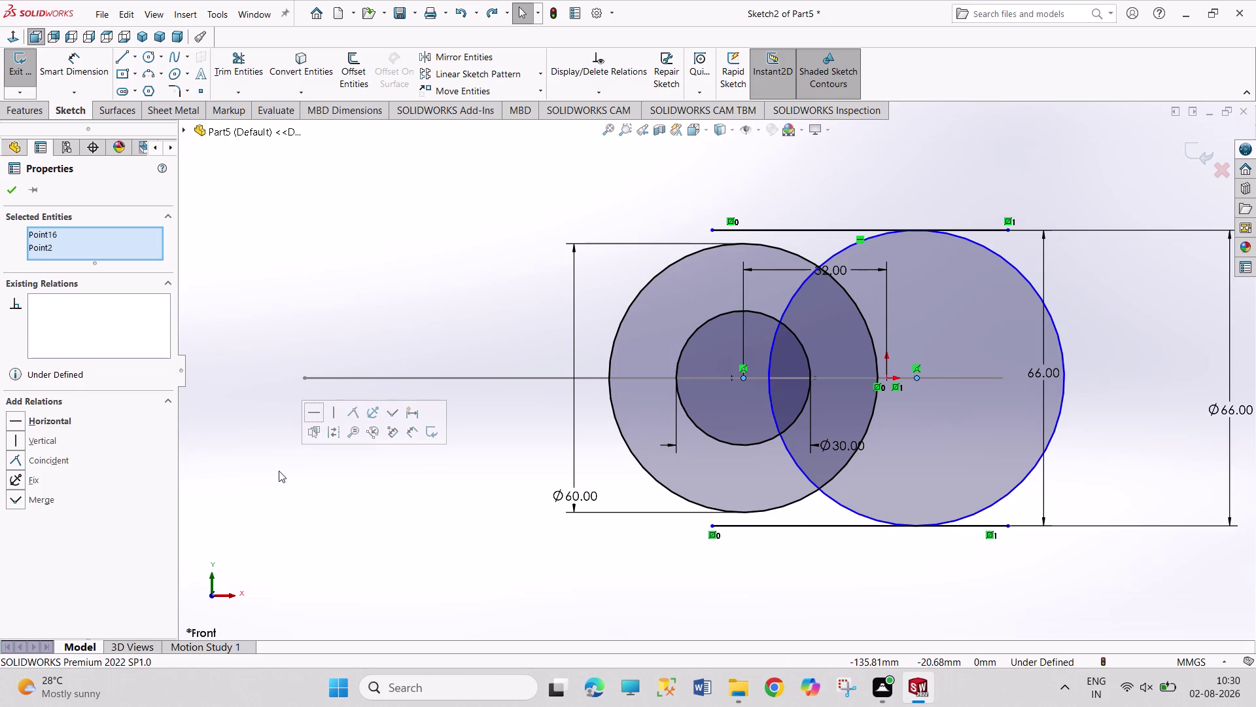
key(ctrl+z)
key(ctrl+z)
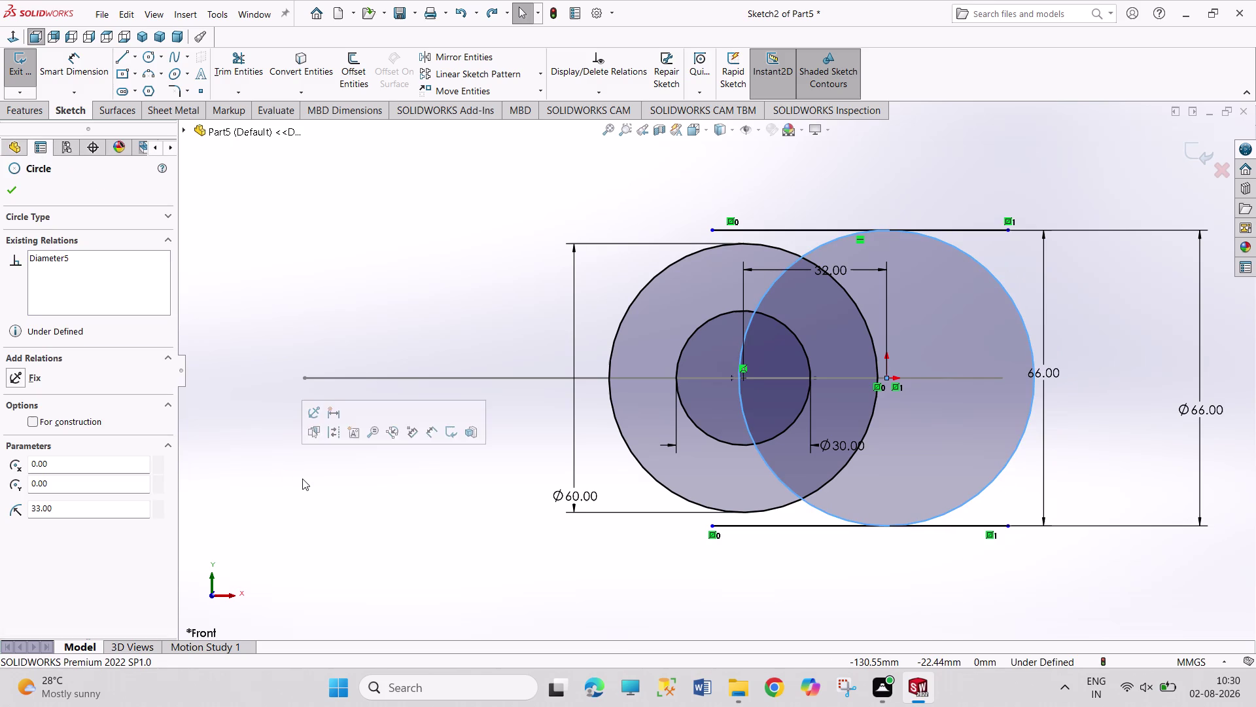
key(ctrl+z)
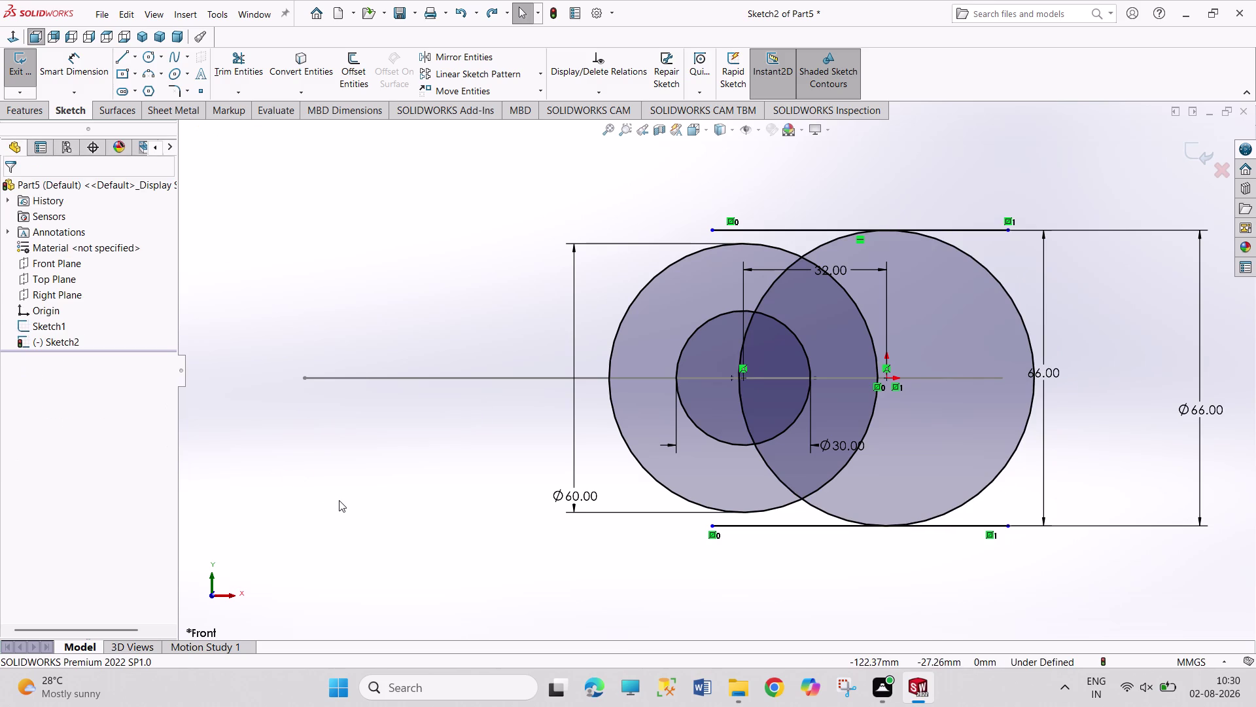
key(ctrl+z)
key(ctrl+z)
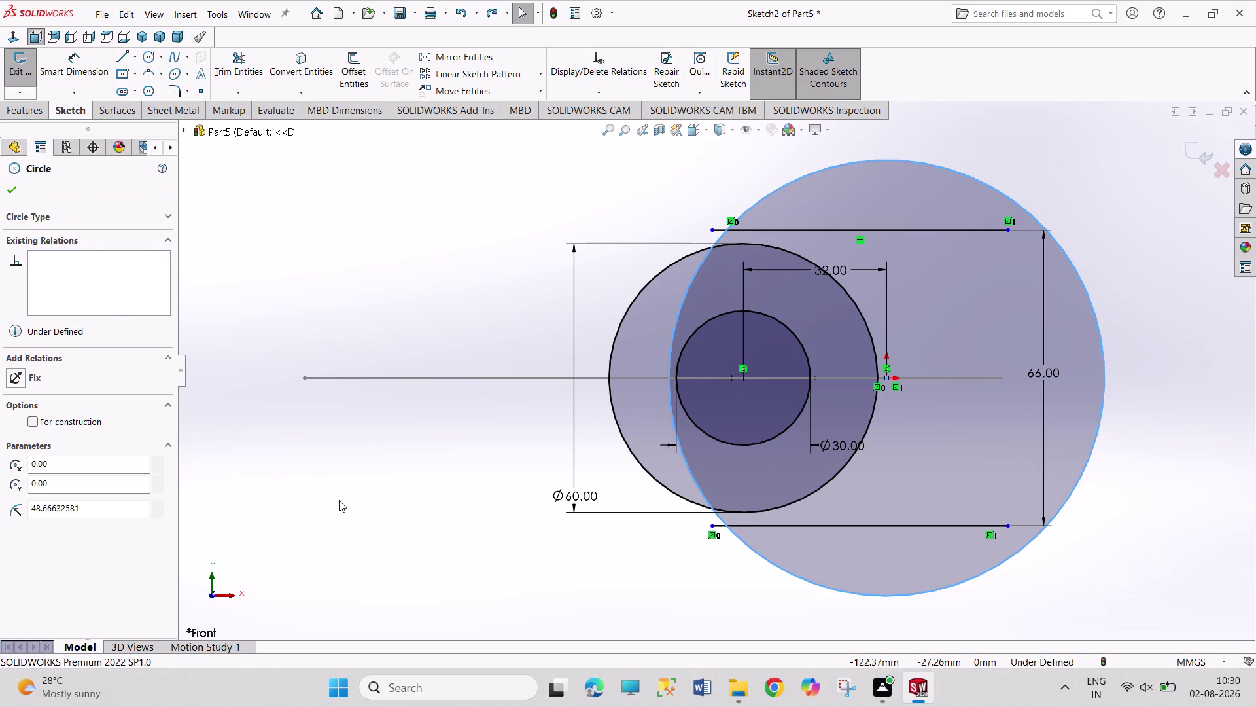
key(ctrl+z)
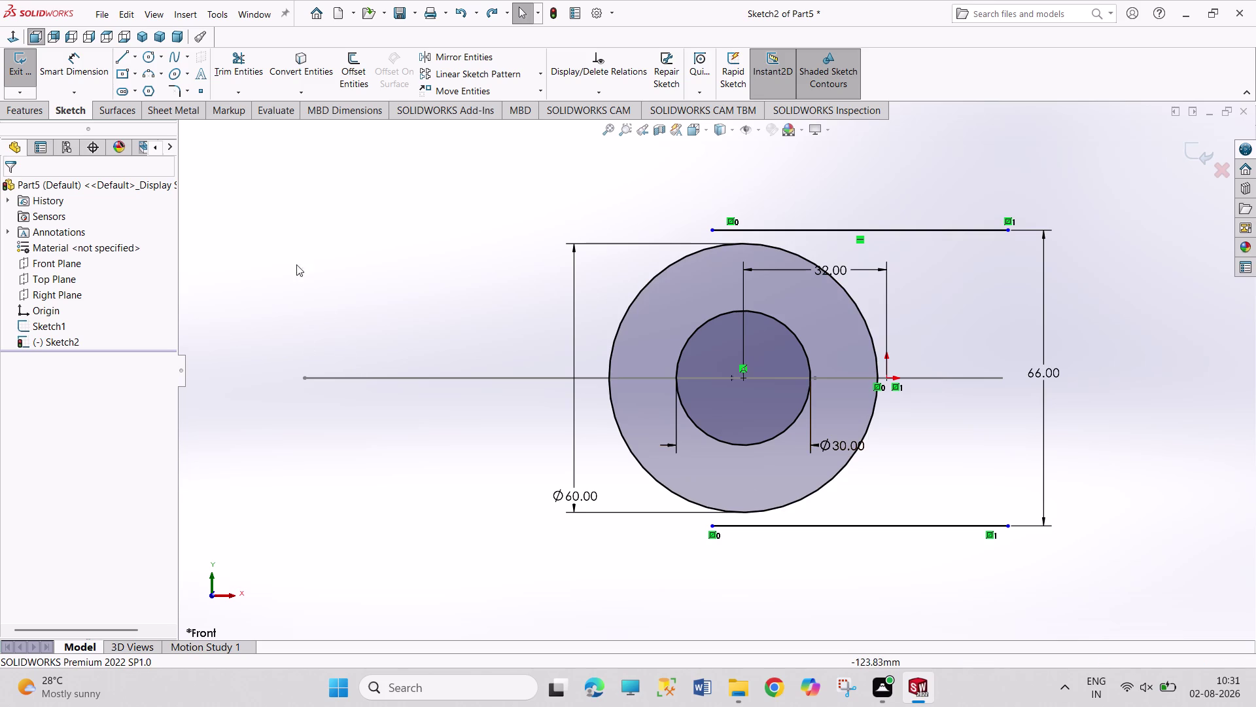
click(125, 54)
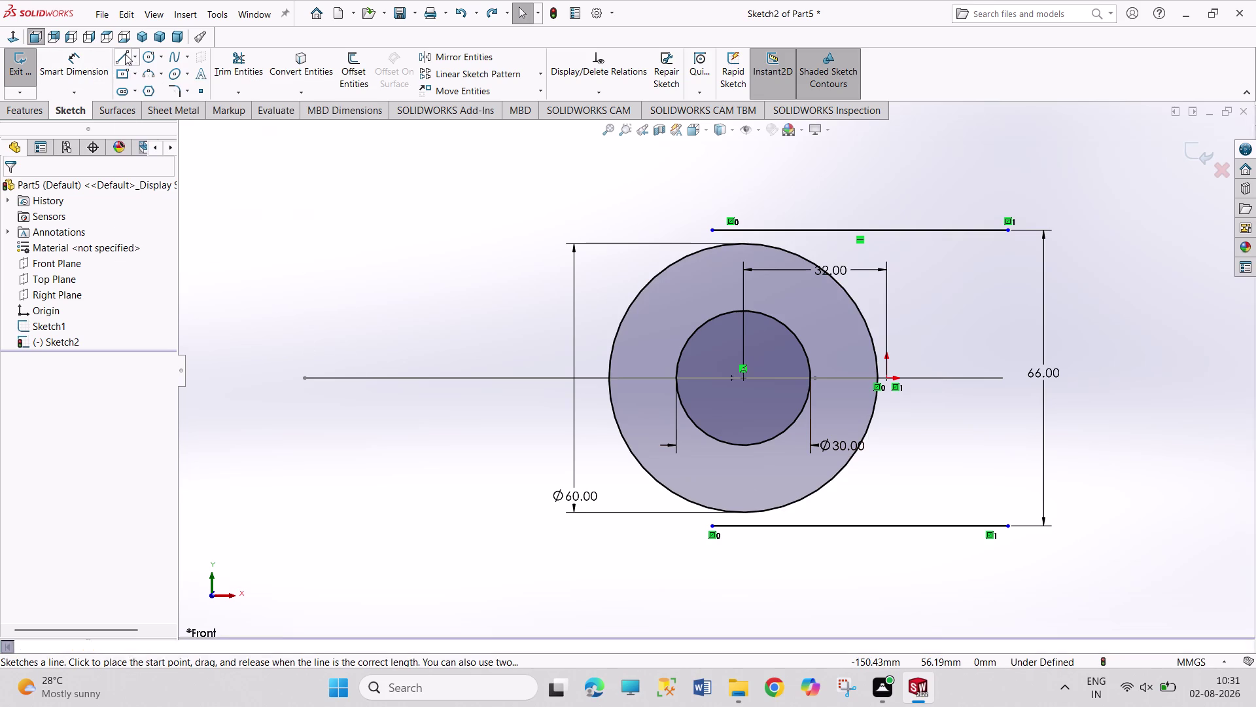
Sketch a horizontal line left of the circles, 14 mm above the centreline.
click(554, 281)
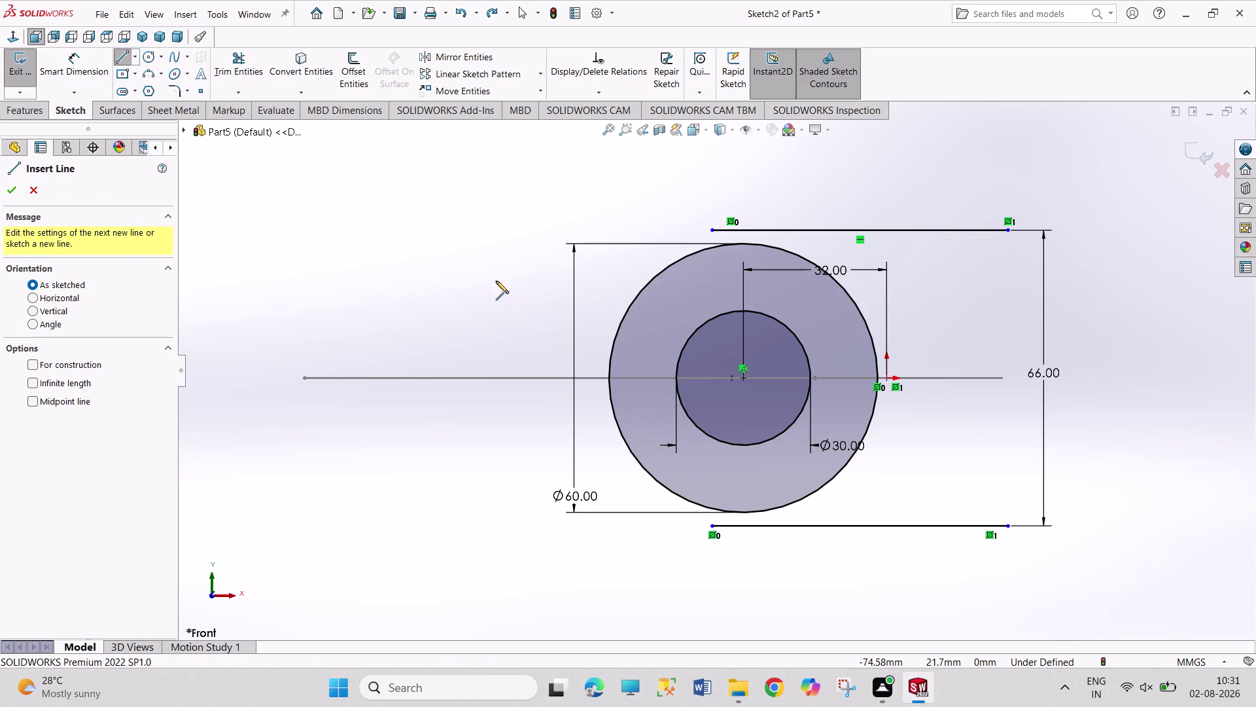
click(320, 282)
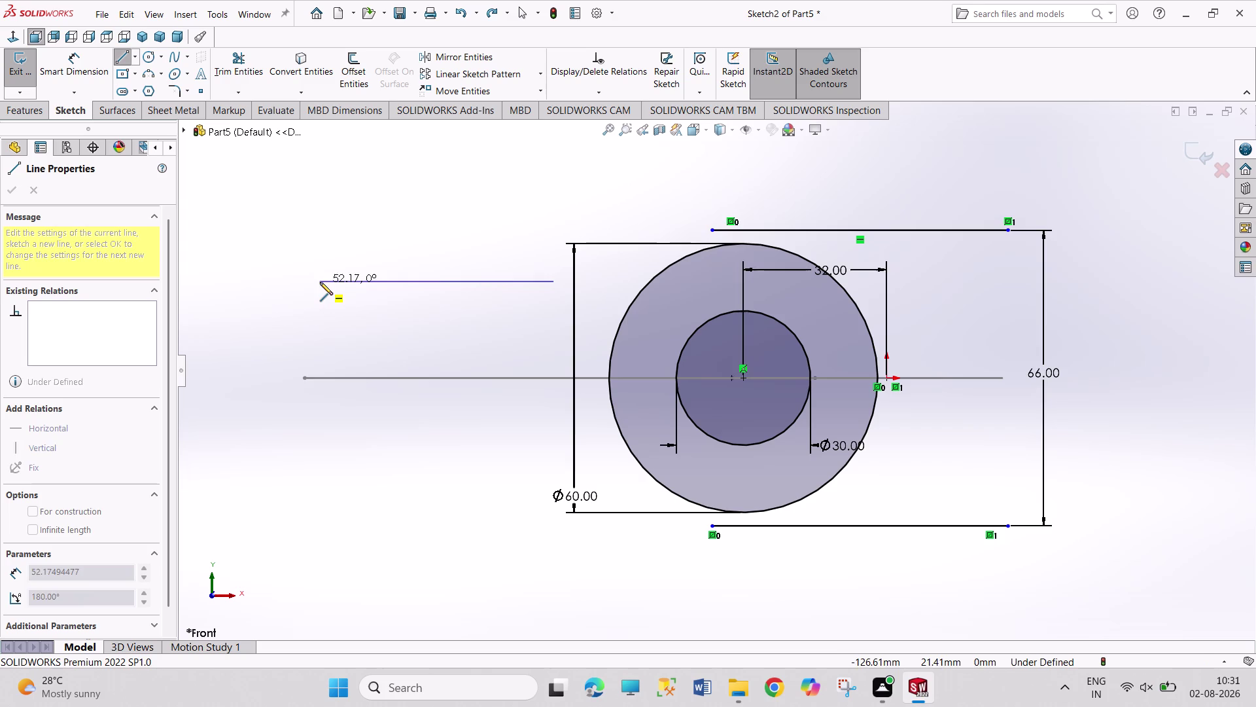
right_drag(392, 227, 392, 134)
click(431, 376)
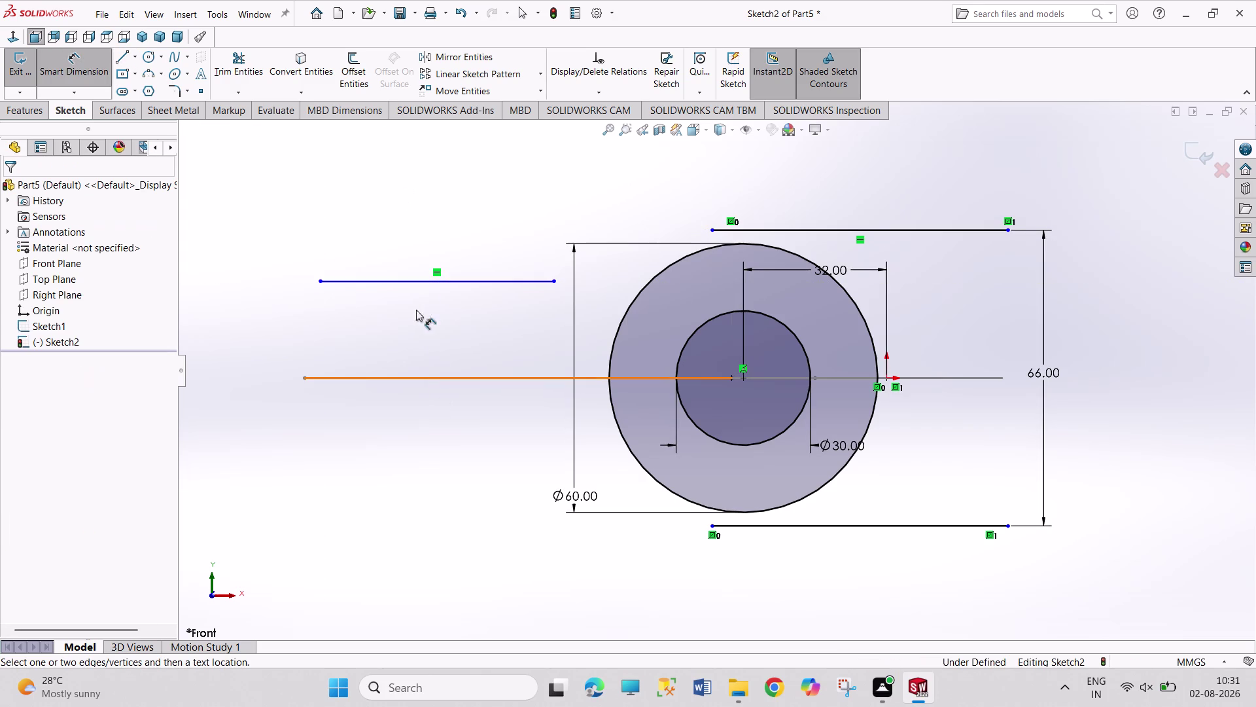
click(415, 283)
click(368, 331)
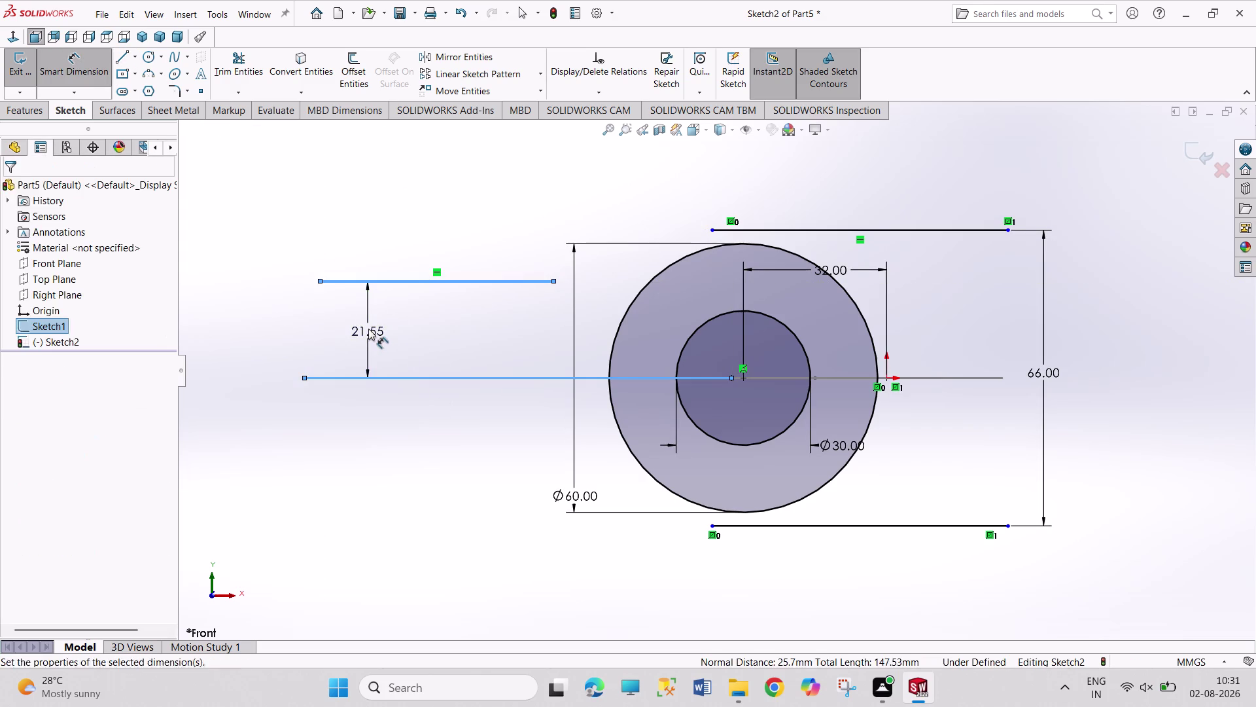
text(14)
key(Return)
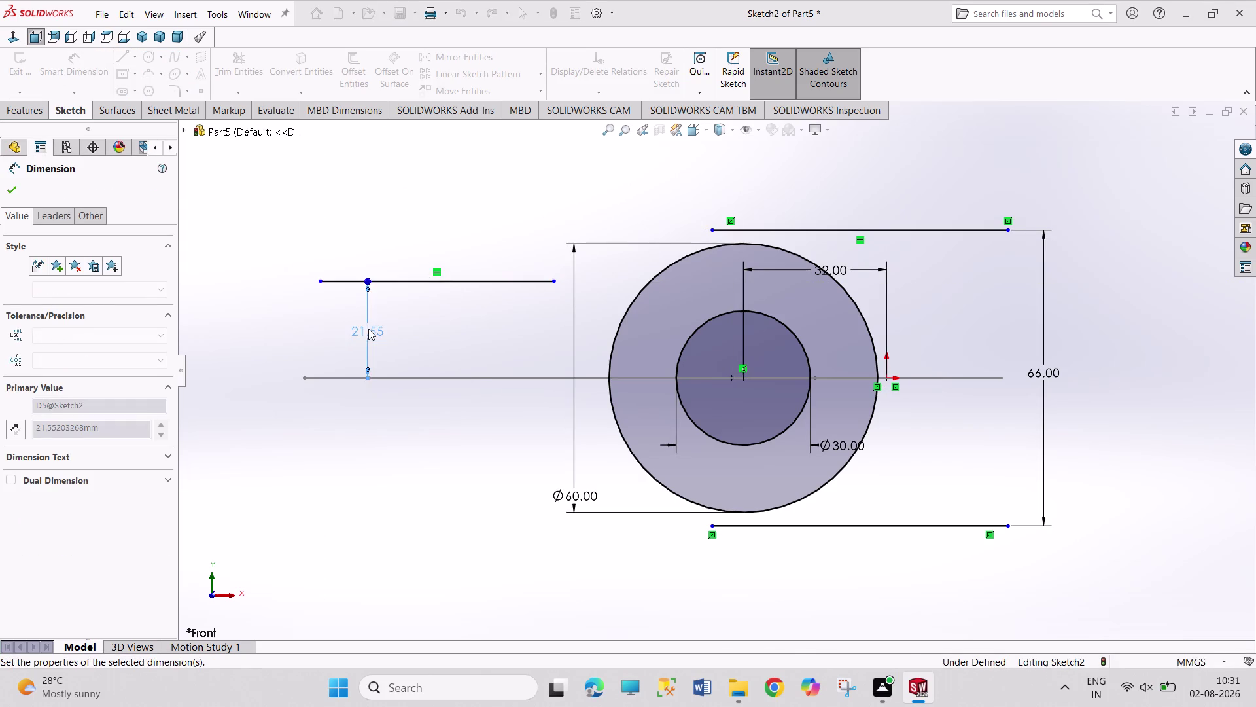
right_click(413, 231)
click(430, 273)
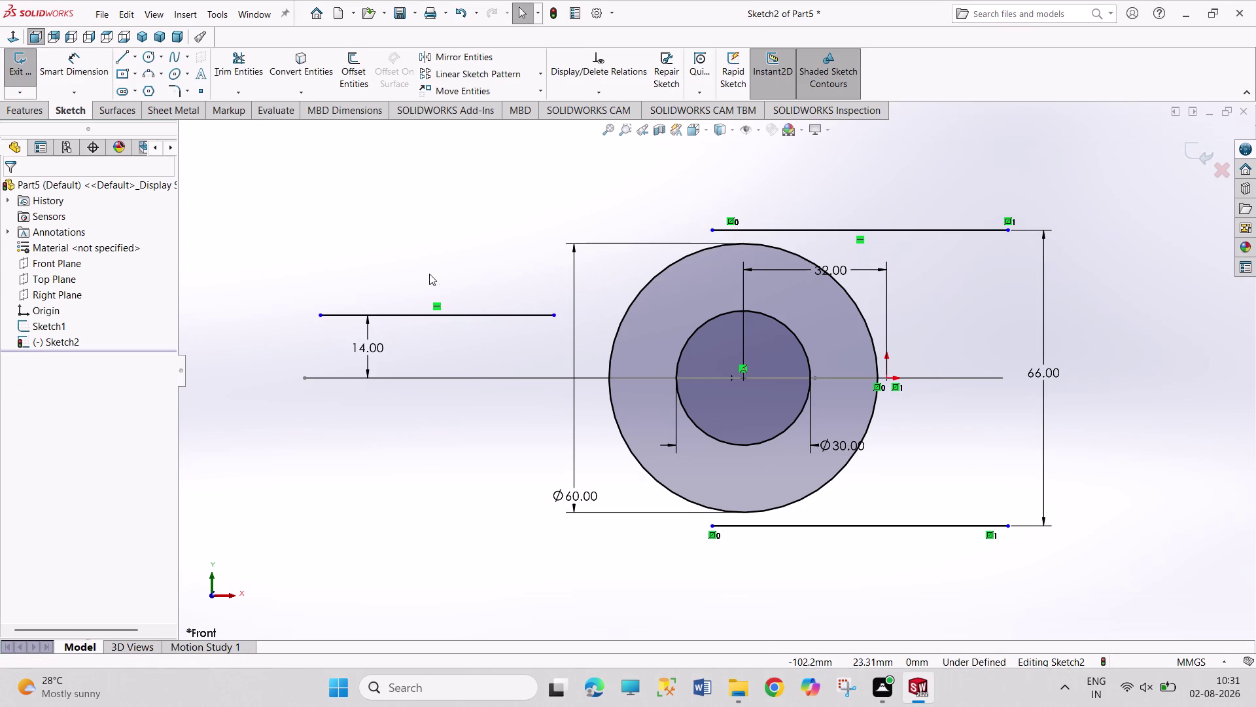
click(422, 317)
click(500, 61)
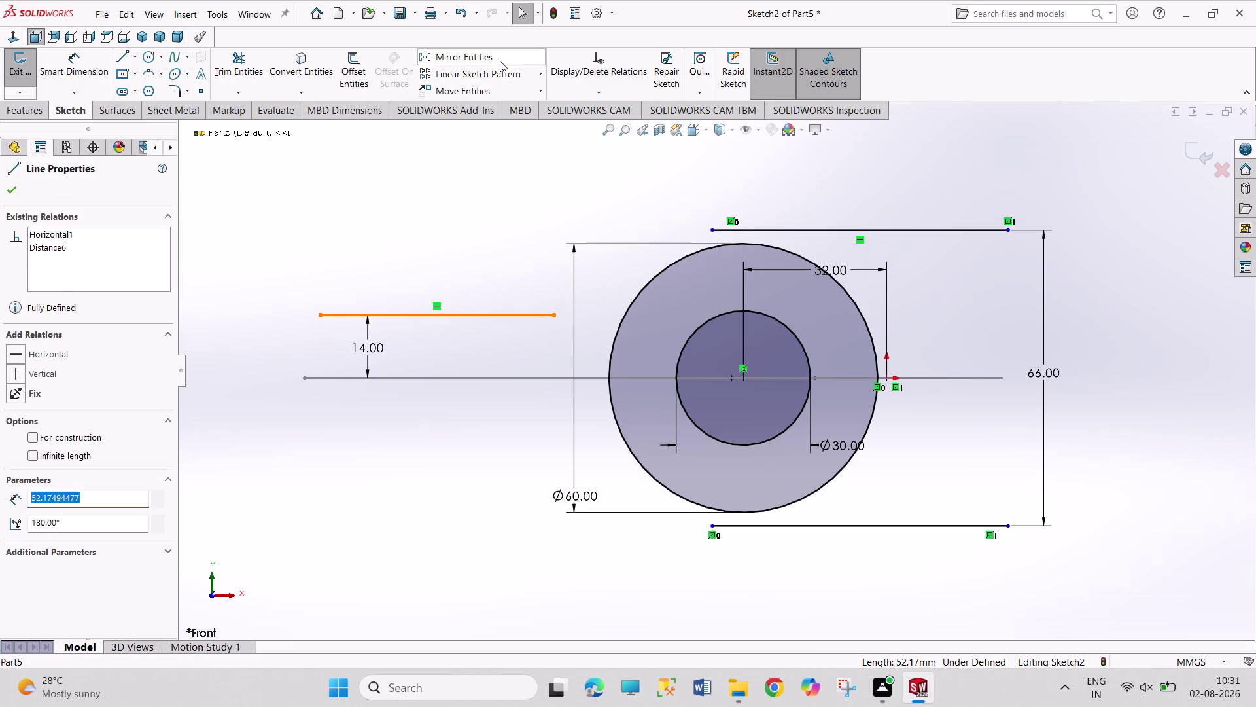
Mirror the 14 mm line about the centreline.
click(127, 391)
click(129, 381)
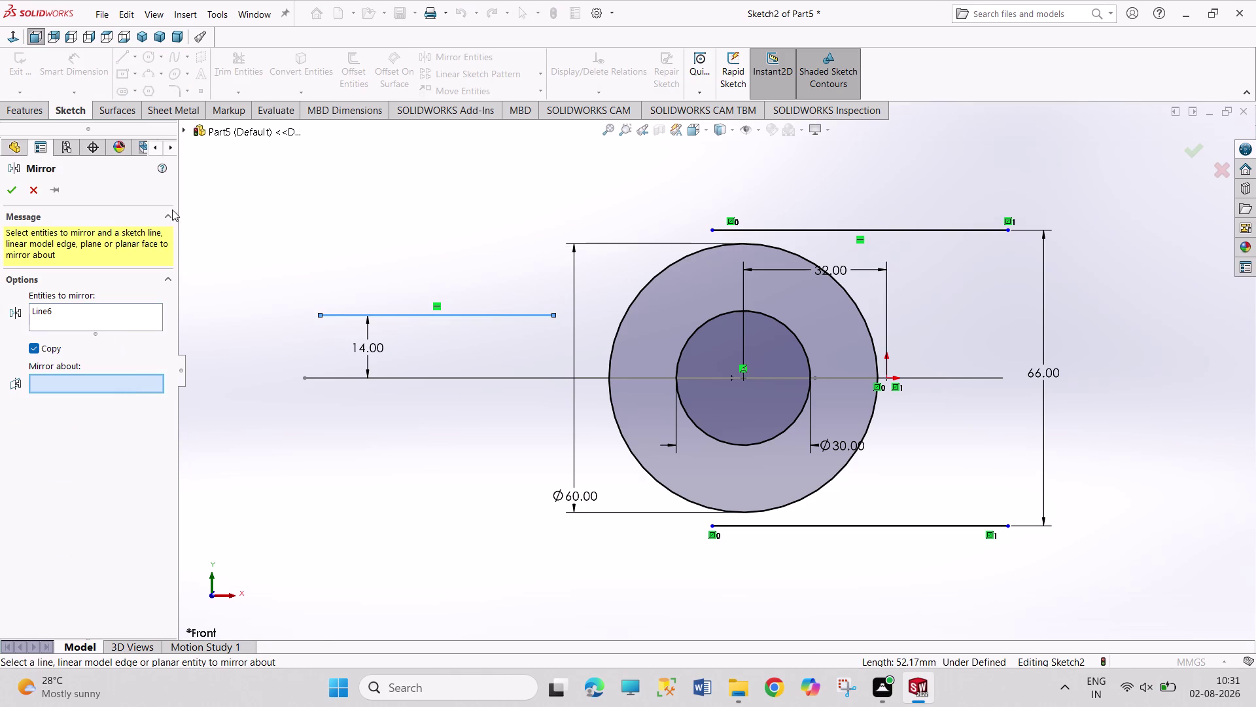
click(183, 130)
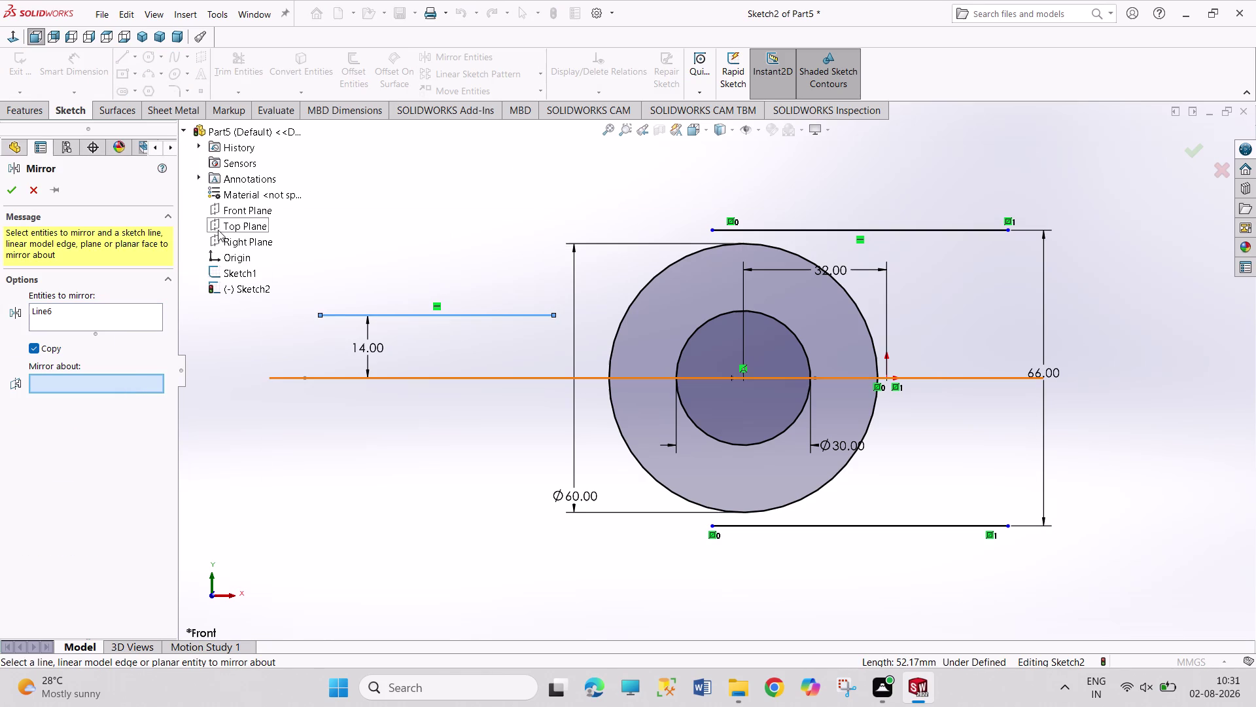
click(218, 231)
click(10, 191)
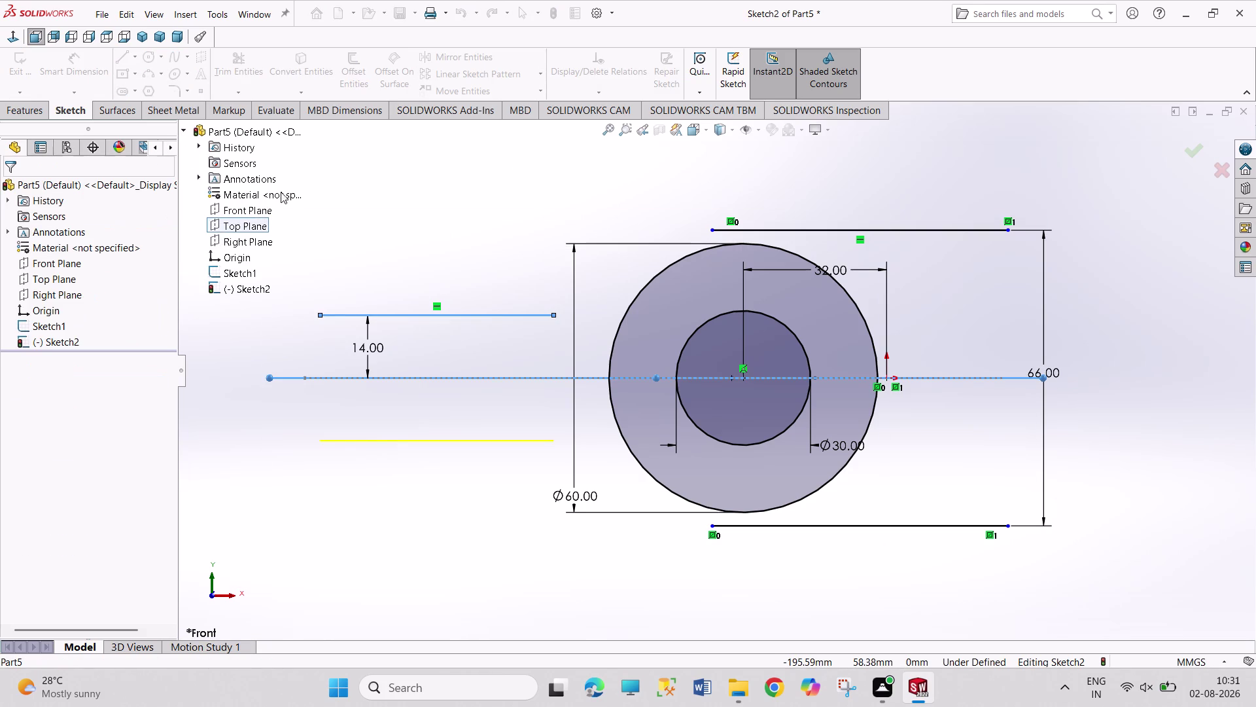
click(384, 189)
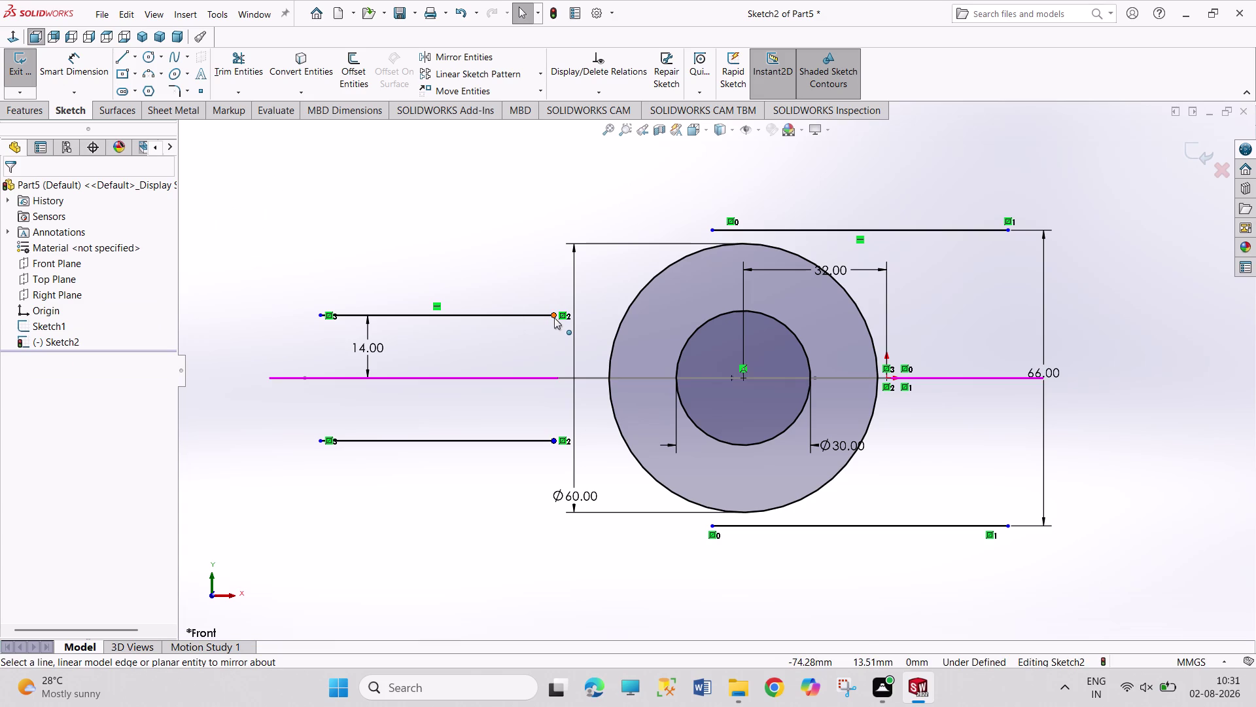
Make the upper line's right endpoint coincident with the Ø60 circle.
click(554, 317)
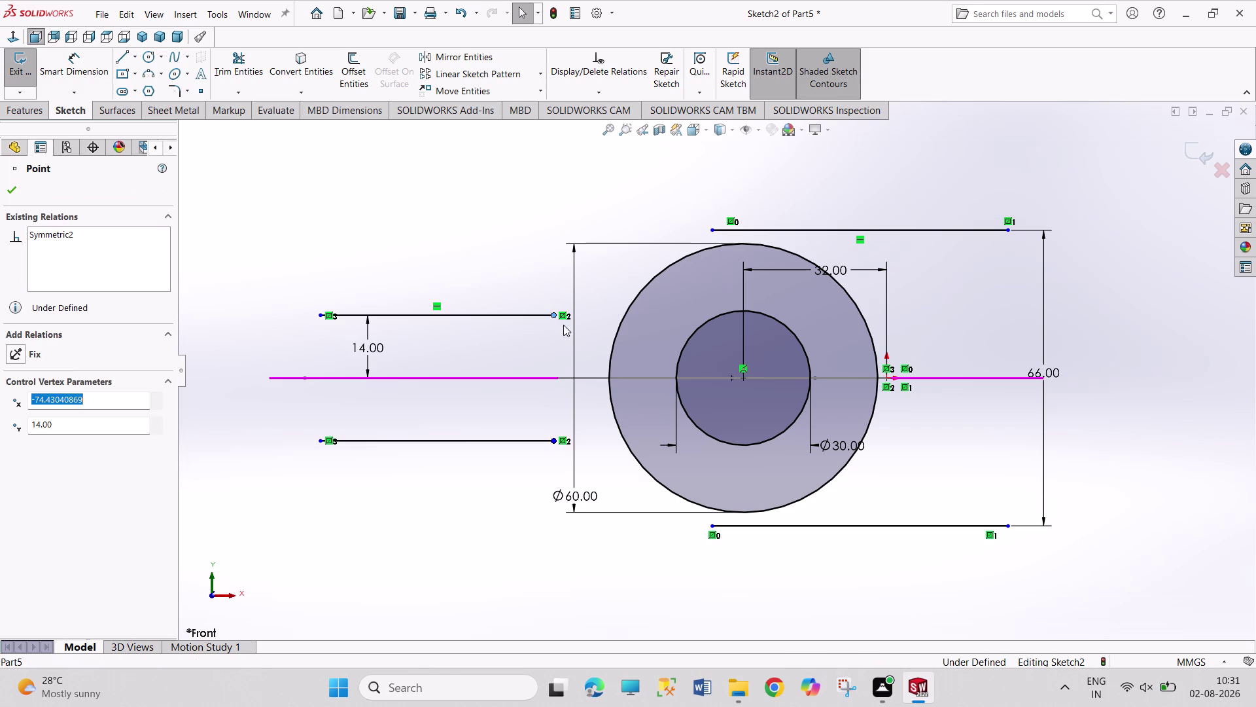
click(625, 314)
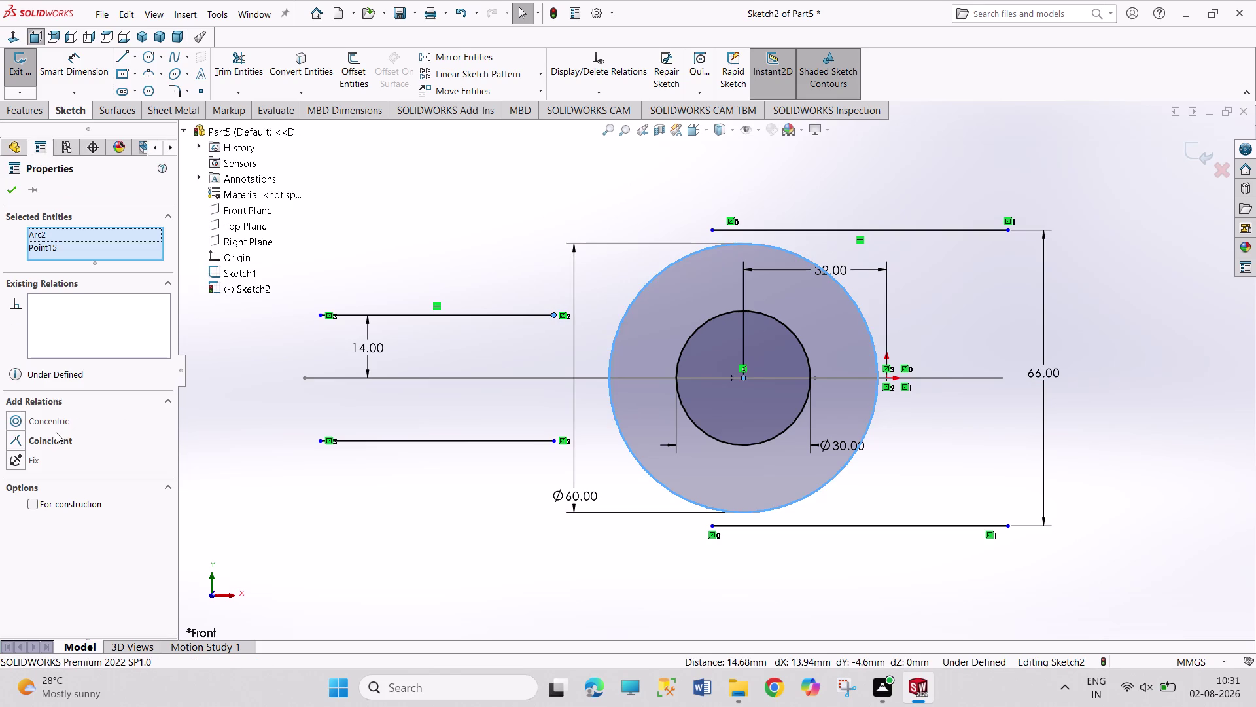
click(54, 437)
click(307, 496)
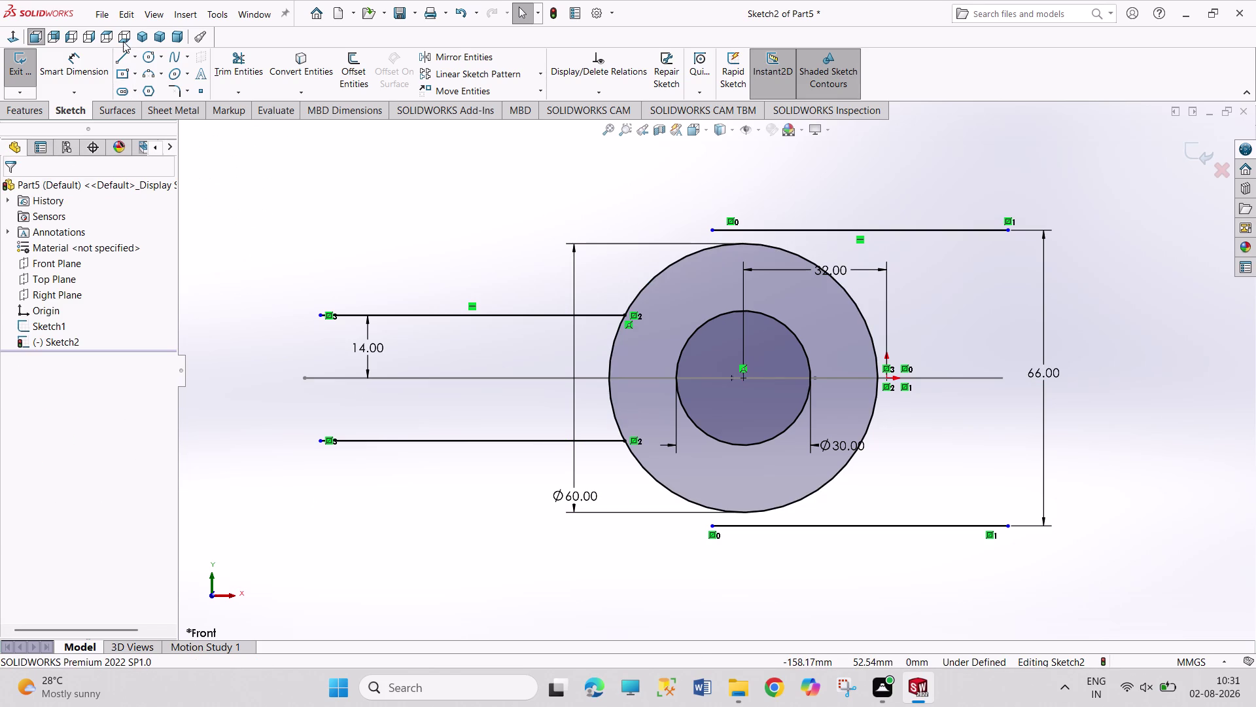
click(154, 62)
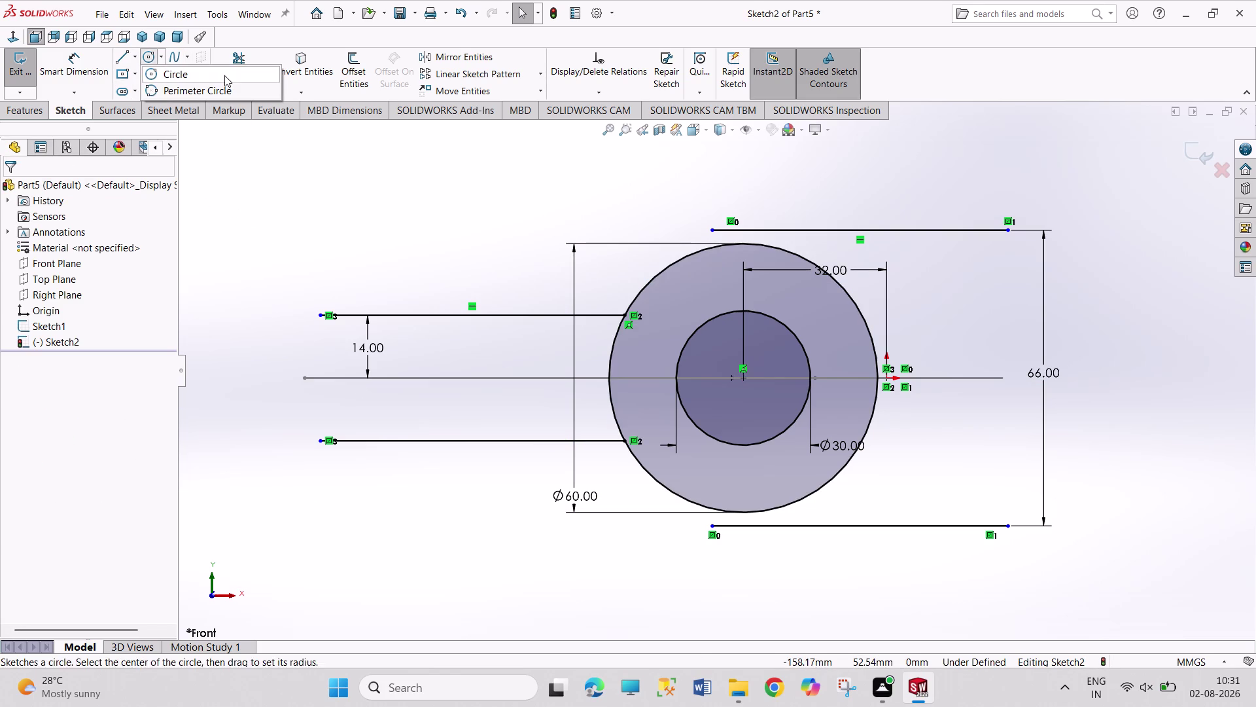
Sketch a small circle above the upper rod line and dimension it 24 mm diameter.
click(147, 58)
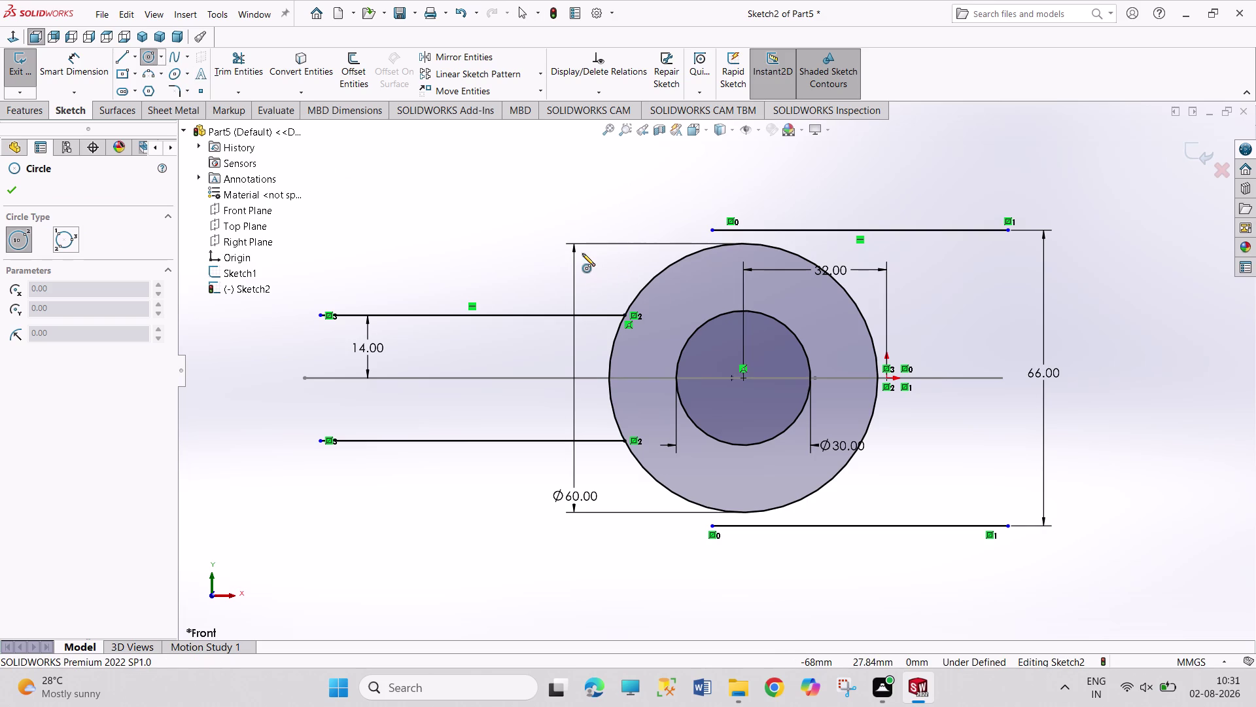
click(583, 254)
drag(612, 295, 619, 281)
right_drag(663, 196, 659, 128)
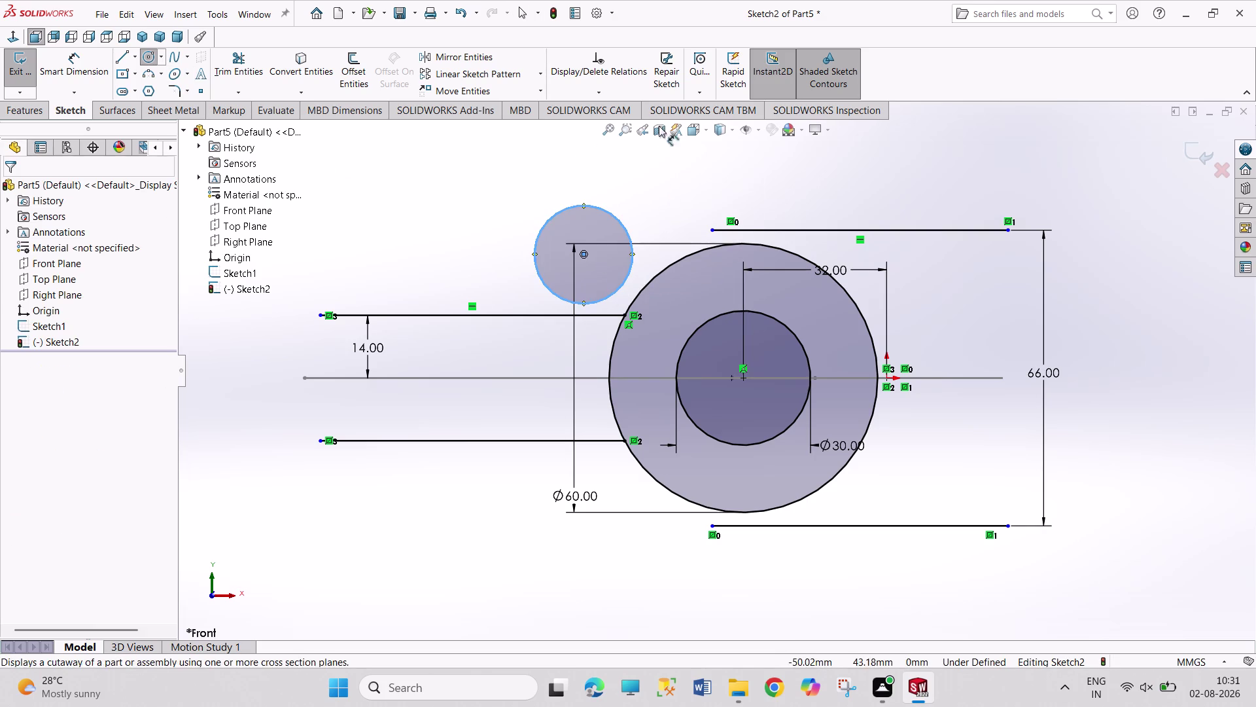
right_drag(660, 128, 659, 126)
click(607, 210)
click(611, 180)
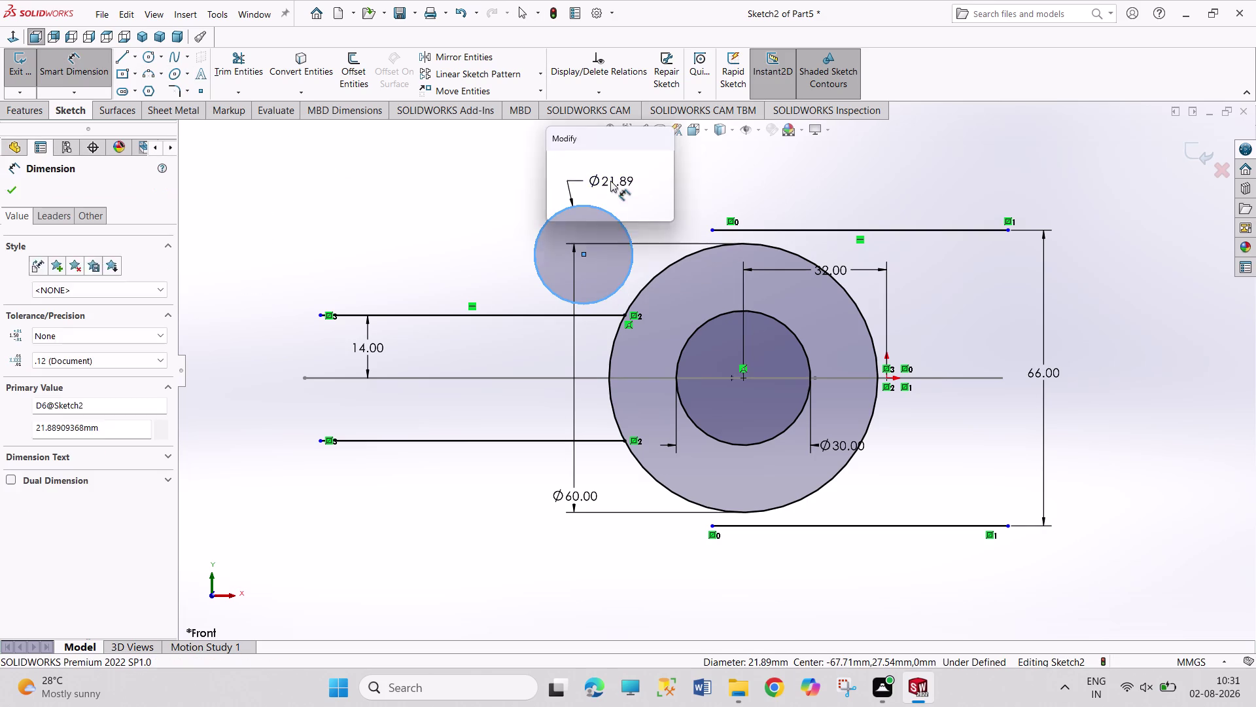
text(24)
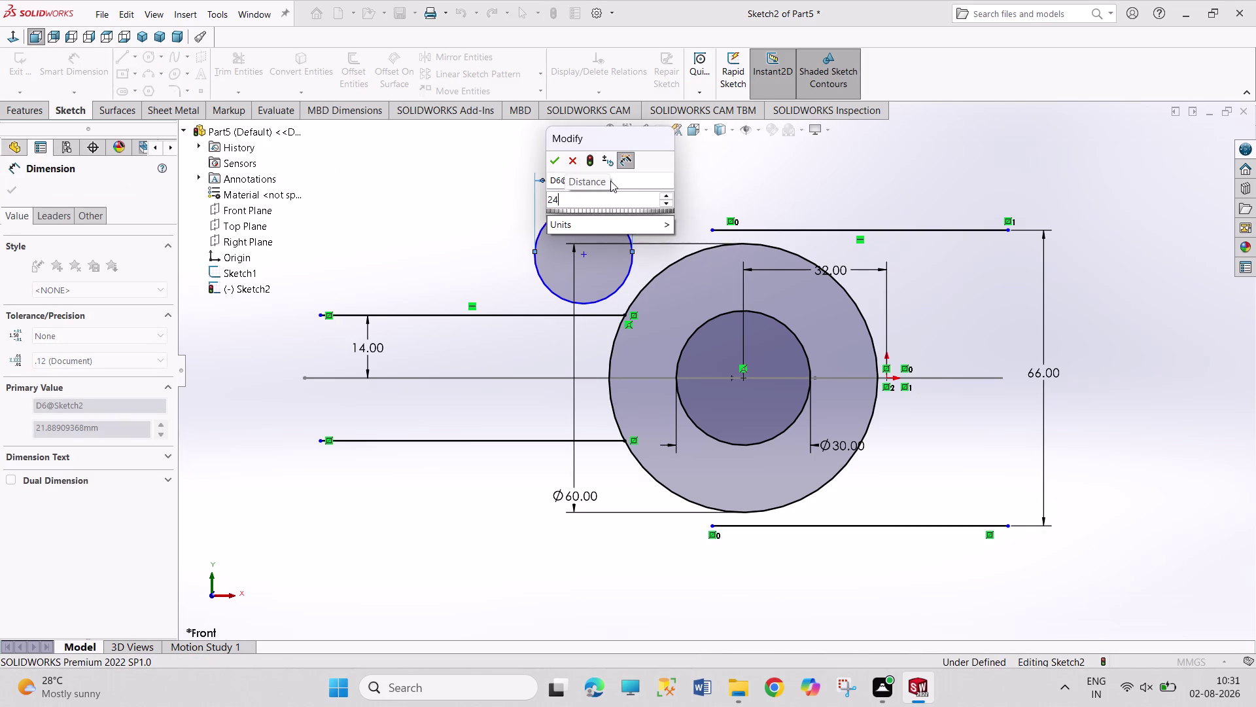
key(Return)
Make the 24 mm circle tangent to the upper line and the Ø60 eye circle.
right_click(434, 198)
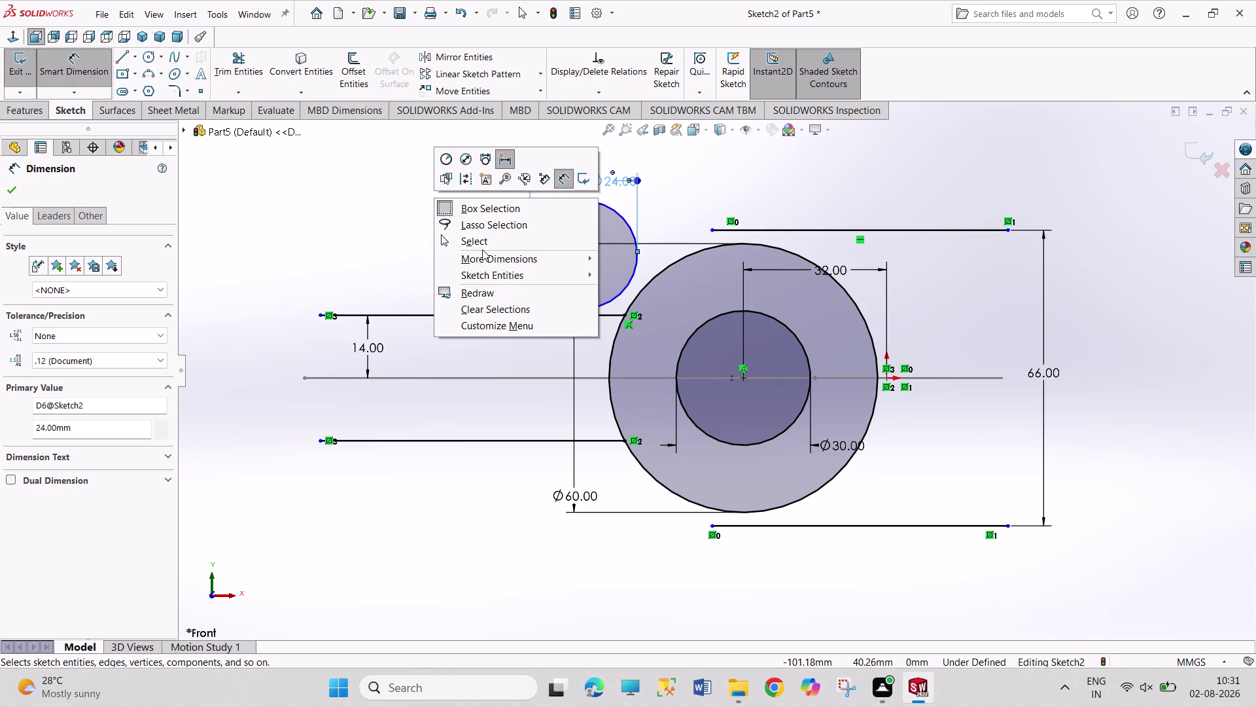
click(483, 247)
click(606, 302)
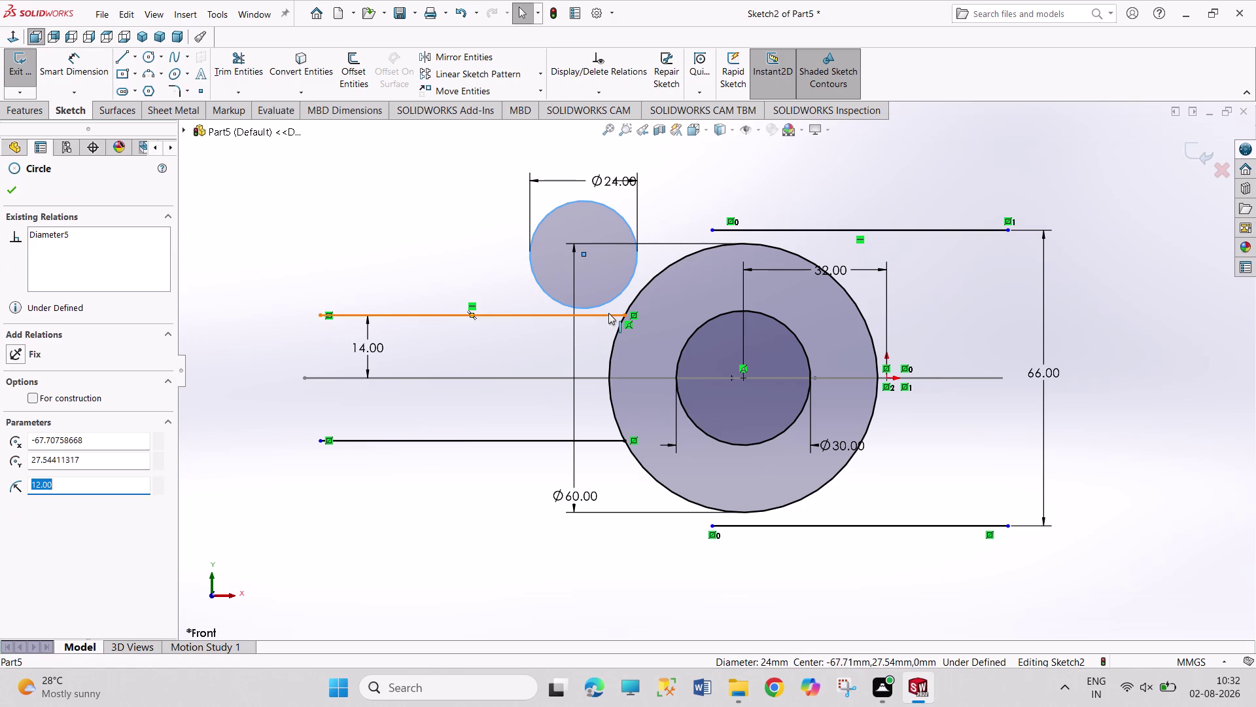
click(608, 313)
click(48, 420)
click(315, 192)
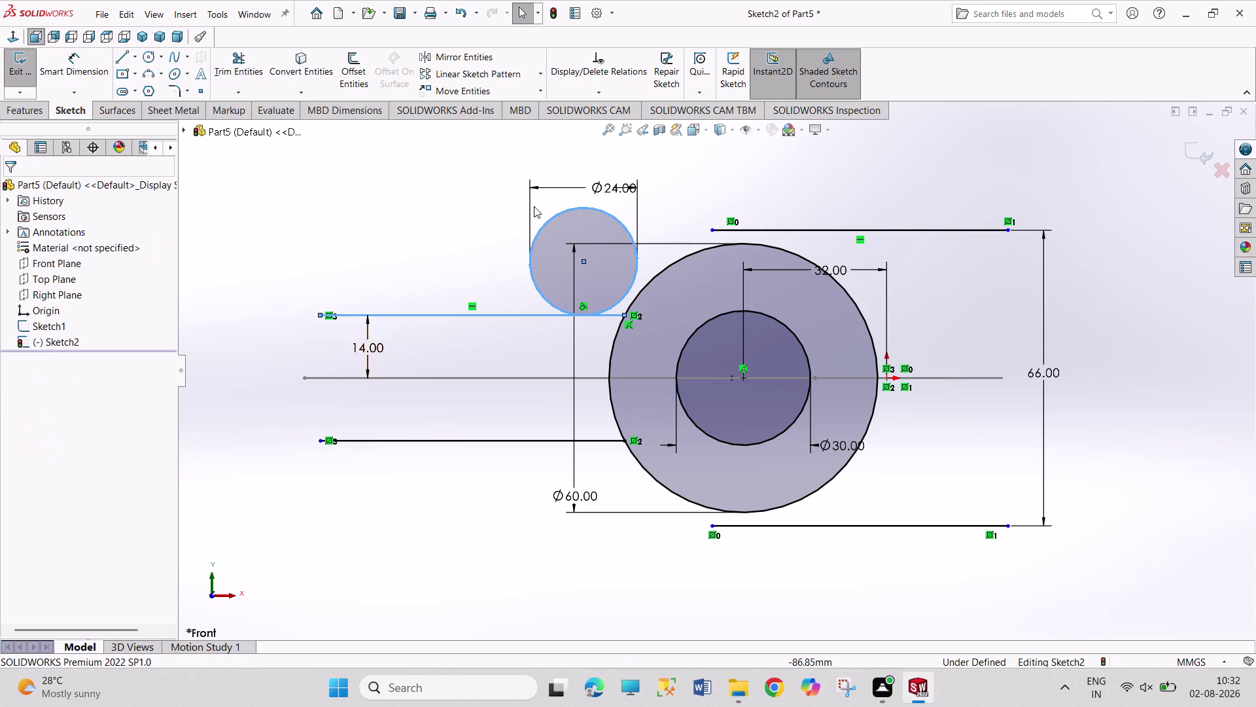
click(635, 274)
click(648, 282)
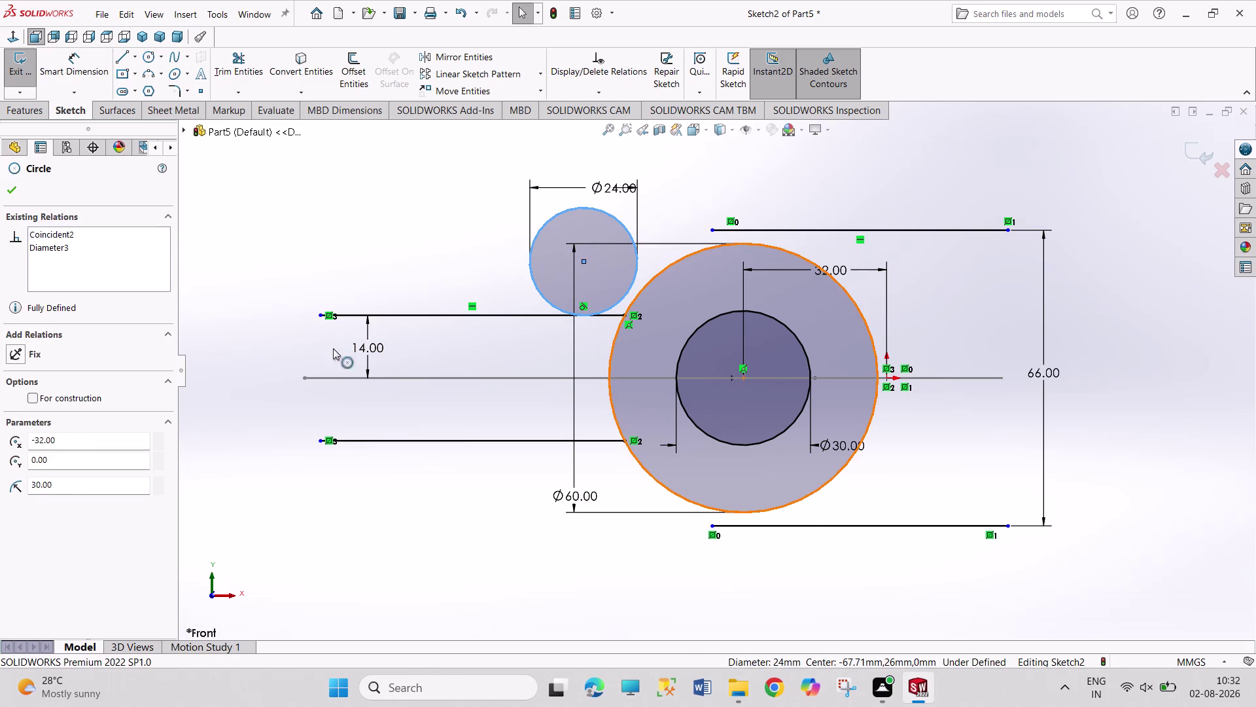
click(57, 439)
Trim the small circle's overhang to leave a 12 mm blending arc, then select it.
click(278, 234)
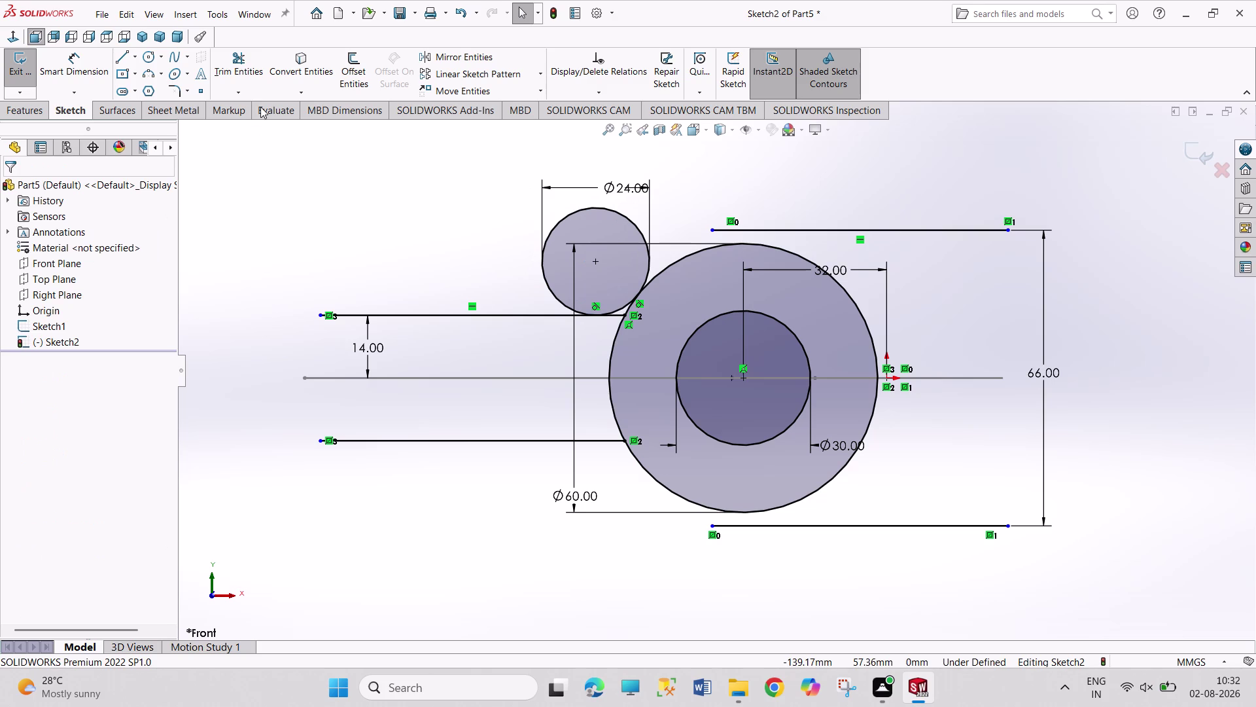
drag(226, 60, 230, 72)
click(616, 314)
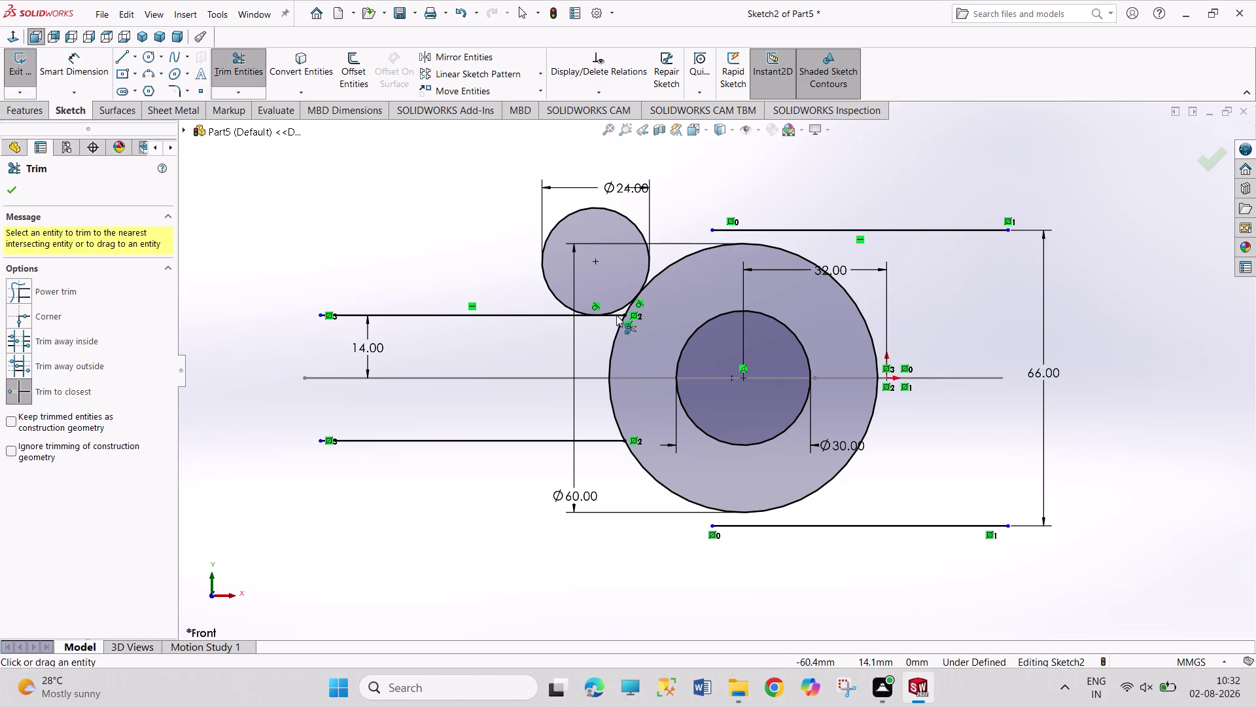
click(561, 217)
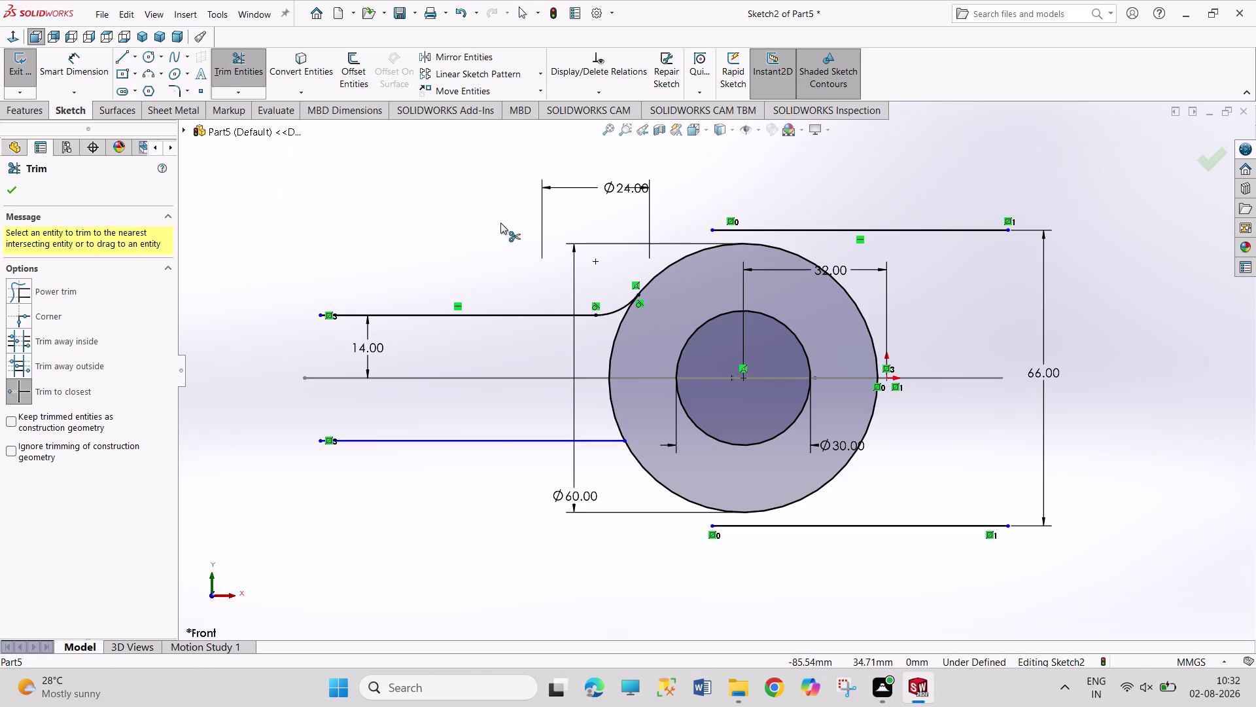
right_click(478, 221)
click(496, 262)
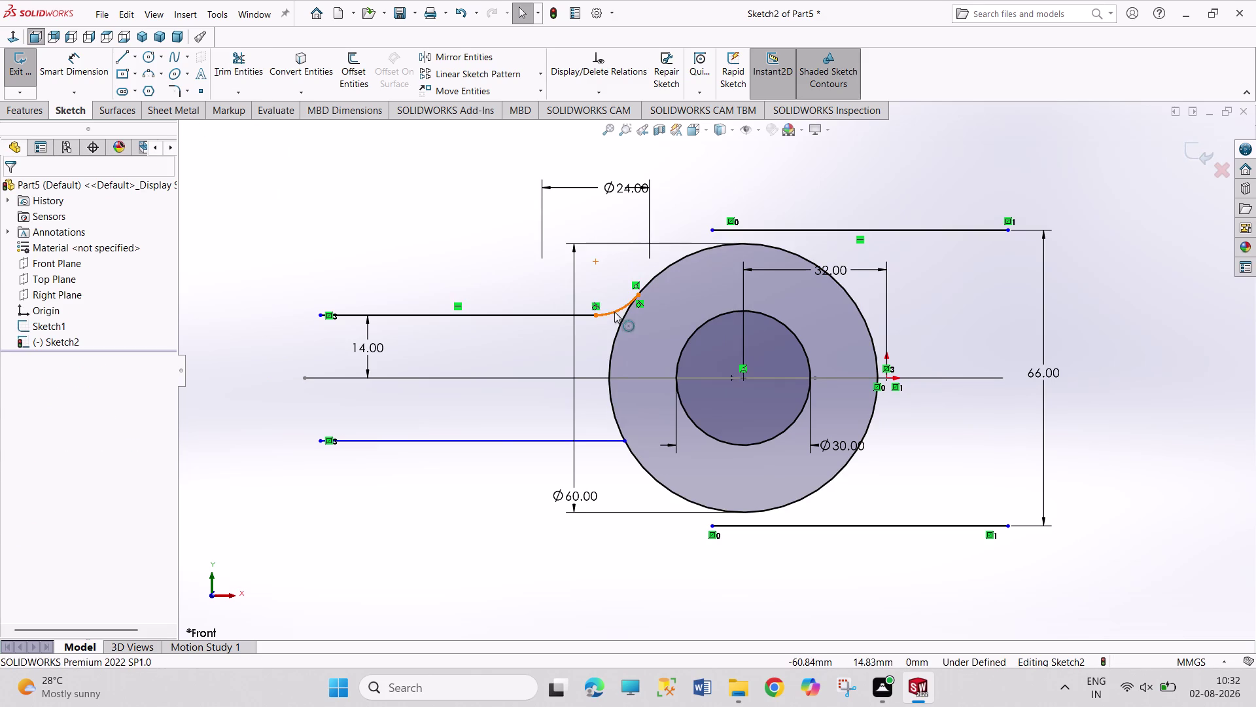
click(615, 312)
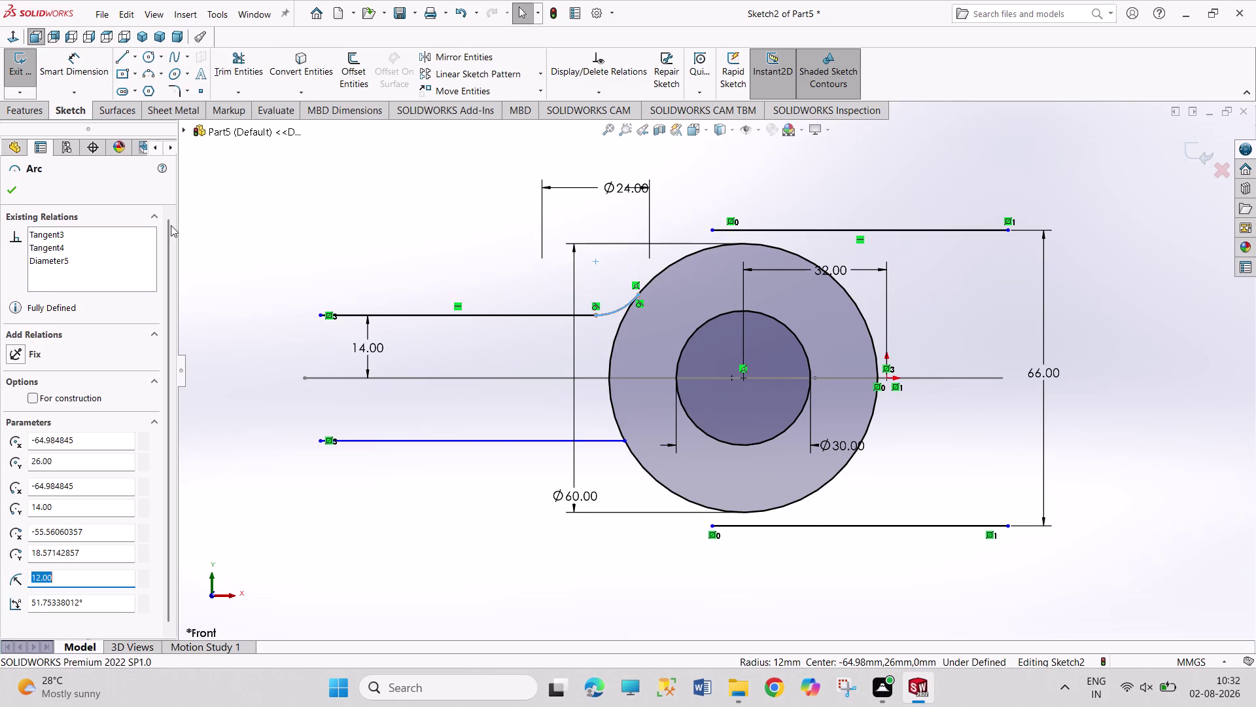
Mirror the selected 12 mm arc about the Top Plane onto the lower rod line.
click(461, 61)
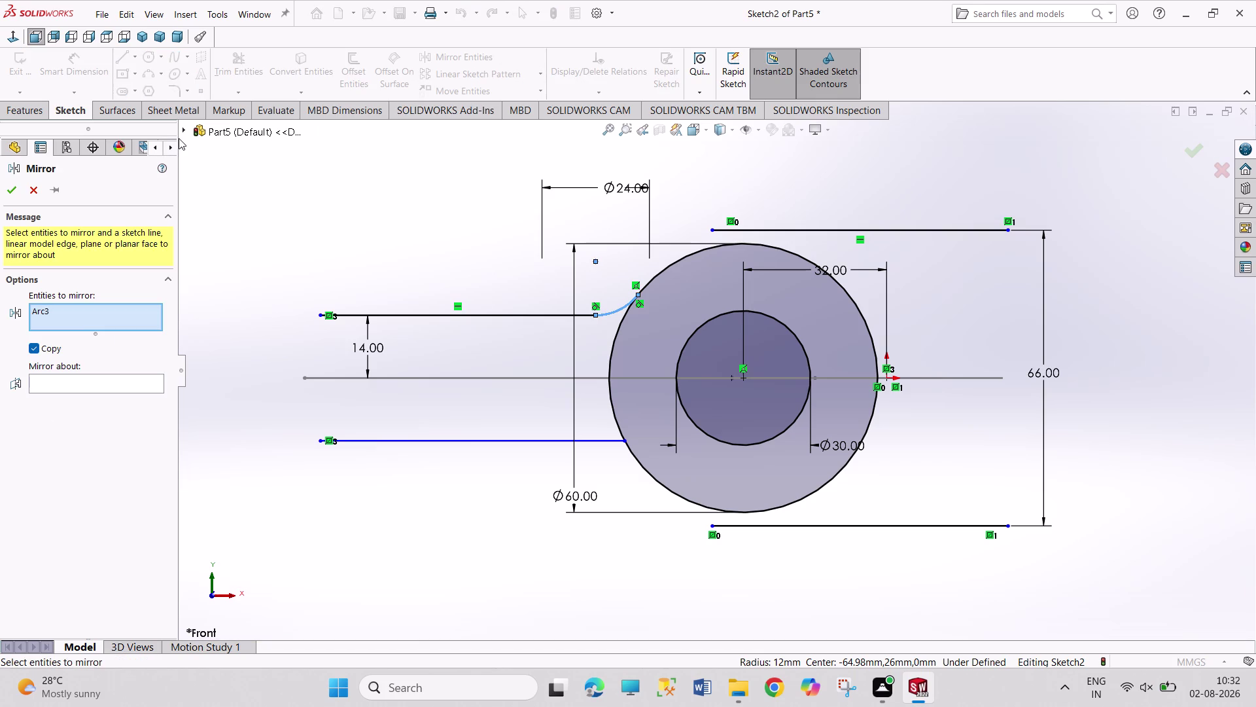
click(182, 133)
click(139, 382)
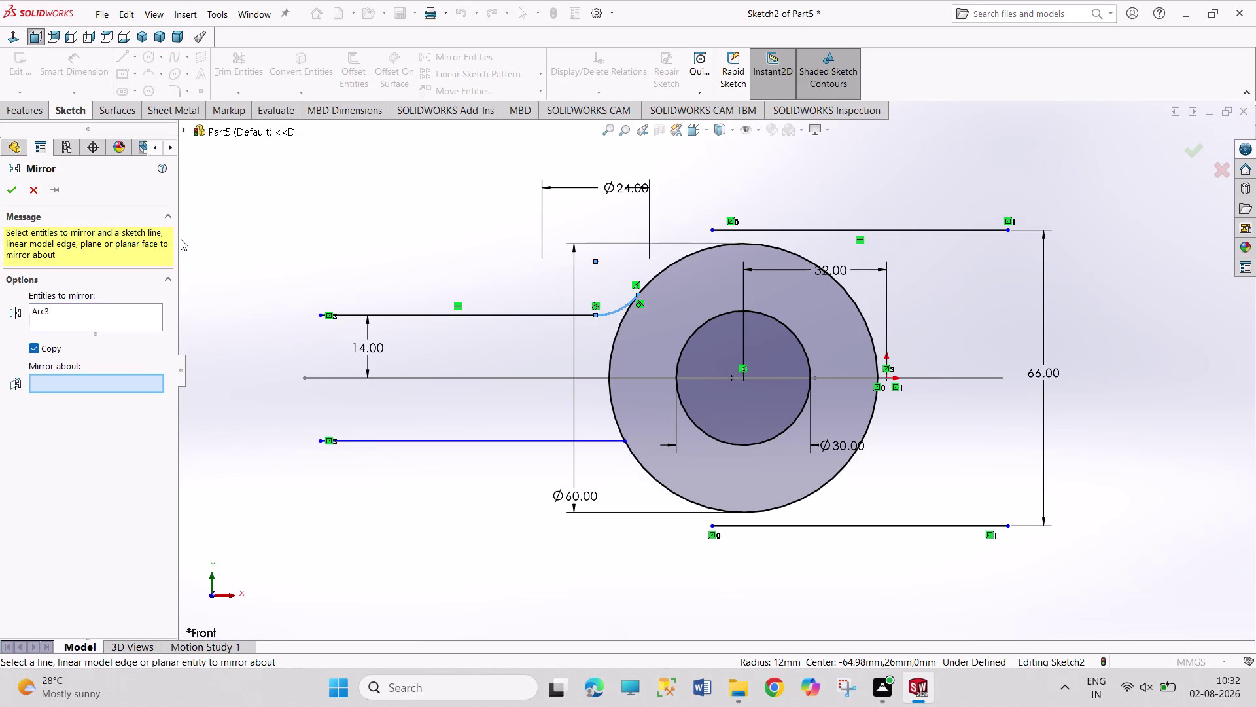
click(185, 129)
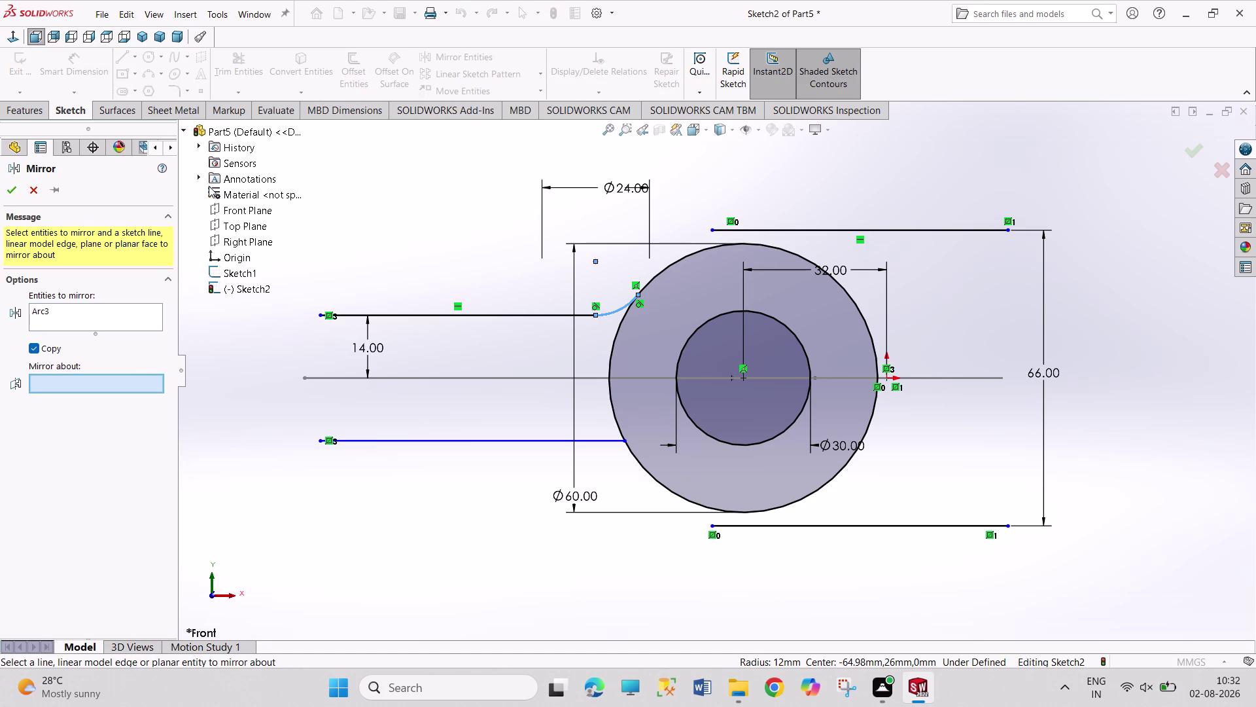
click(225, 222)
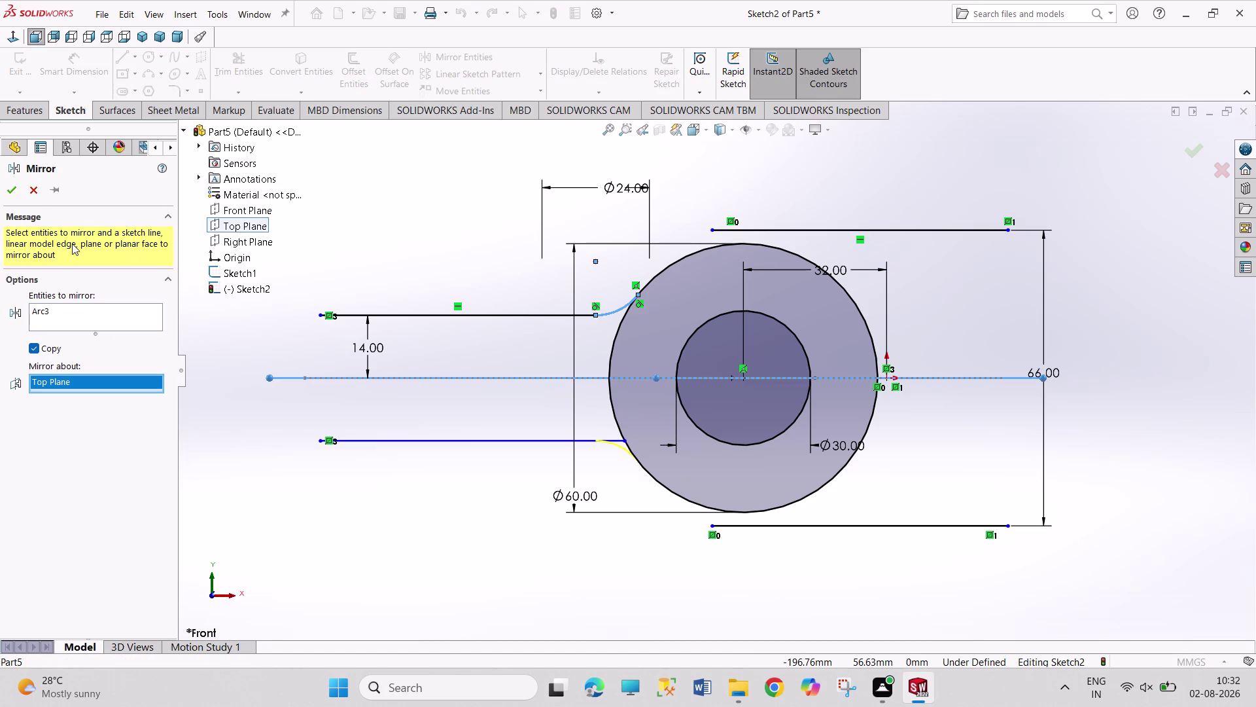
click(16, 194)
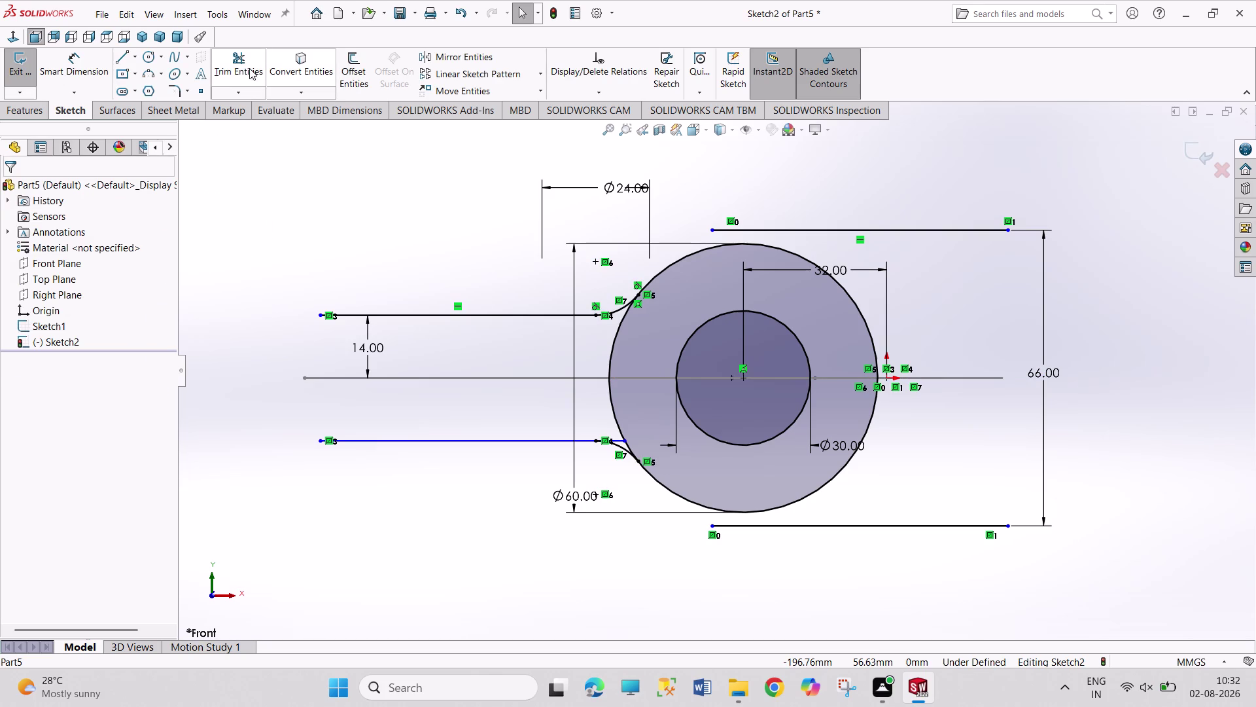
Trim the lower blend stub and the Ø60 circle's left arc between the blends.
click(228, 68)
scroll(down, 3)
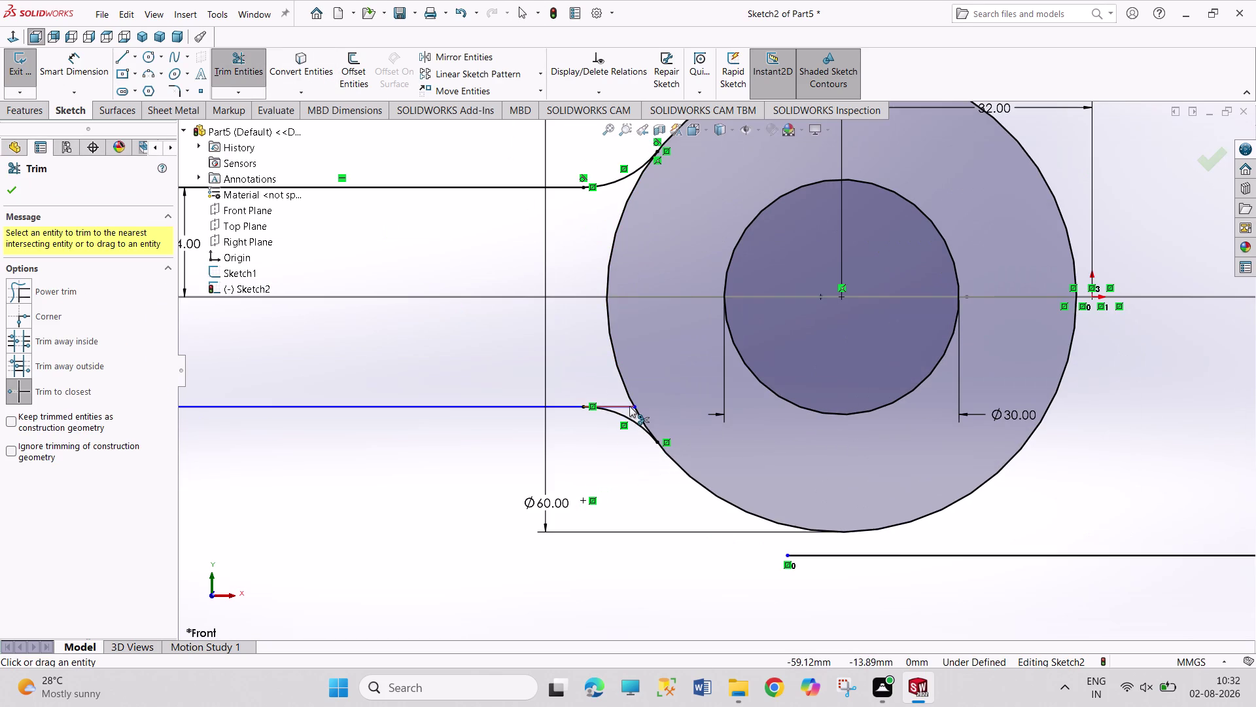
click(629, 406)
click(613, 348)
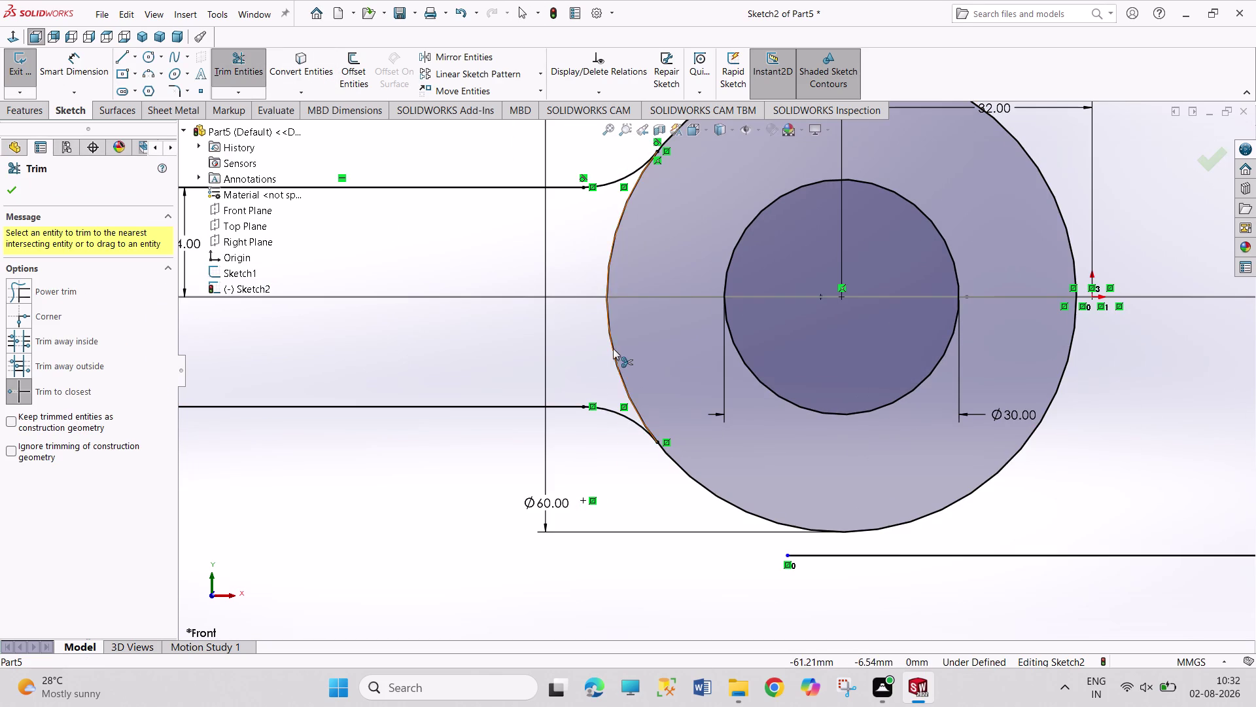
scroll(up, 3)
right_click(534, 218)
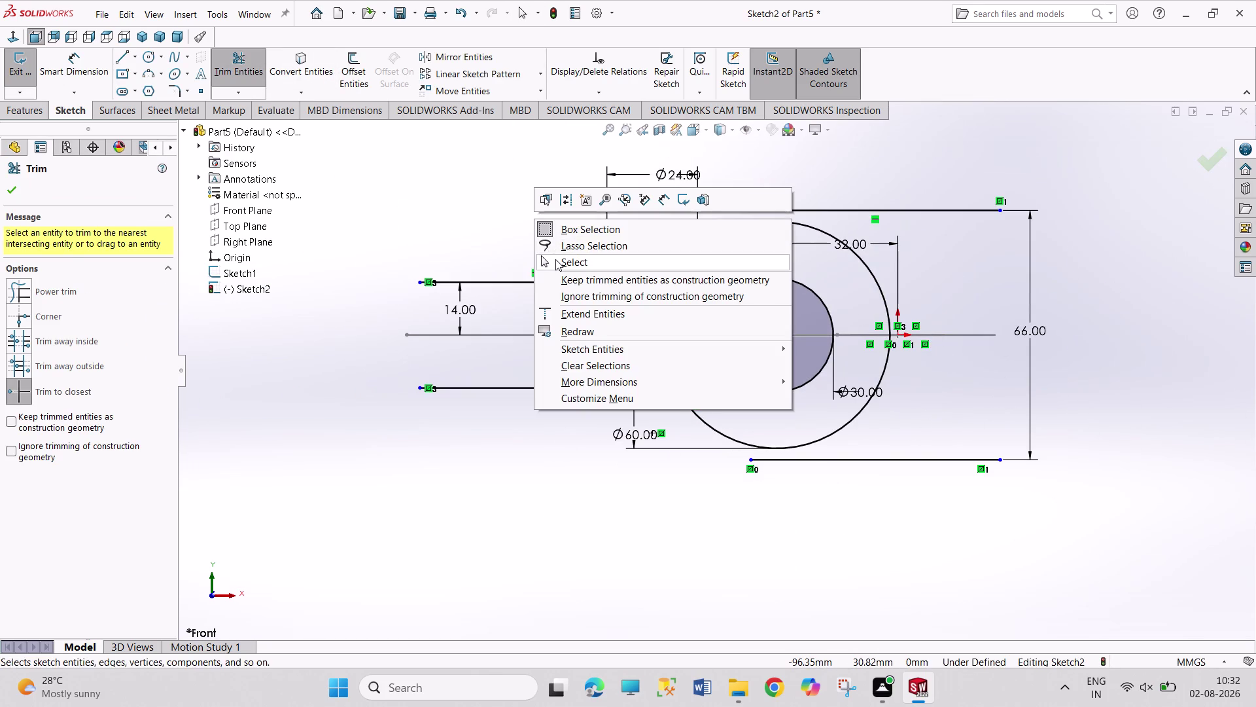
click(556, 259)
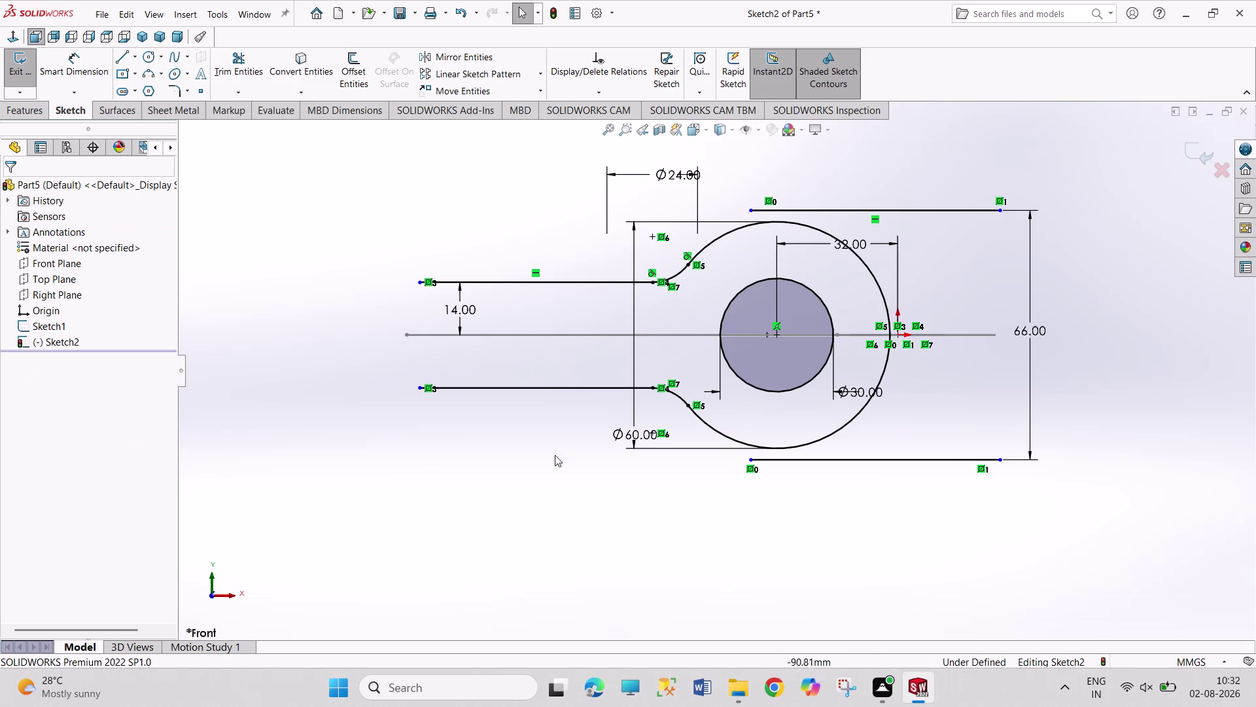
right_drag(555, 466, 539, 293)
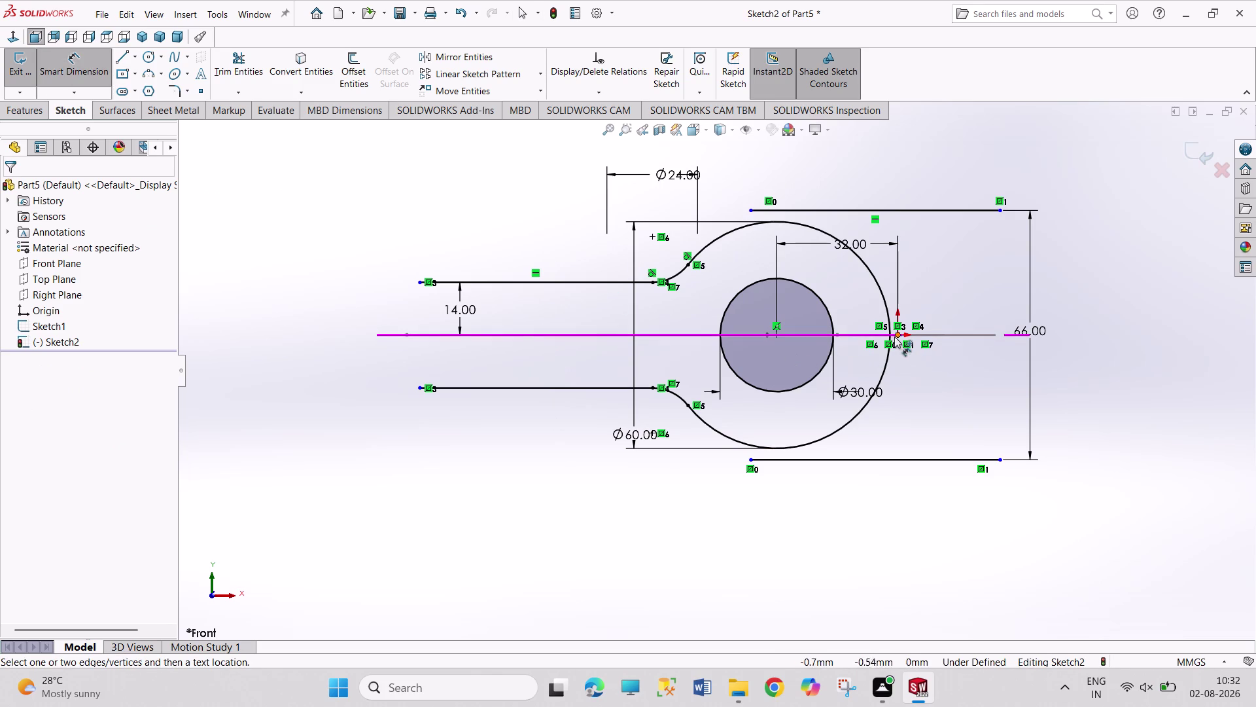
Dimension the rod's left end to the eye's rightmost point as 130 mm.
click(897, 334)
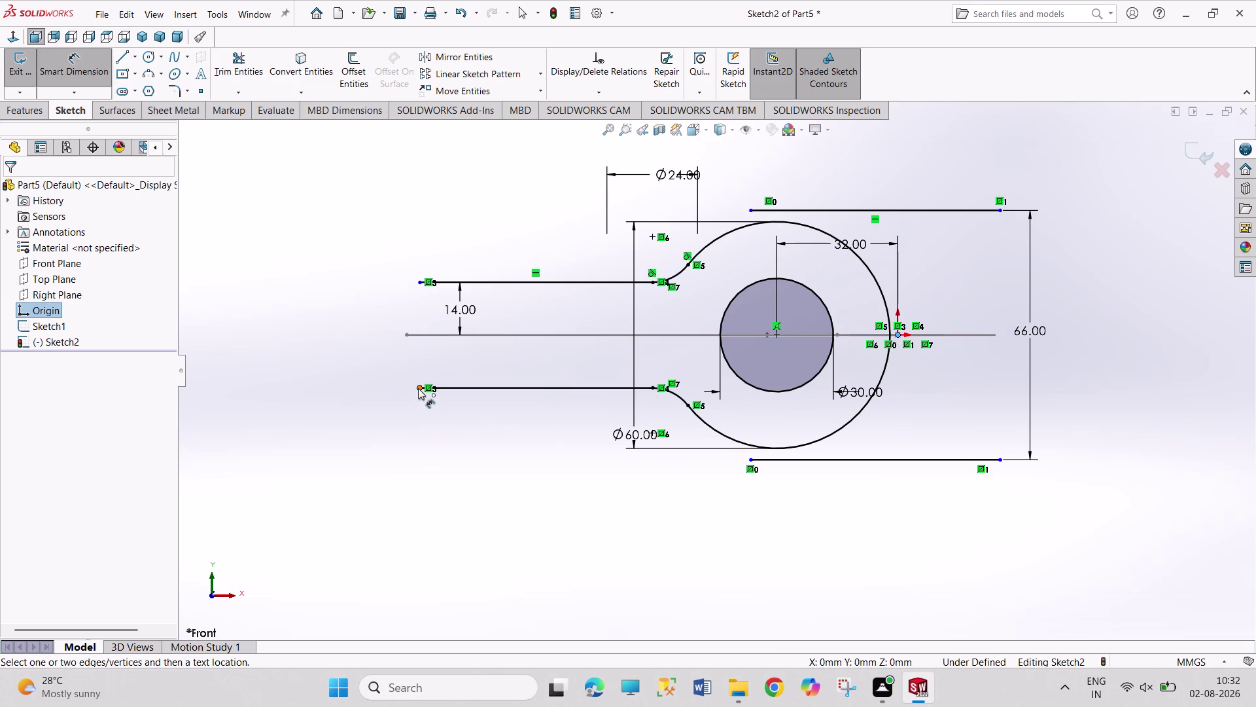
click(418, 389)
click(630, 540)
text(1)
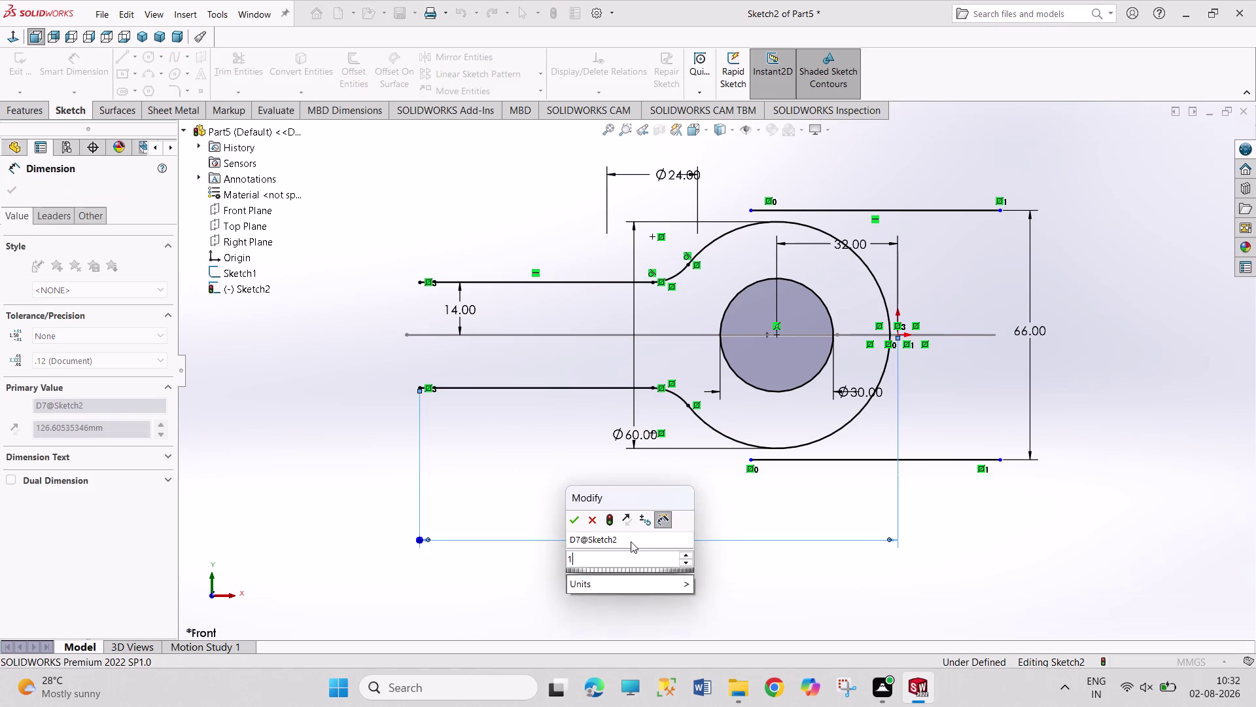
text(30)
key(Return)
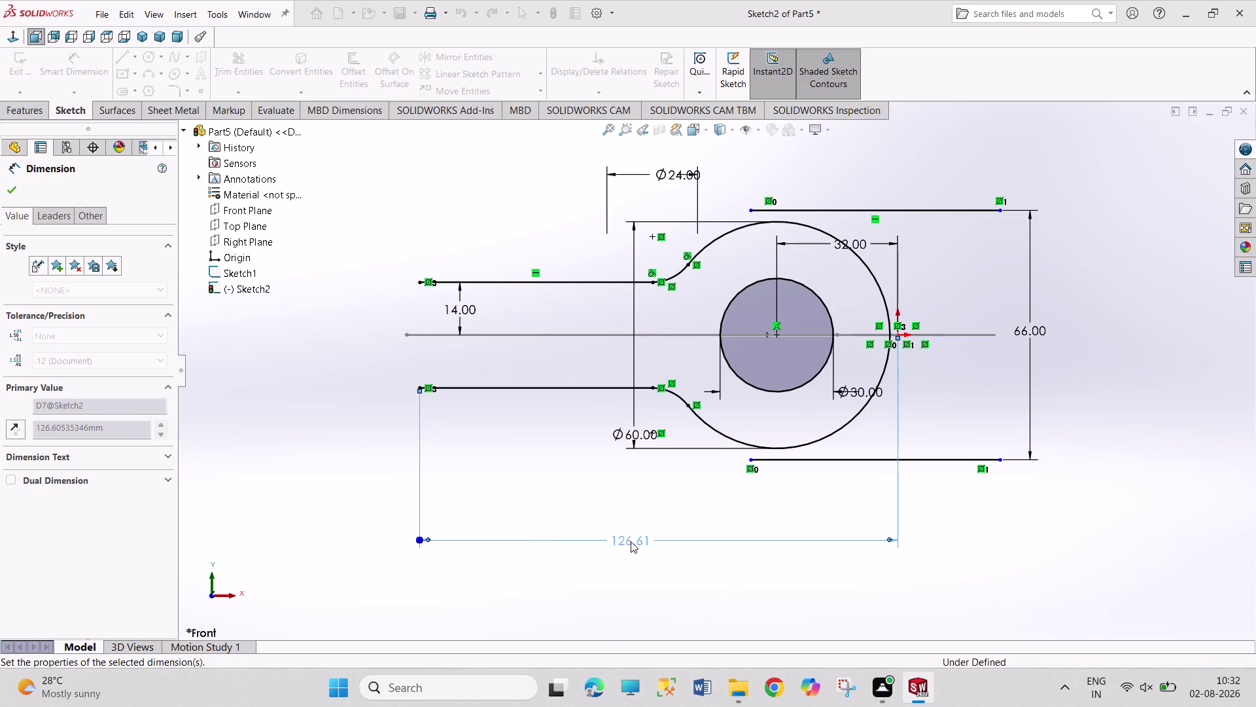
right_click(475, 463)
click(518, 510)
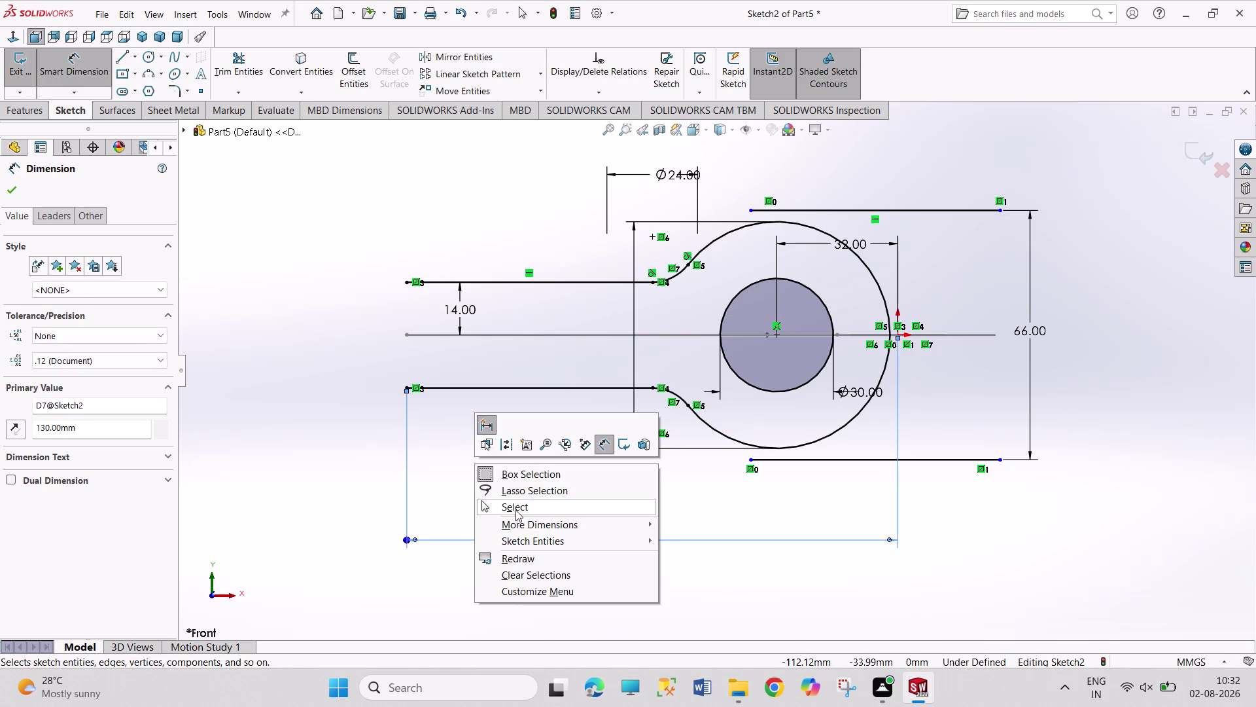
click(122, 54)
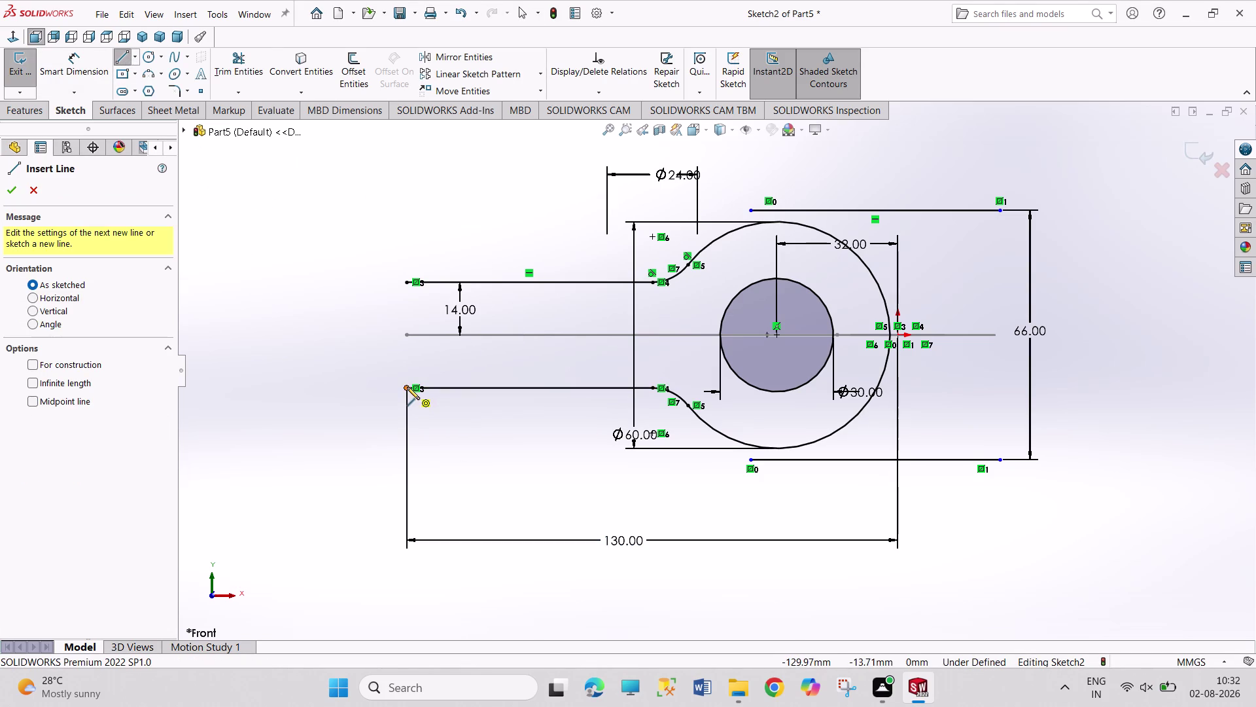
Draw a vertical line joining the left ends of the two rod lines.
drag(407, 386, 409, 381)
click(405, 285)
right_click(410, 242)
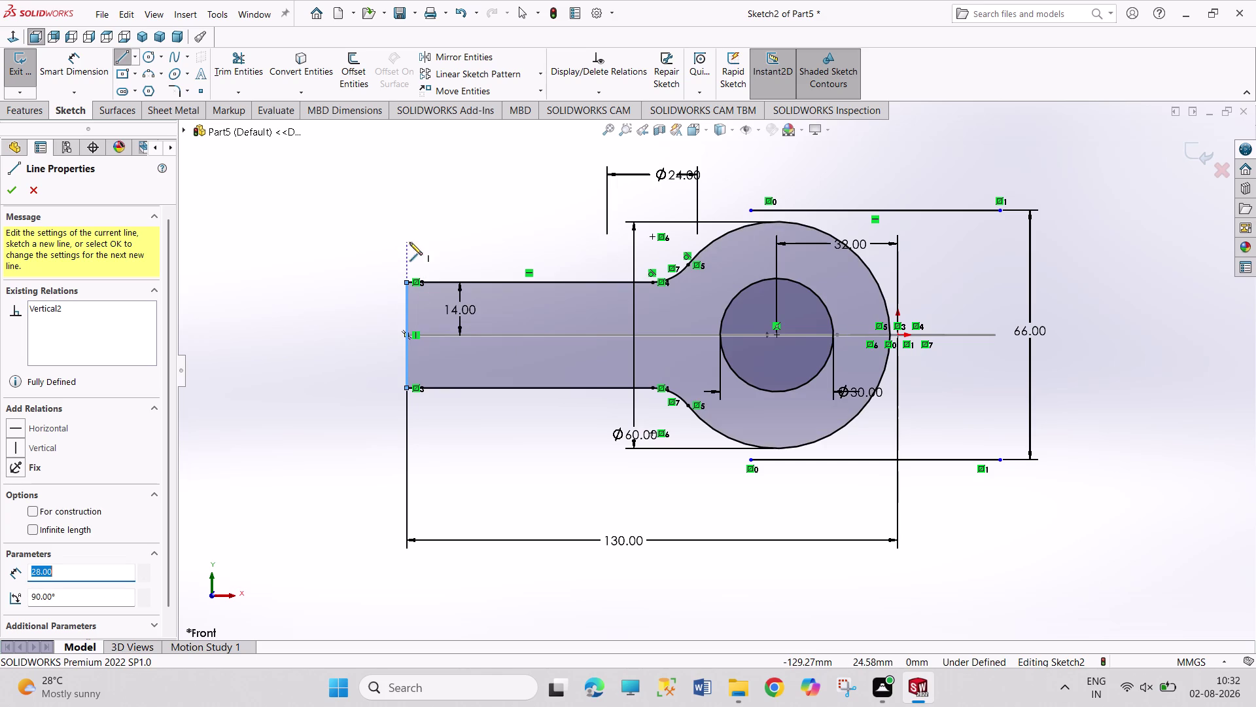
click(424, 246)
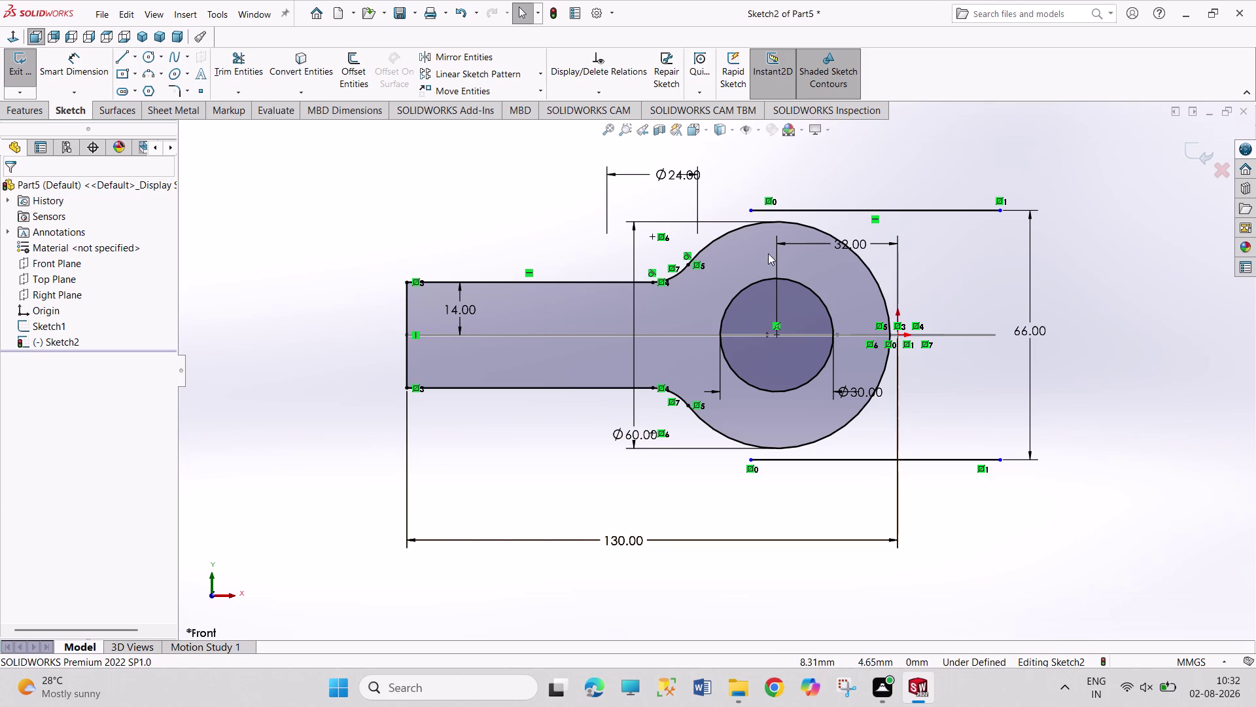
click(124, 57)
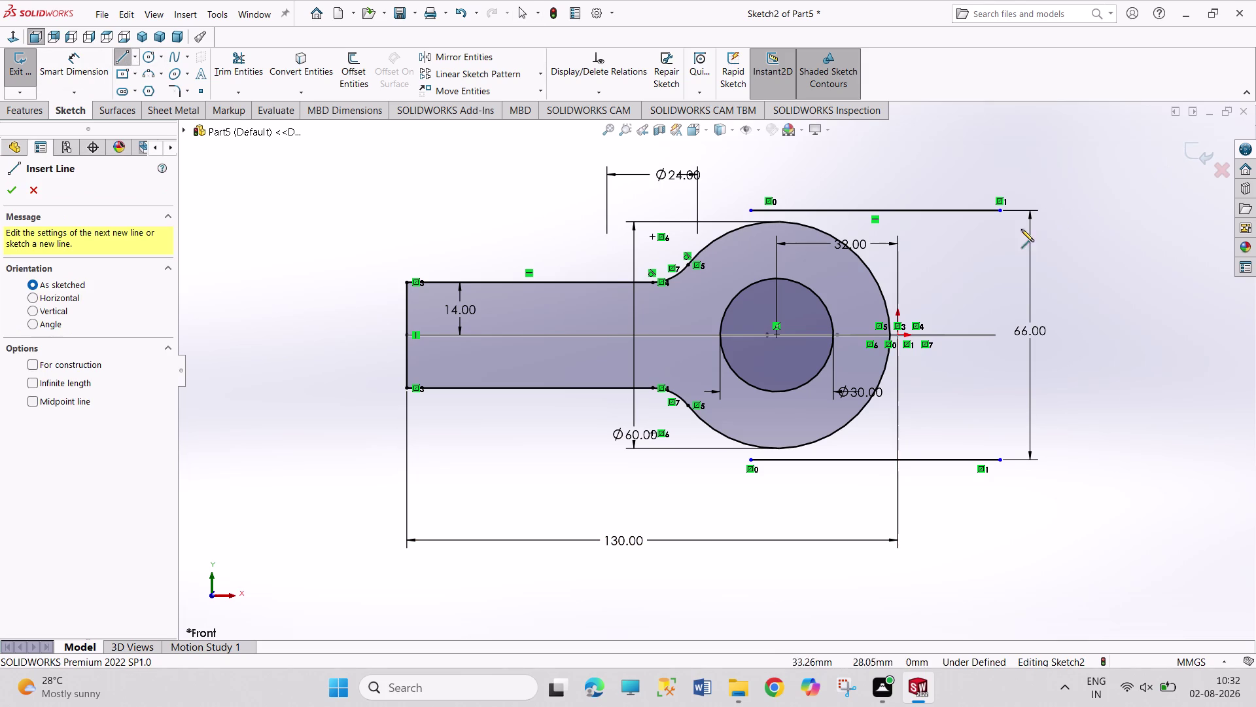
click(1002, 210)
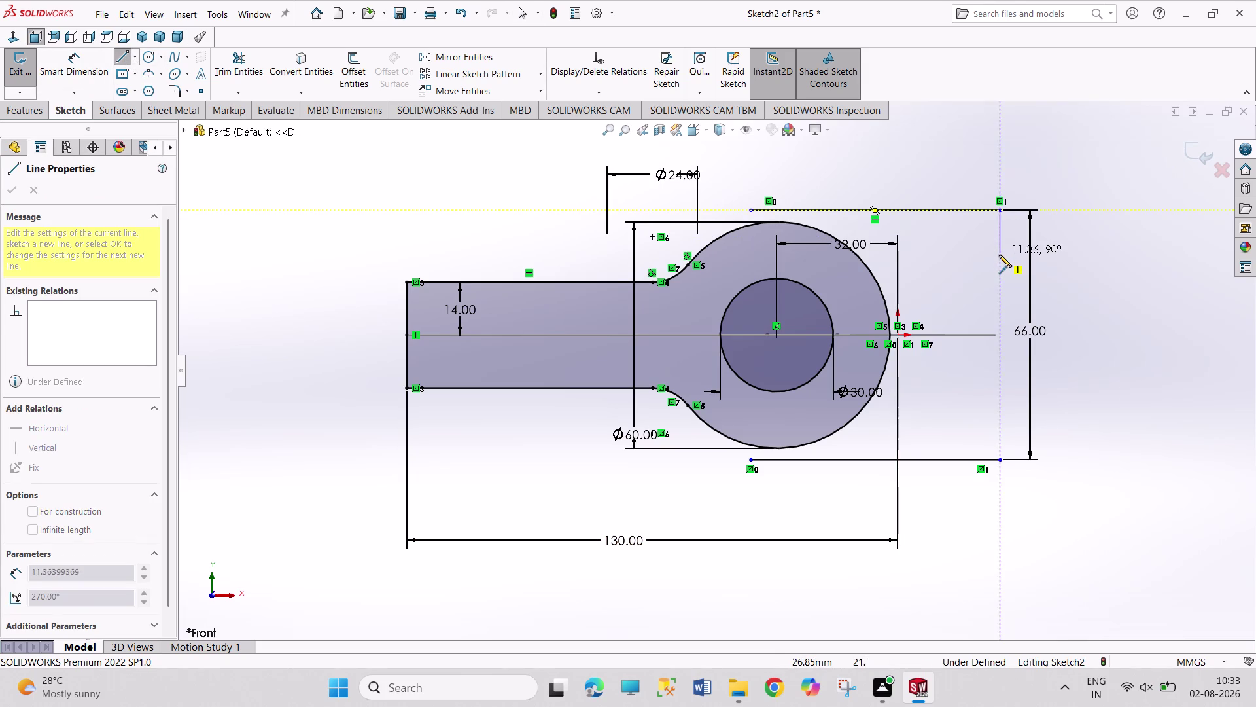
click(1000, 254)
right_drag(1108, 250, 1109, 106)
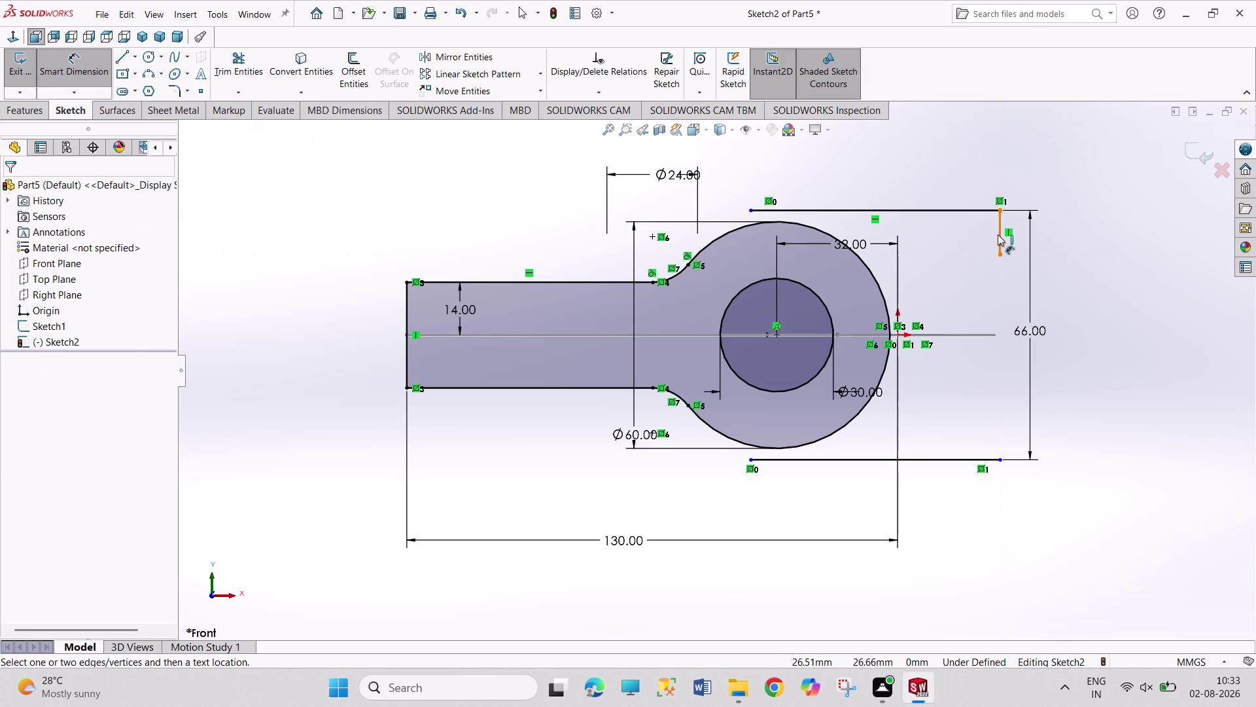
click(998, 234)
click(1078, 224)
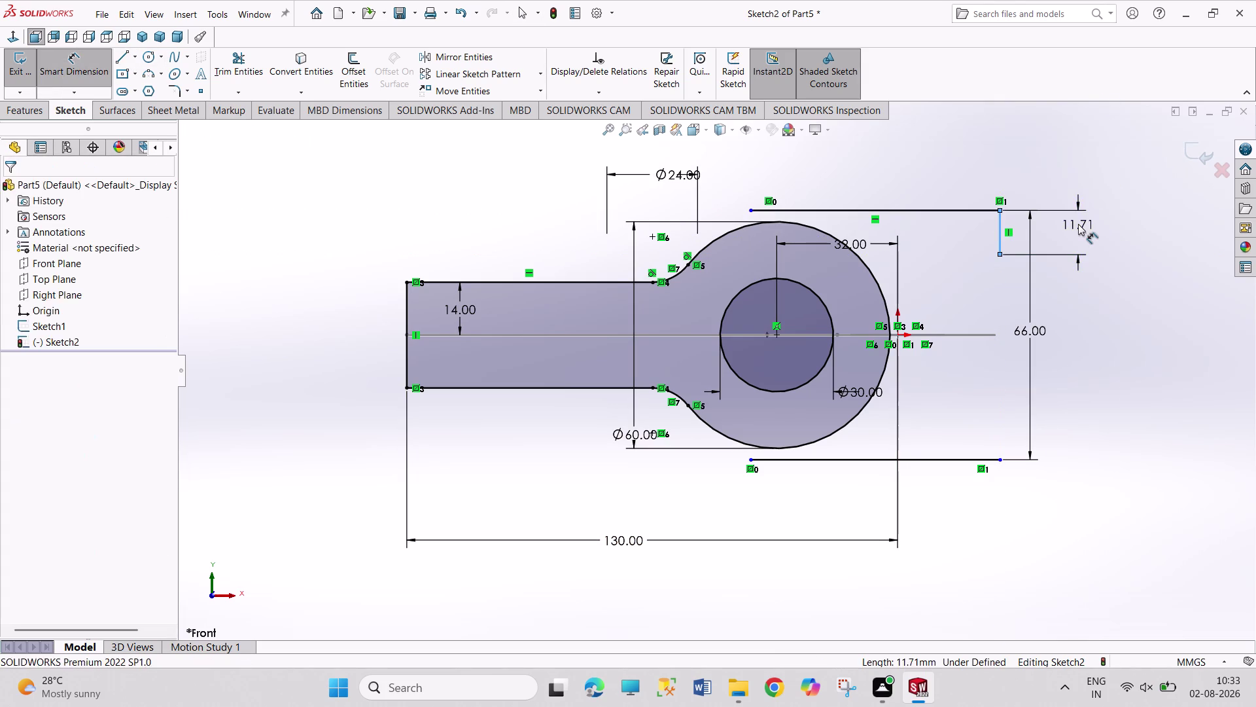
text(18)
key(Return)
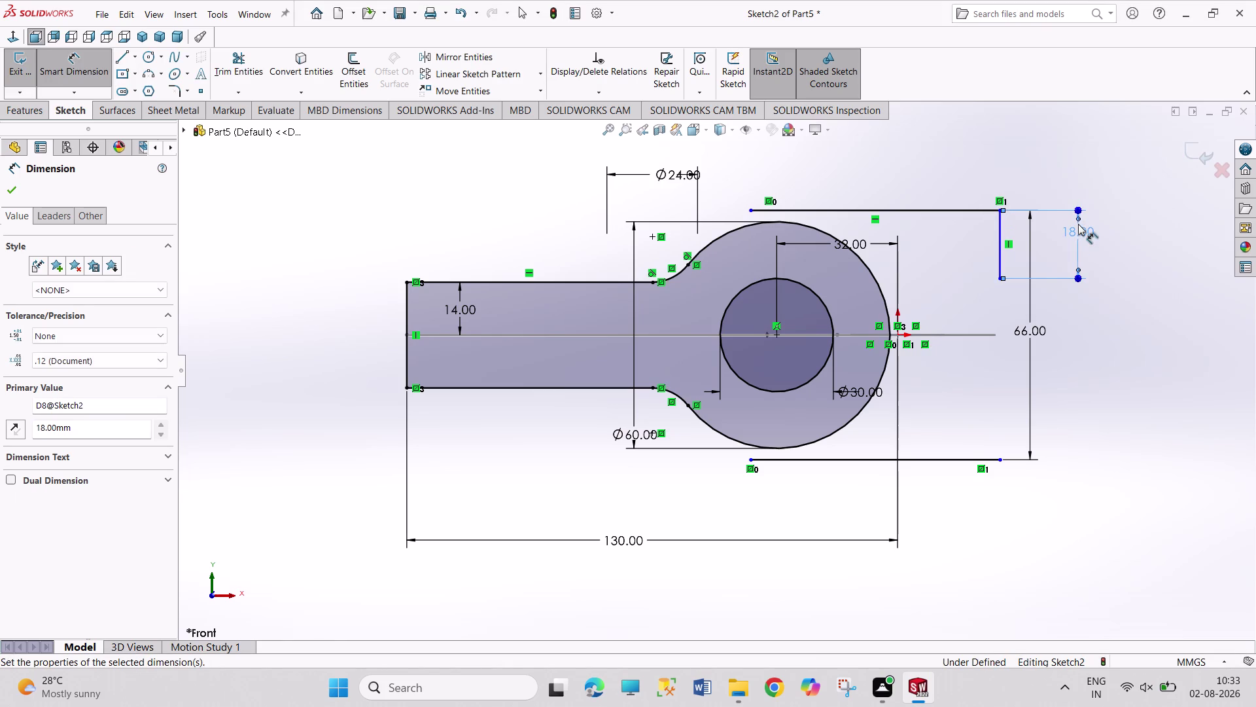
right_click(1174, 377)
click(1182, 422)
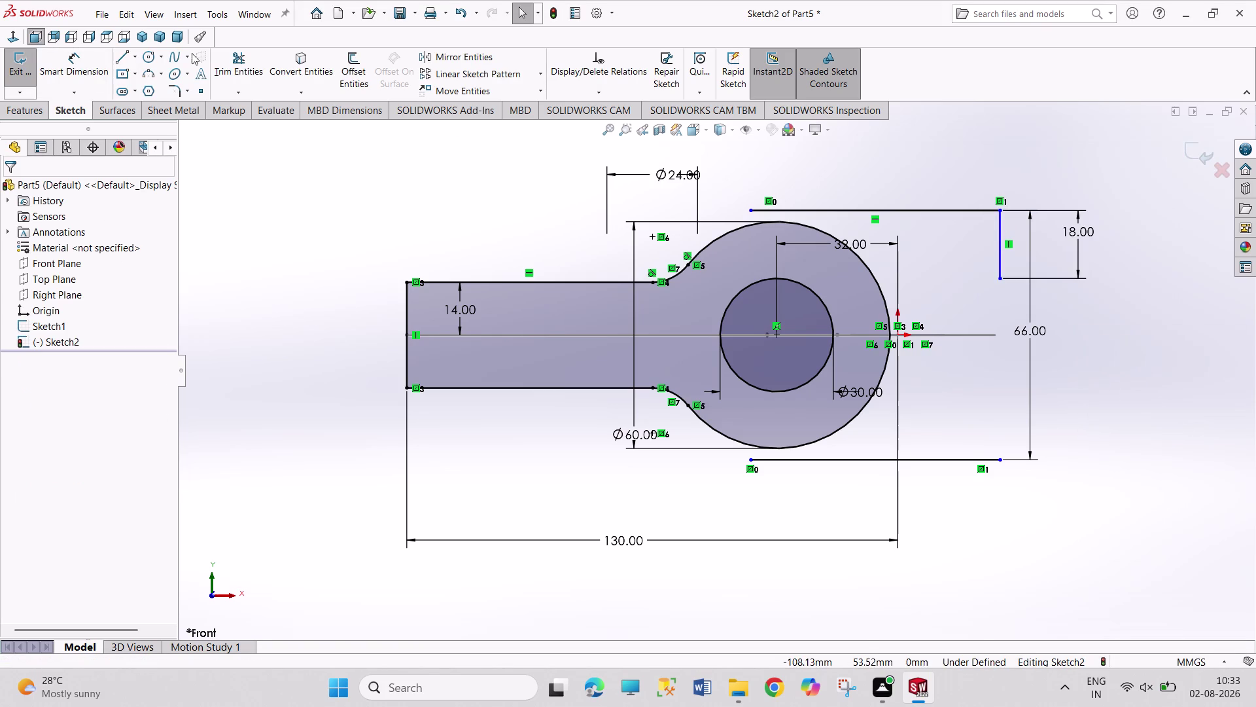
click(117, 54)
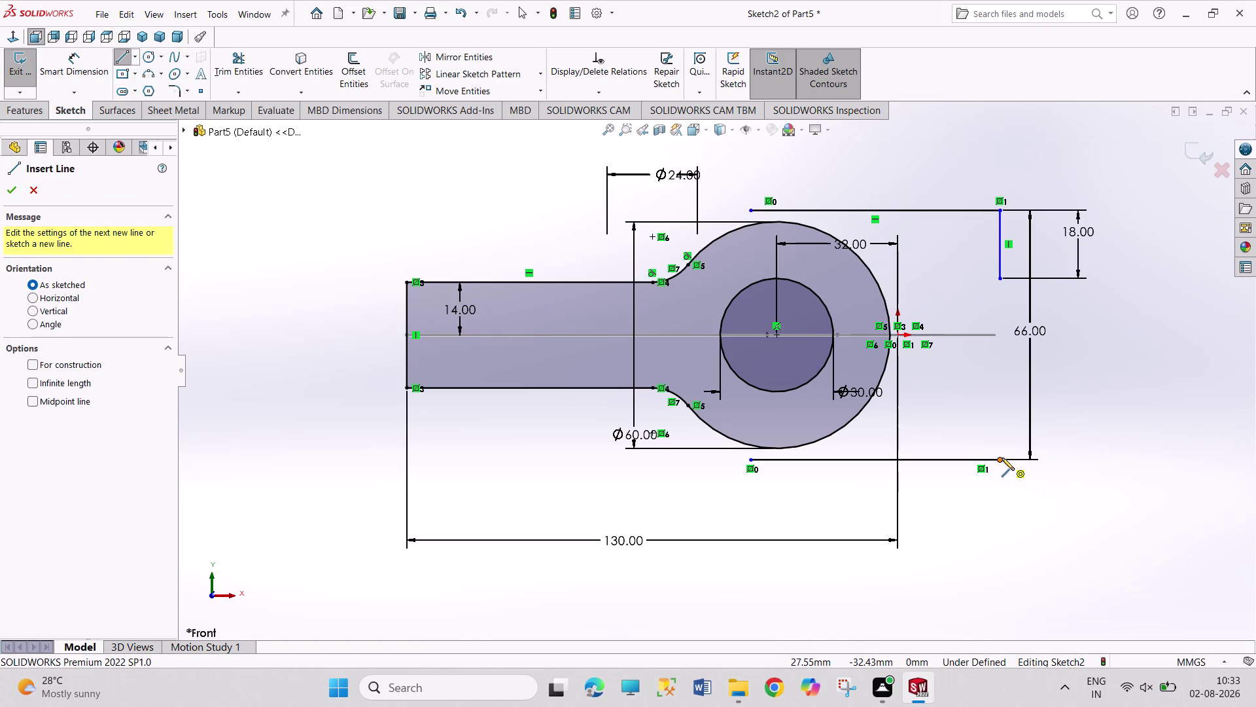
click(1002, 458)
click(997, 404)
right_drag(1126, 439, 1127, 434)
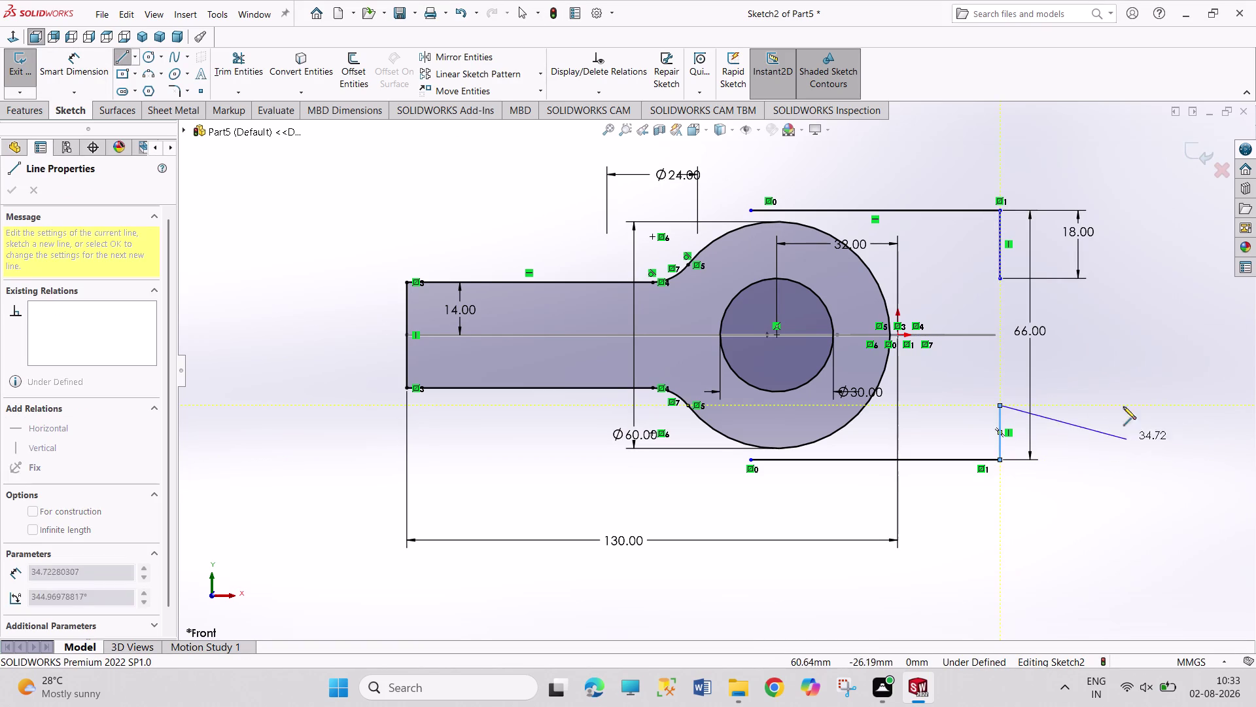
right_drag(1127, 434, 1093, 295)
click(1000, 433)
click(1074, 420)
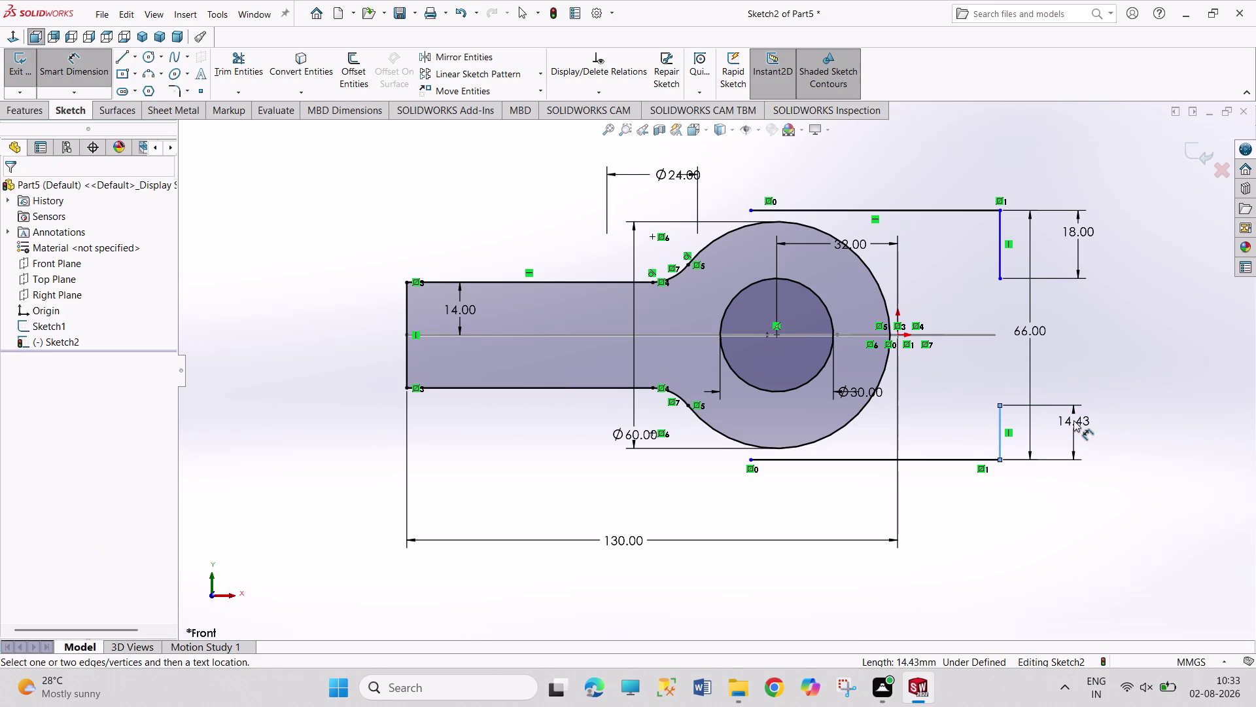
text(18)
key(Return)
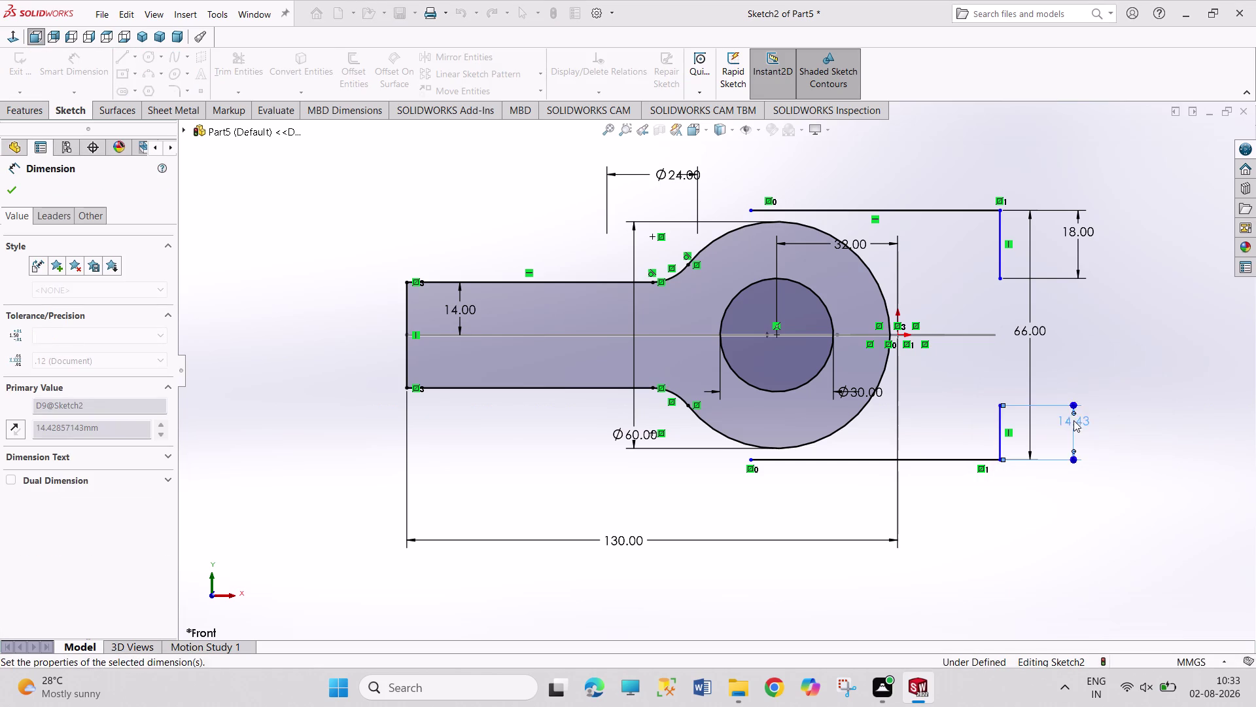
right_click(1178, 399)
click(1184, 439)
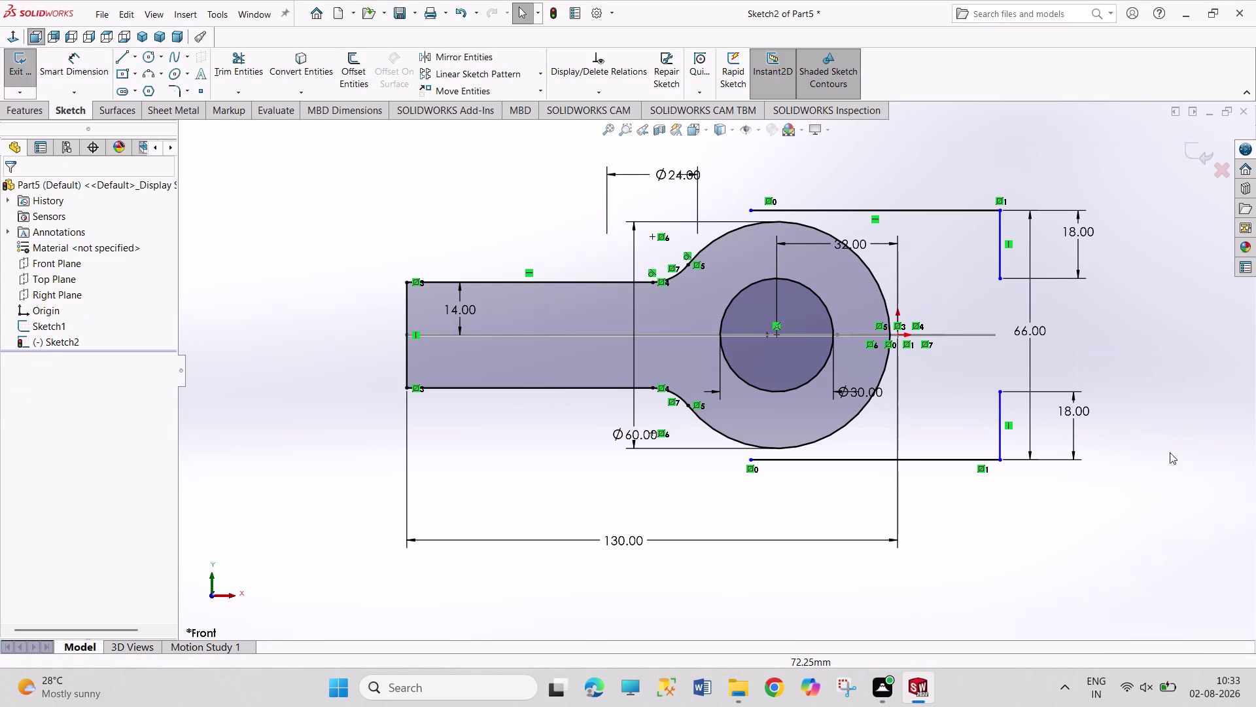
click(1111, 562)
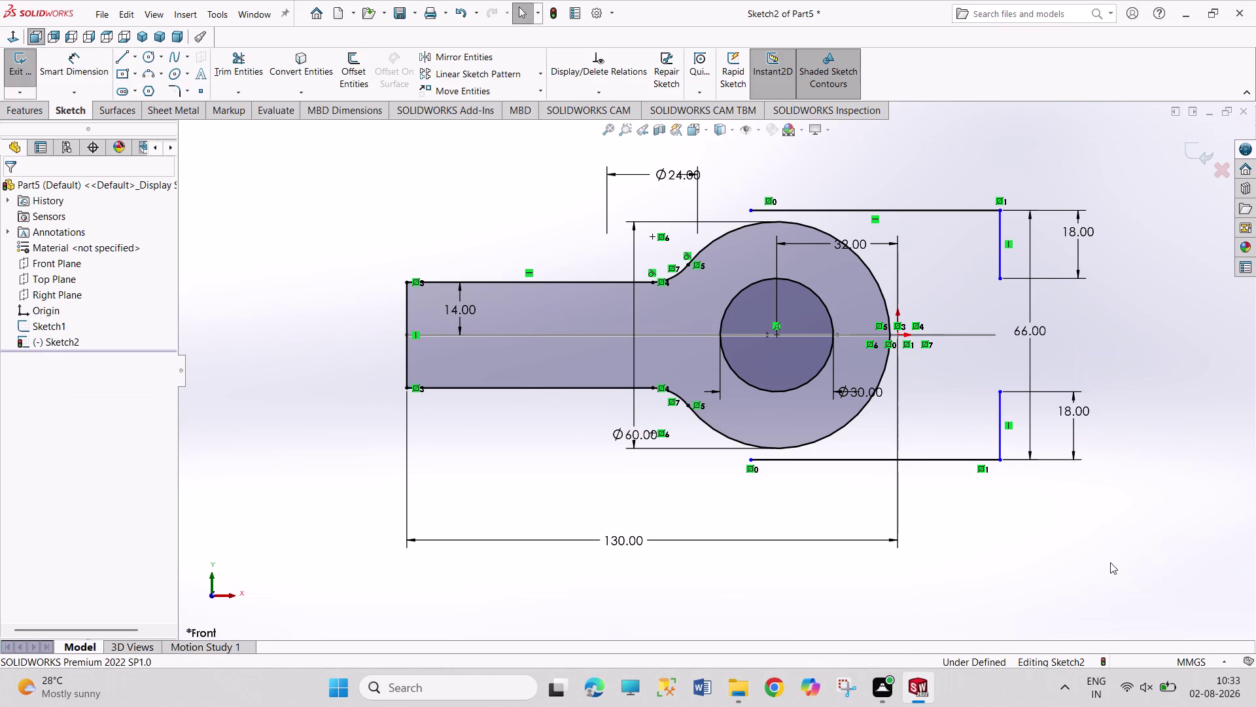
click(118, 57)
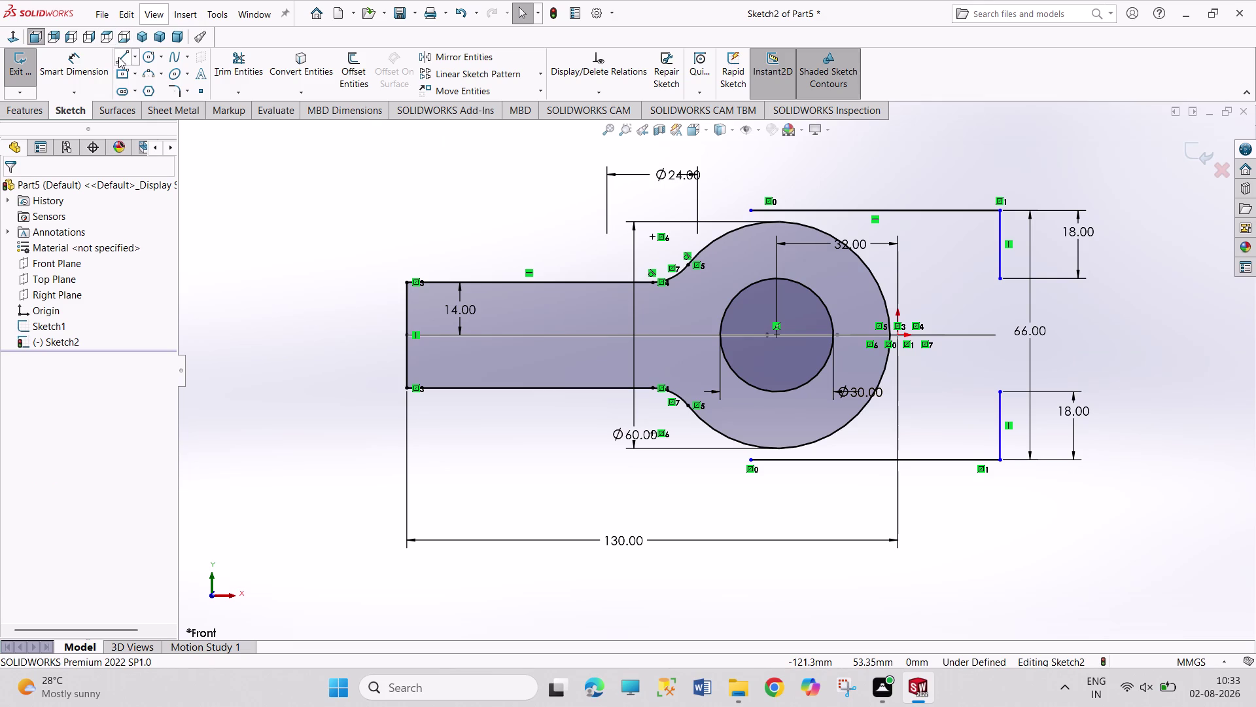
click(999, 391)
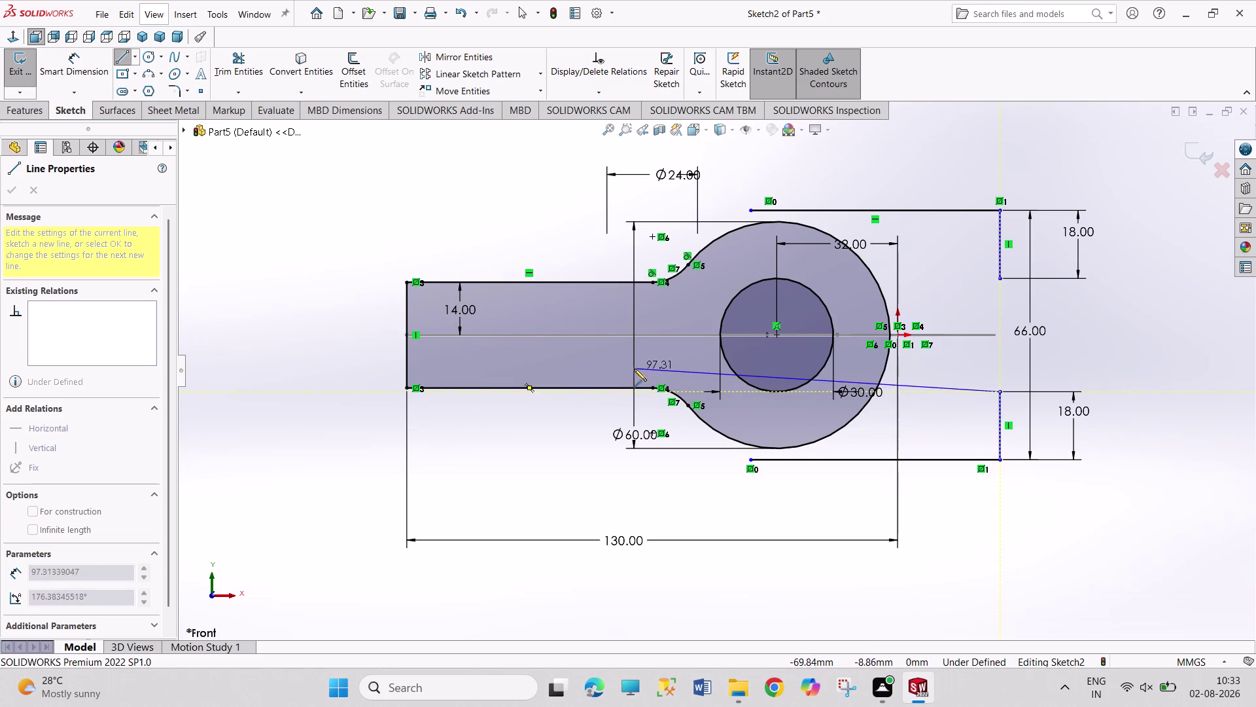
Finish the horizontal line from the lower 18 mm line and snap its end to the hole's bottom.
click(775, 402)
right_click(529, 239)
click(549, 255)
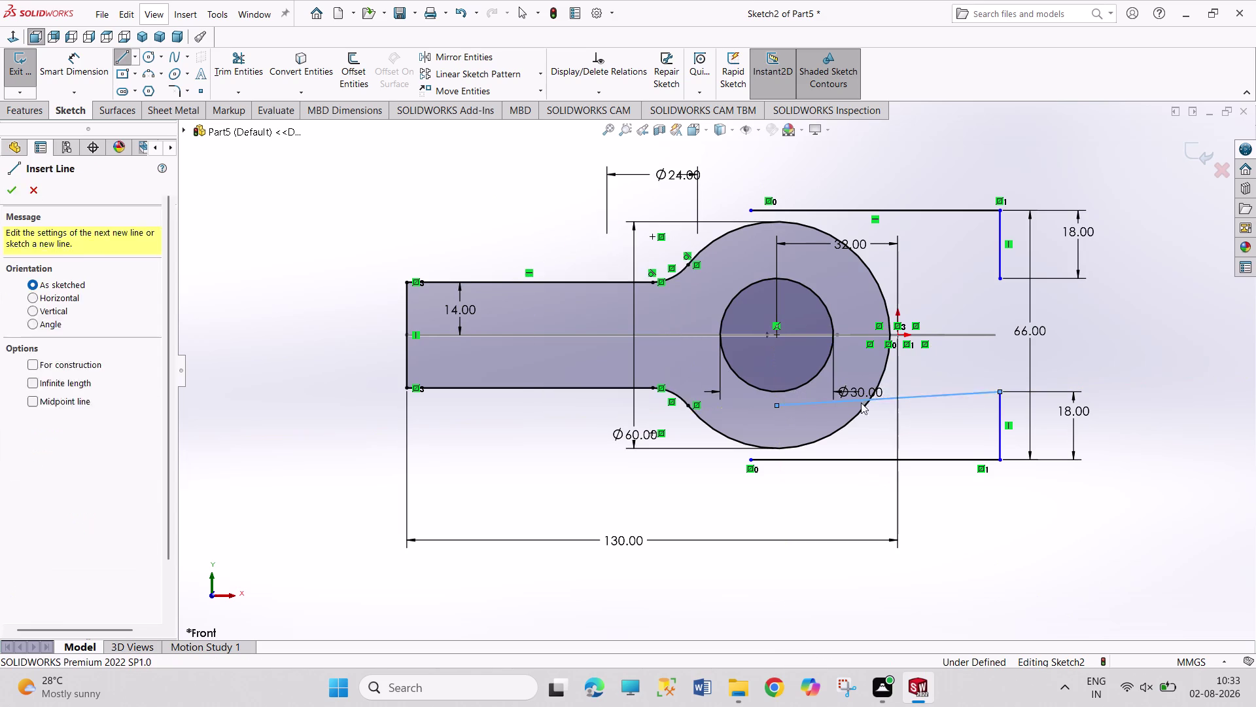
click(776, 407)
click(784, 392)
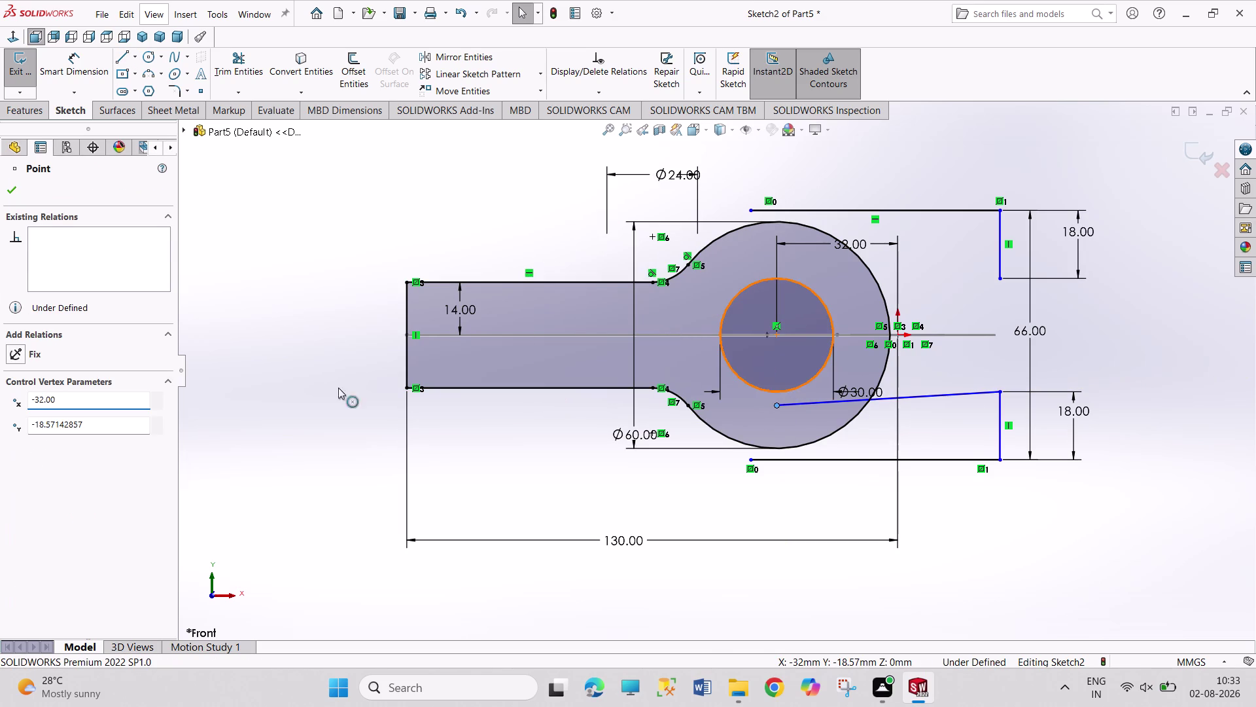
click(54, 444)
click(179, 508)
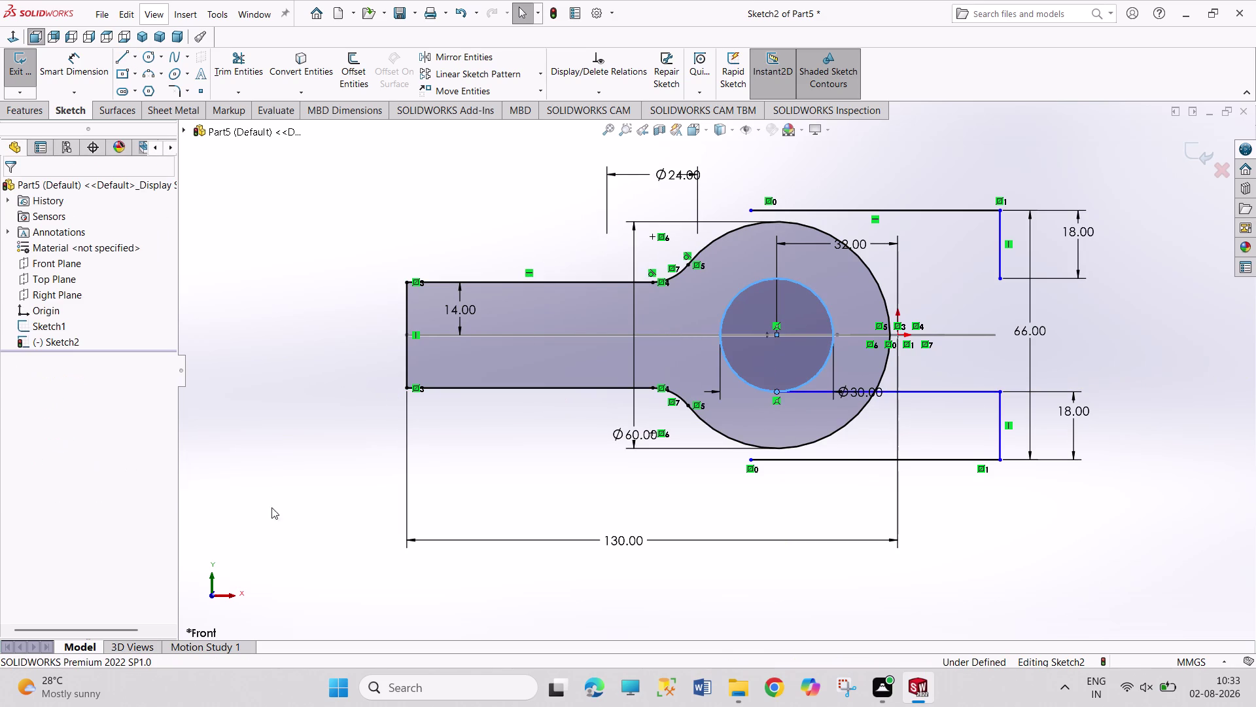
Make the horizontal line tangent to the Ø30 hole and select it for mirroring.
click(813, 389)
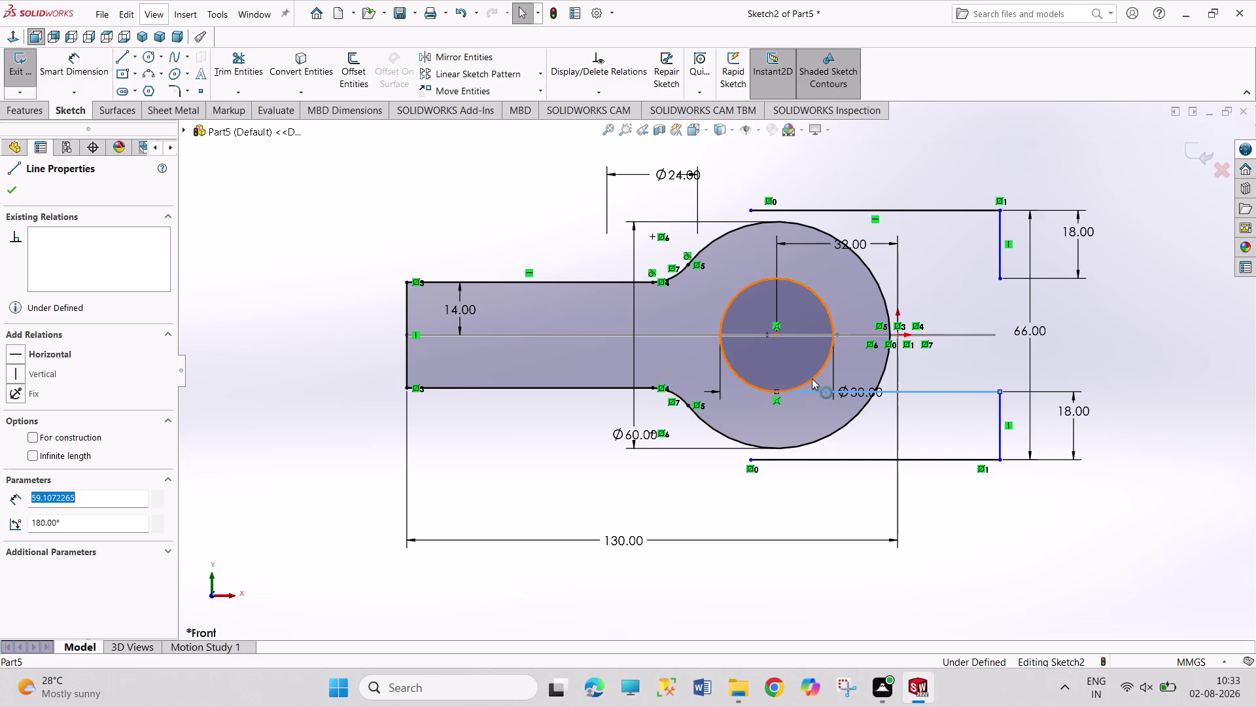
click(812, 379)
click(848, 322)
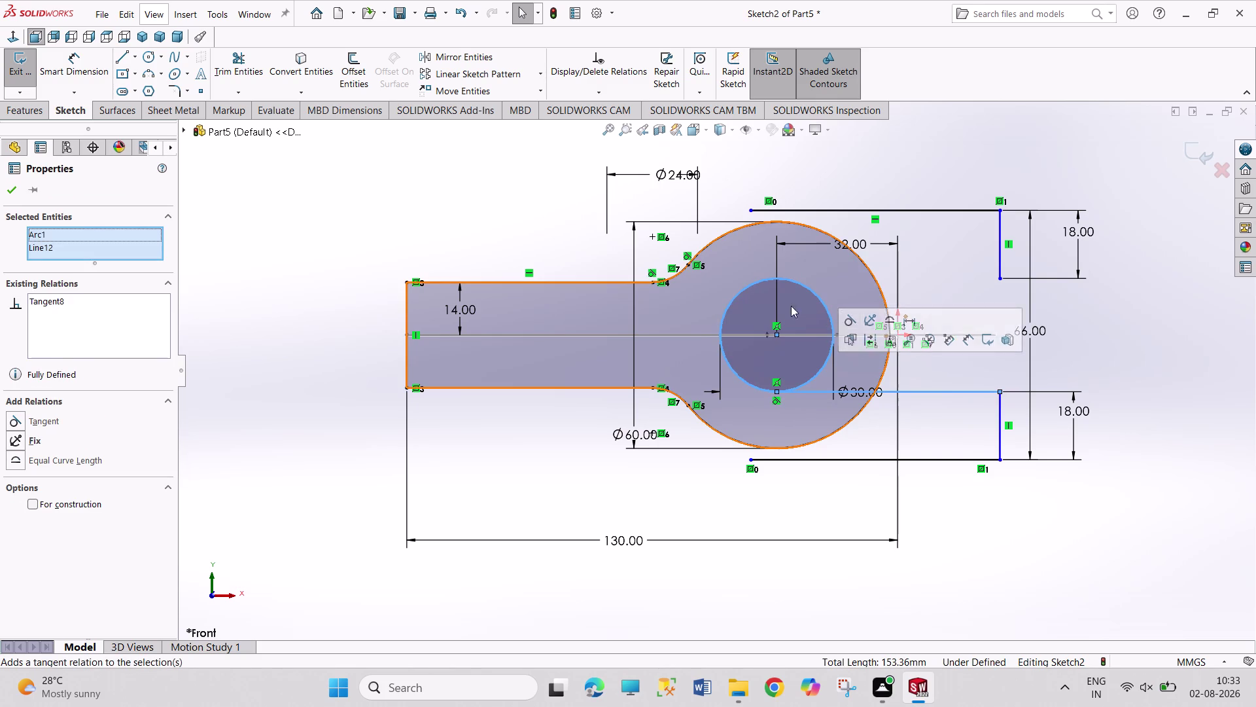
click(428, 195)
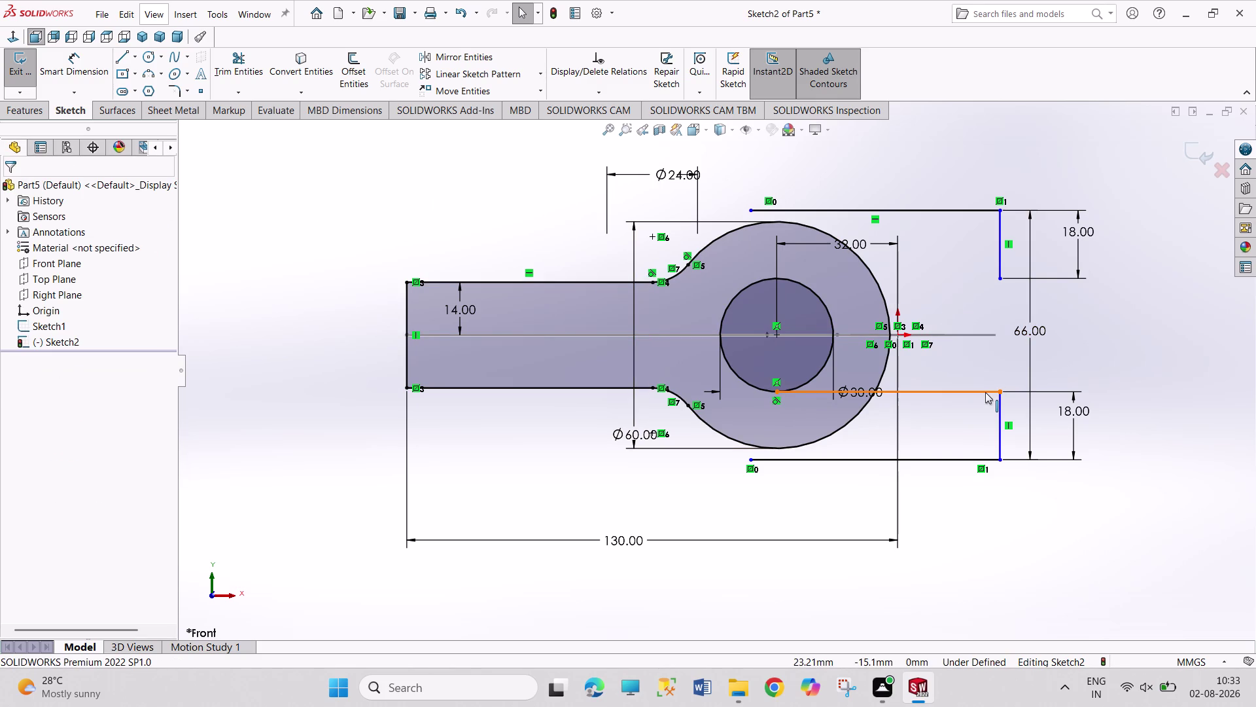
click(985, 392)
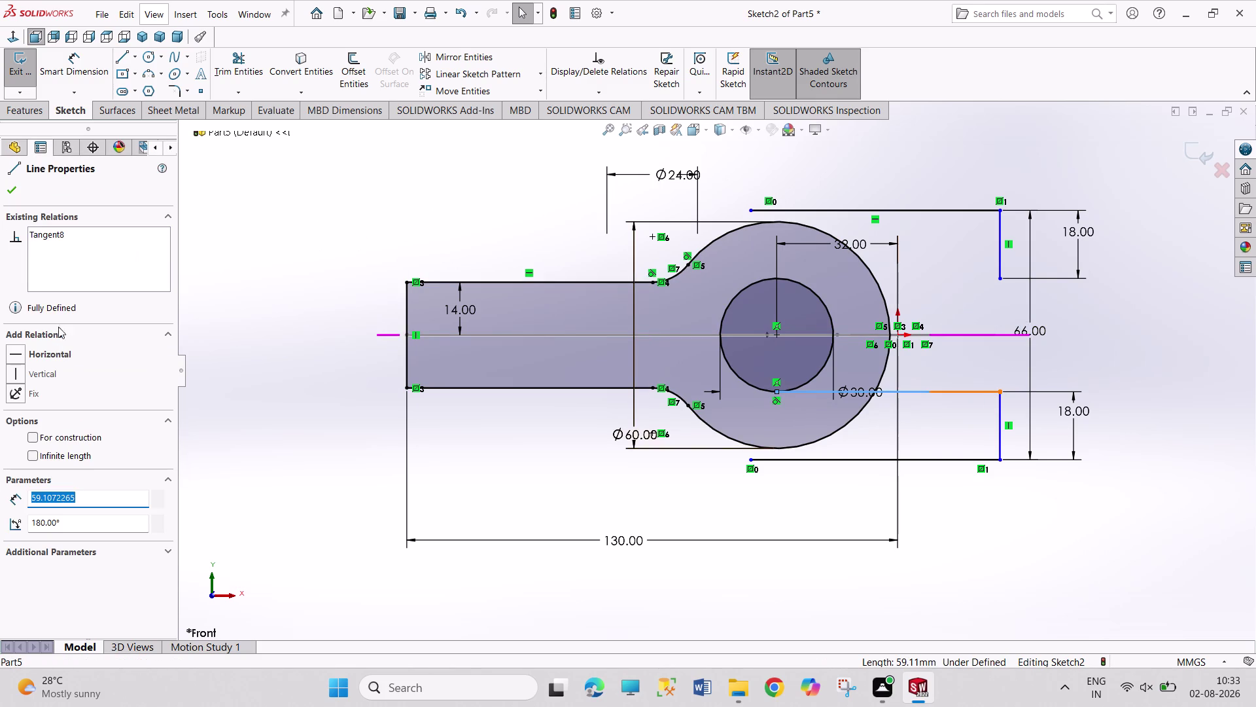
click(475, 57)
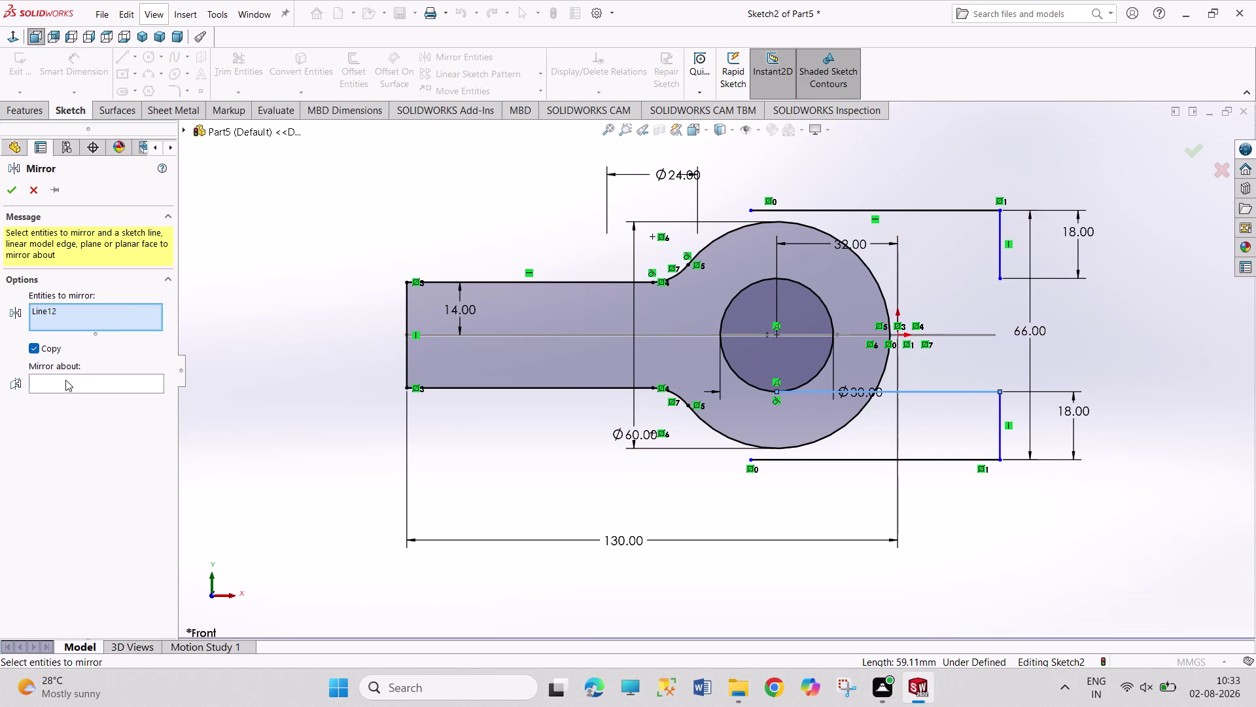
Mirror the tangent line about the Top Plane to the upper side.
click(55, 384)
click(185, 133)
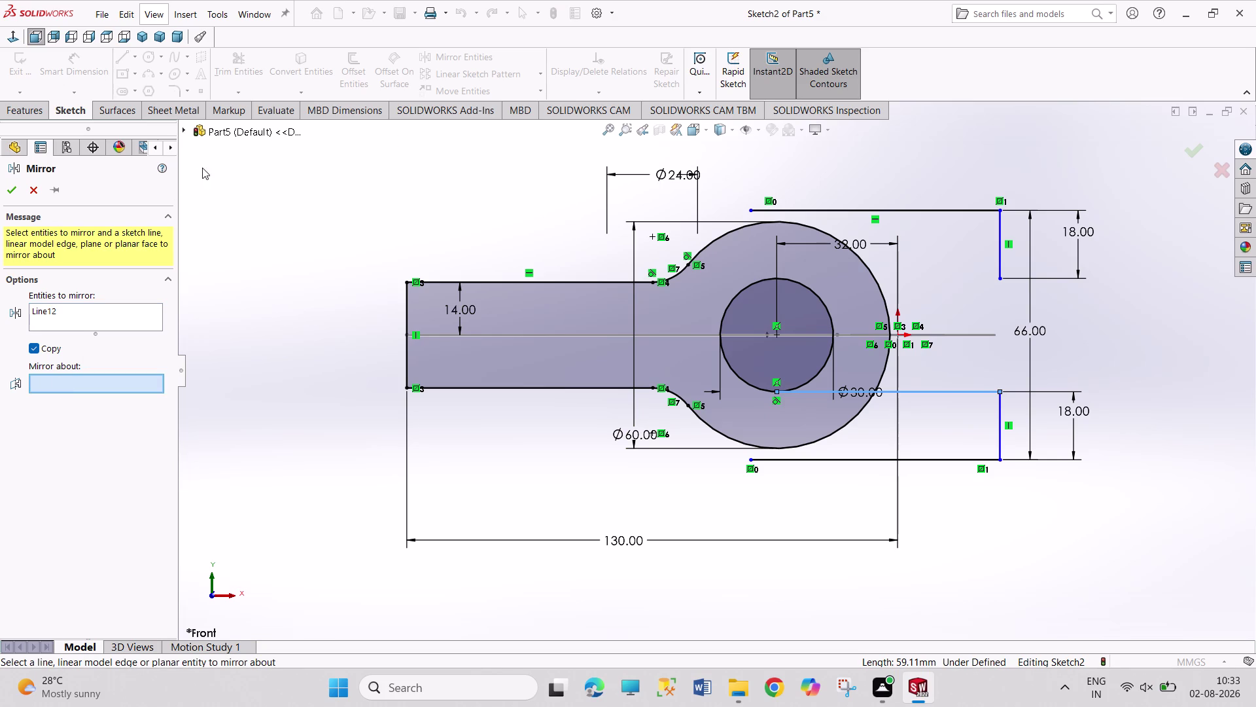
click(242, 219)
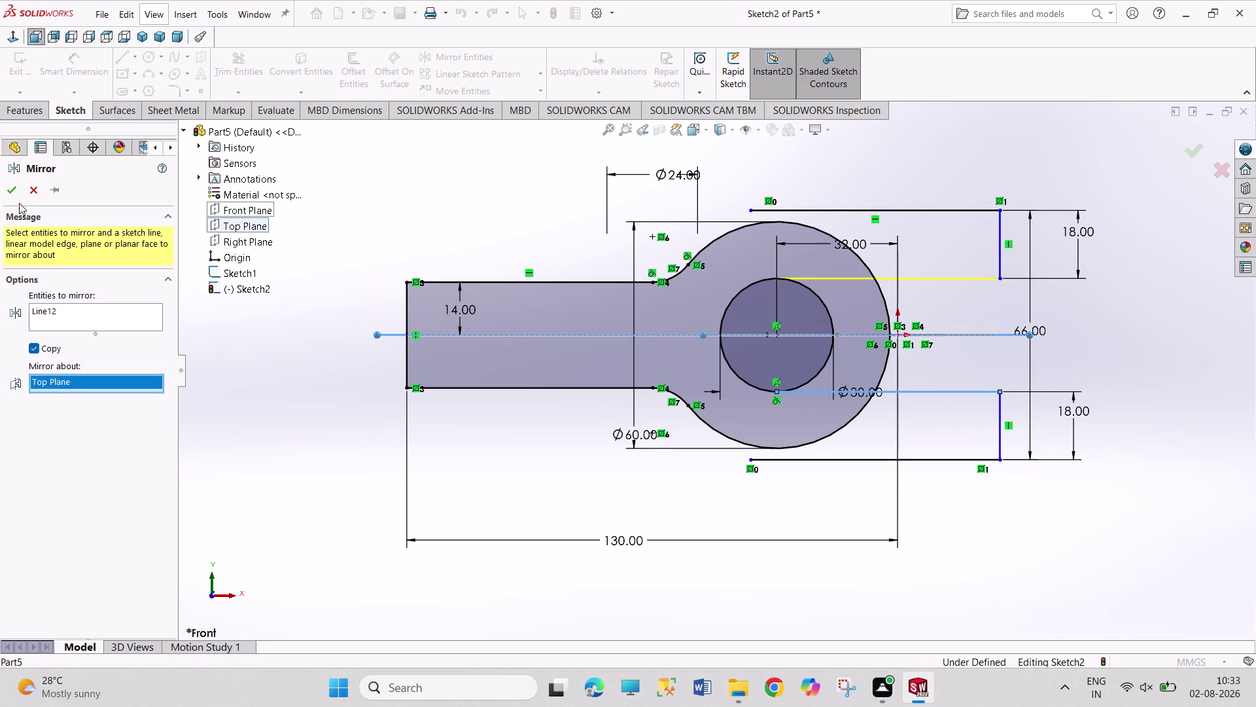
click(5, 195)
click(461, 166)
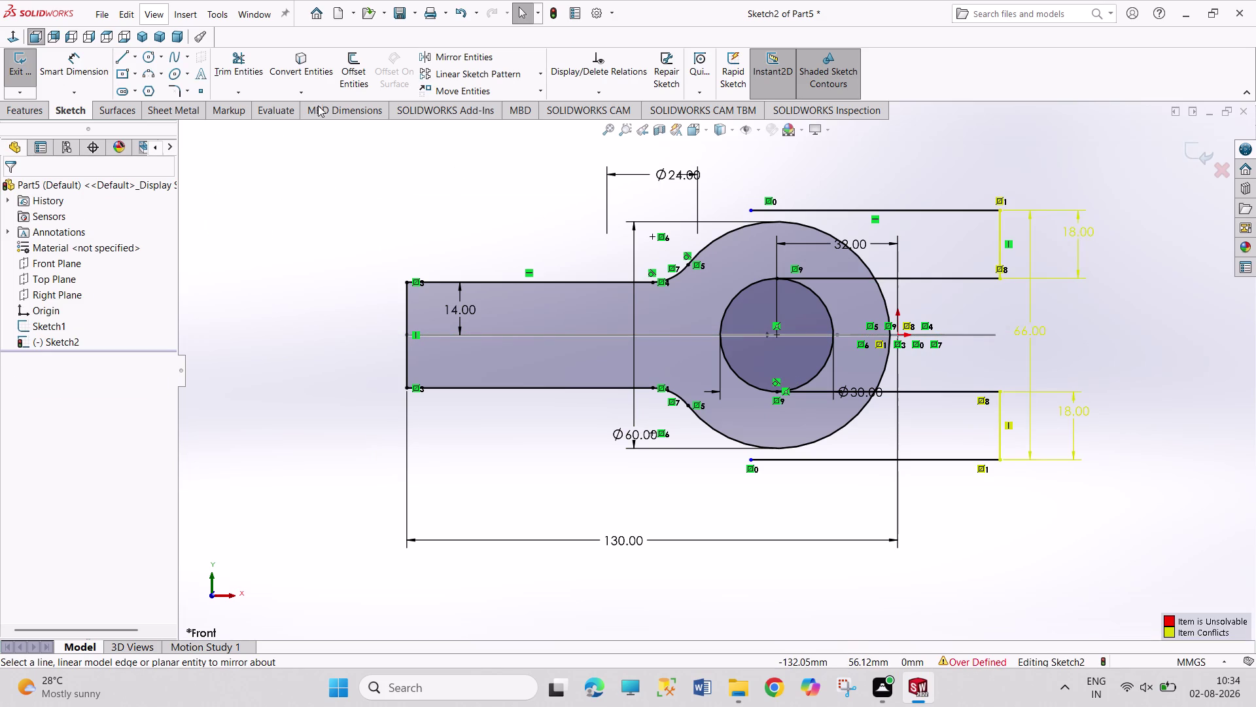
drag(225, 62, 232, 72)
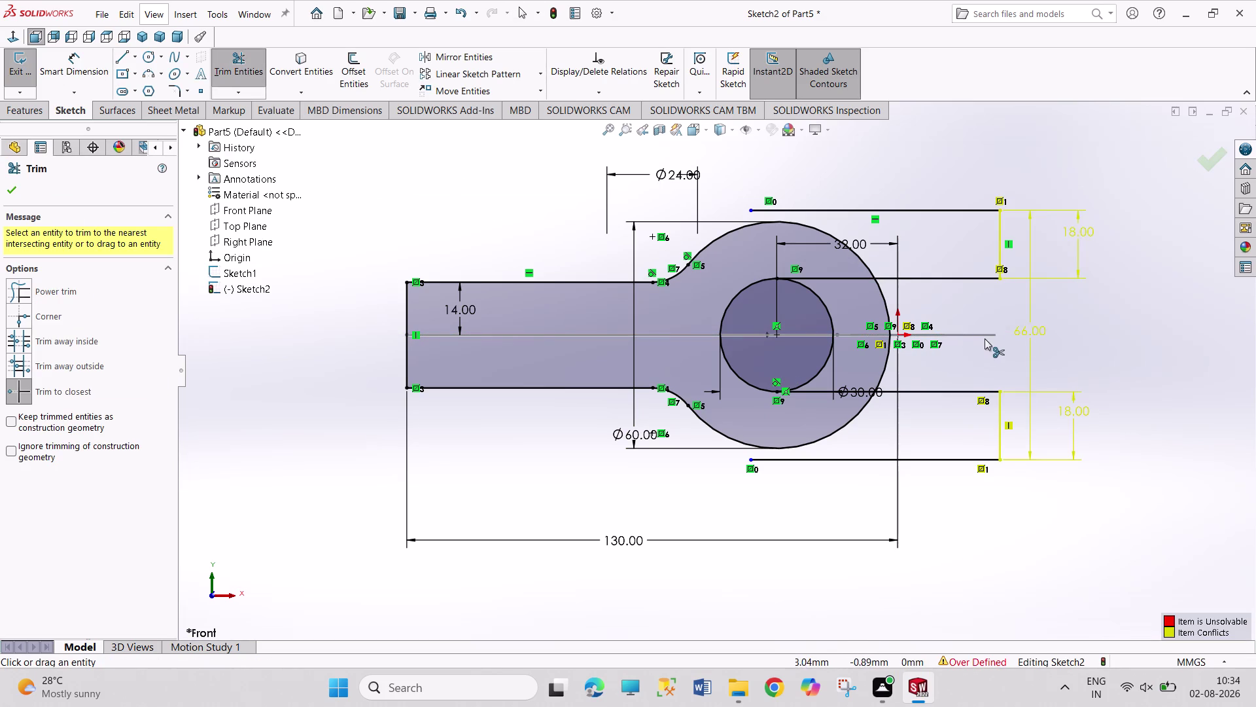
right_click(922, 178)
click(955, 217)
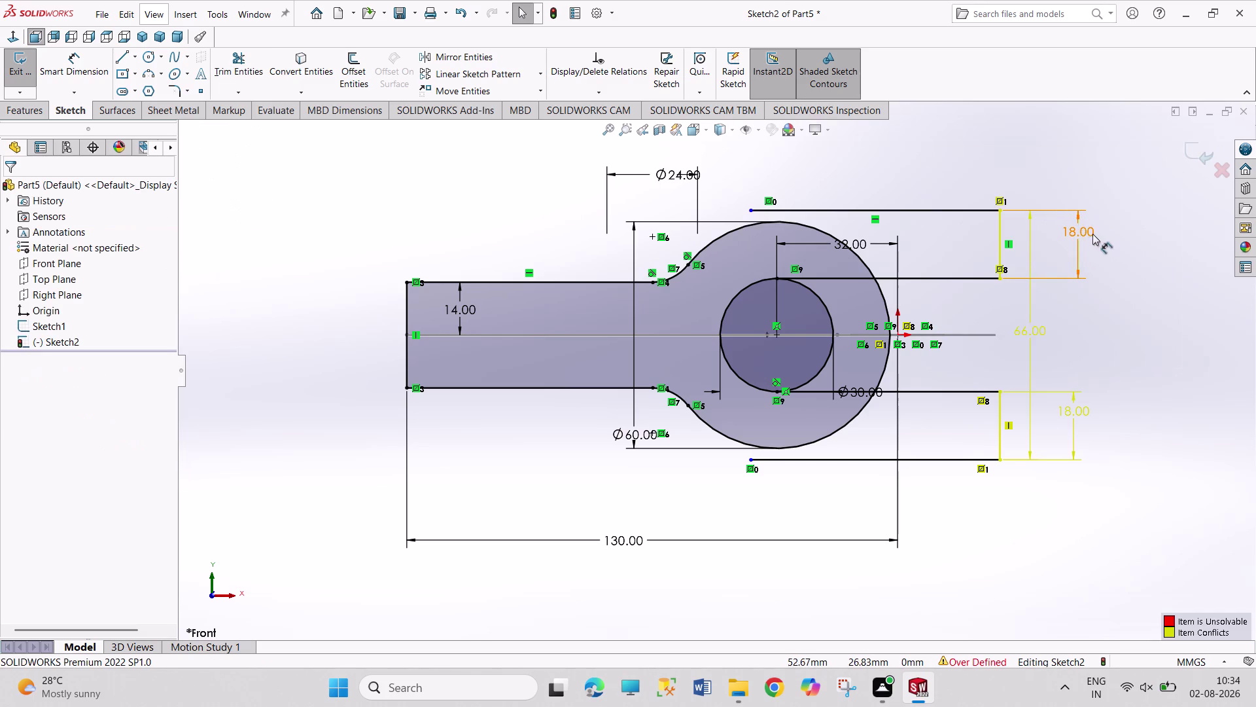
Delete the conflicting upper 18 mm dimension and trim away the hole's right half.
right_click(1083, 229)
click(1106, 400)
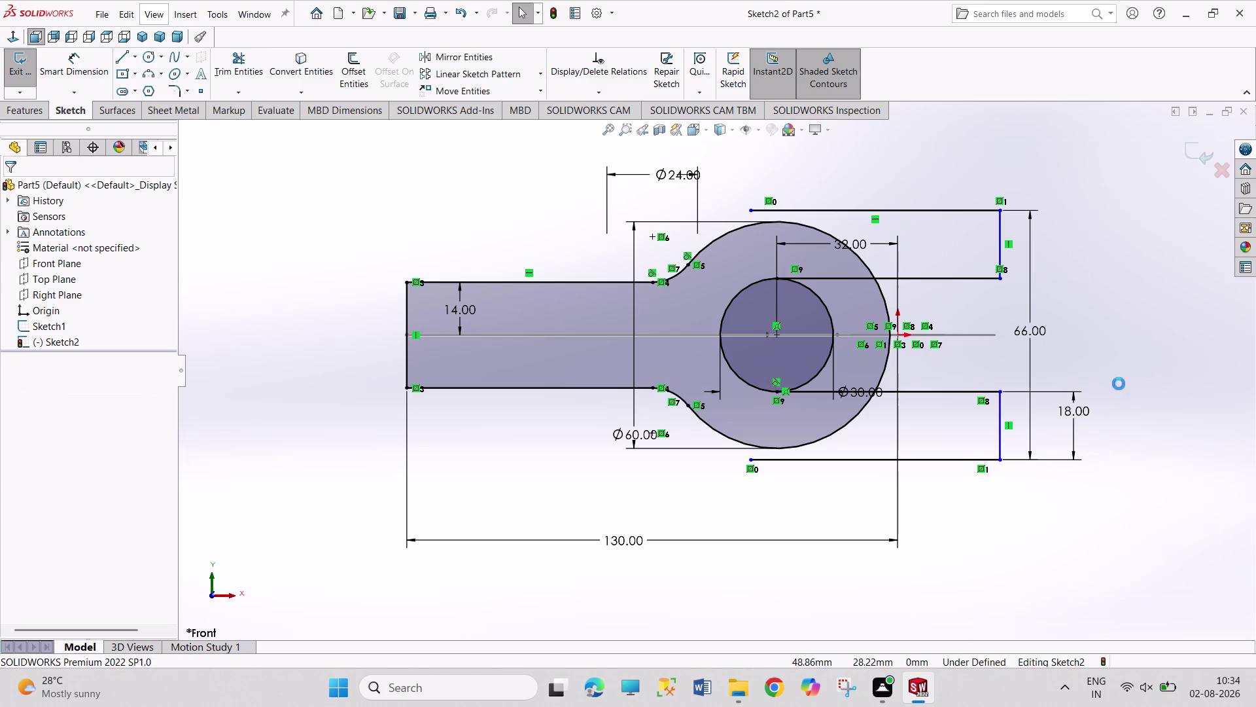
right_drag(1114, 347, 1104, 214)
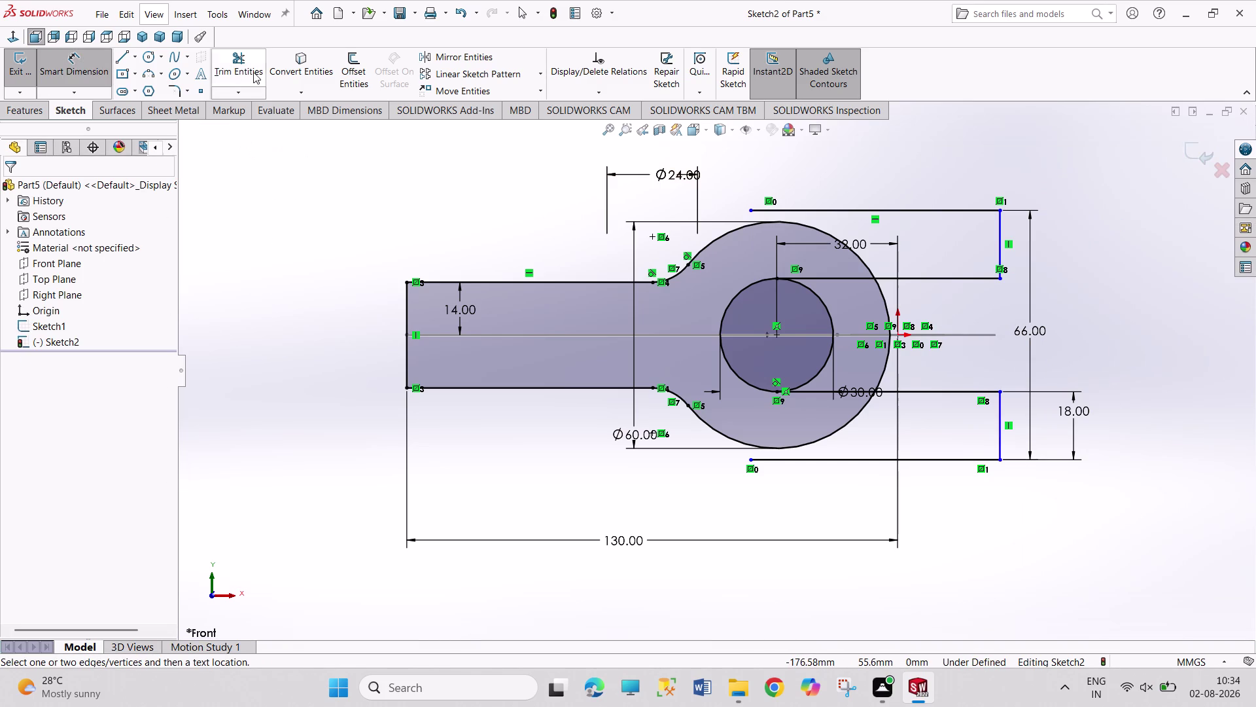
click(253, 68)
click(832, 315)
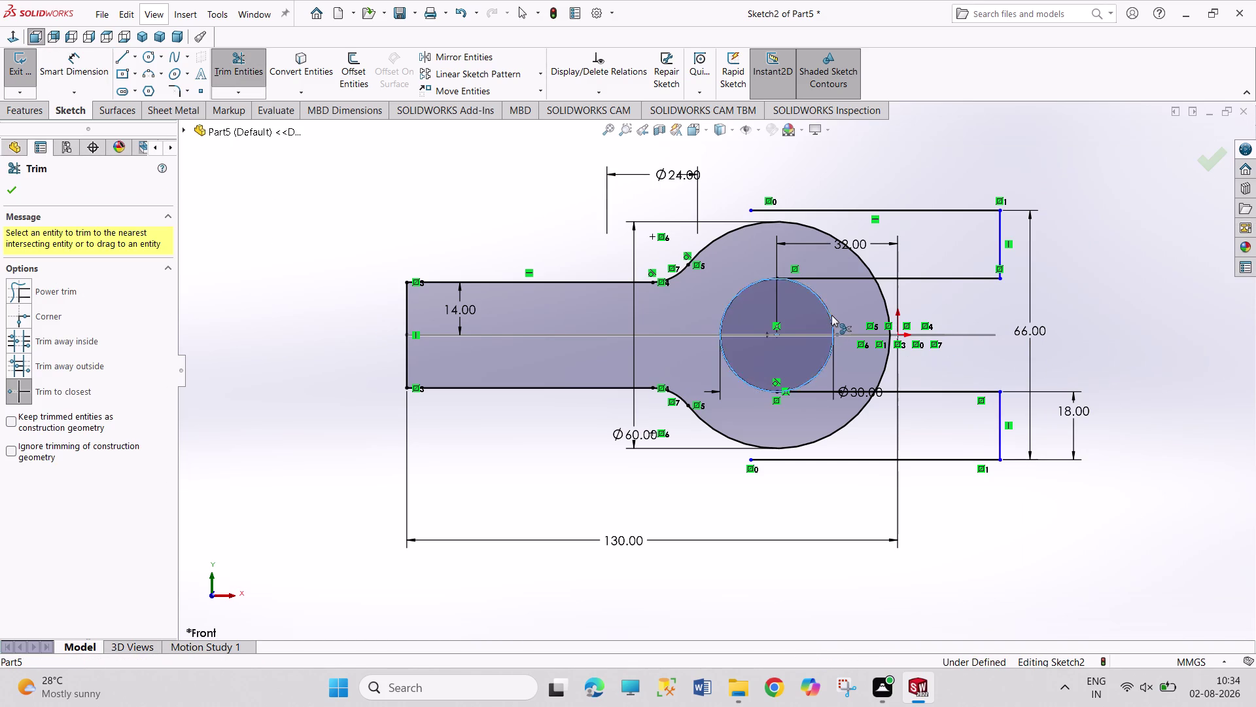
right_click(1104, 348)
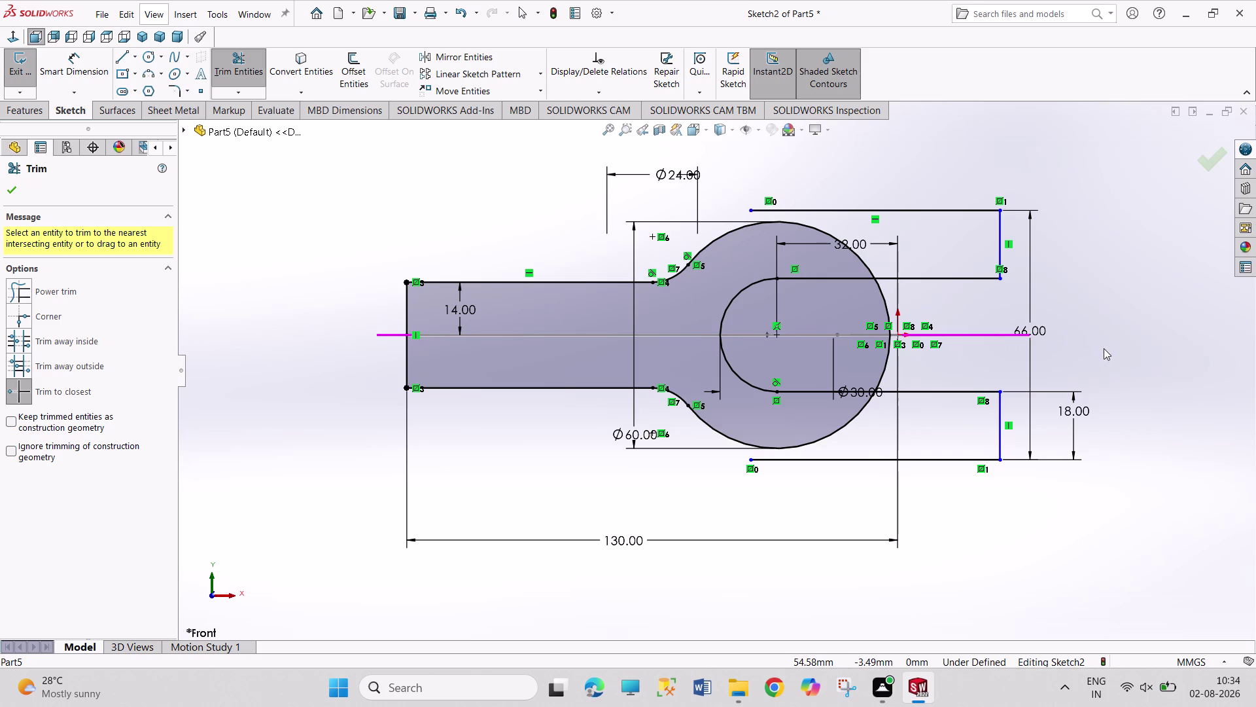
click(1103, 387)
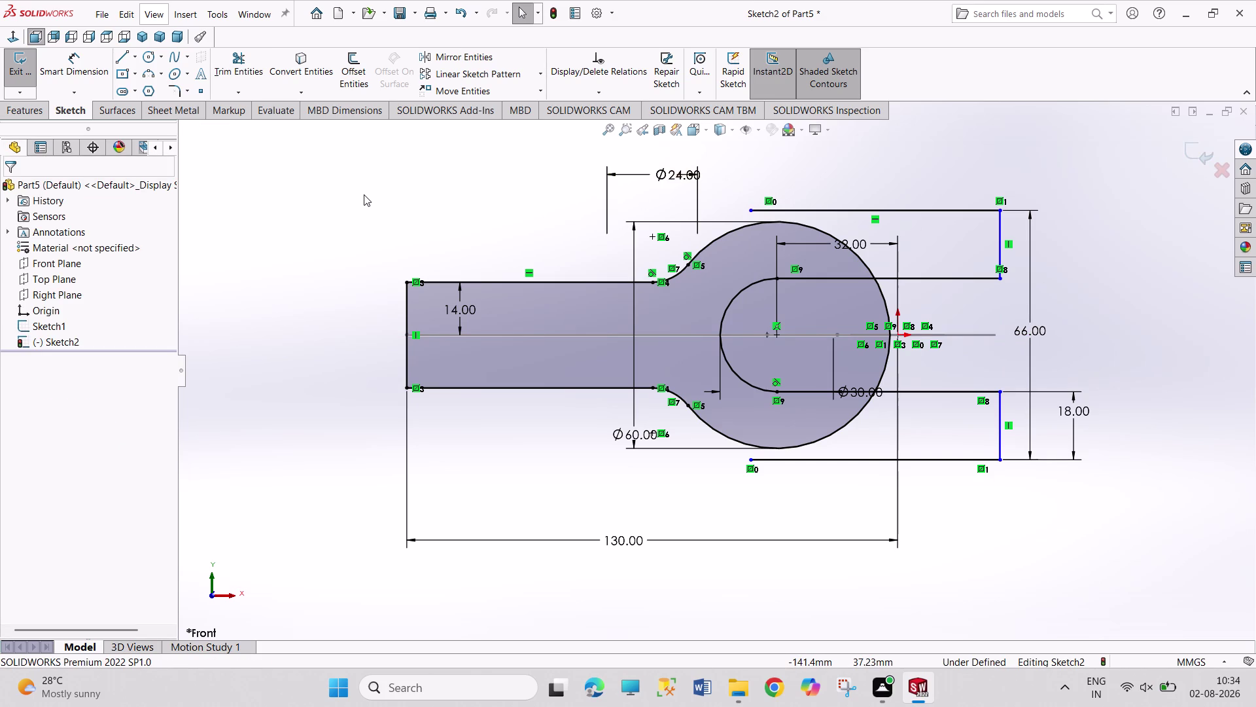
Sketch a circle, dimension it 66 mm diameter, and drag it toward the profile's right end.
click(150, 56)
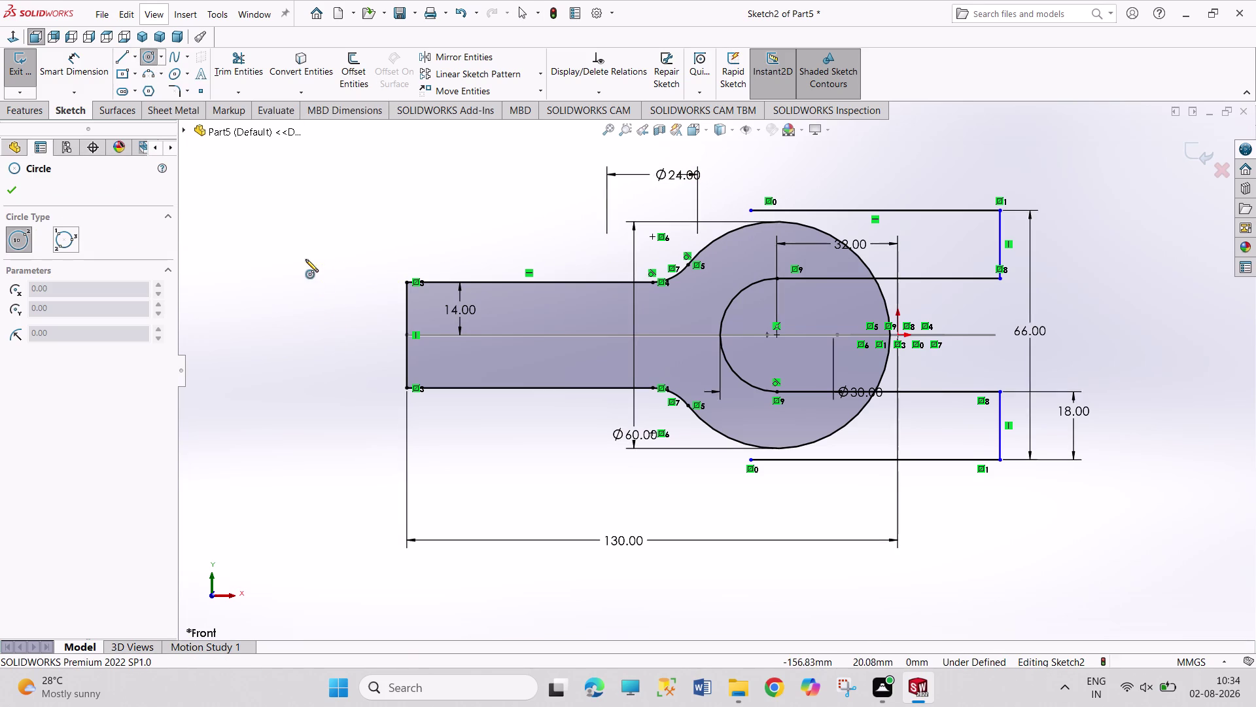
click(295, 268)
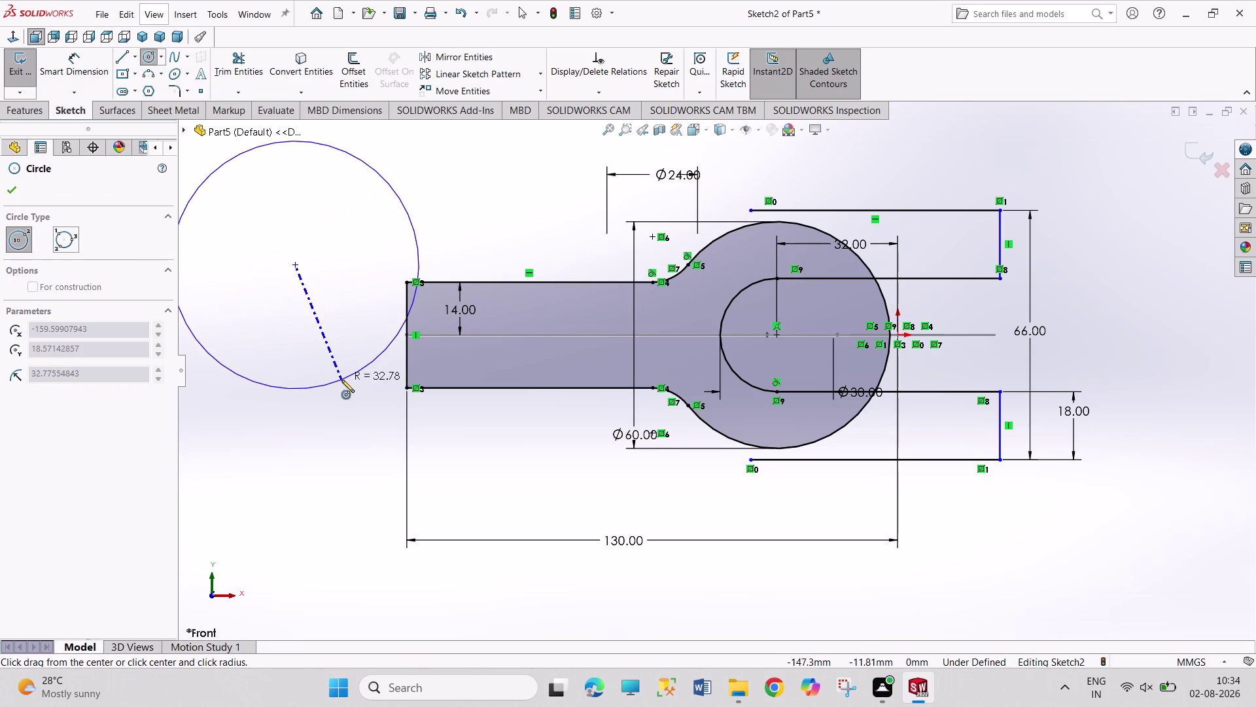
click(342, 380)
right_drag(467, 233, 483, 129)
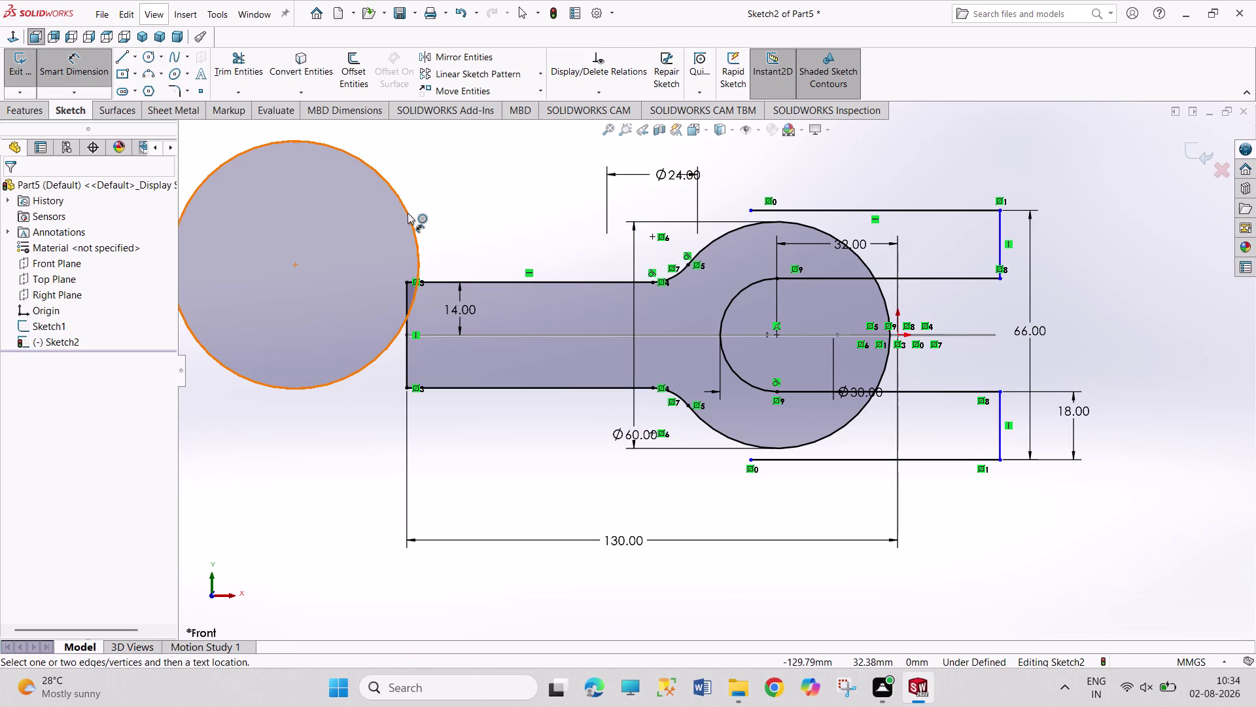
click(408, 213)
click(471, 185)
text(66)
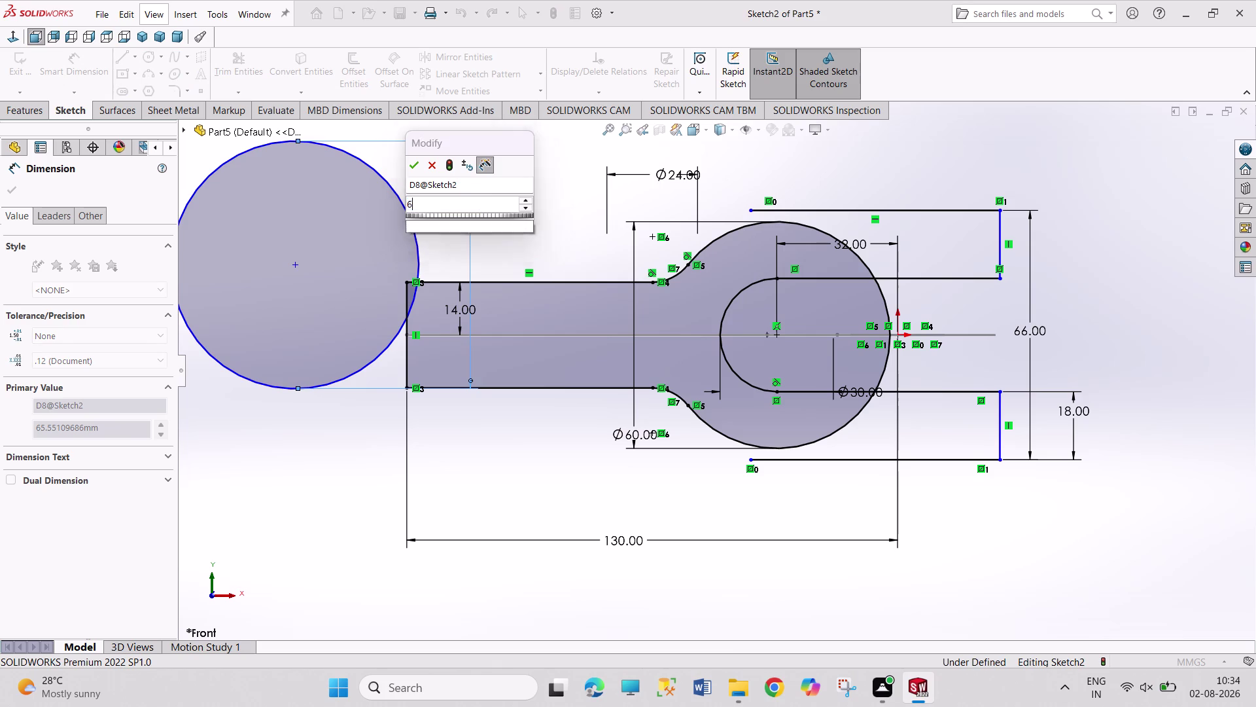
key(Return)
right_click(561, 236)
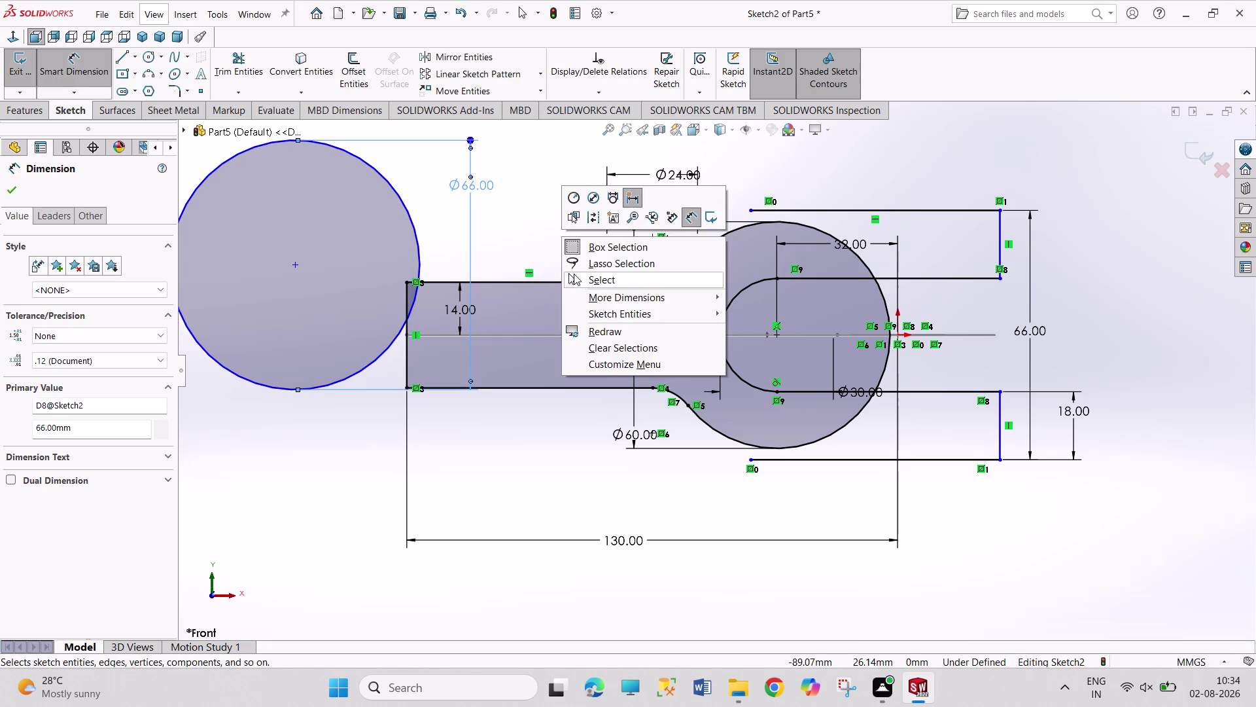
click(576, 279)
drag(298, 264, 866, 308)
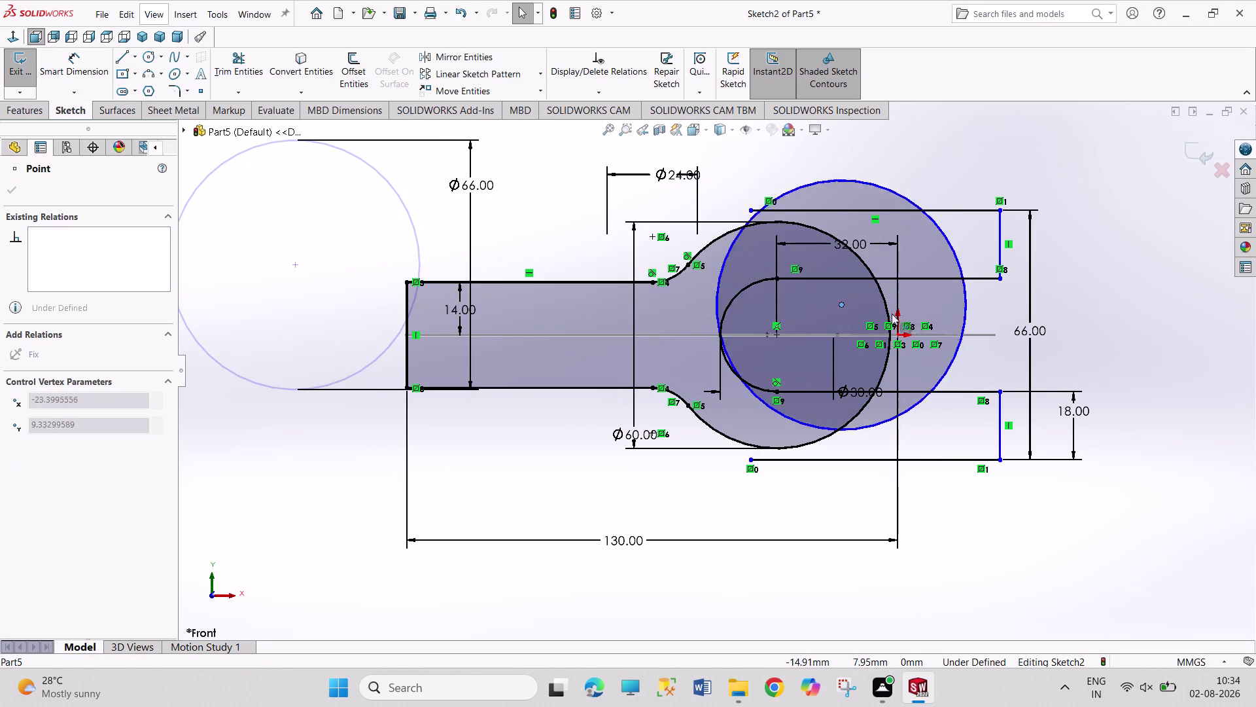
Place the Ø66 circle over the slot's right end and make it tangent to the top and bottom lines.
drag(867, 309, 958, 327)
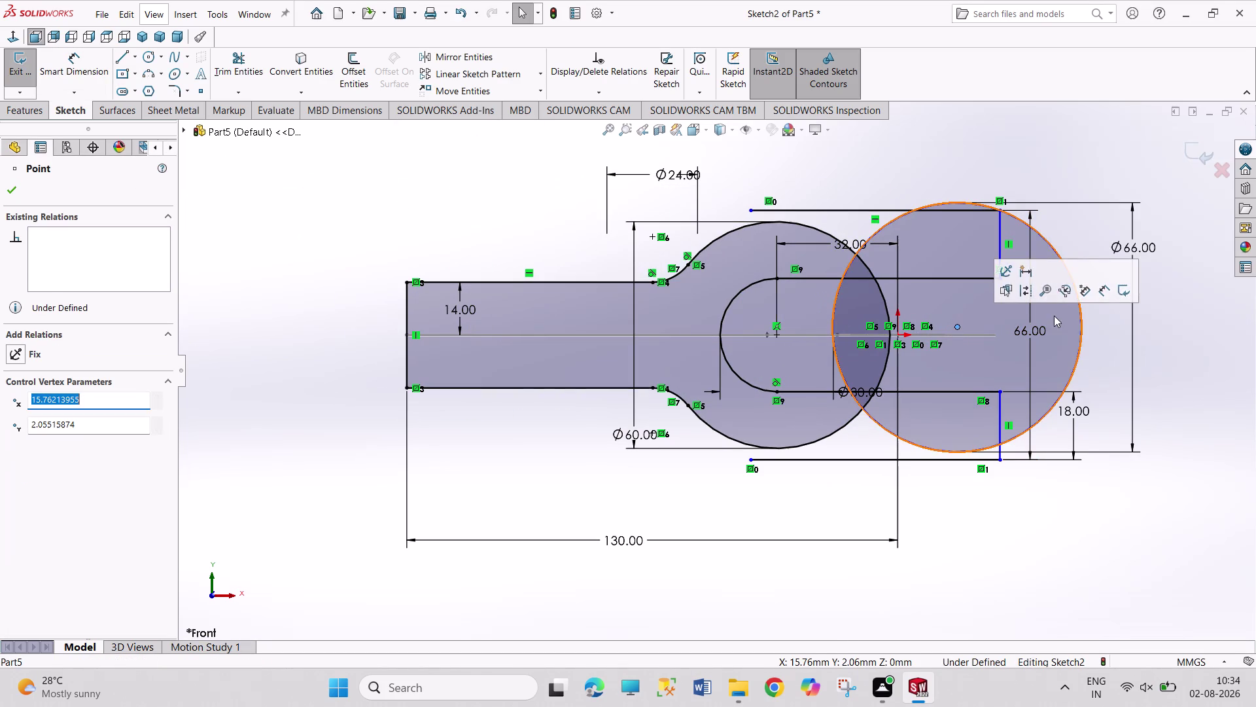
click(1199, 333)
click(880, 228)
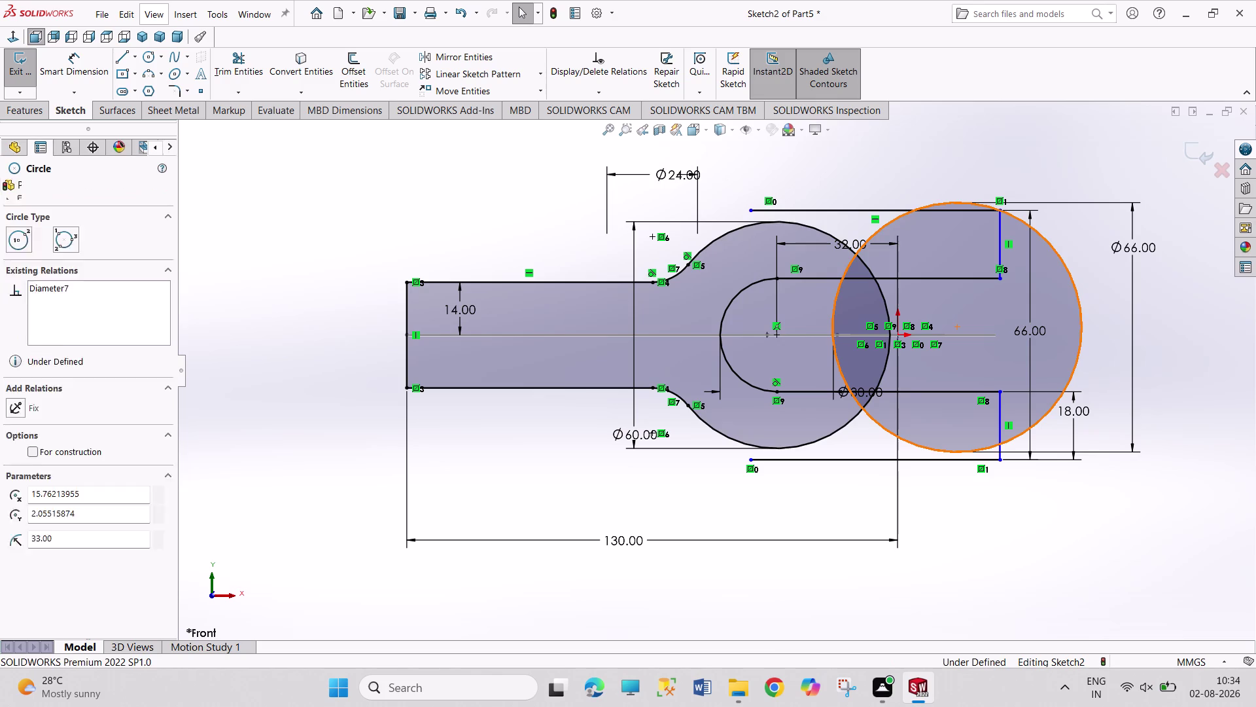
click(767, 211)
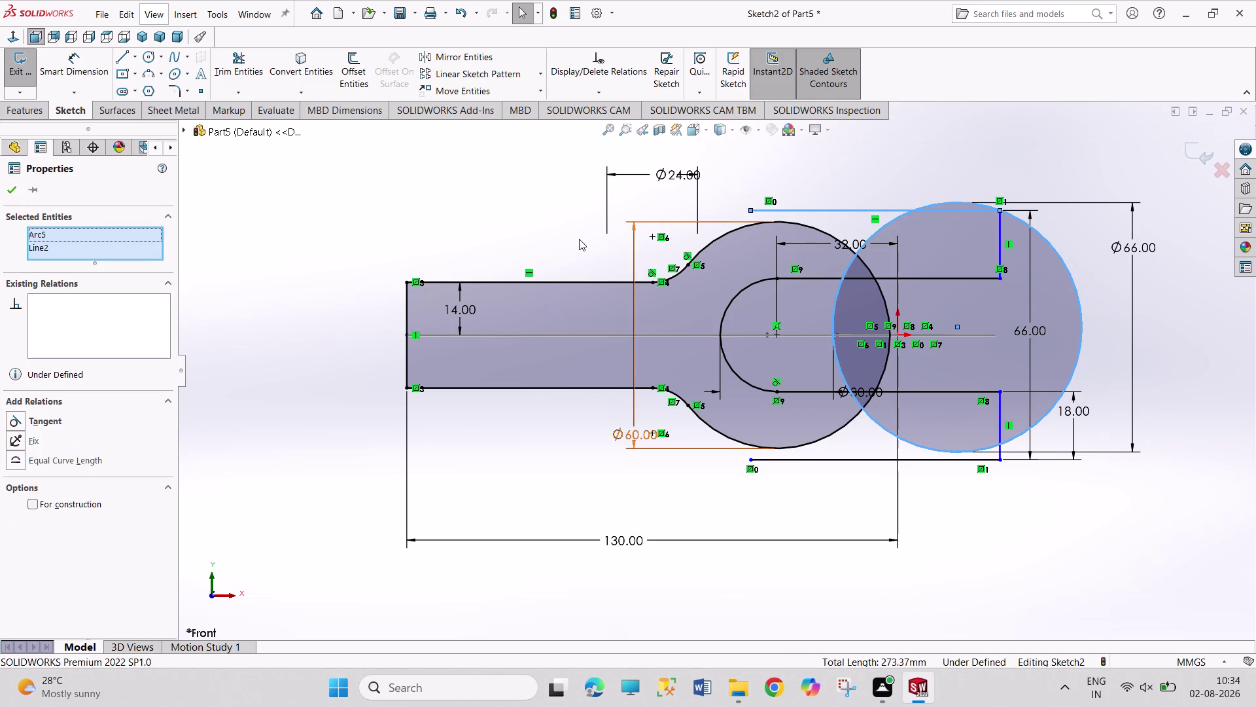
click(42, 420)
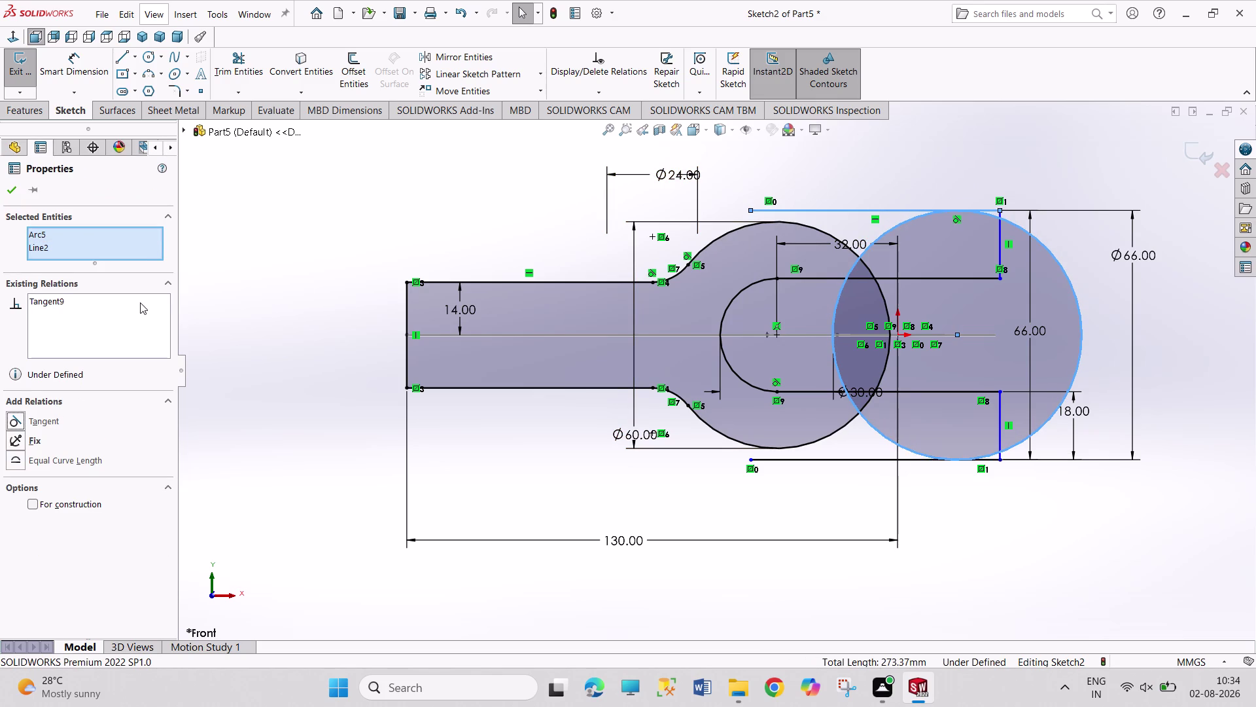
click(140, 302)
click(891, 441)
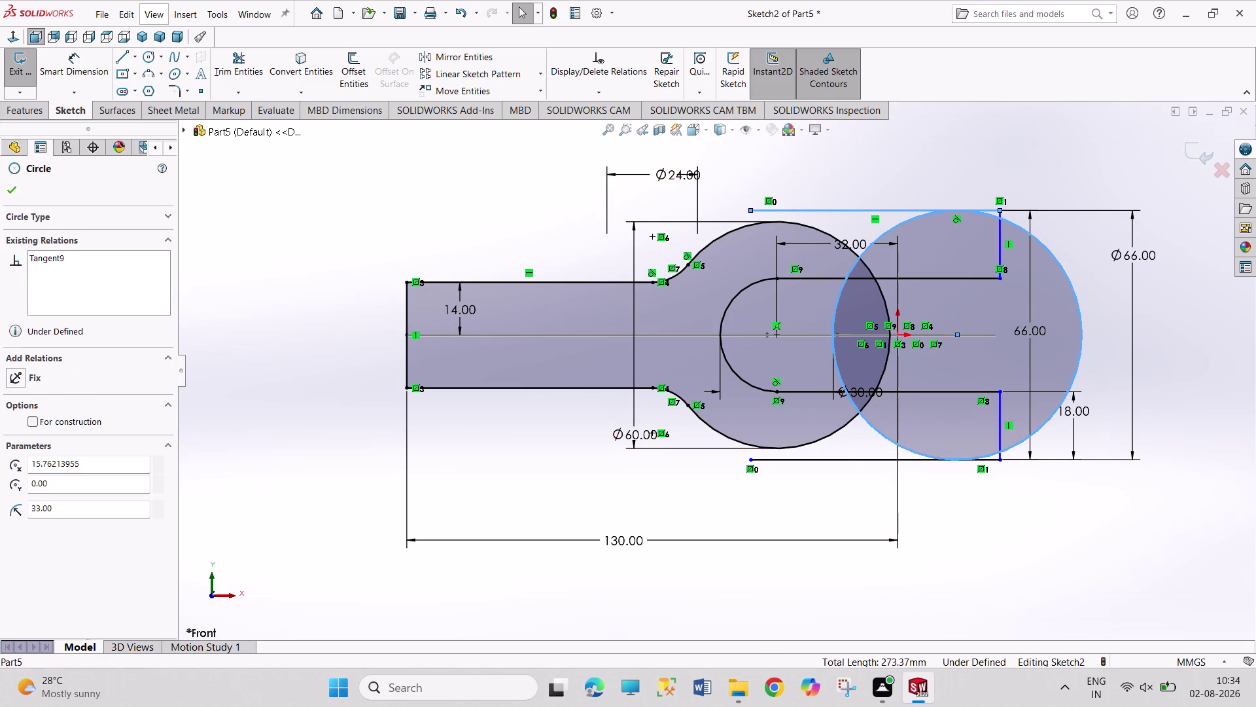
click(847, 457)
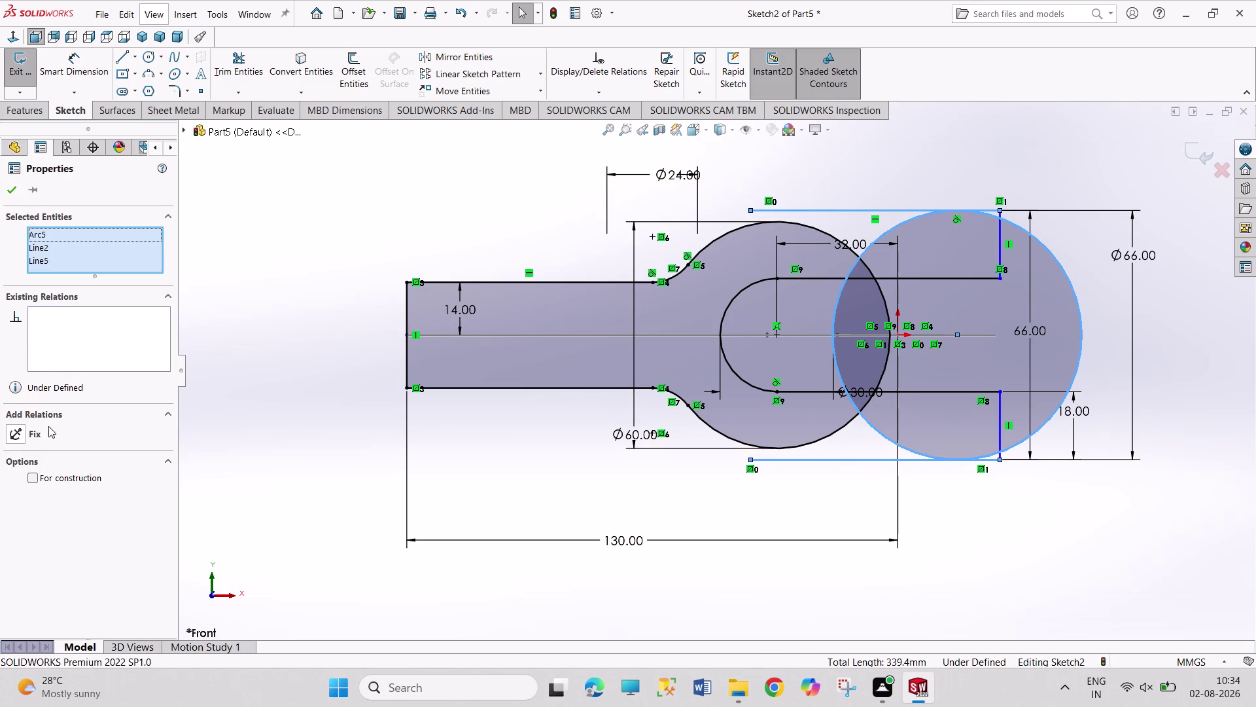
click(336, 416)
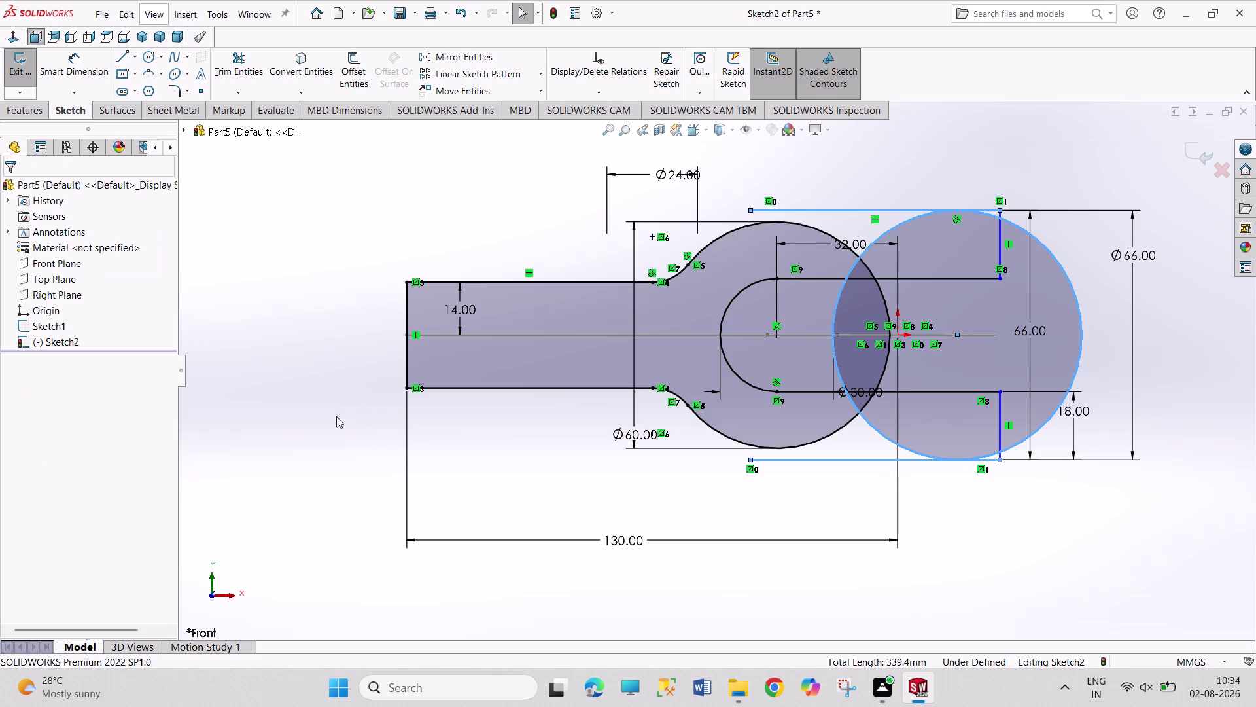
click(923, 450)
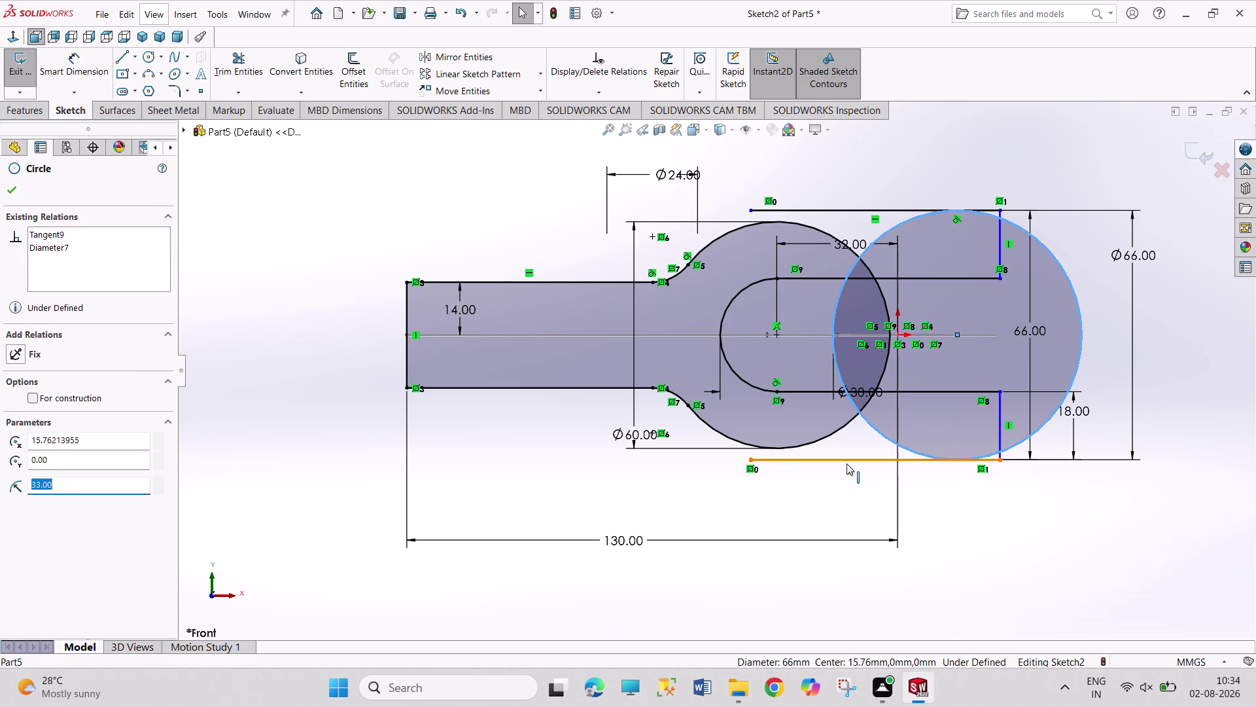
click(847, 463)
click(886, 409)
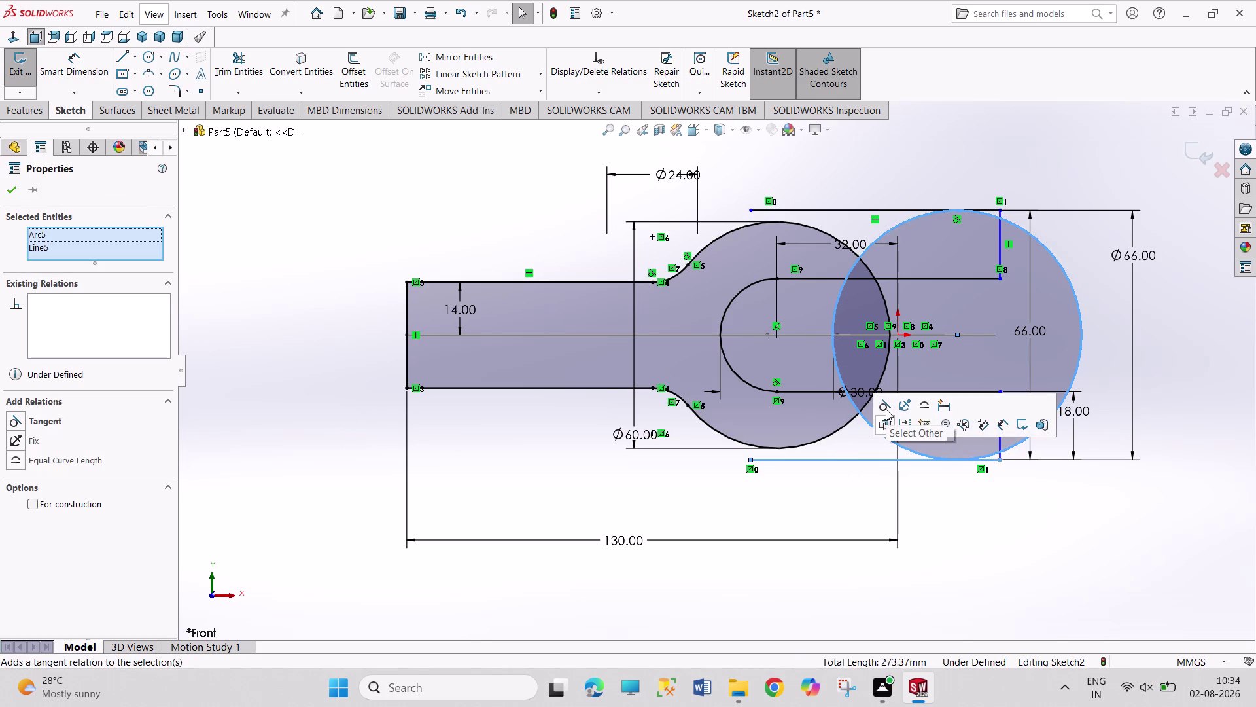
click(1004, 536)
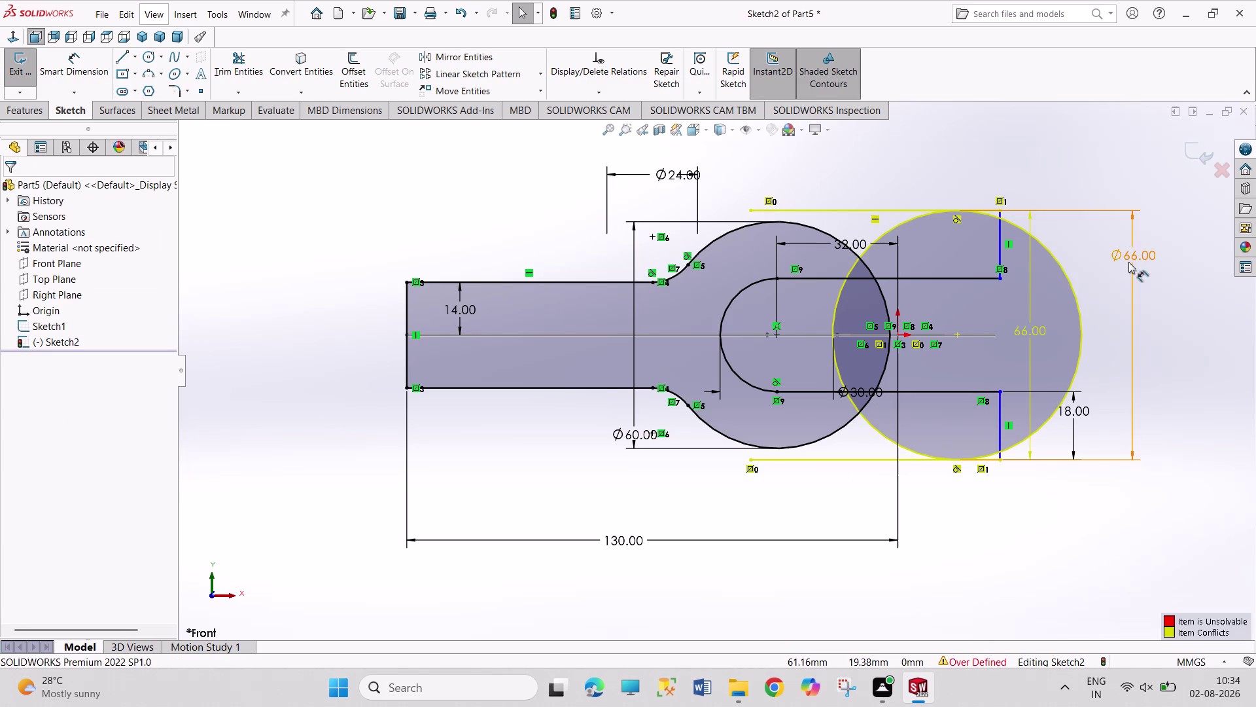
Delete the conflicting Ø66 dimension and make the circle pass through a top-line endpoint.
right_click(1129, 262)
click(1092, 442)
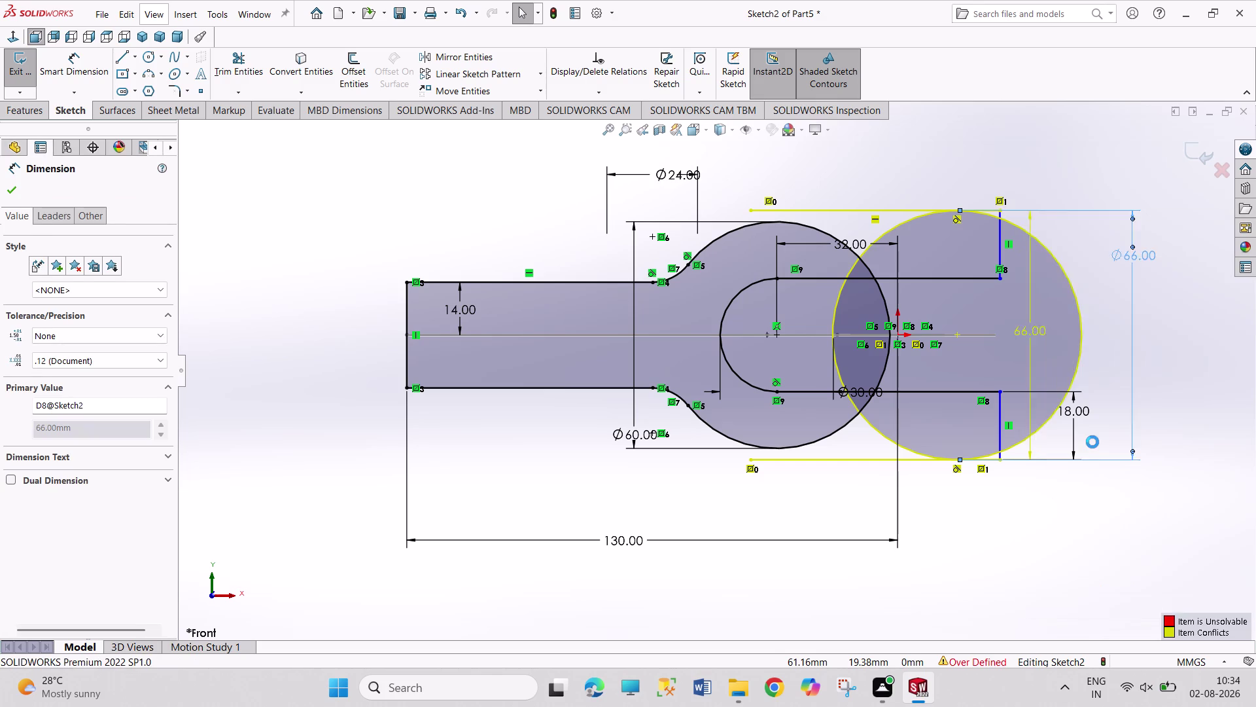
click(1136, 414)
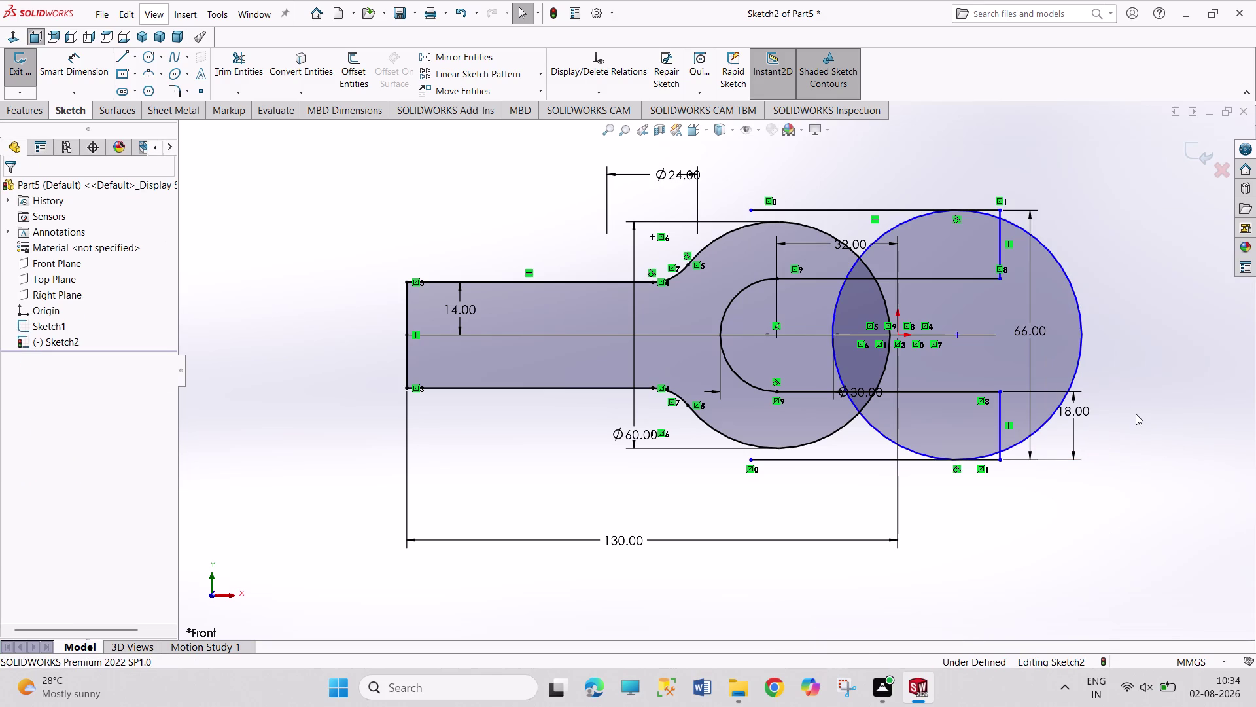
click(751, 212)
click(897, 230)
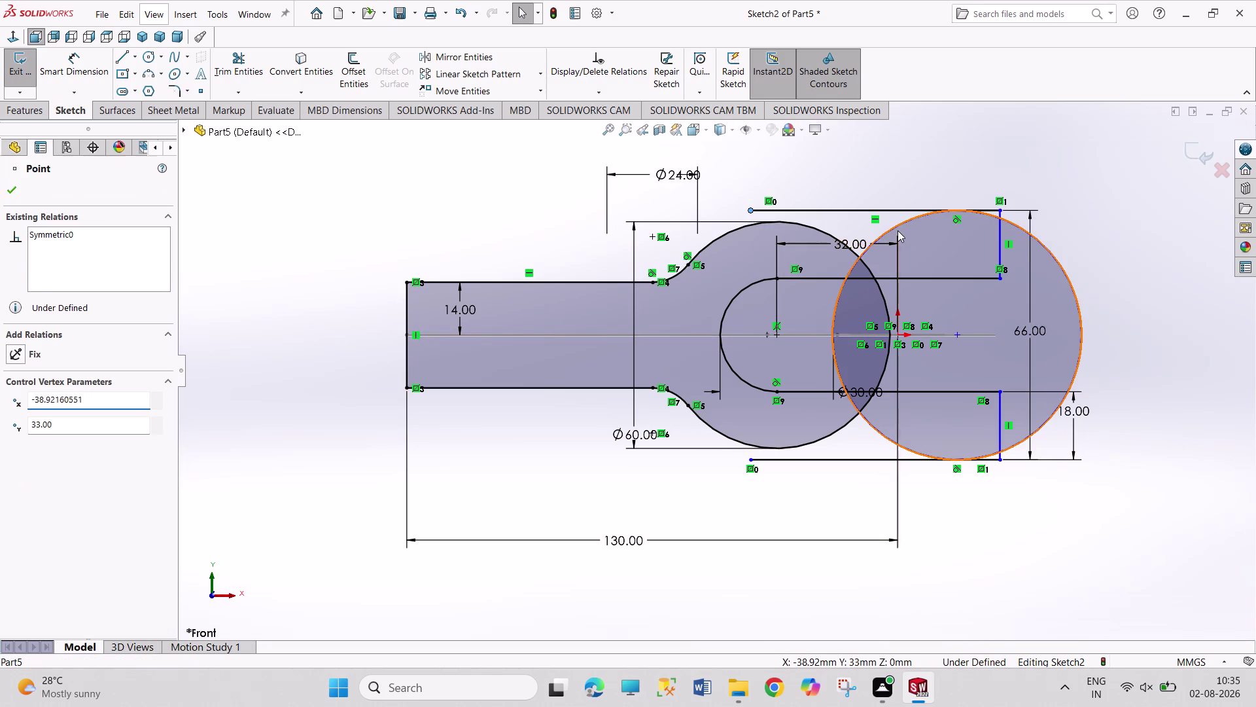
click(955, 168)
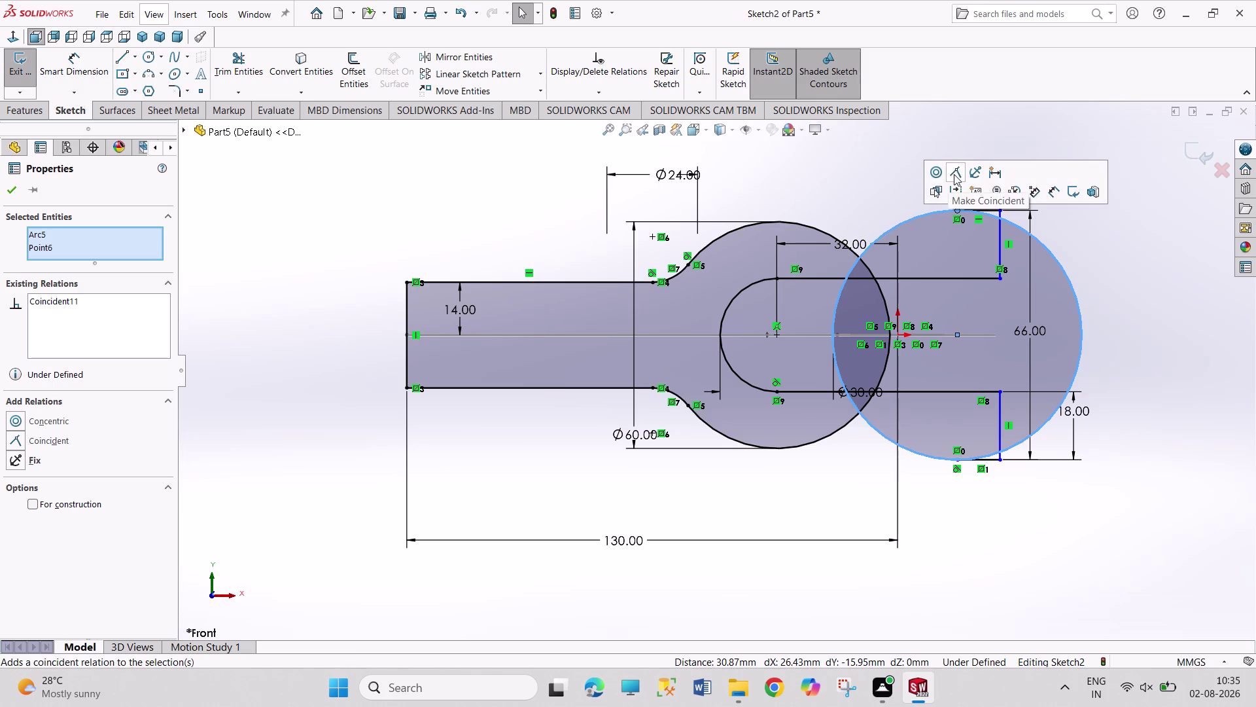
click(1173, 265)
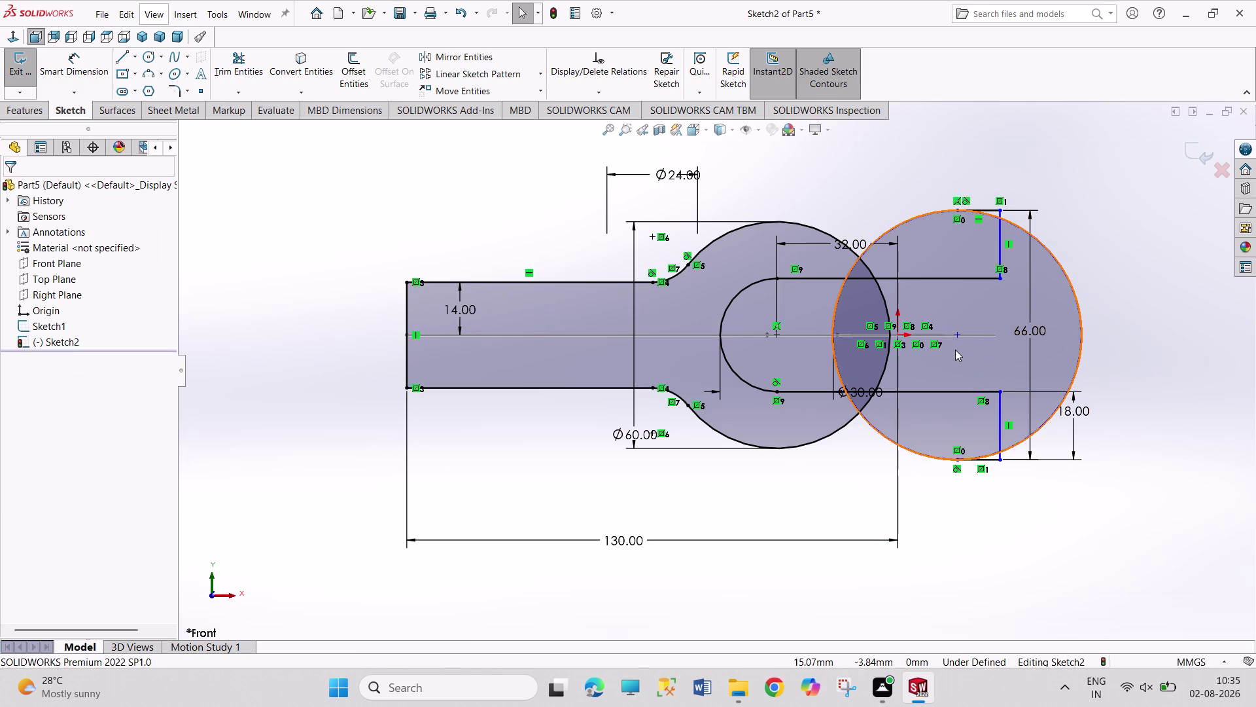
Slide the 66 mm circle's centre left along the centreline.
drag(957, 335, 904, 330)
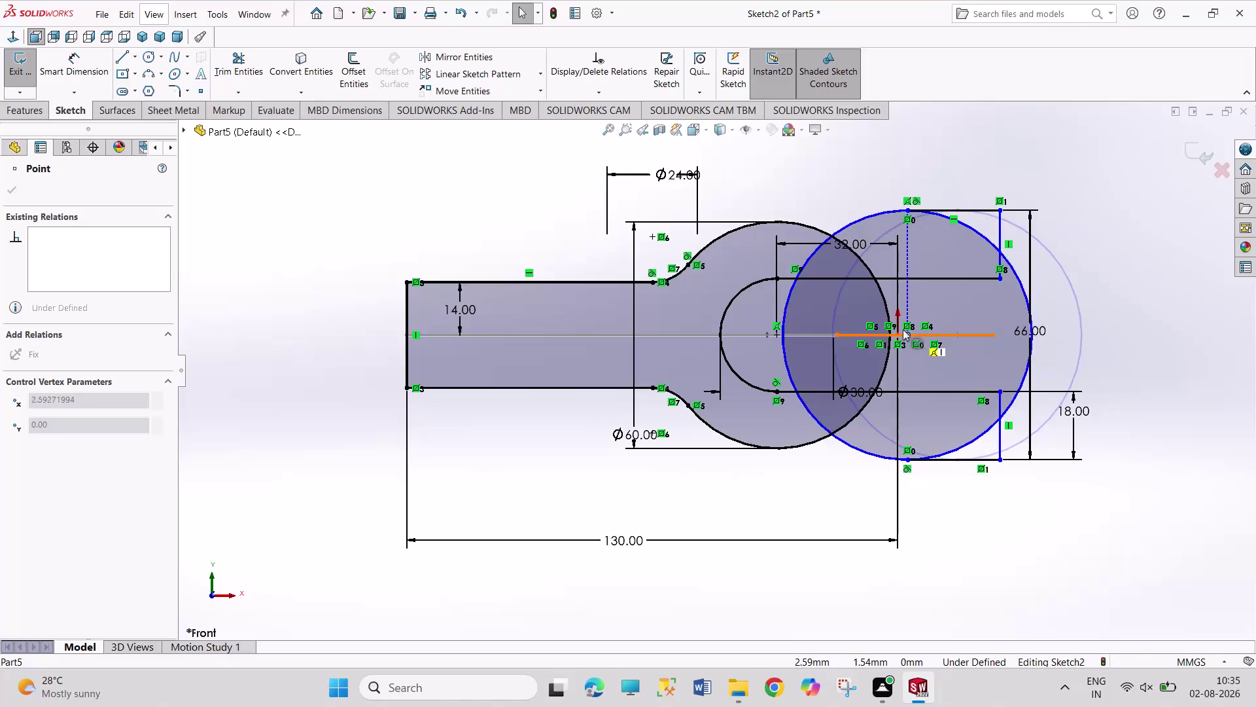
drag(904, 329, 836, 329)
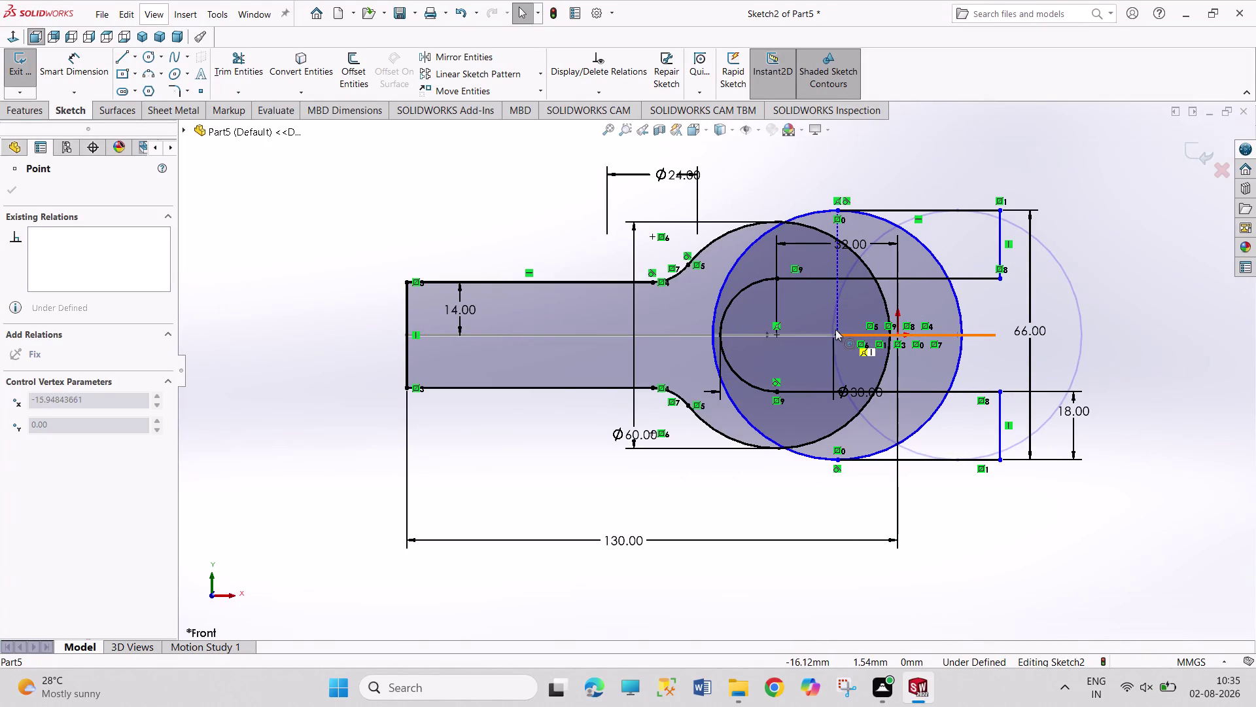
drag(836, 329, 828, 329)
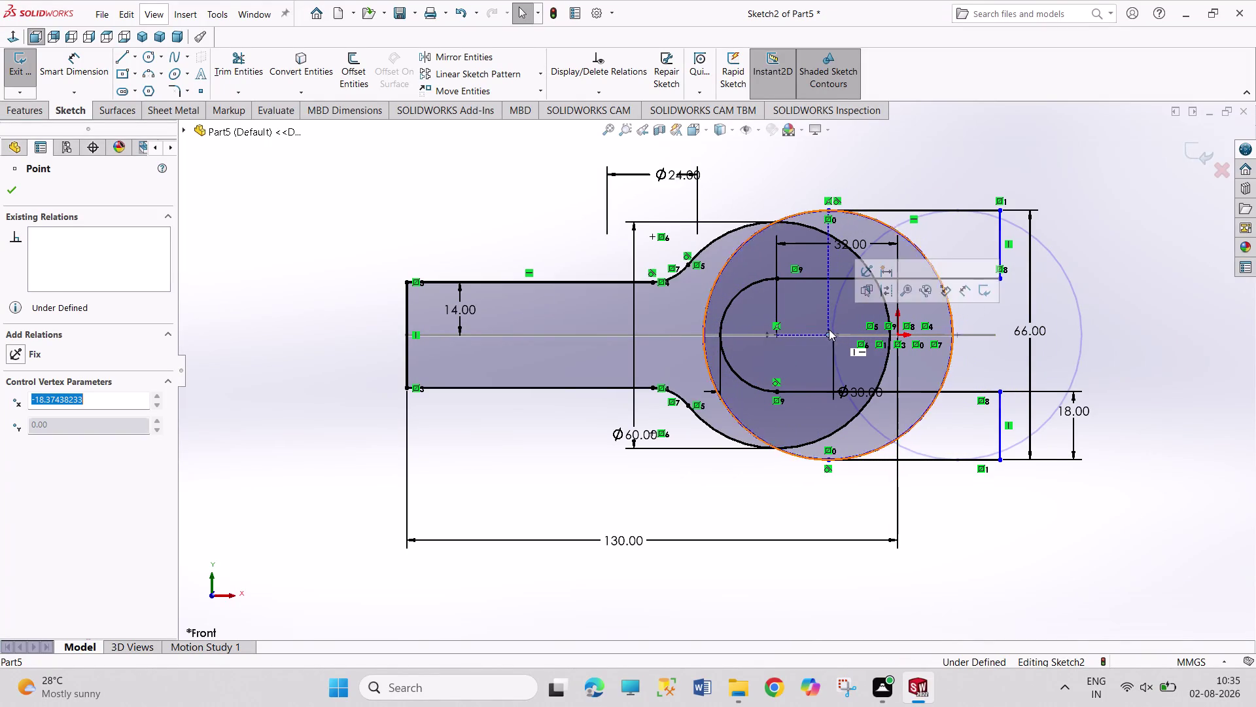
click(1047, 552)
right_drag(1052, 559, 1026, 392)
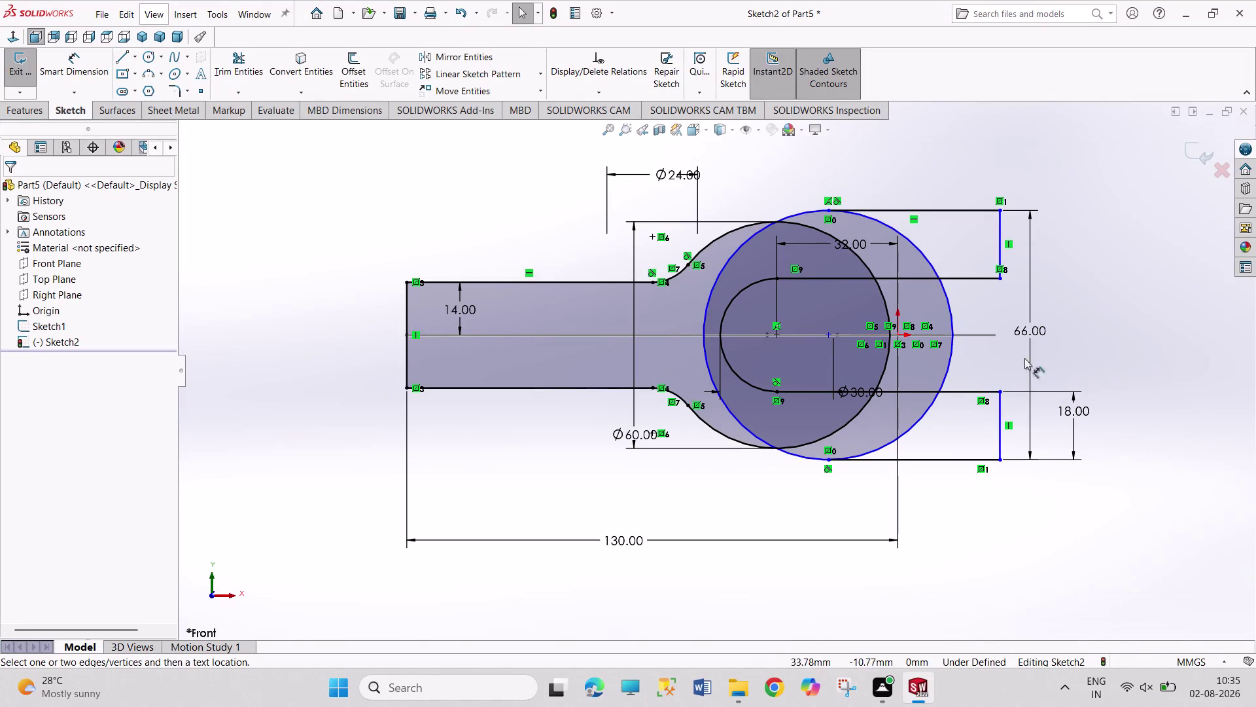
right_drag(1025, 392, 1025, 376)
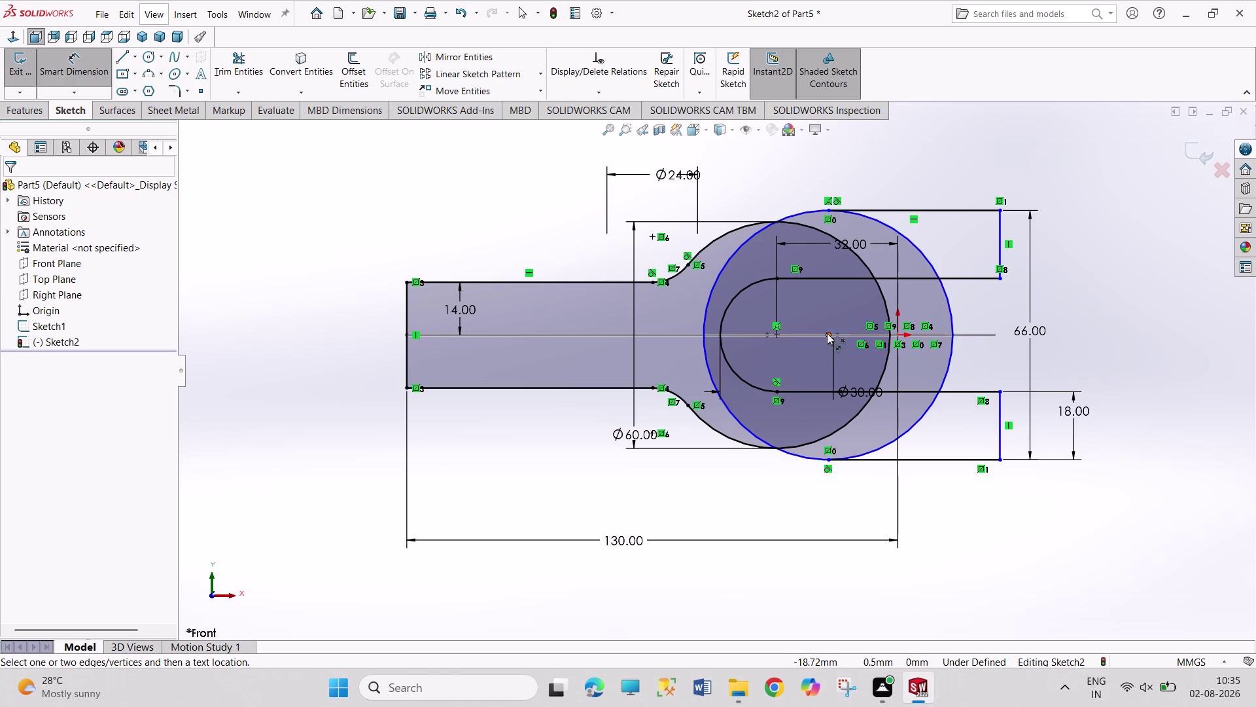
Dimension the circle centre to the vertical end line, entering 32.
click(827, 333)
click(898, 333)
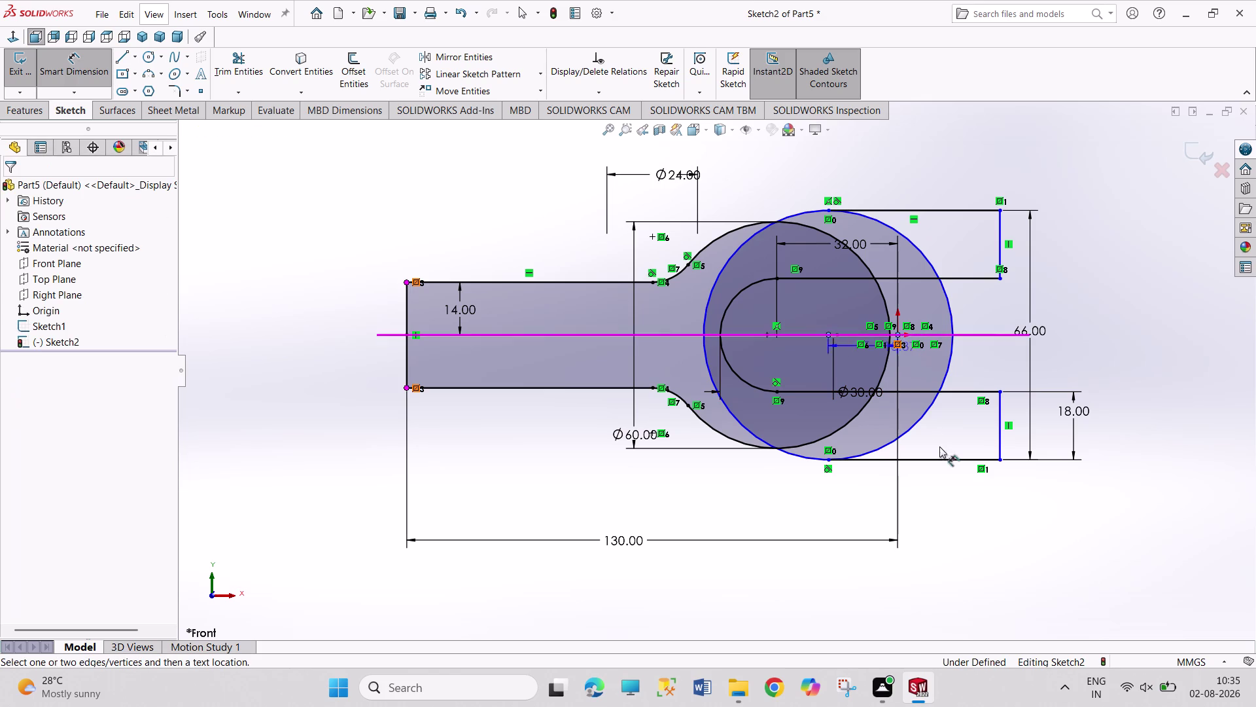
click(936, 520)
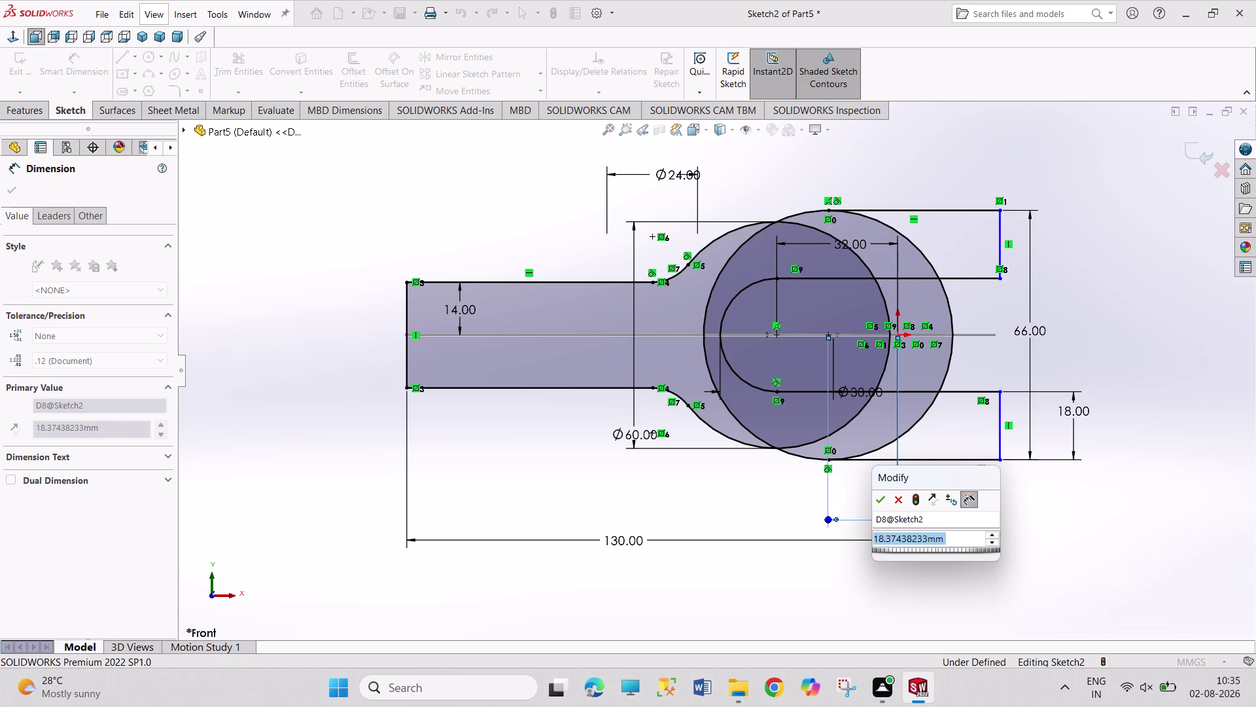
text(32)
key(Return)
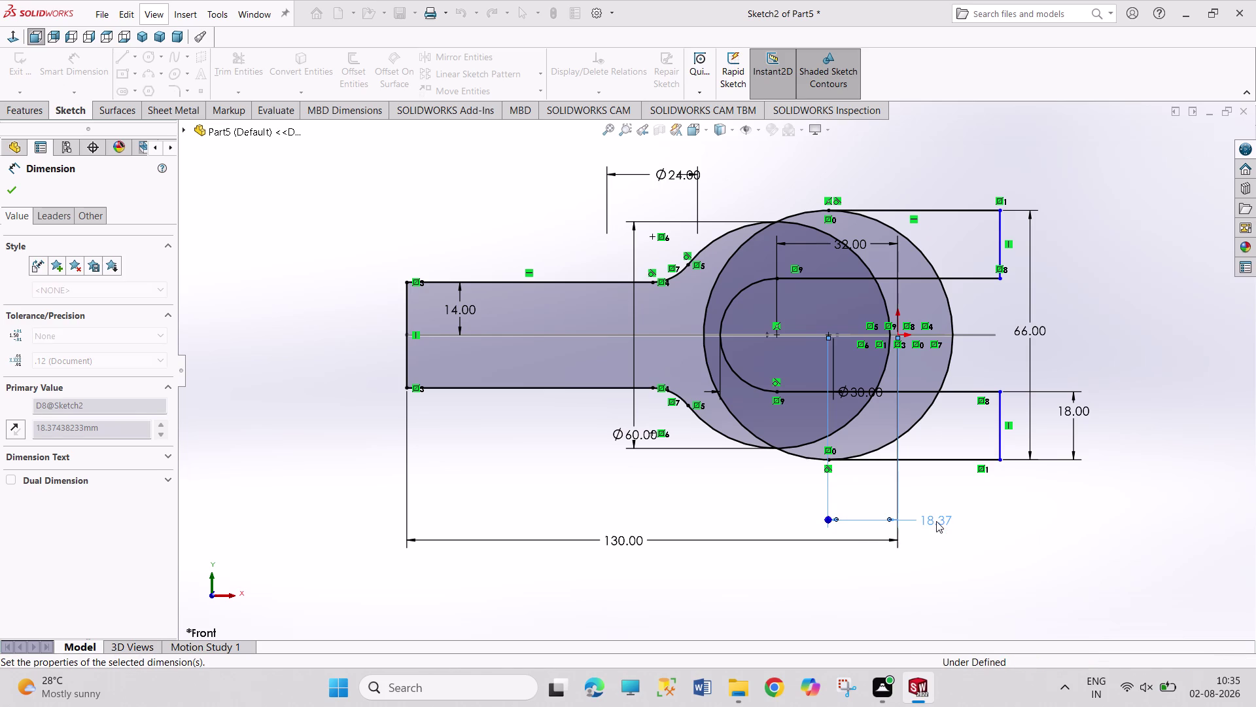
right_click(690, 601)
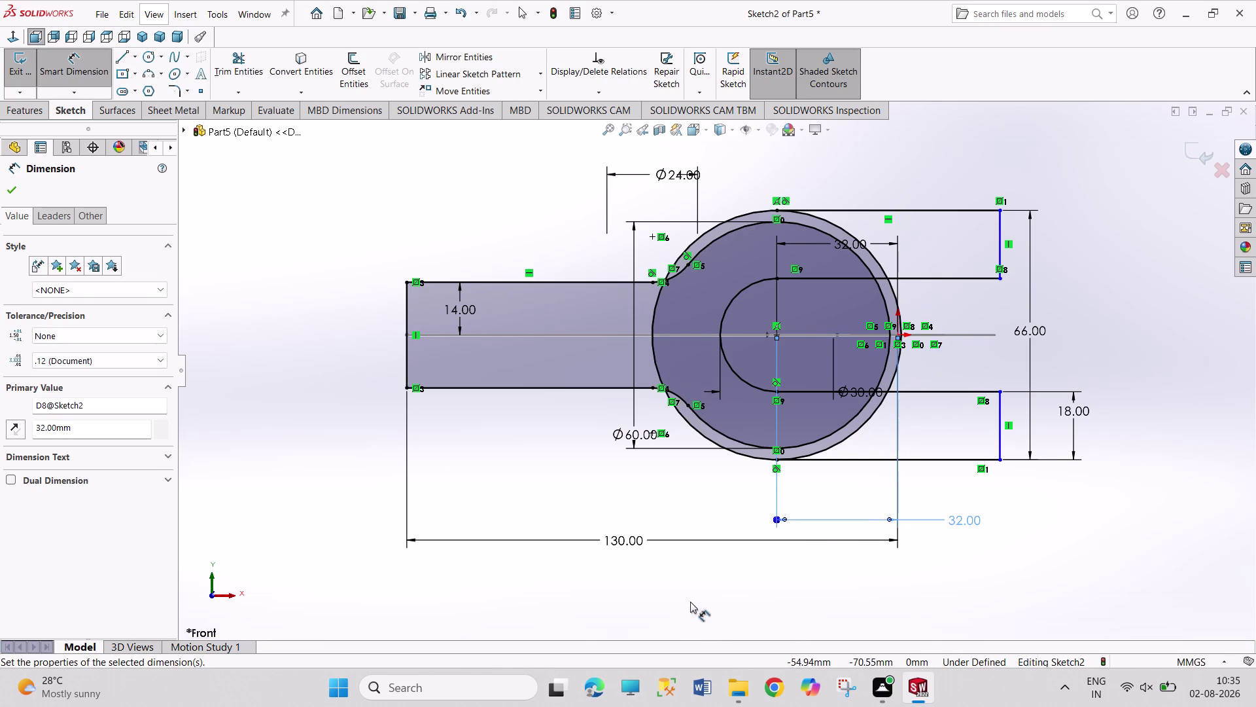
click(717, 617)
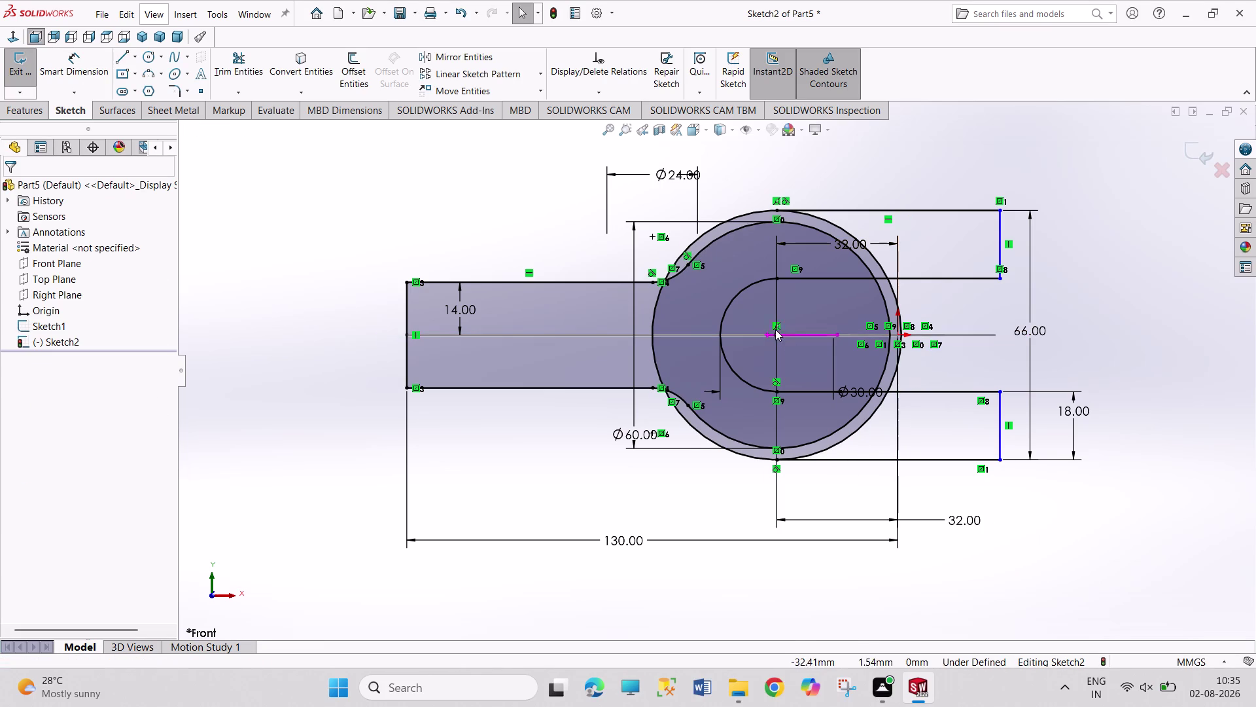
Undo the over-defining 32 change, restoring the 18.37 mm centre distance.
drag(778, 336, 806, 335)
right_click(960, 521)
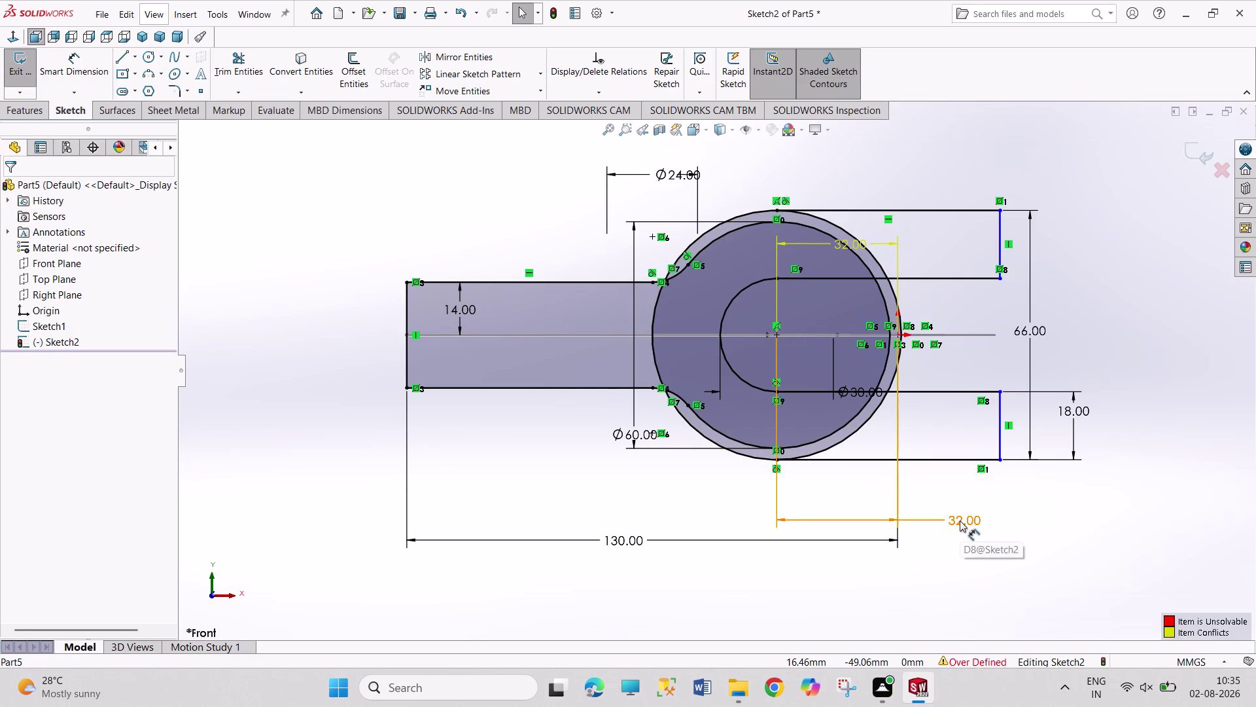
click(988, 517)
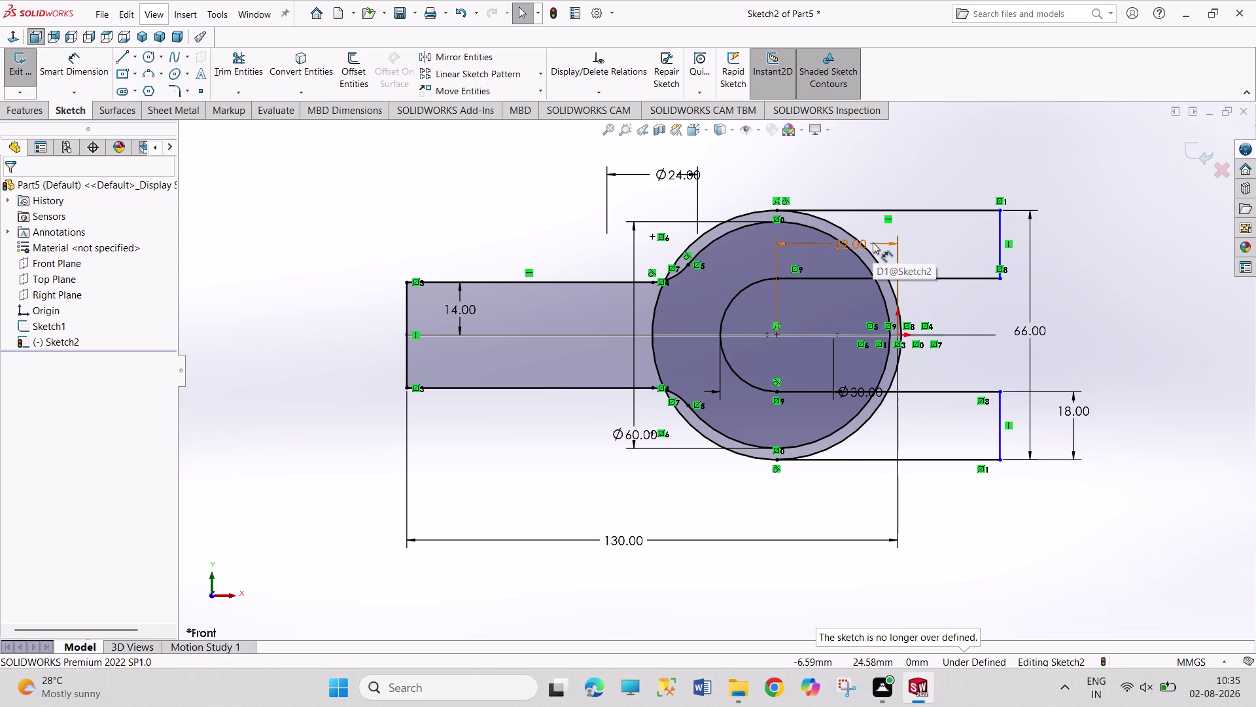
key(ctrl+z)
key(ctrl+z)
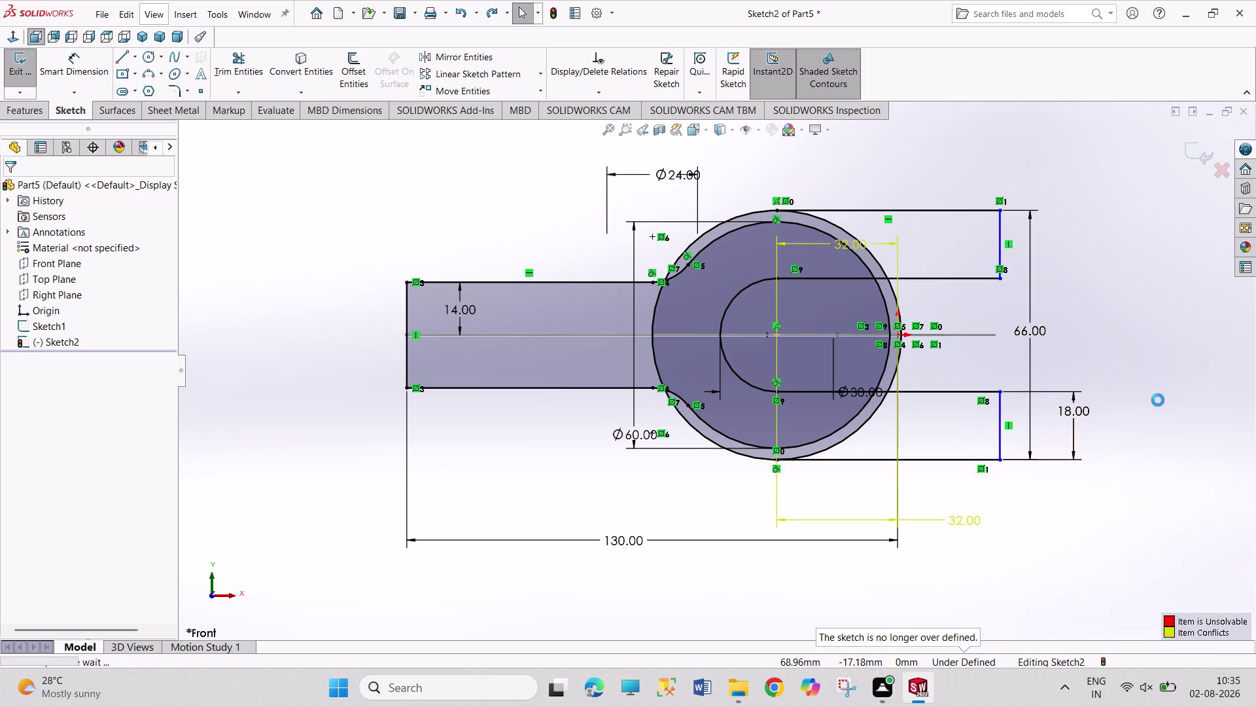
key(ctrl+z)
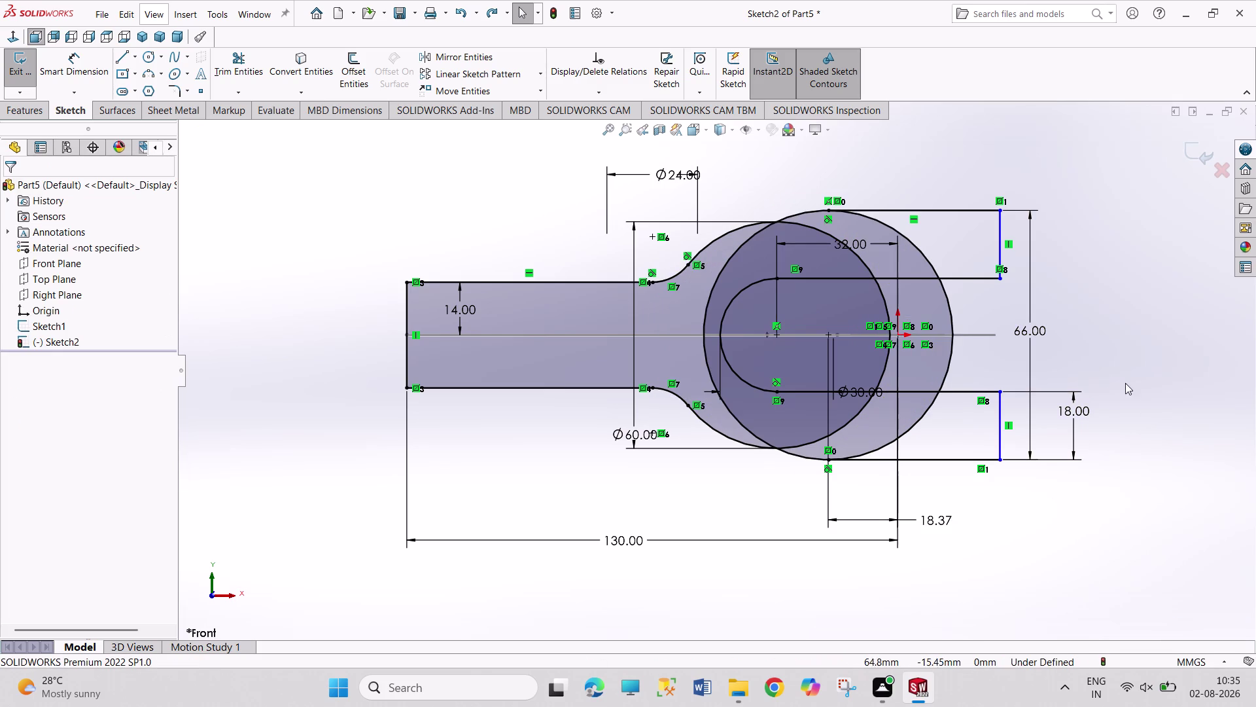
Try 20 mm for the circle centre offset, then set it back to 15 mm.
double_click(941, 521)
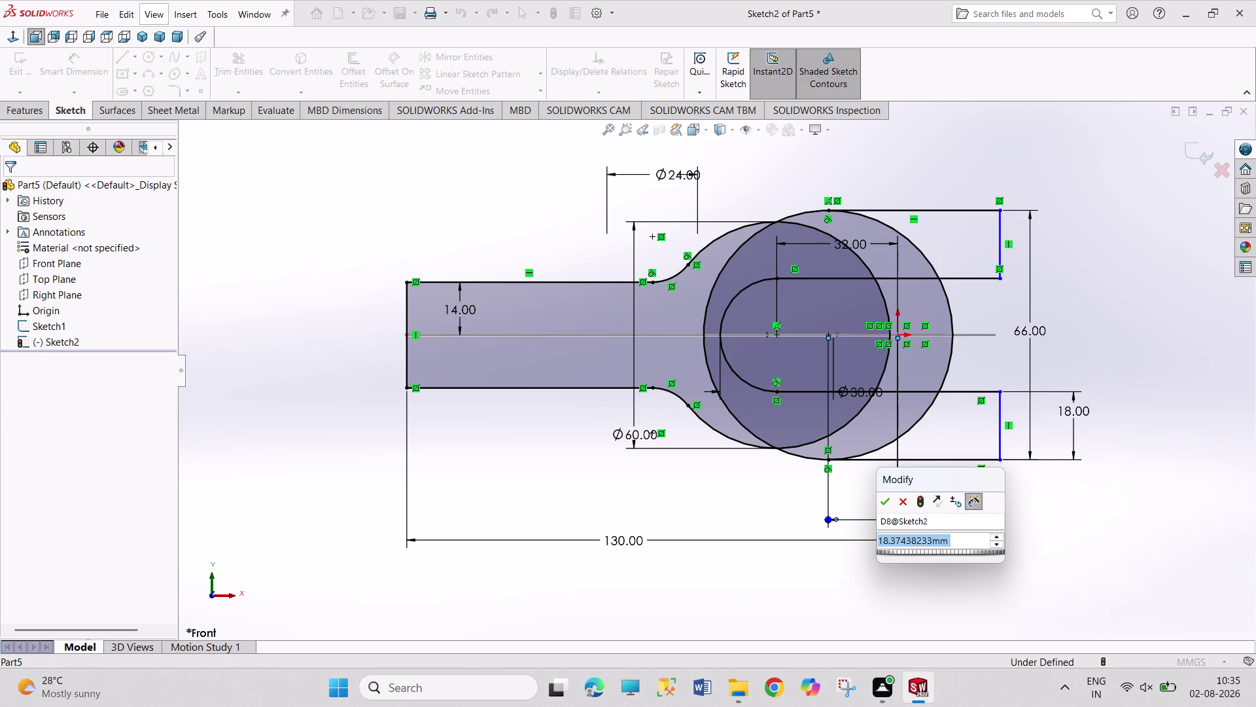
text(20)
key(Return)
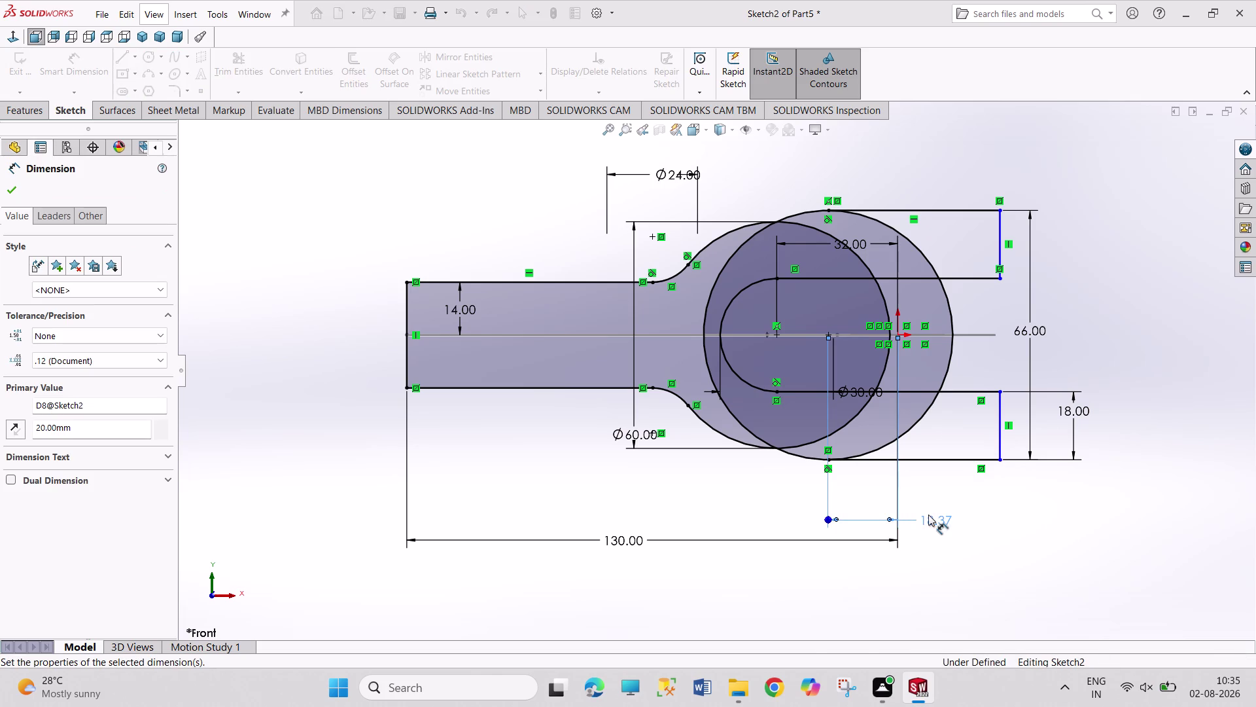
click(1147, 300)
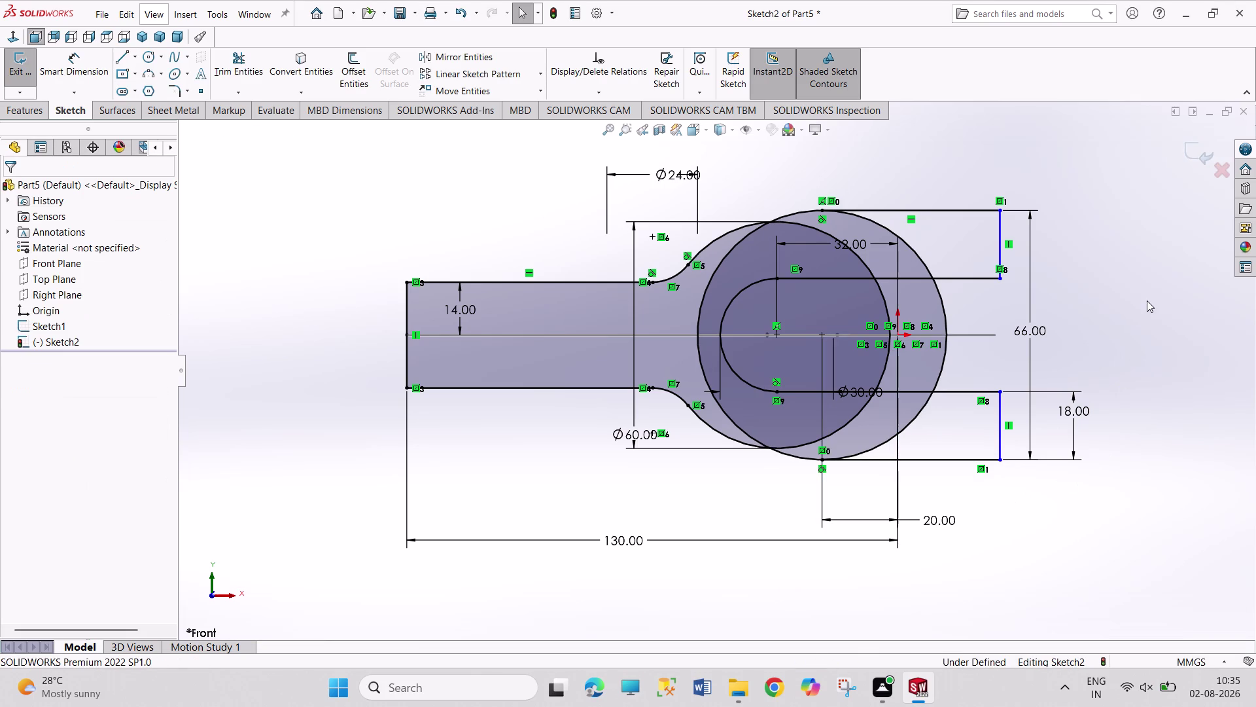
double_click(937, 517)
drag(948, 516, 921, 515)
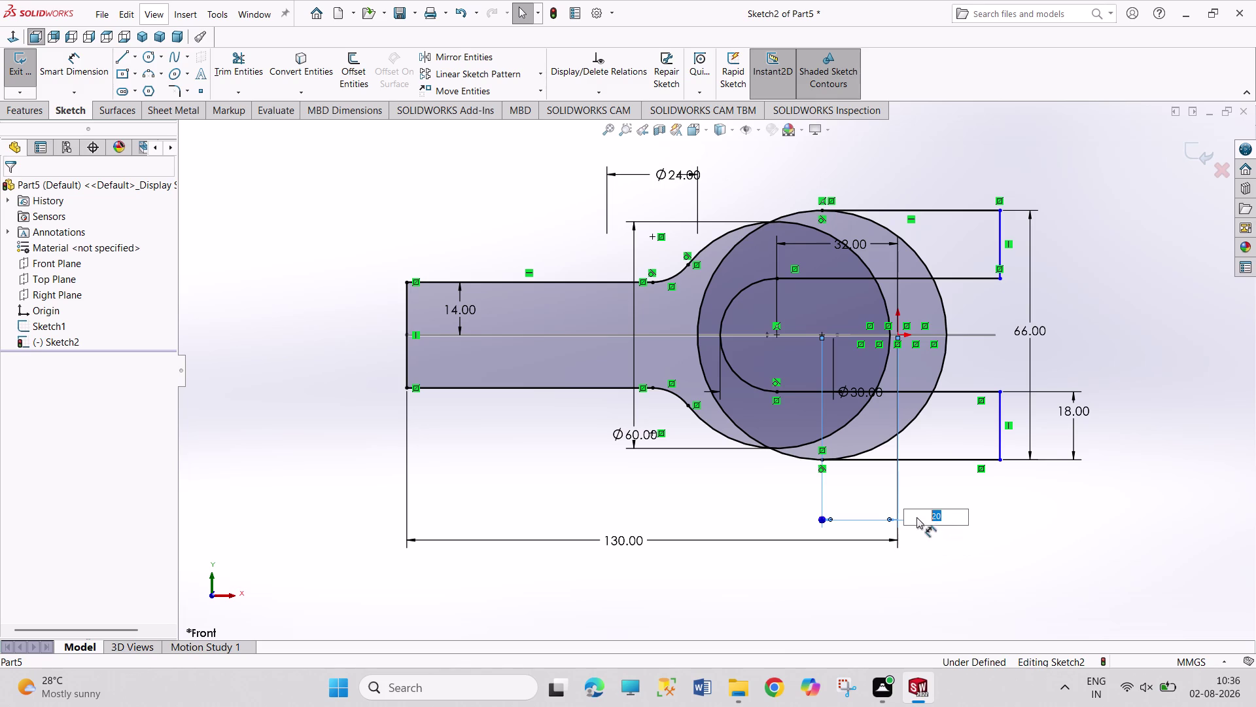
text(15)
key(Return)
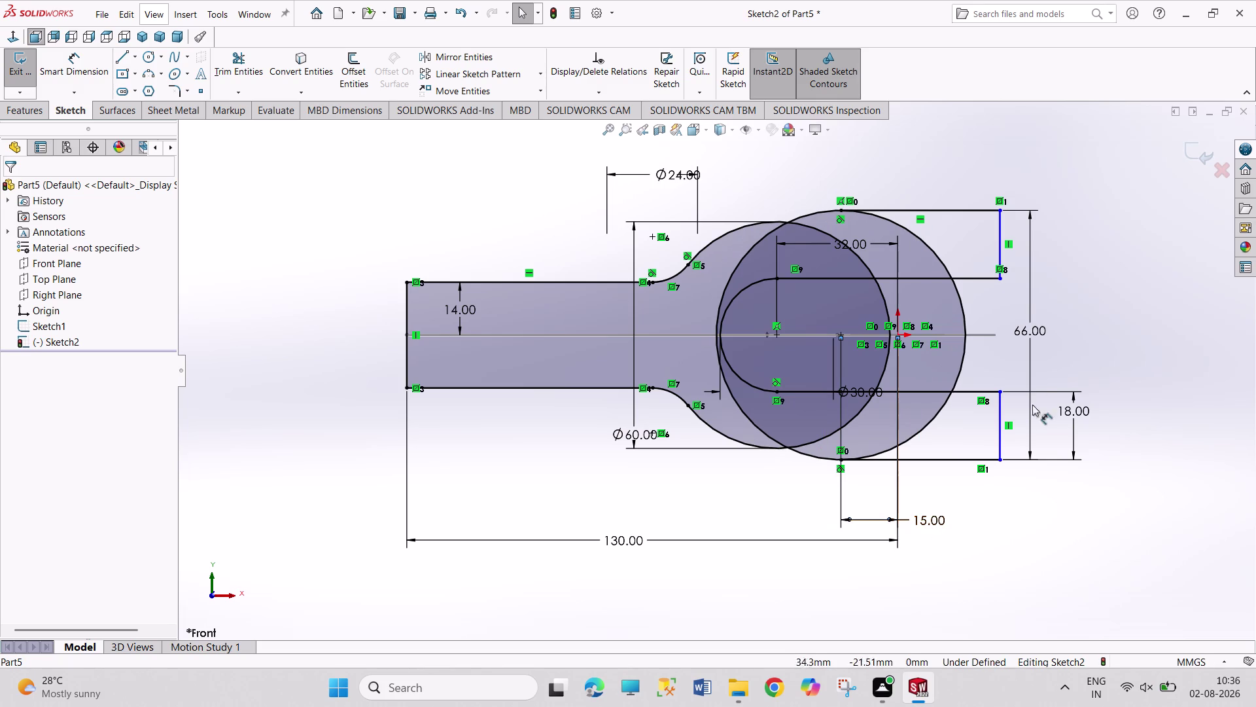
click(1159, 305)
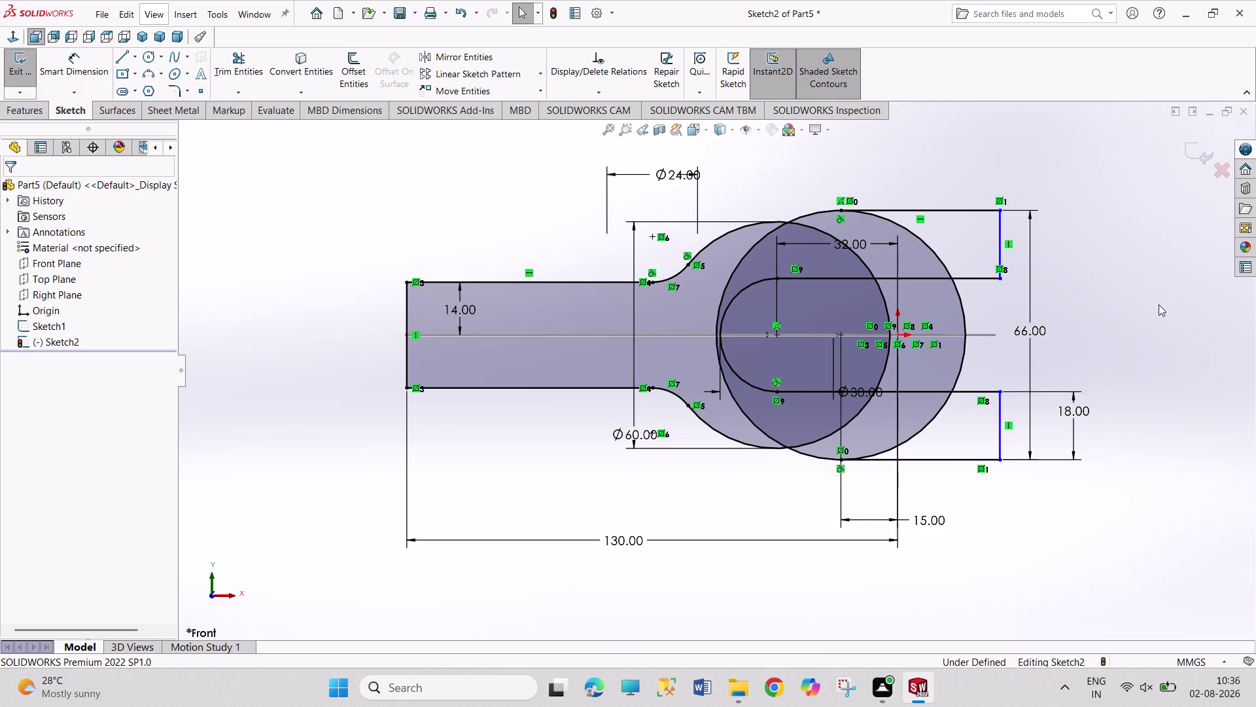
Change the 15 mm offset dimension to 18 mm.
double_click(931, 520)
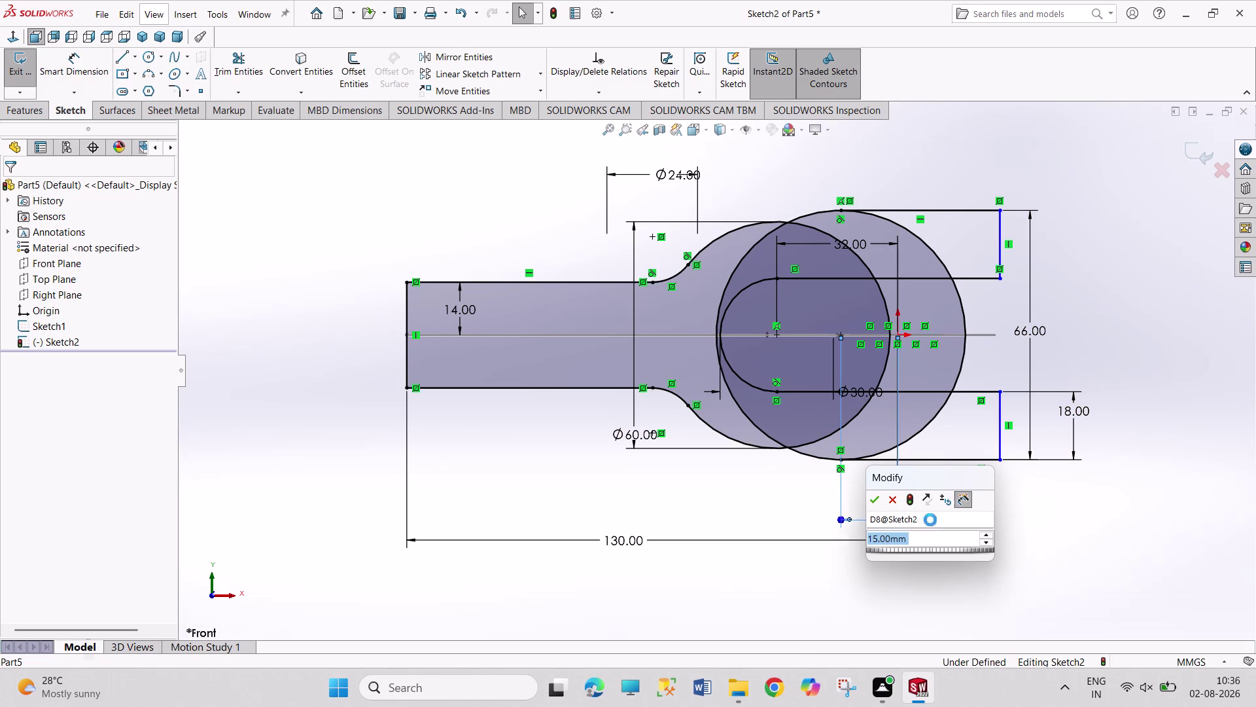
text(18)
key(Return)
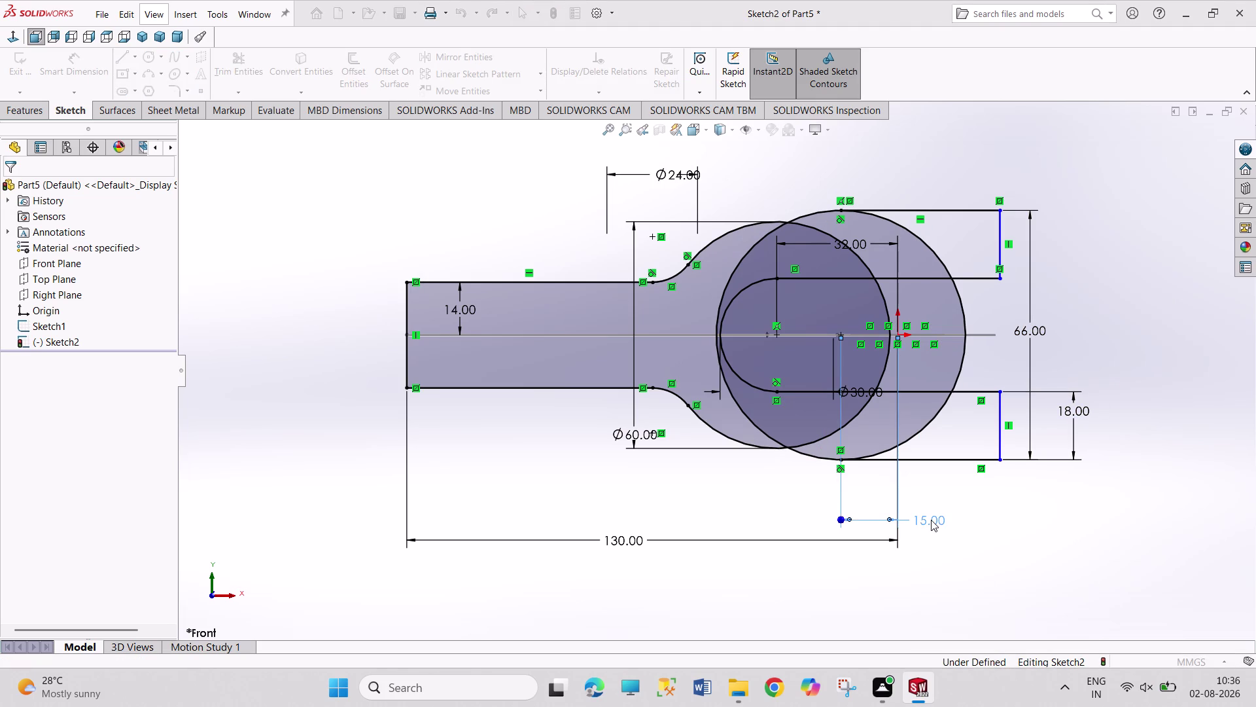
click(1079, 519)
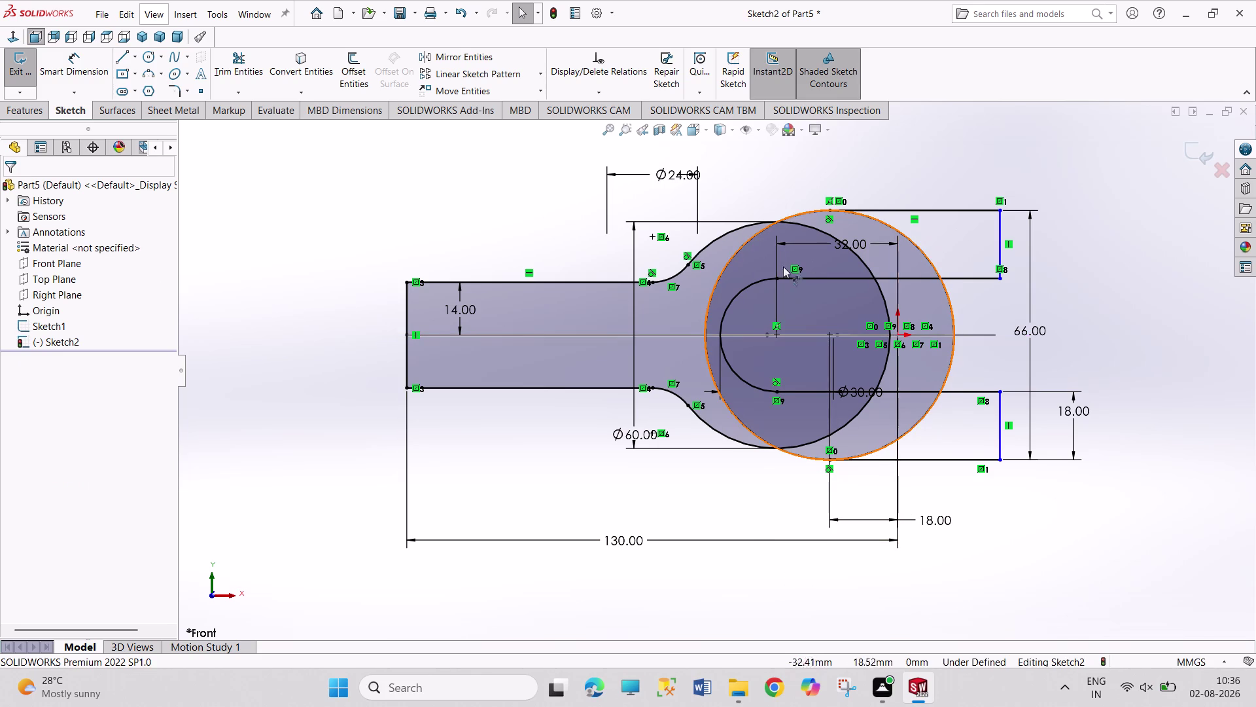
click(136, 57)
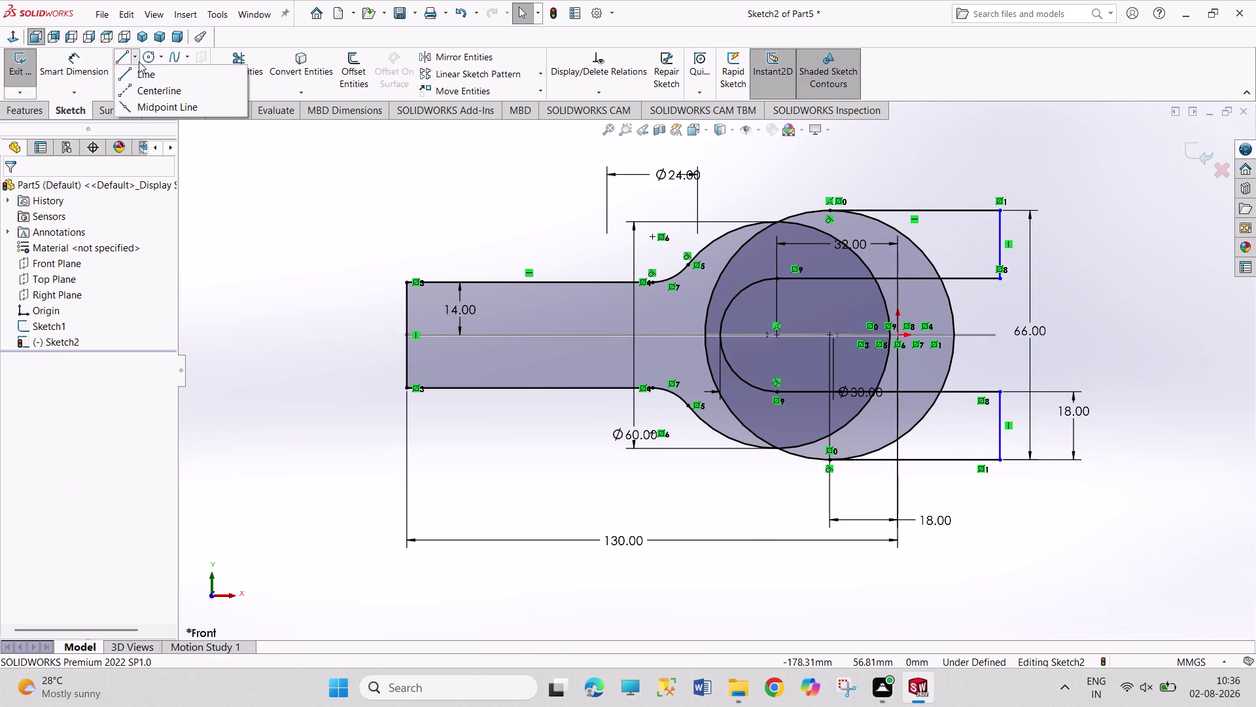
Draw a vertical centreline upward from the Ø60 circle centre.
click(150, 91)
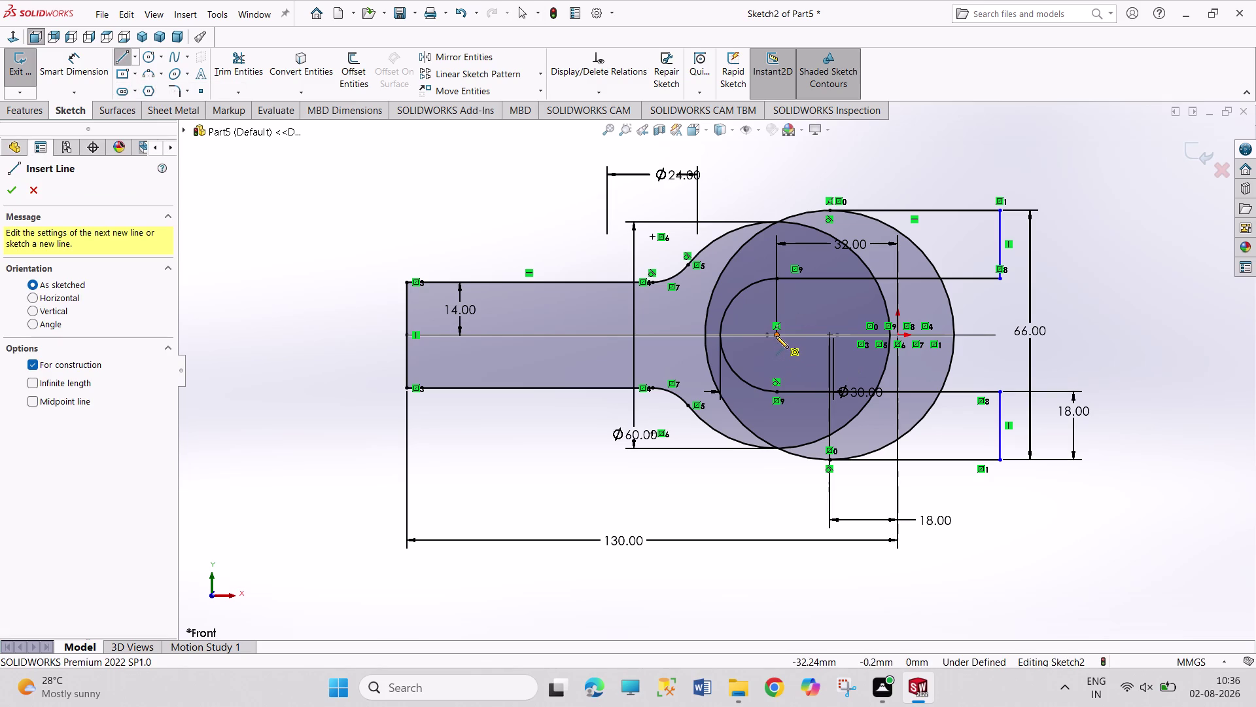
click(776, 336)
click(775, 148)
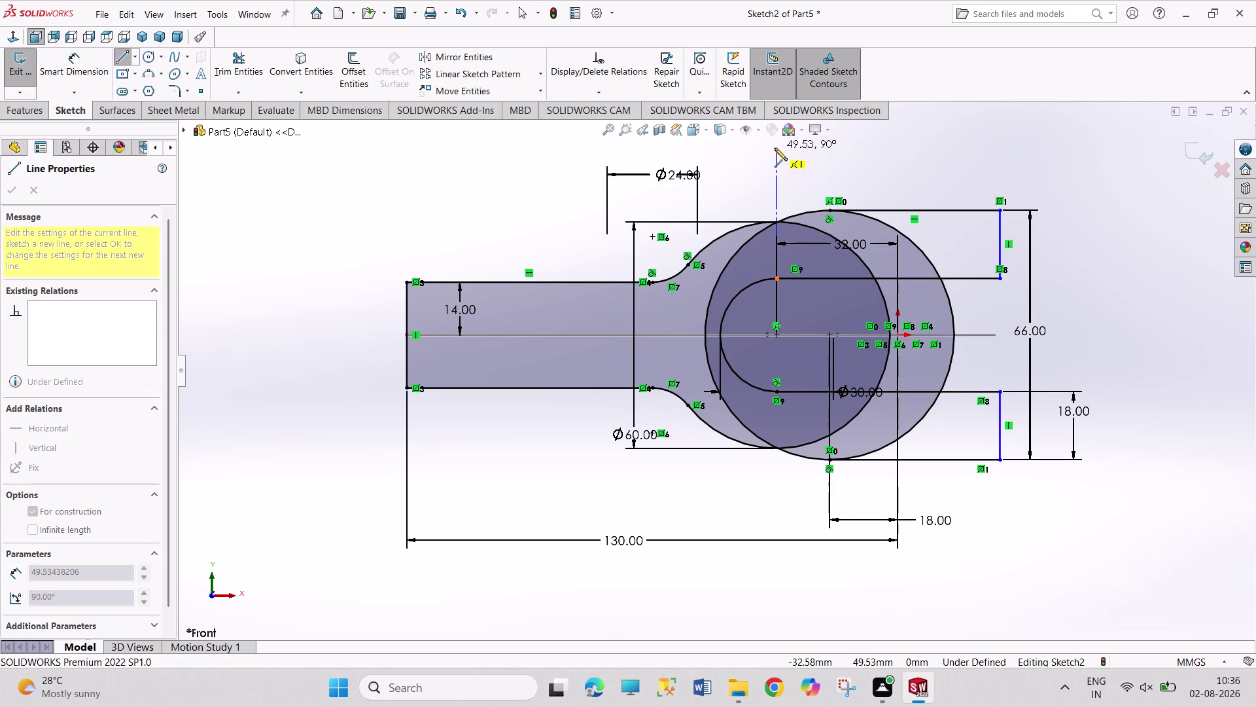
right_click(863, 157)
click(884, 167)
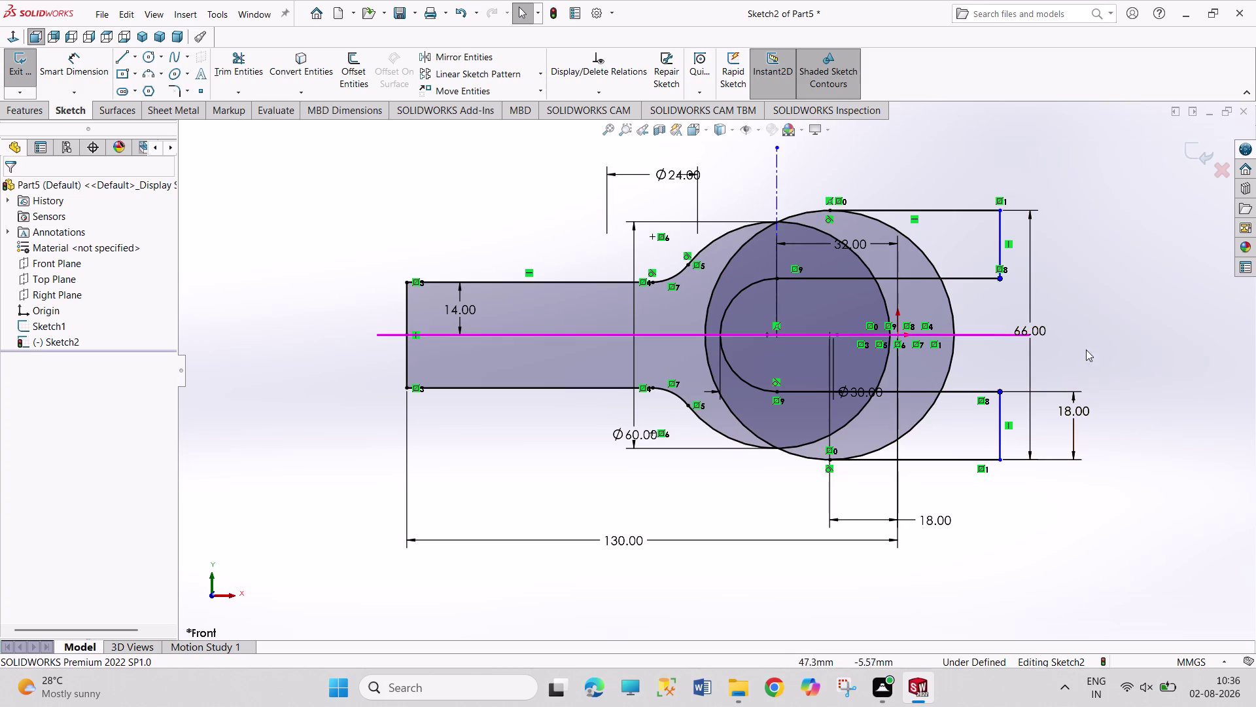
Correct the circle centre offset dimension from 18 mm to 18.5 mm.
double_click(941, 523)
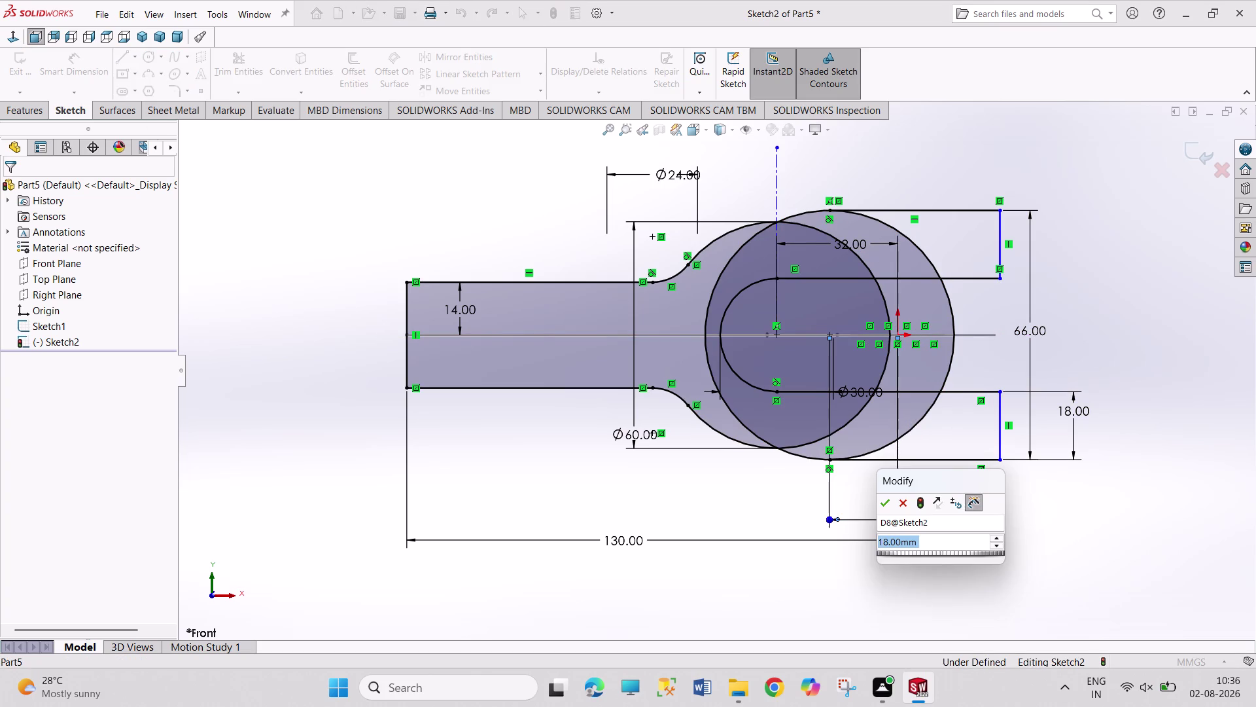
text(18.)
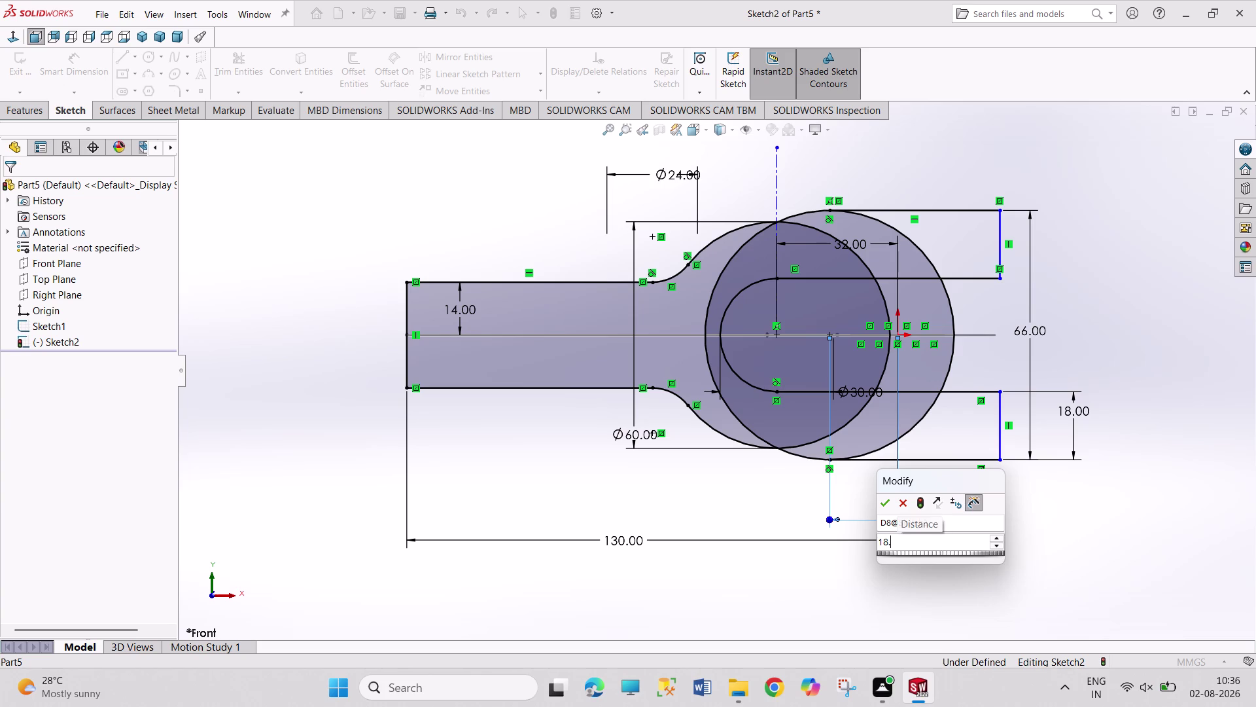
key(2)
key(Return)
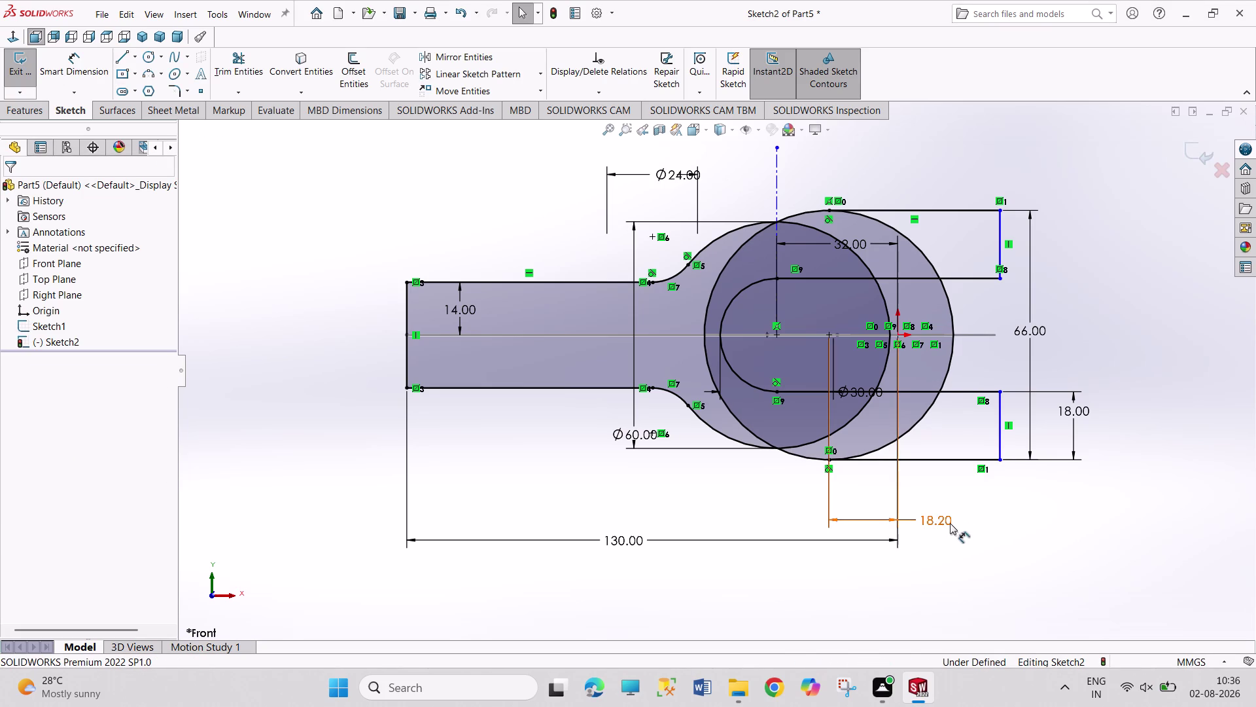
double_click(949, 521)
text(18.5)
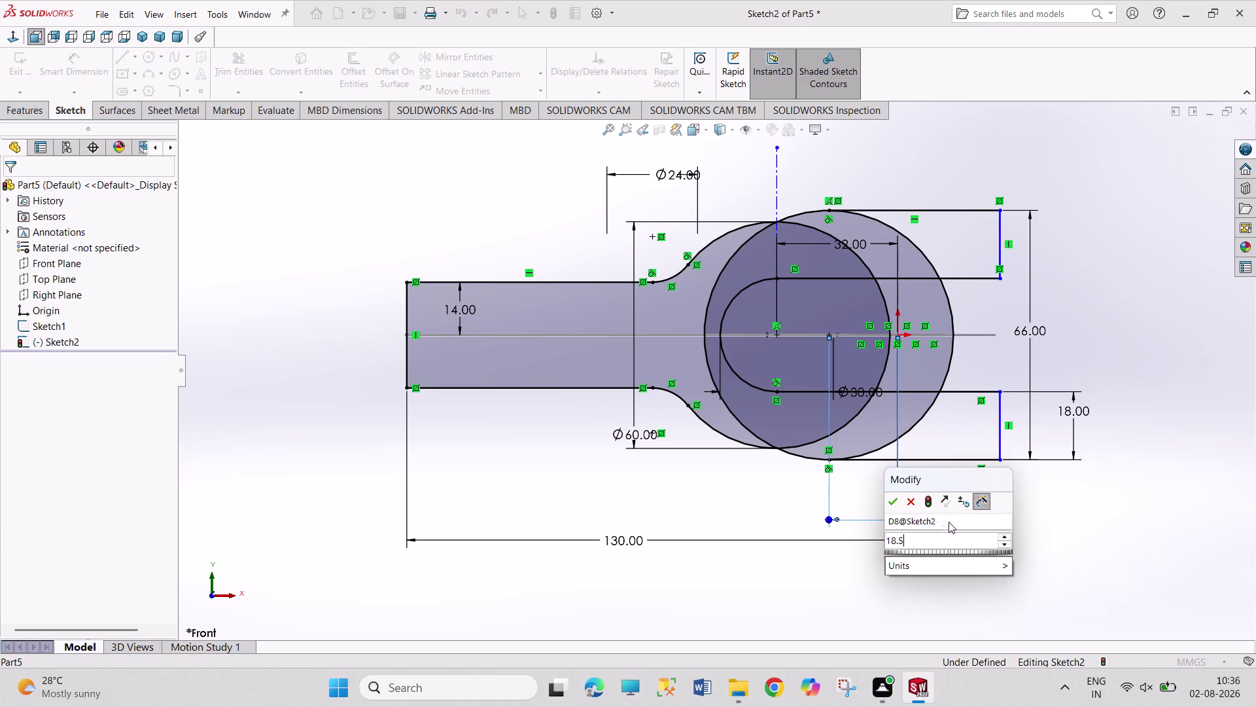
key(Return)
click(1083, 538)
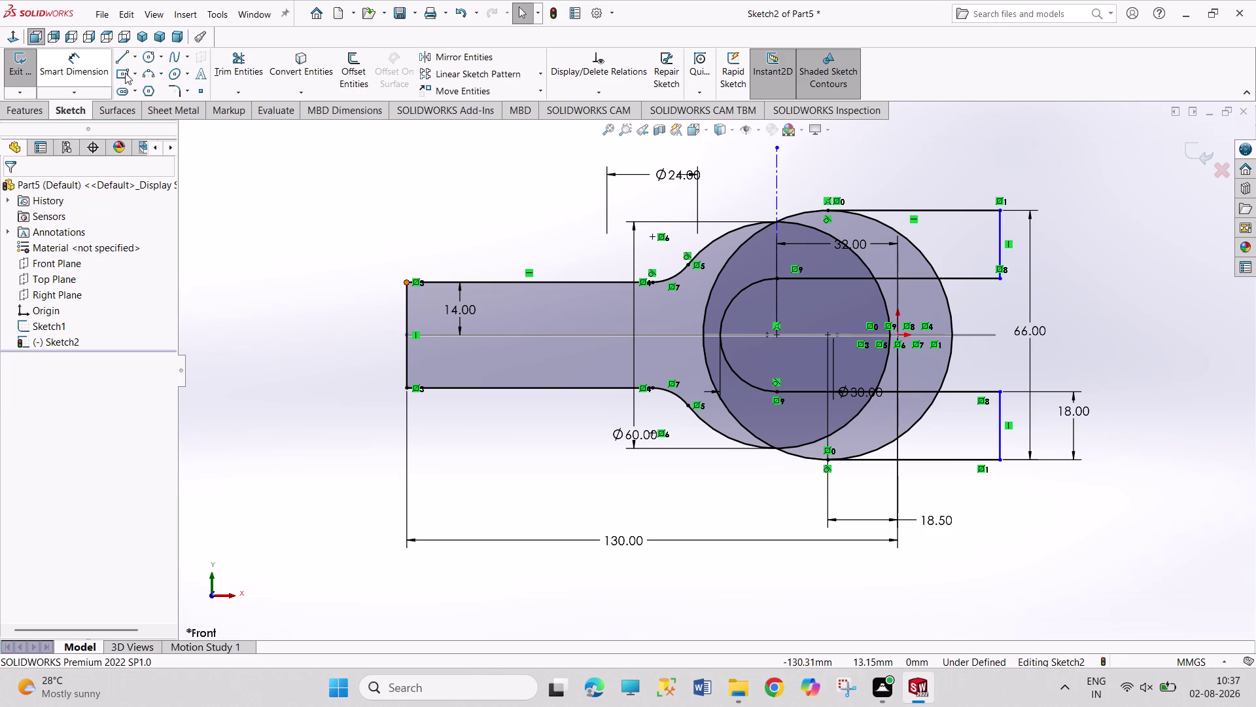
click(251, 70)
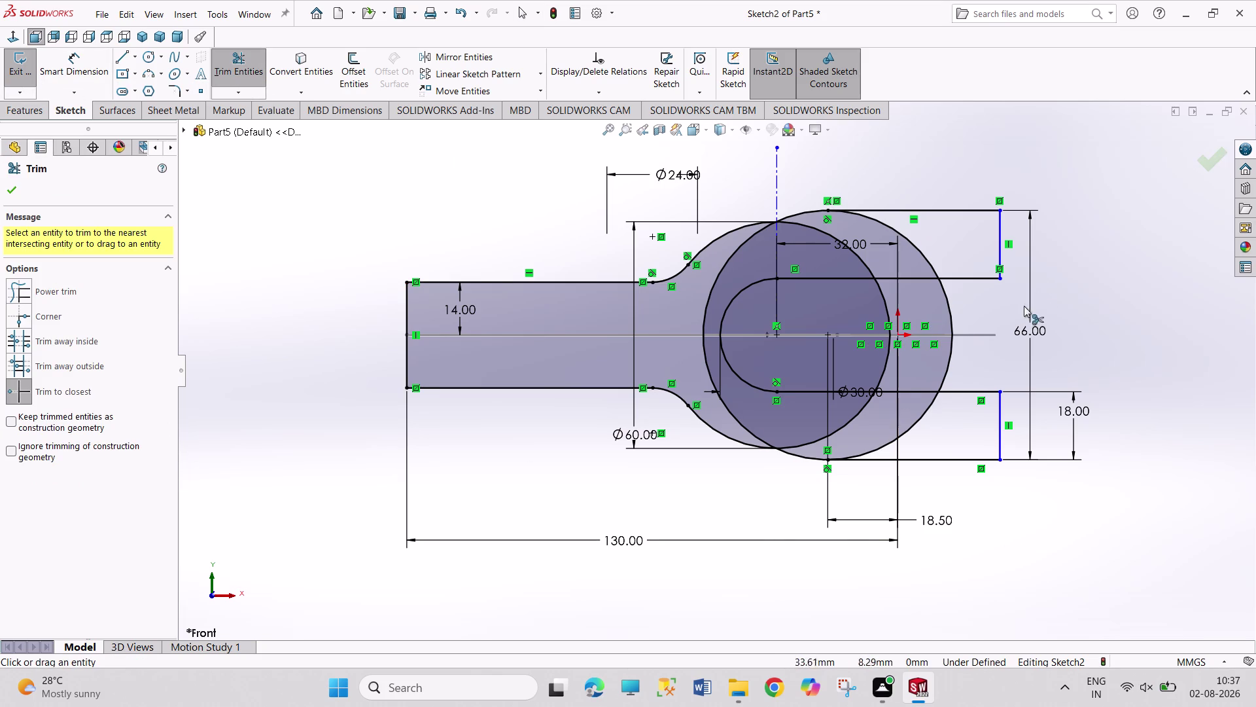
Trim the overlapping arcs of the large and Ø60 circles inside the fork.
click(751, 434)
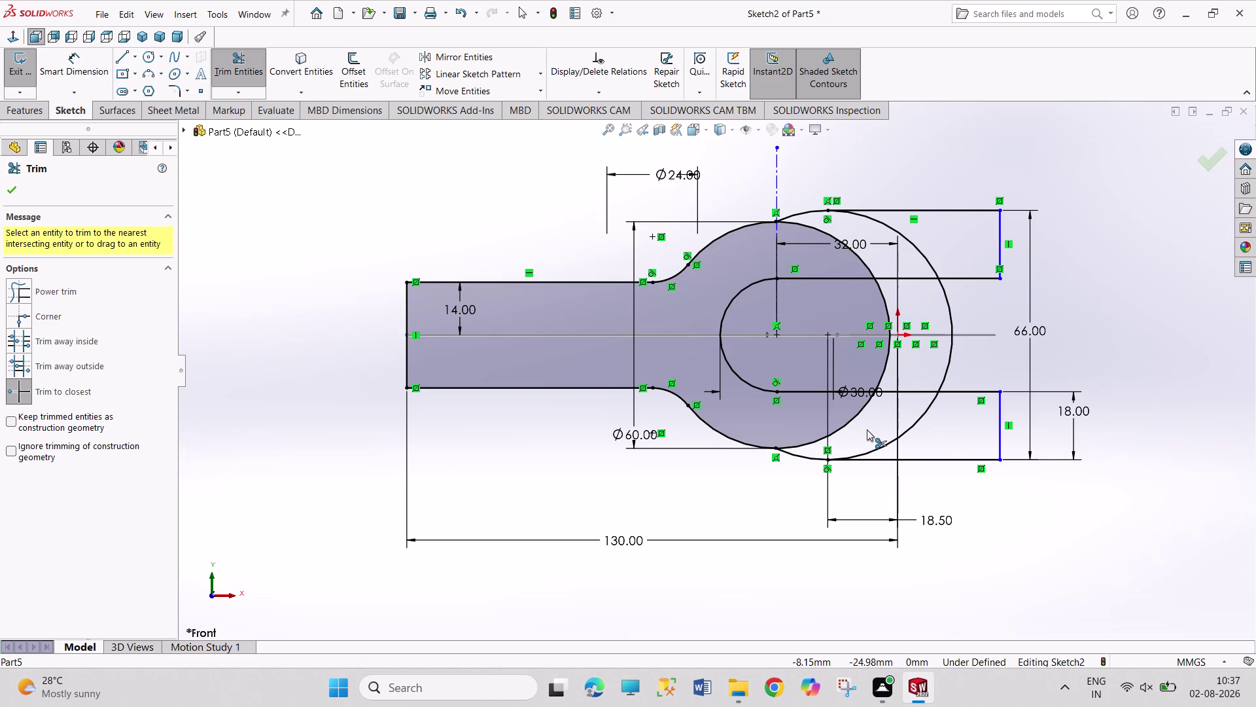
click(815, 440)
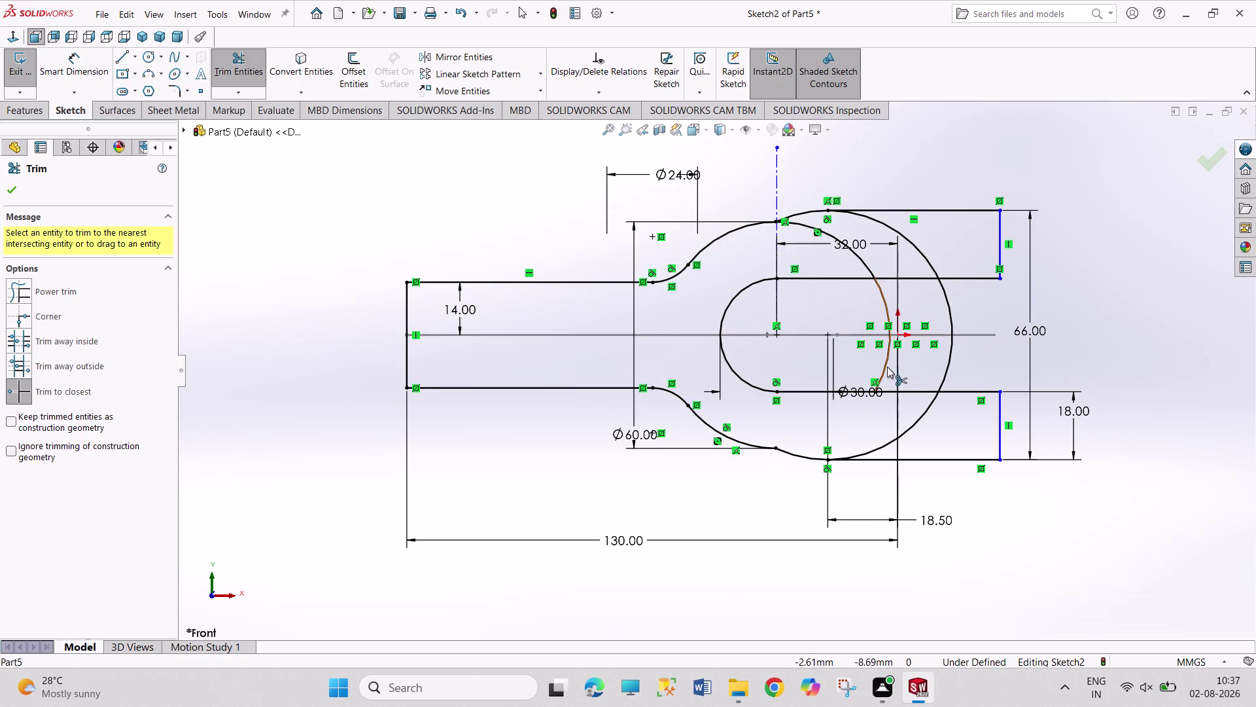
click(886, 367)
click(860, 256)
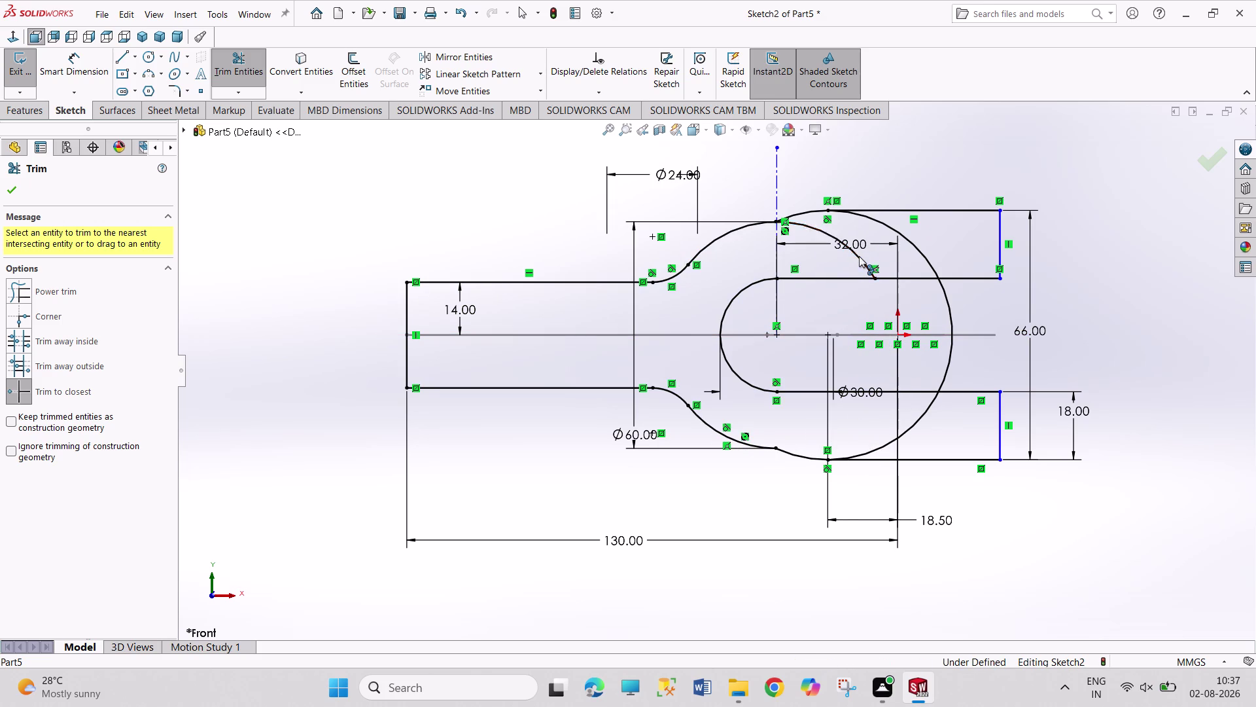
click(918, 247)
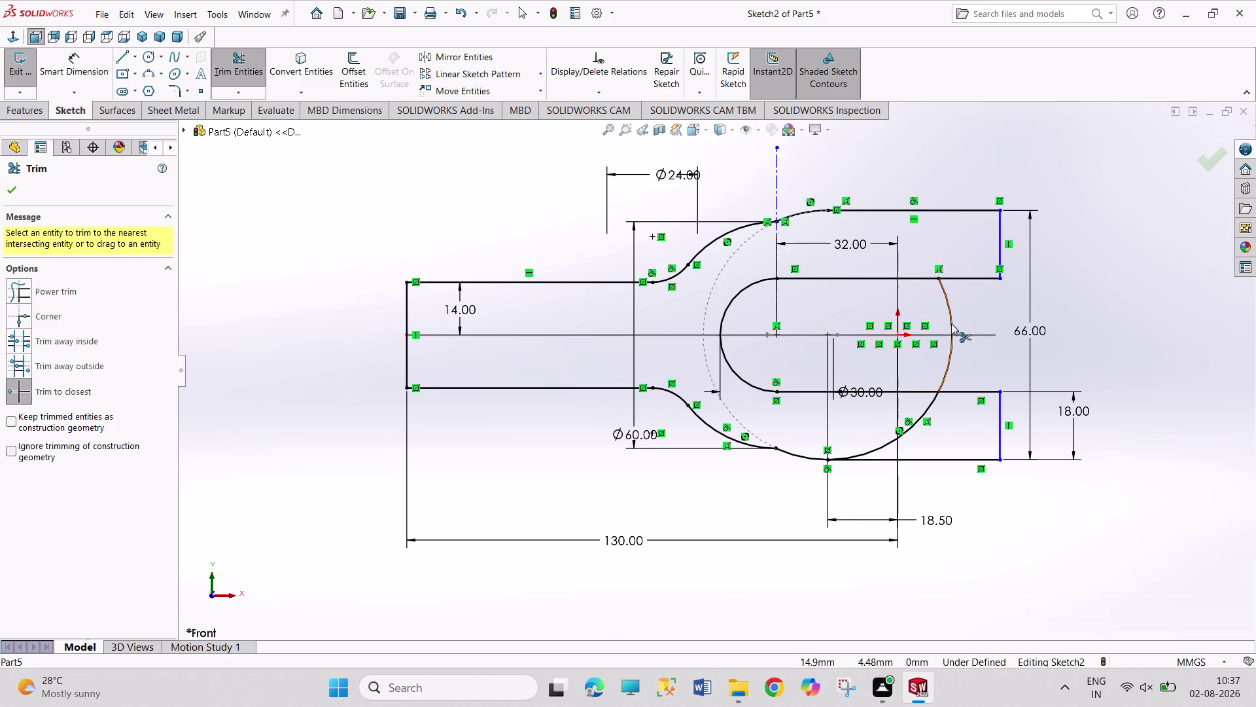
click(951, 325)
click(919, 417)
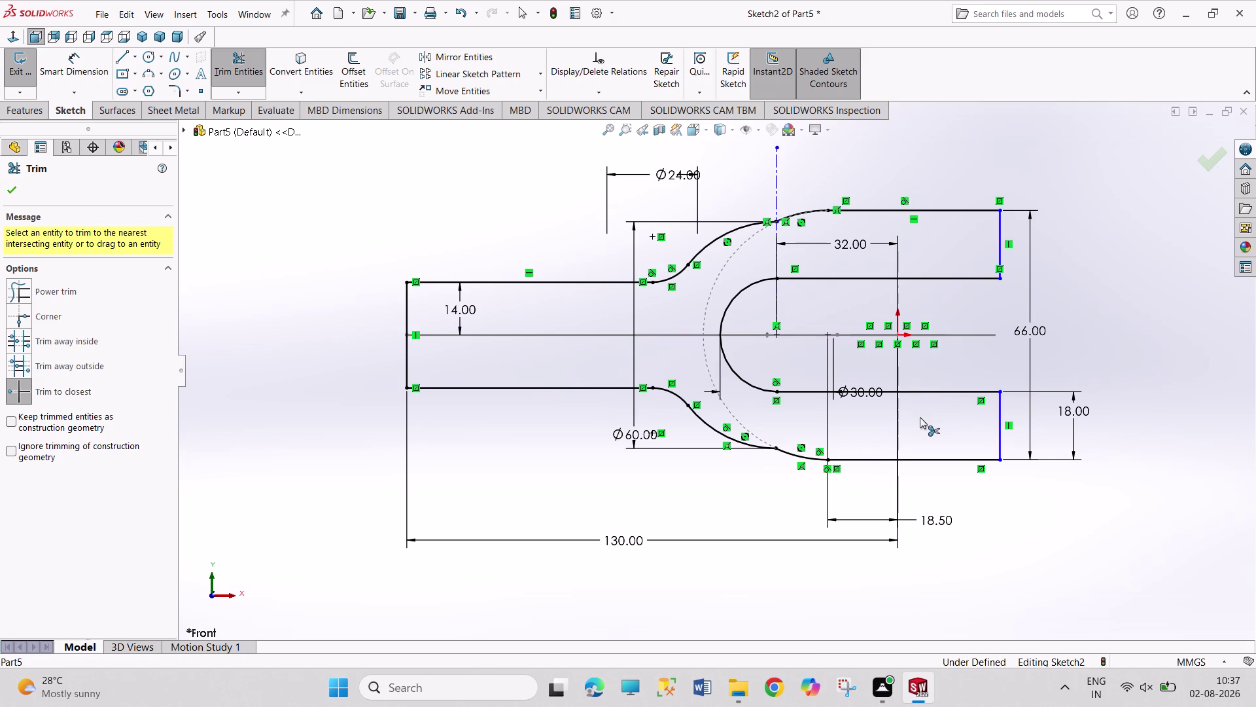
right_click(1107, 277)
click(1082, 320)
Zoom in and trim the tiny leftover arc at the corner.
scroll(down, 3)
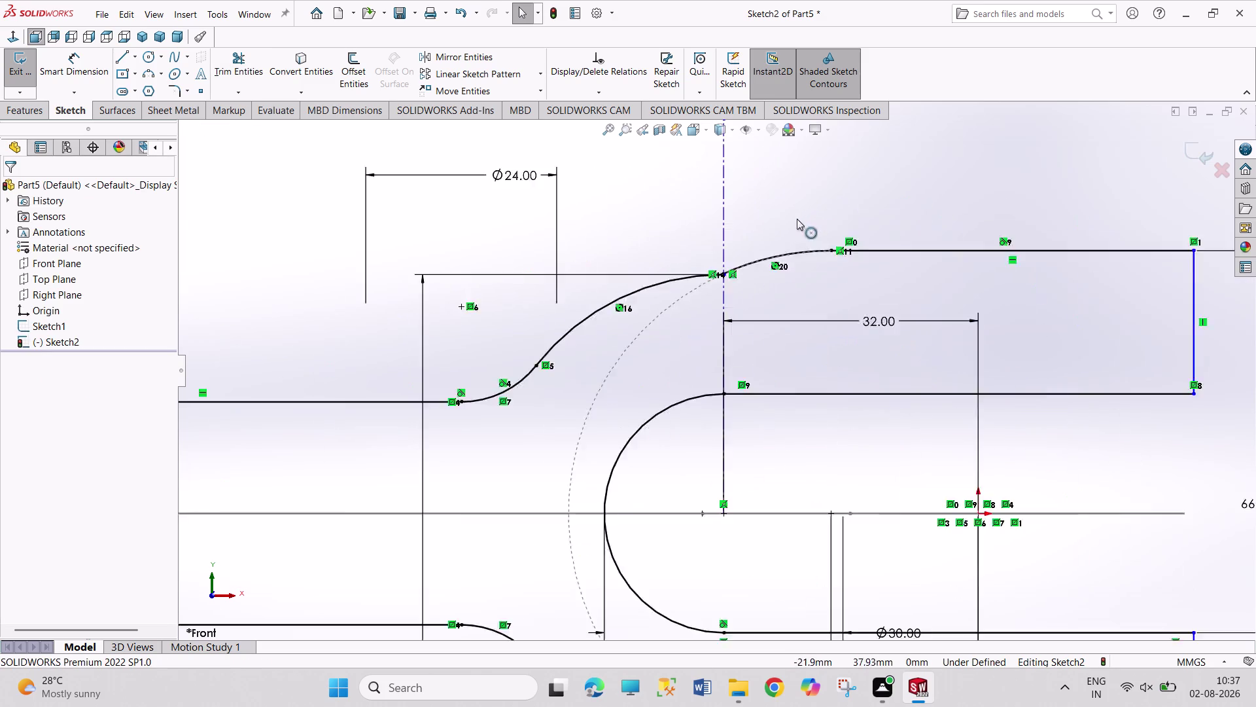
scroll(down, 3)
scroll(down, 3)
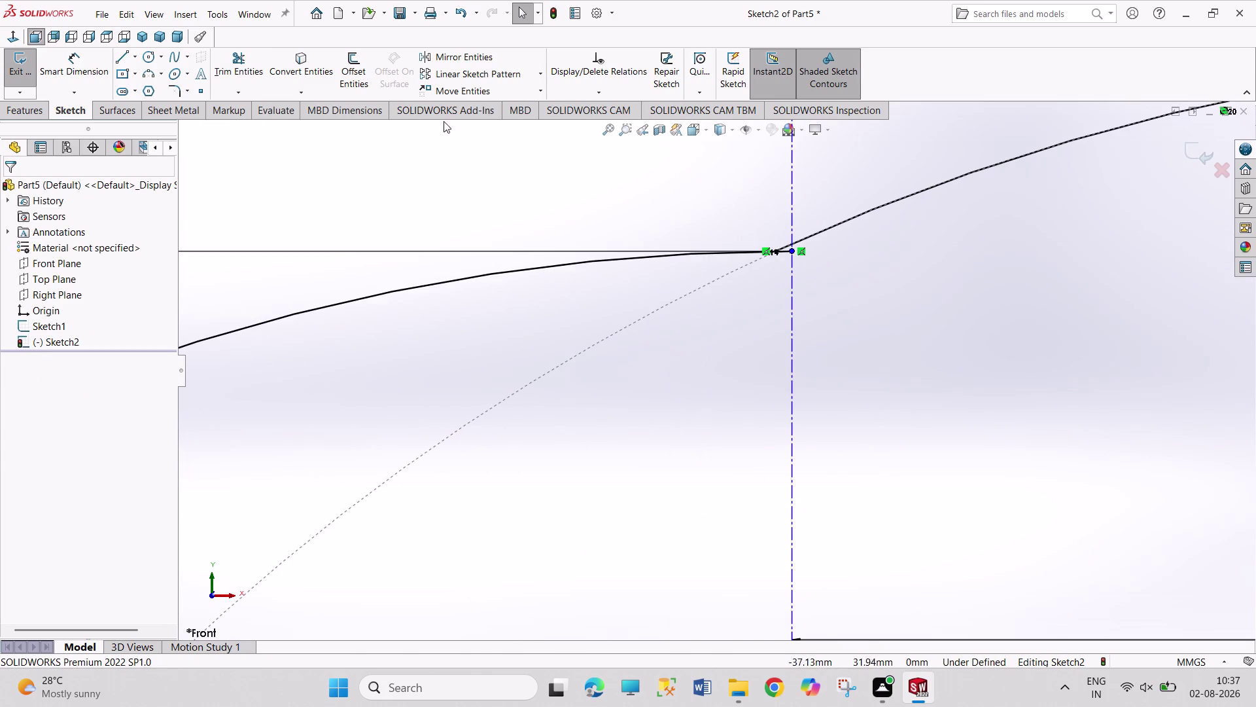
click(244, 64)
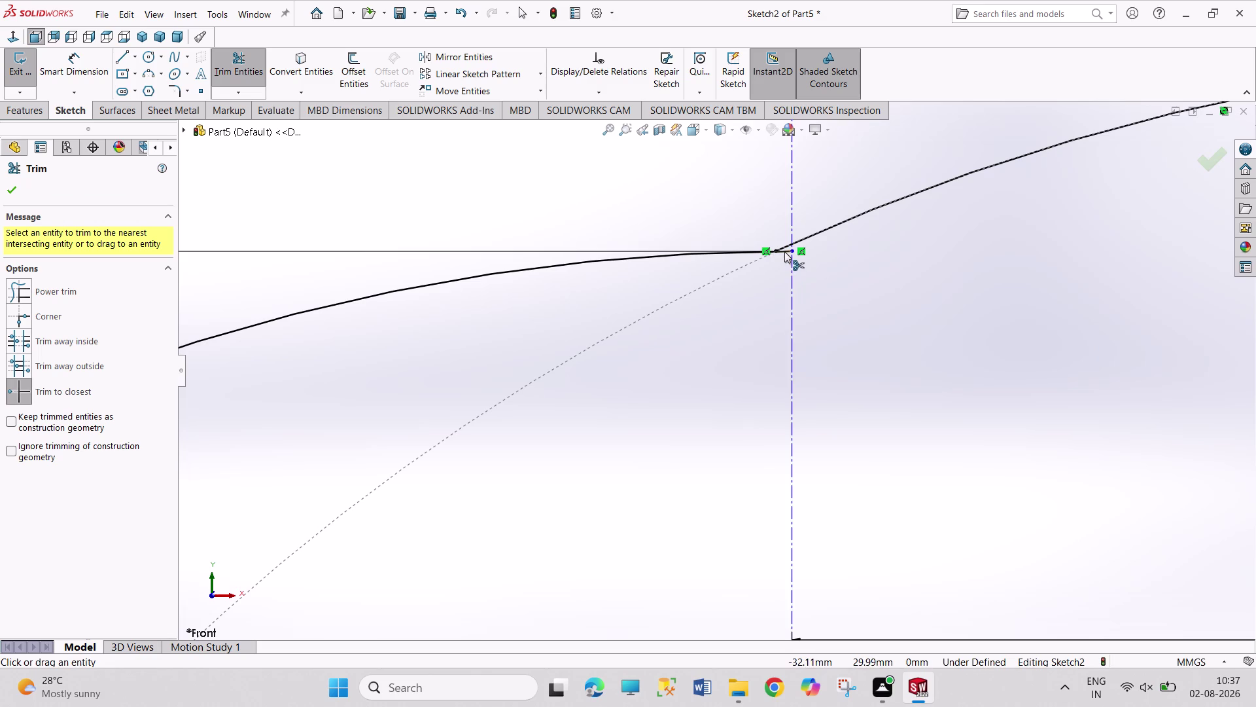
click(785, 252)
scroll(up, 3)
scroll(up, 3)
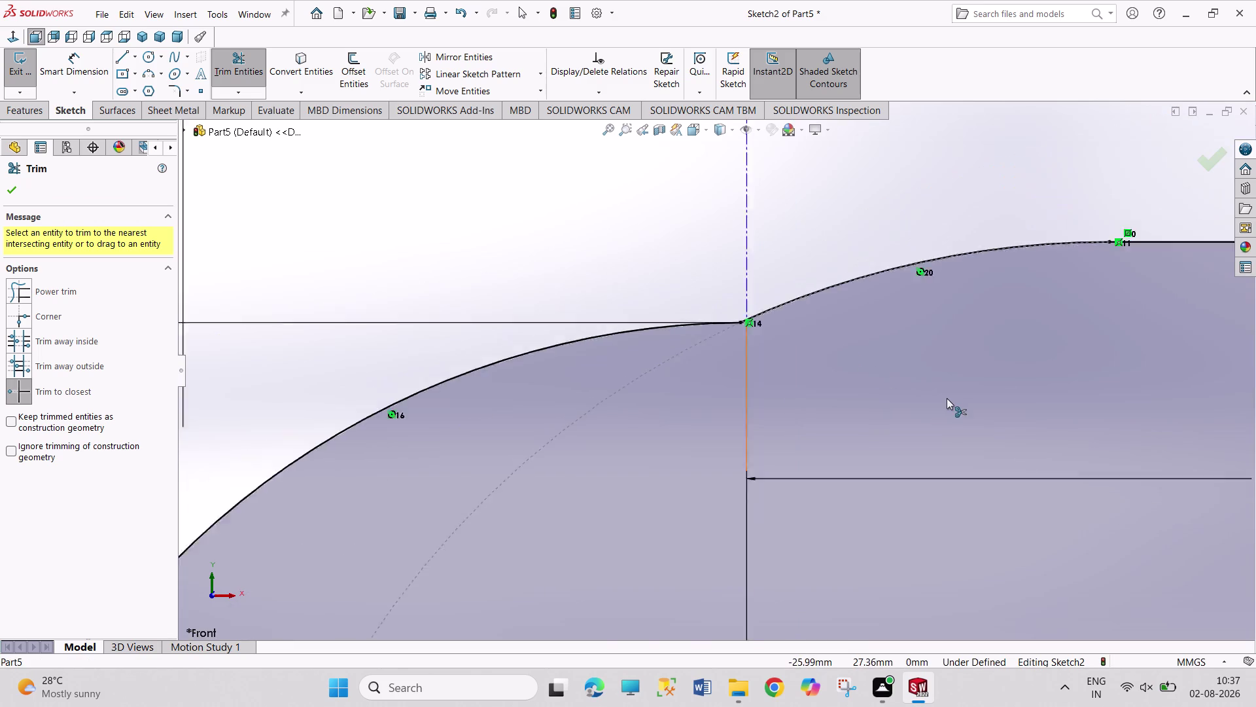
scroll(up, 3)
scroll(up, 3)
scroll(down, 3)
scroll(down, 3)
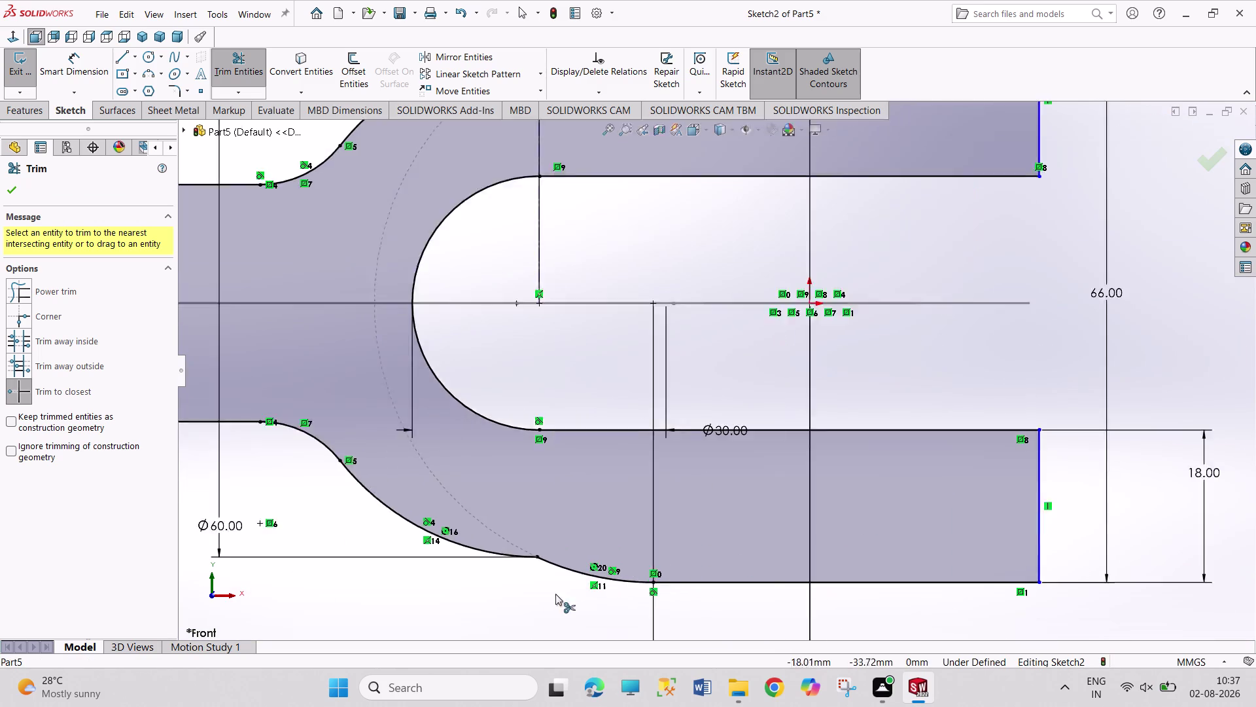
scroll(down, 3)
scroll(up, 3)
scroll(up, 3)
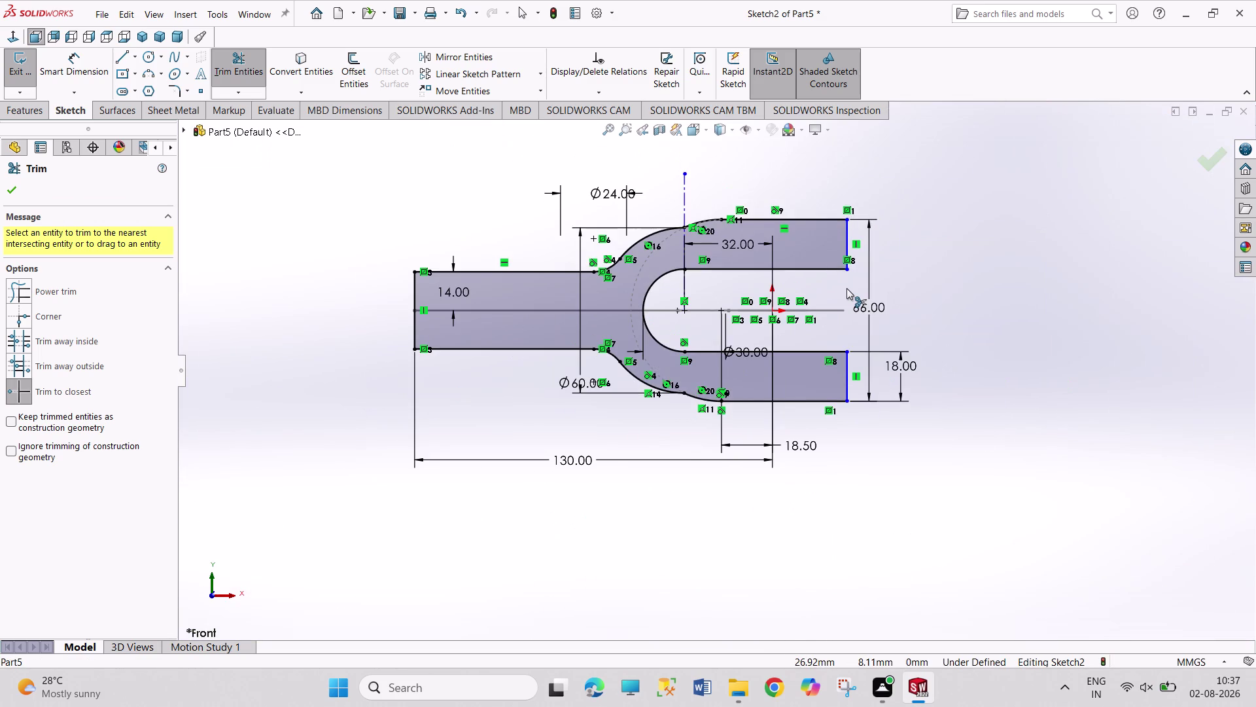
scroll(down, 3)
right_click(1043, 295)
click(1066, 336)
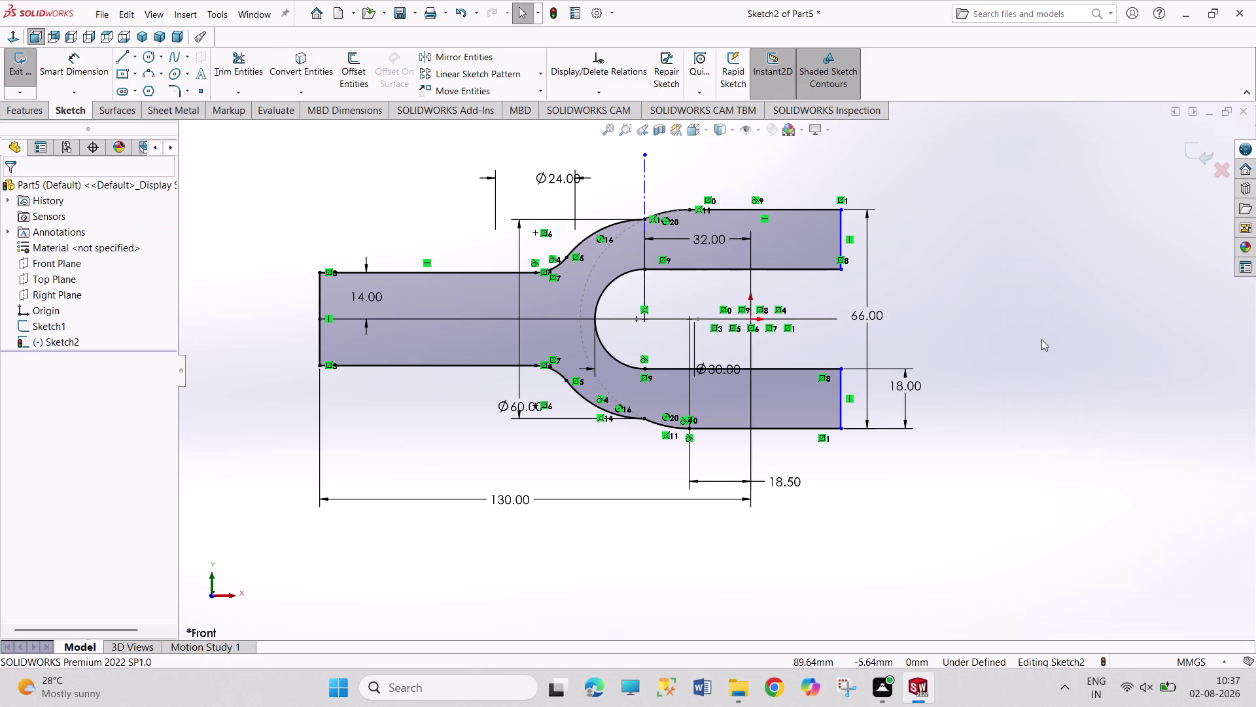
Place a dimension from the horizontal centre axis to the lower prong's inner corner.
right_drag(1041, 339, 1062, 163)
click(752, 317)
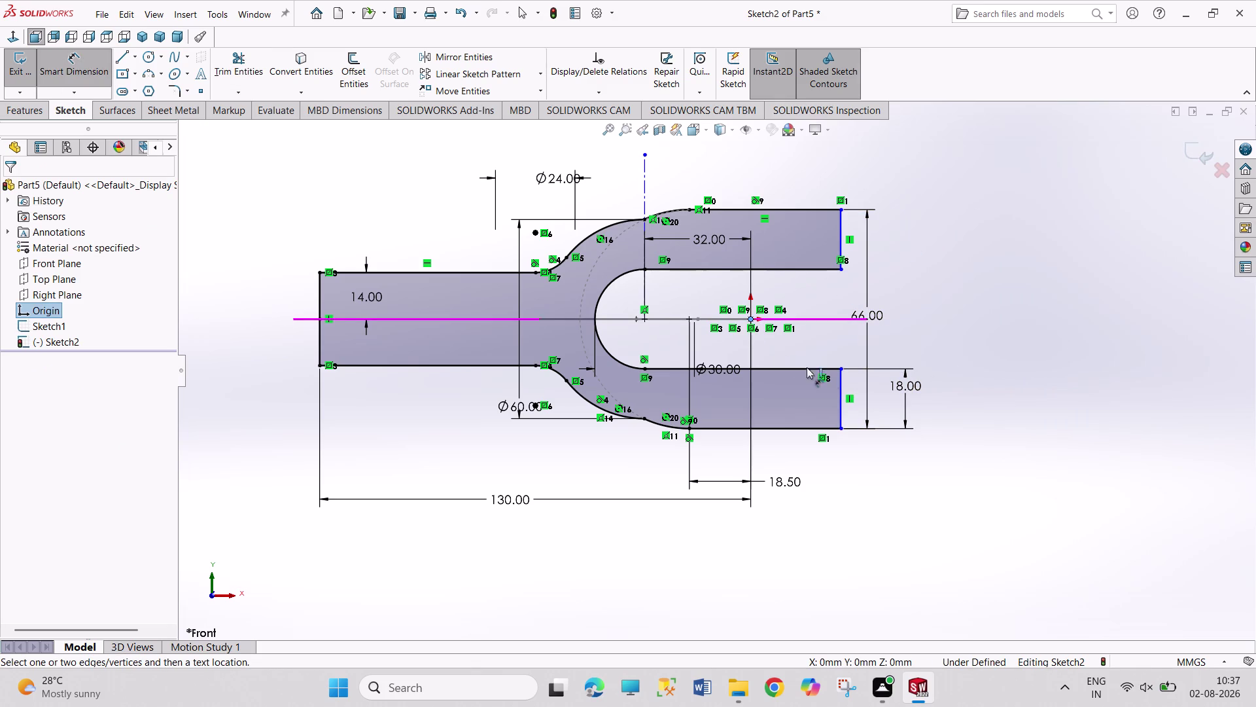
click(843, 368)
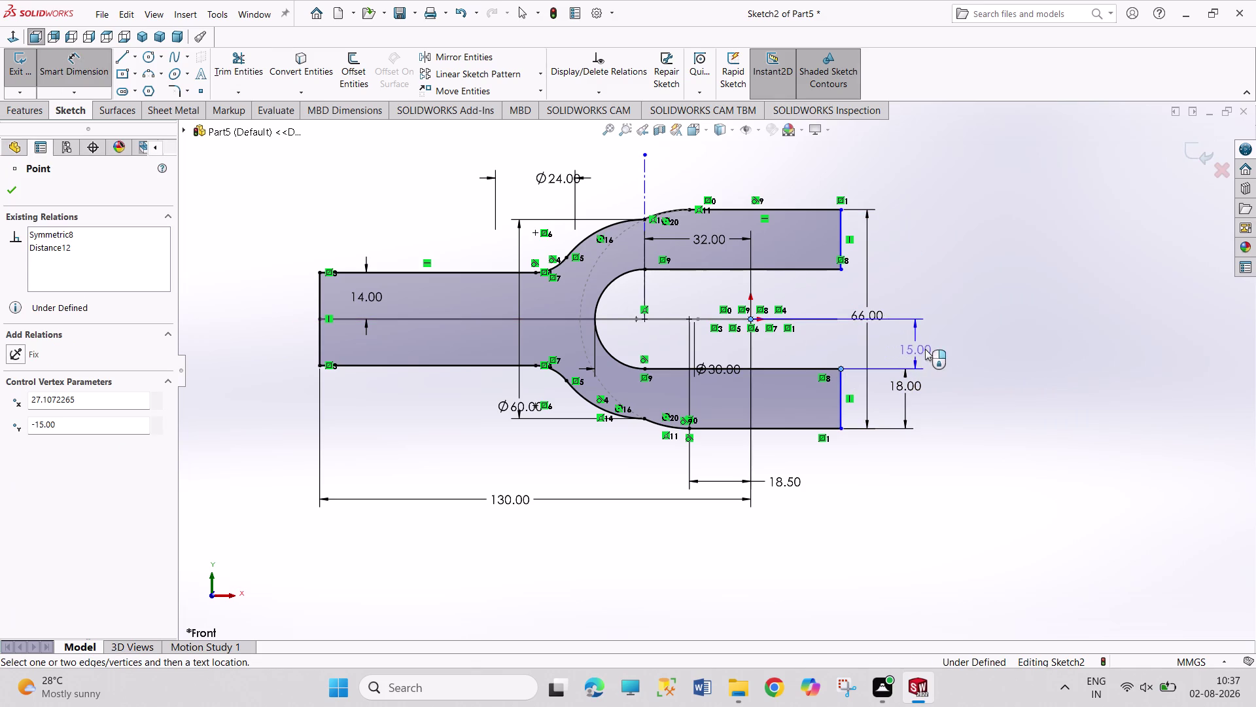
click(926, 349)
click(735, 276)
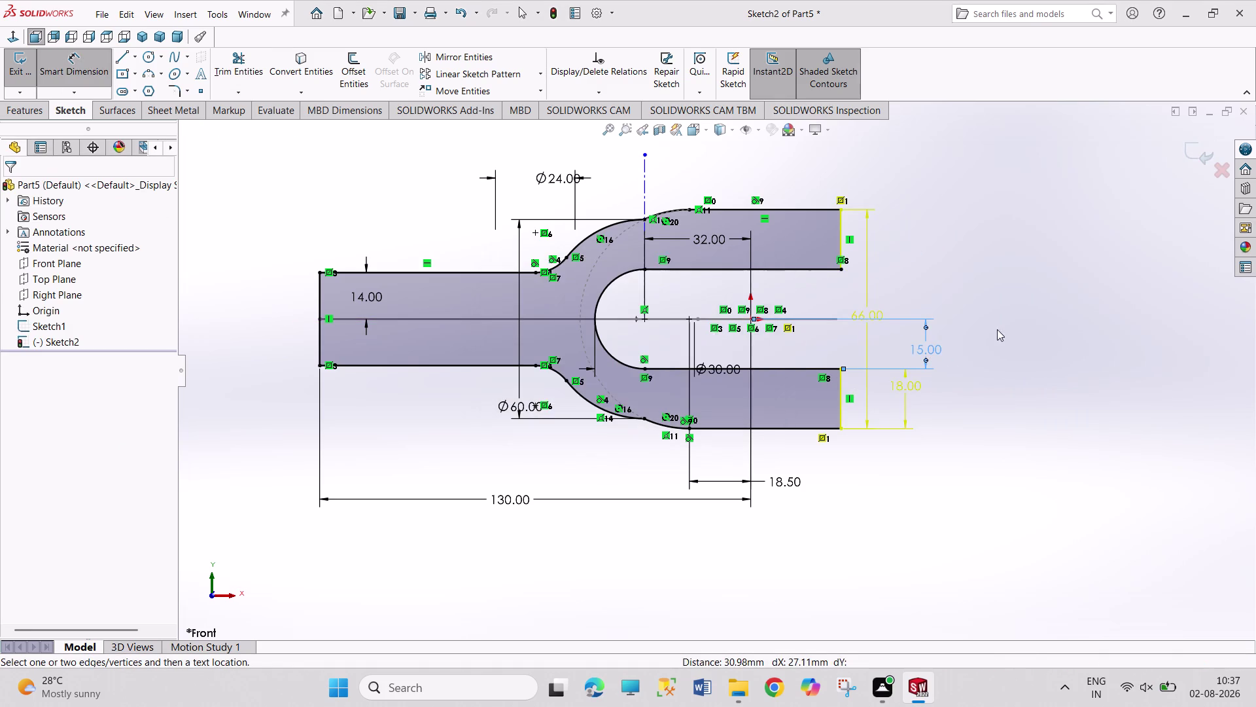
click(1101, 334)
right_click(1064, 334)
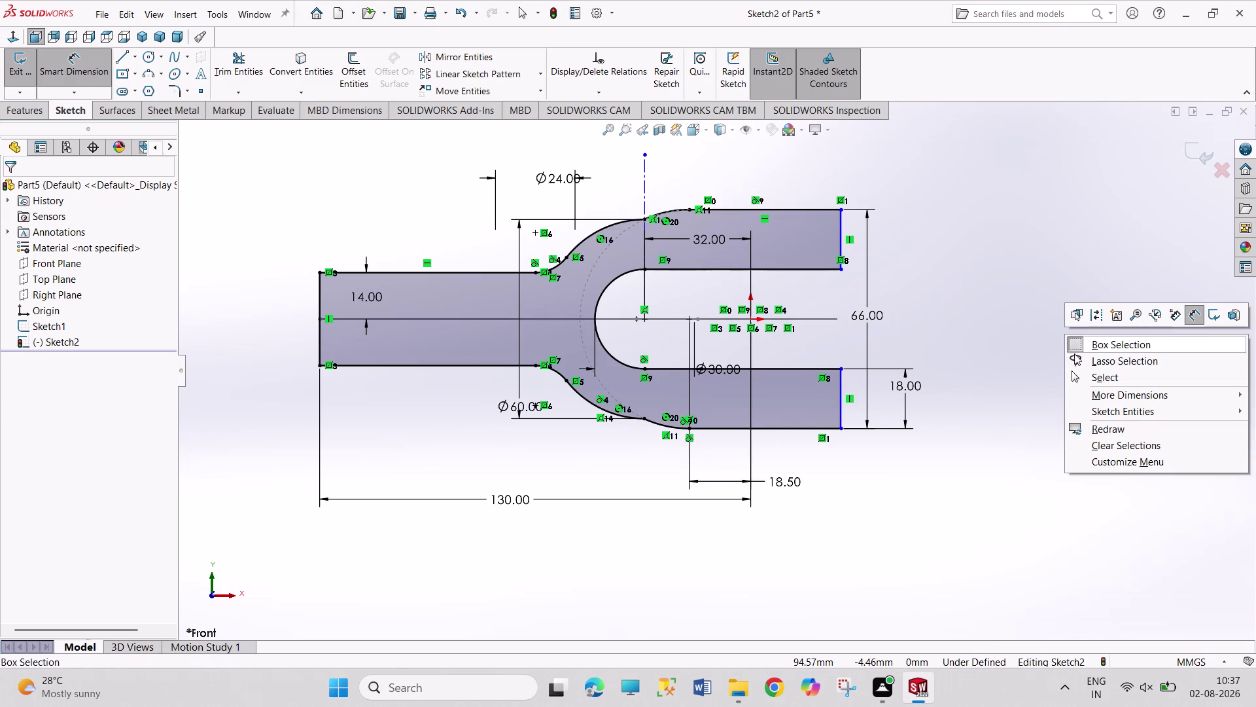
click(1087, 379)
Add a 27.11 mm horizontal dimension to the lower fork arm.
right_drag(1104, 378, 1084, 225)
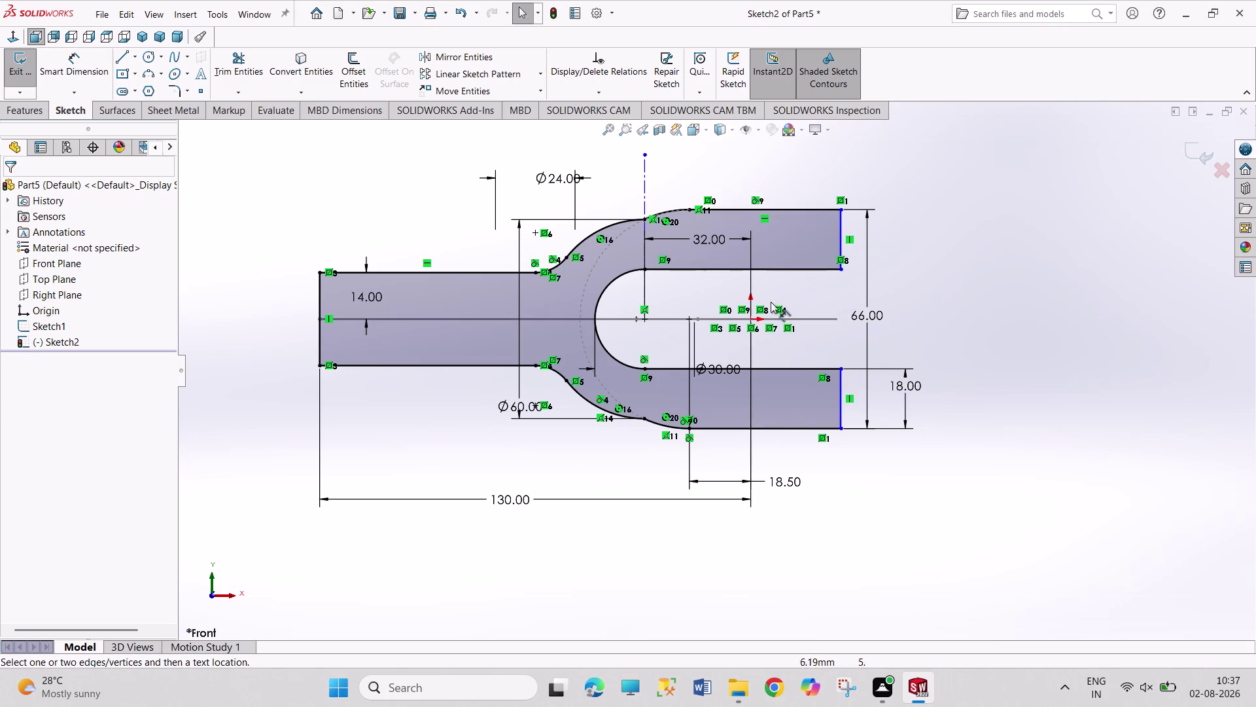
click(750, 319)
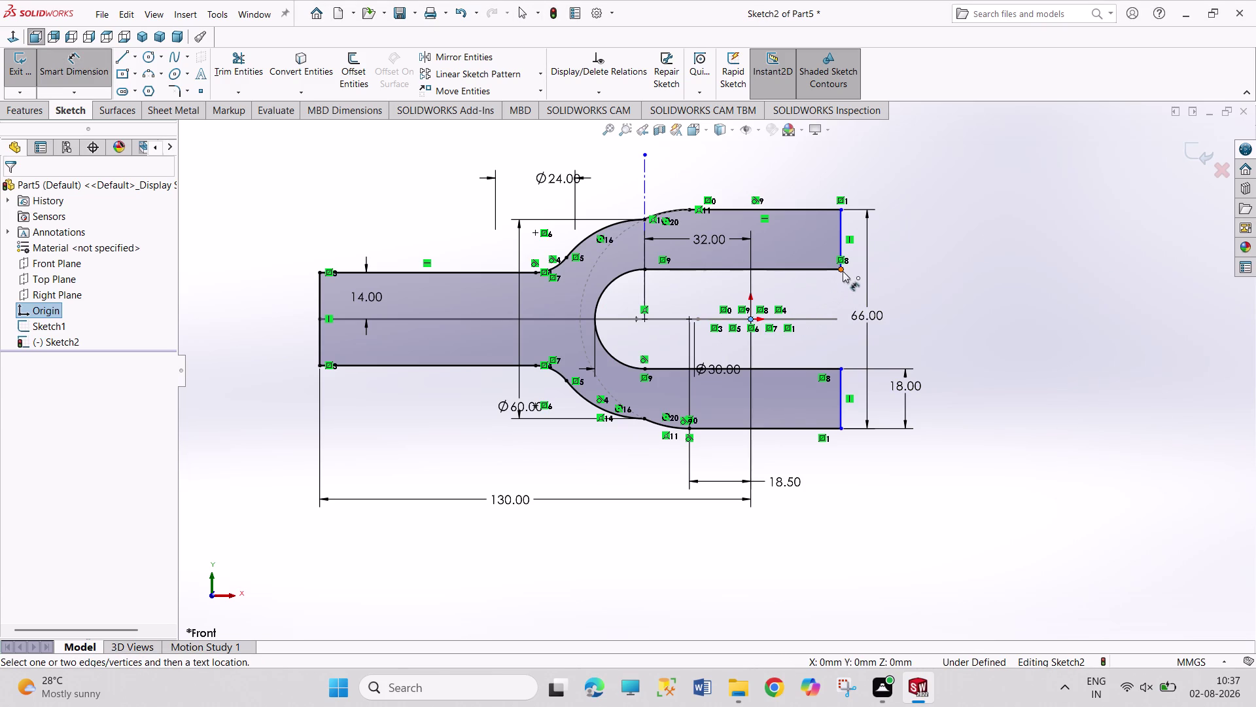
click(843, 271)
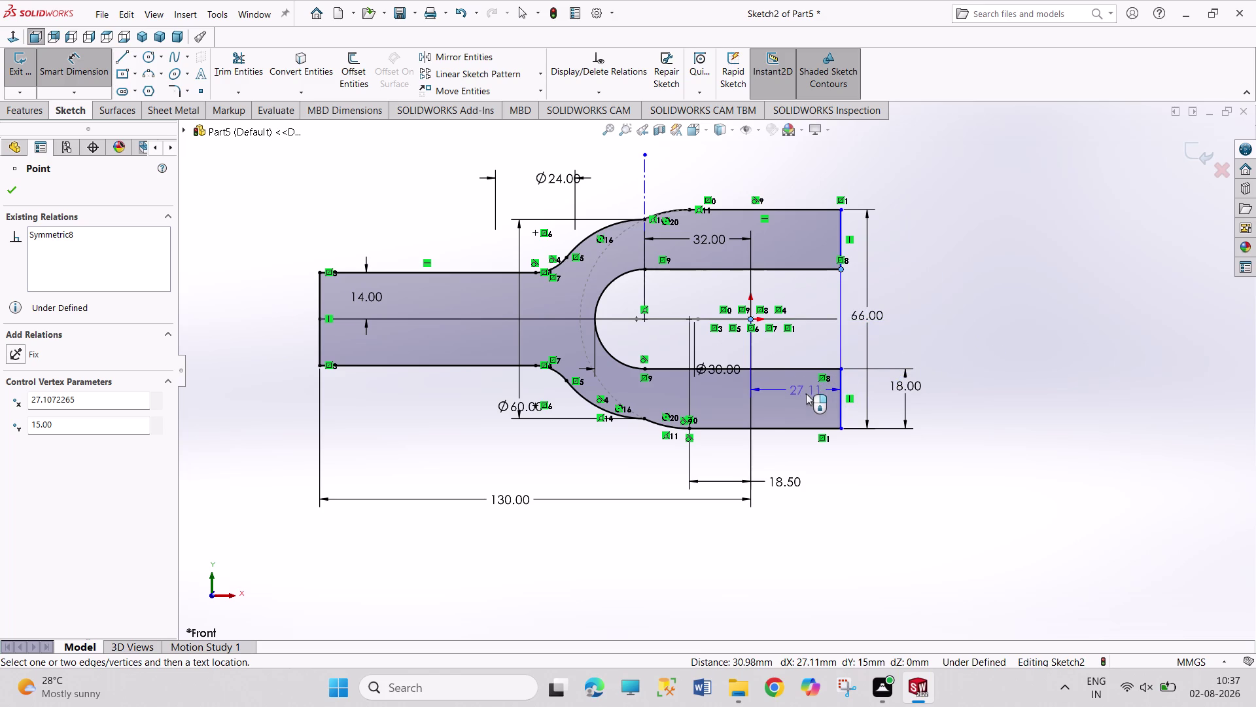
click(806, 394)
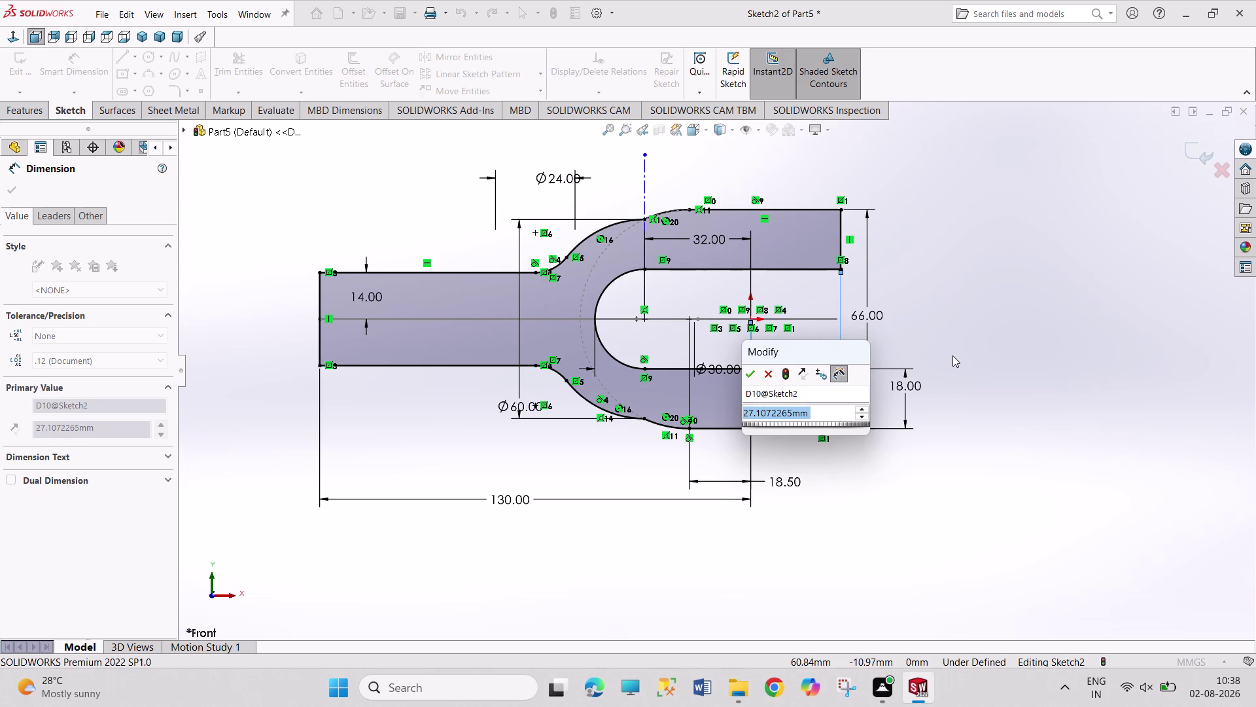
click(768, 369)
click(1014, 362)
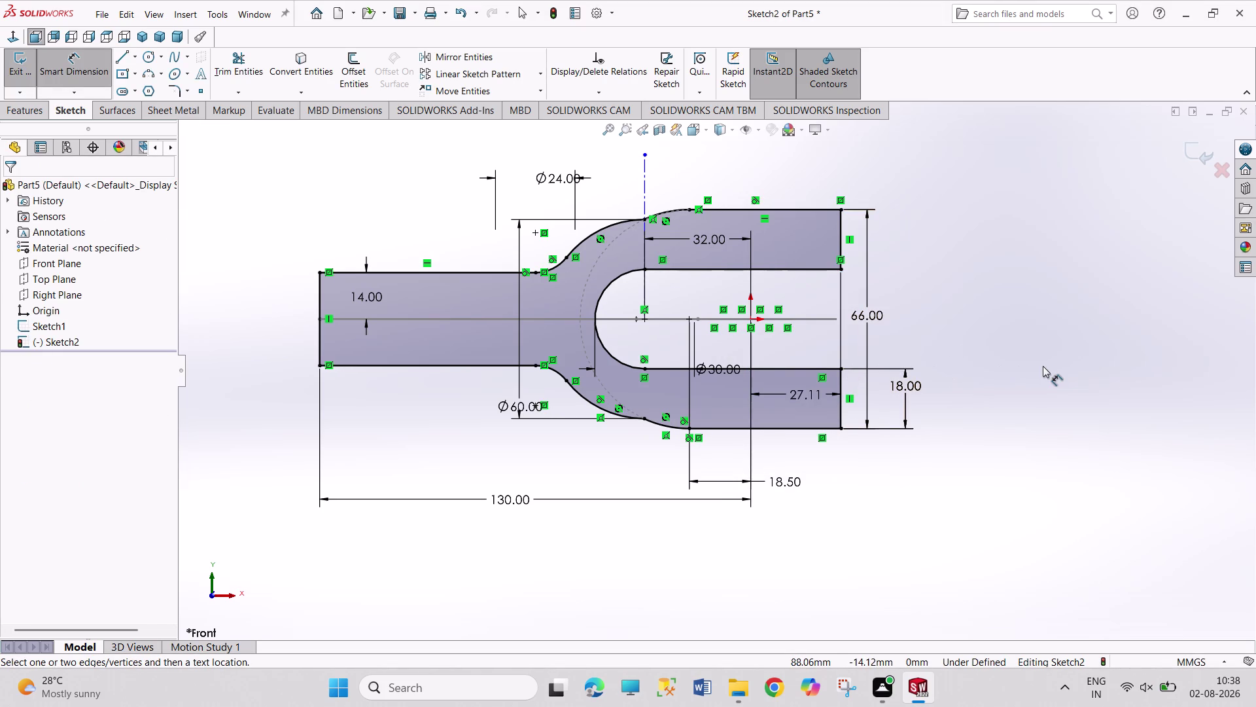
key(ctrl+z)
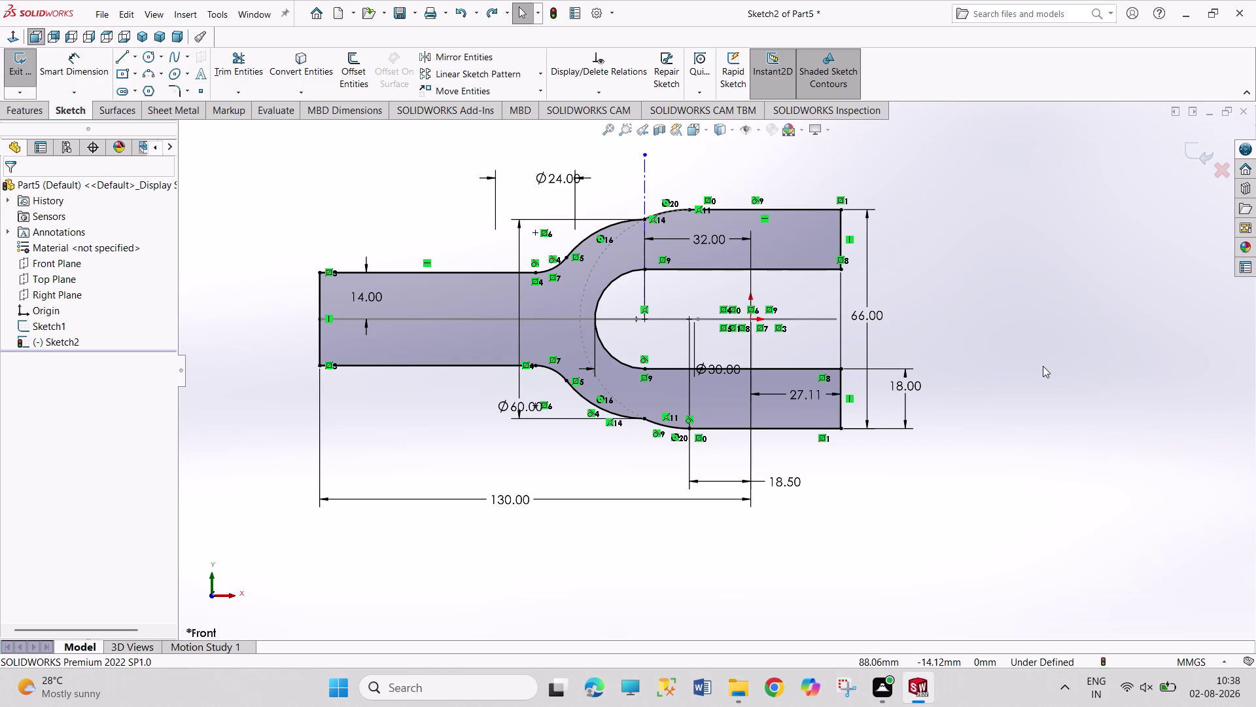
Undo the 27.11 dimension and select the centre line and its end point.
key(ctrl+z)
click(1036, 373)
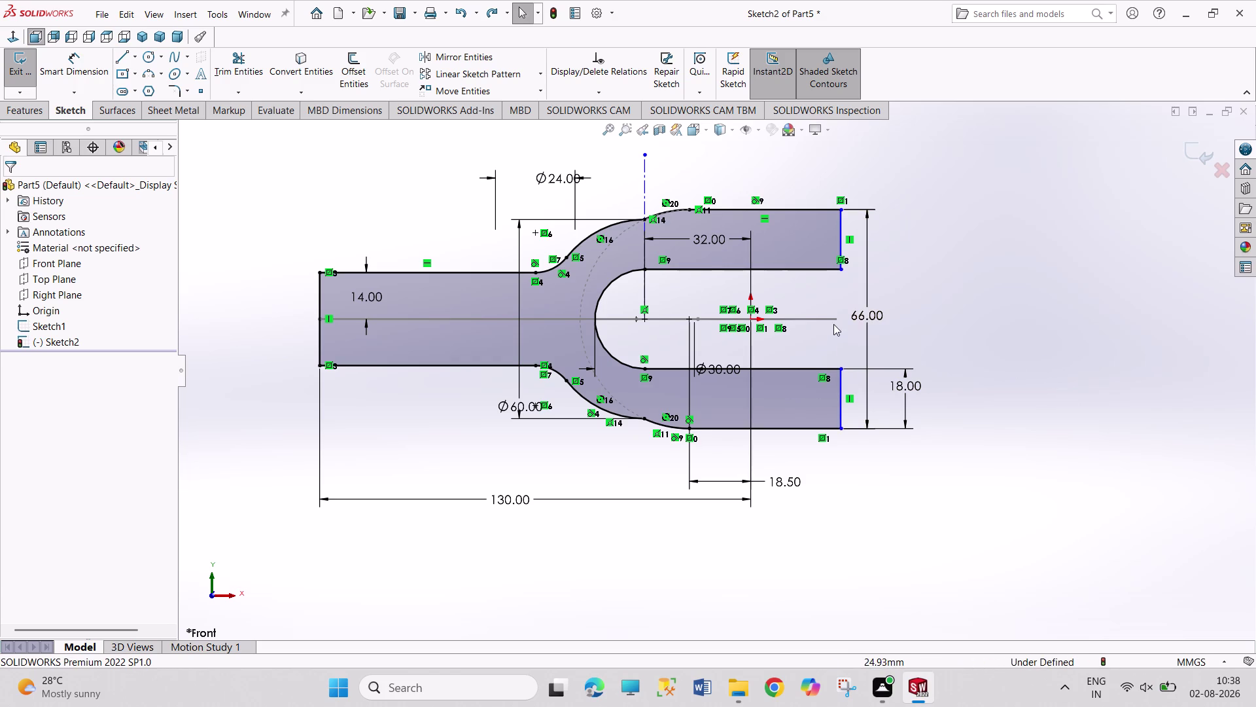
drag(833, 319, 805, 330)
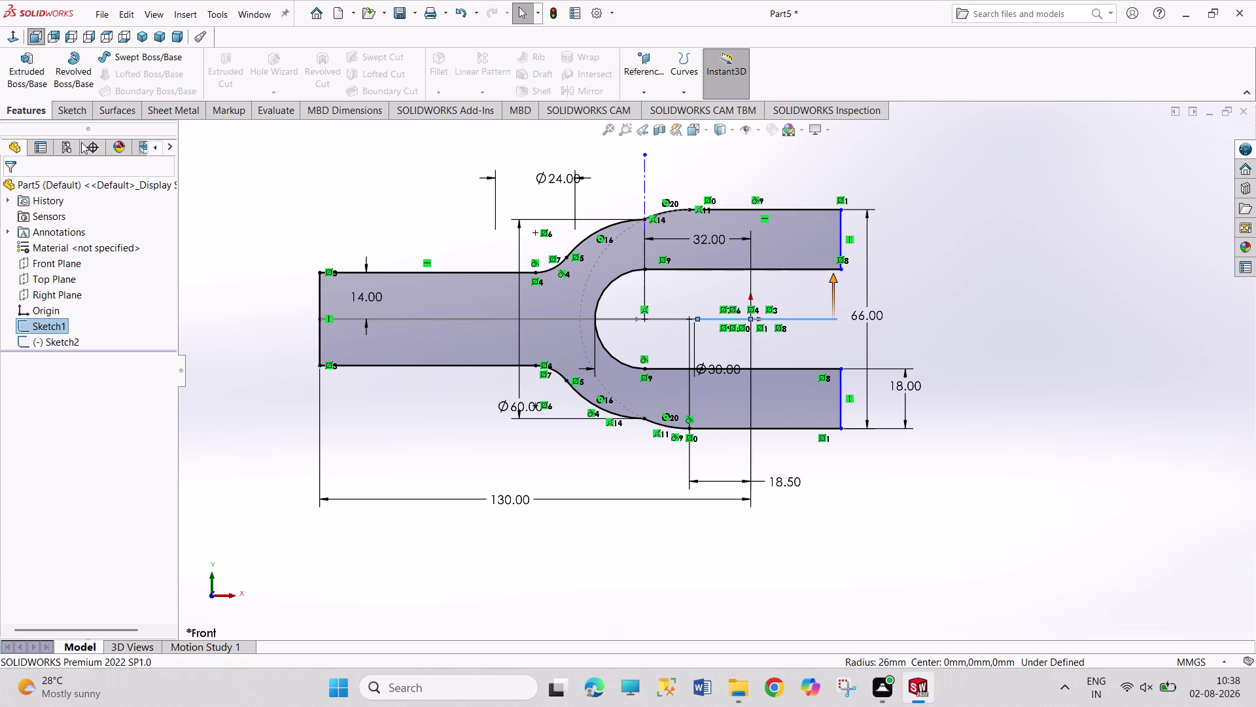
click(78, 115)
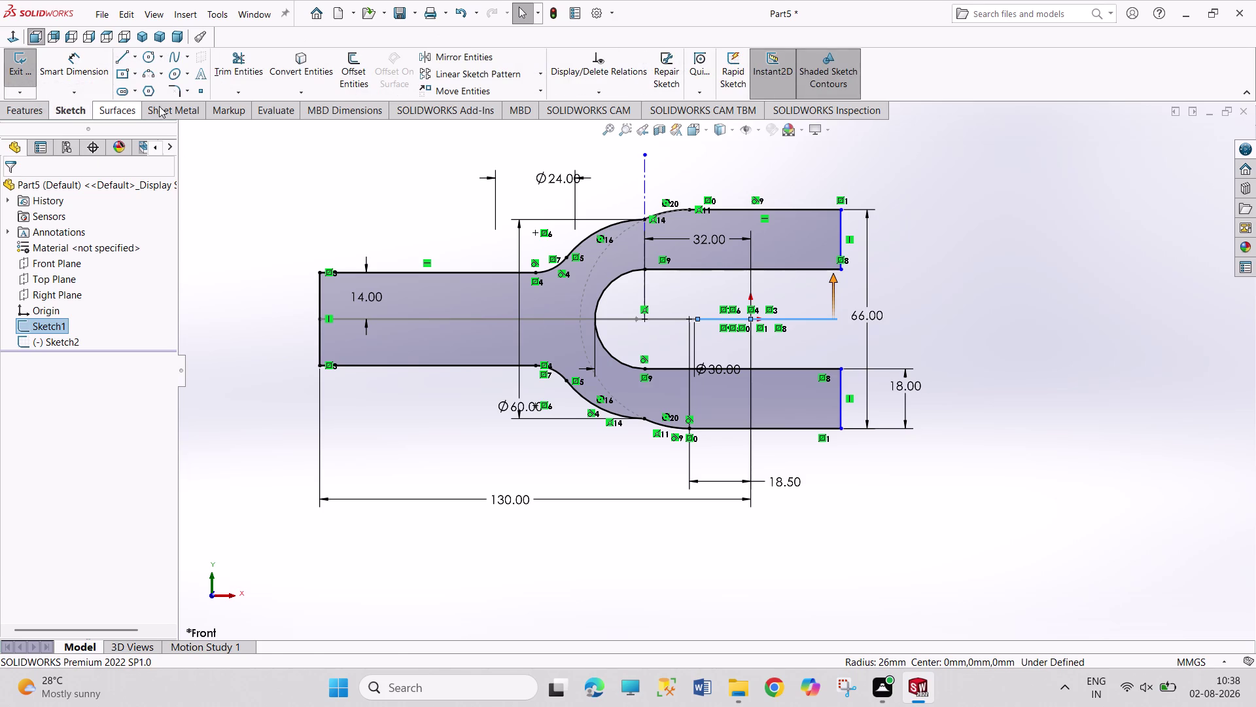
click(299, 73)
click(1065, 311)
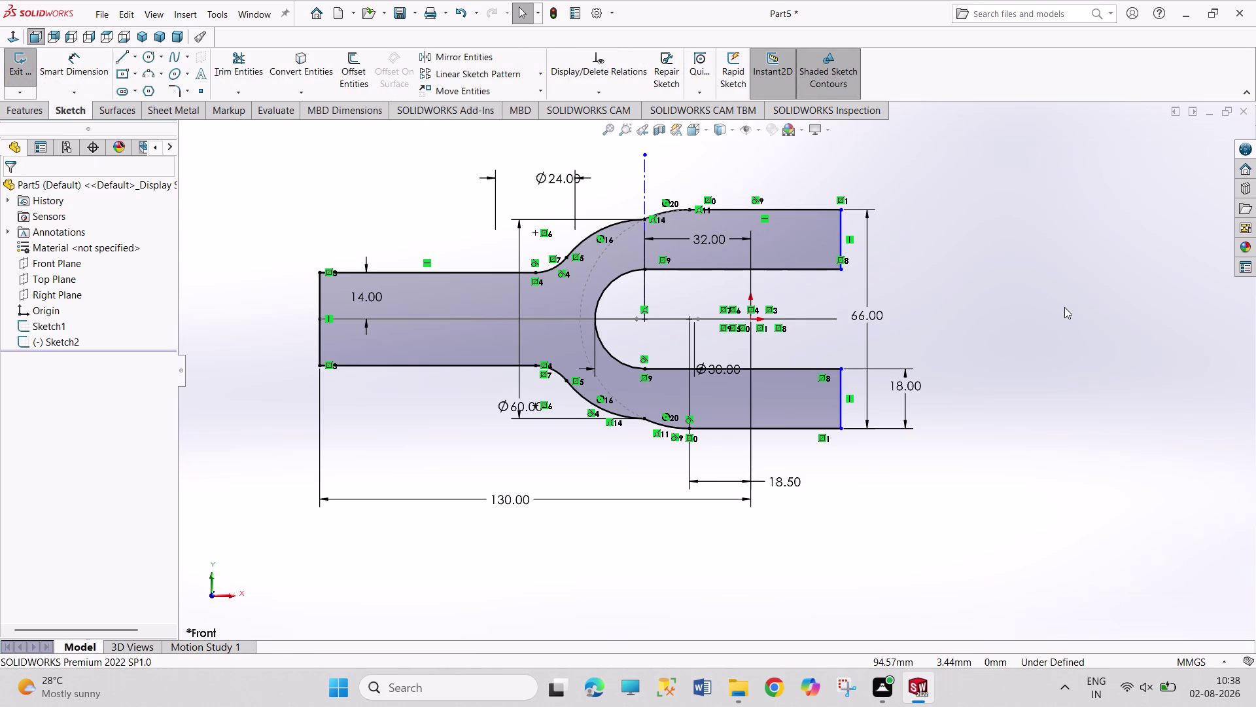
click(837, 321)
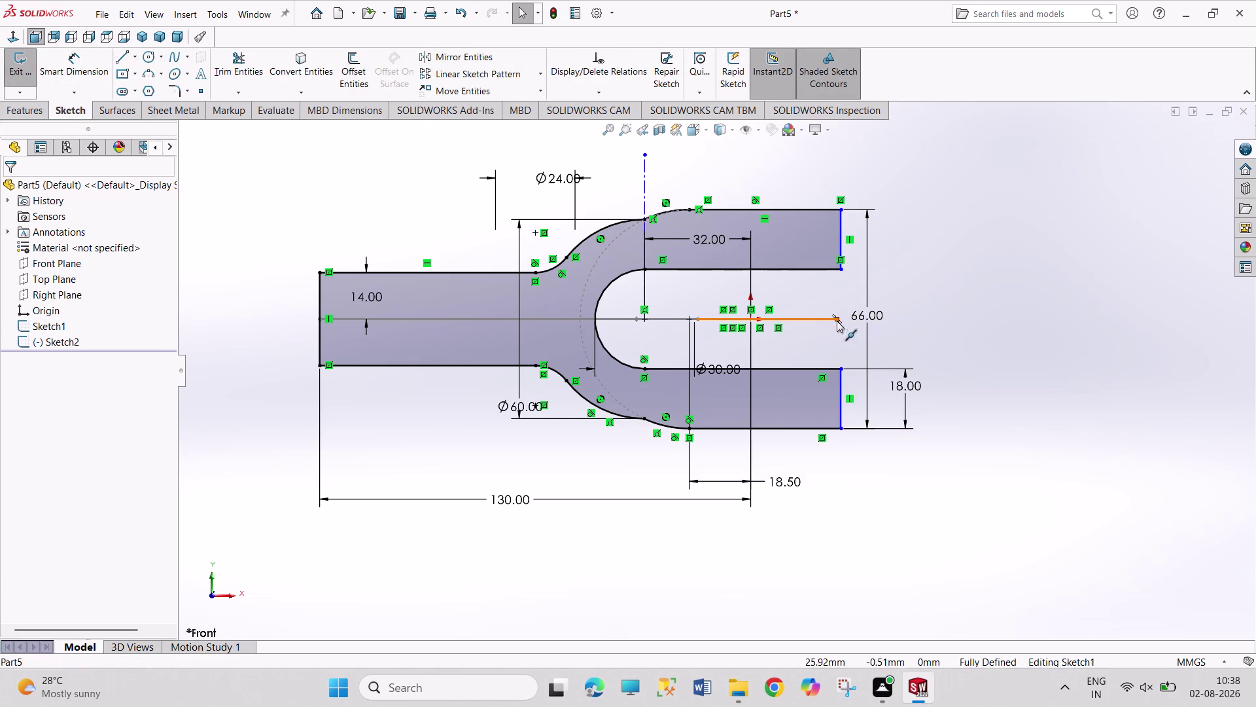
click(842, 368)
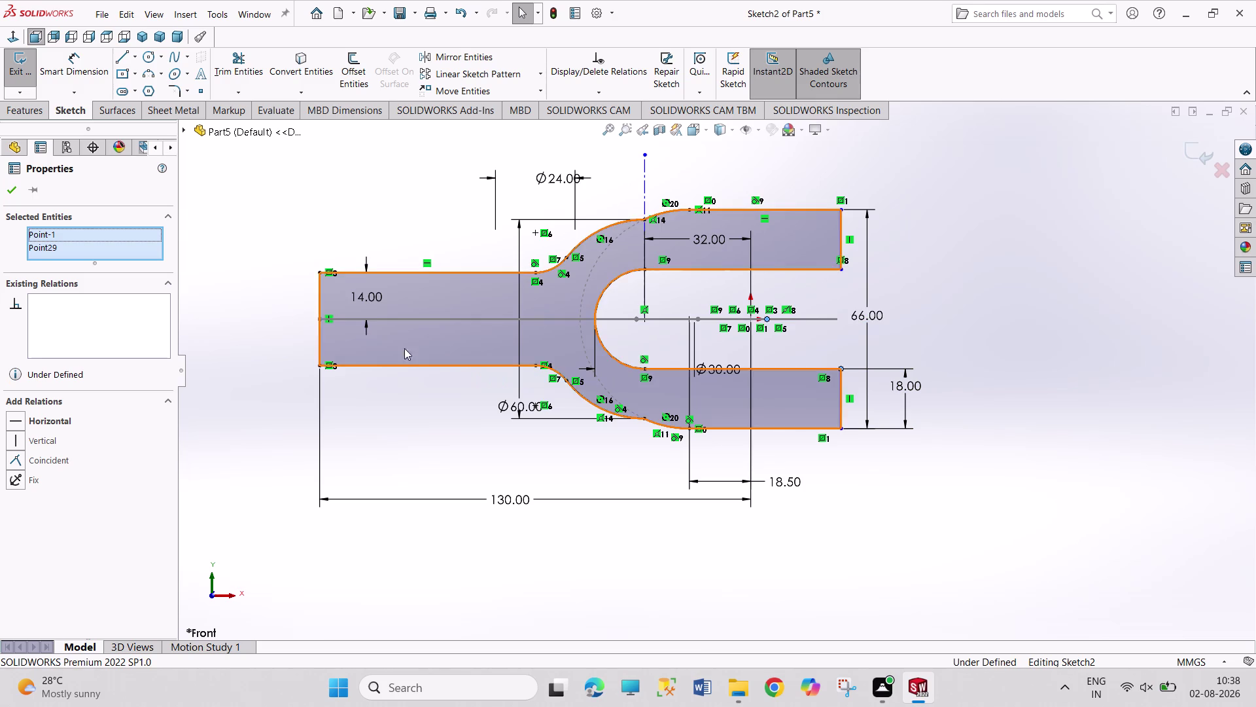
Undo a misapplied vertical relation and convert Sketch1's centre line into Sketch2.
click(50, 436)
key(ctrl+z)
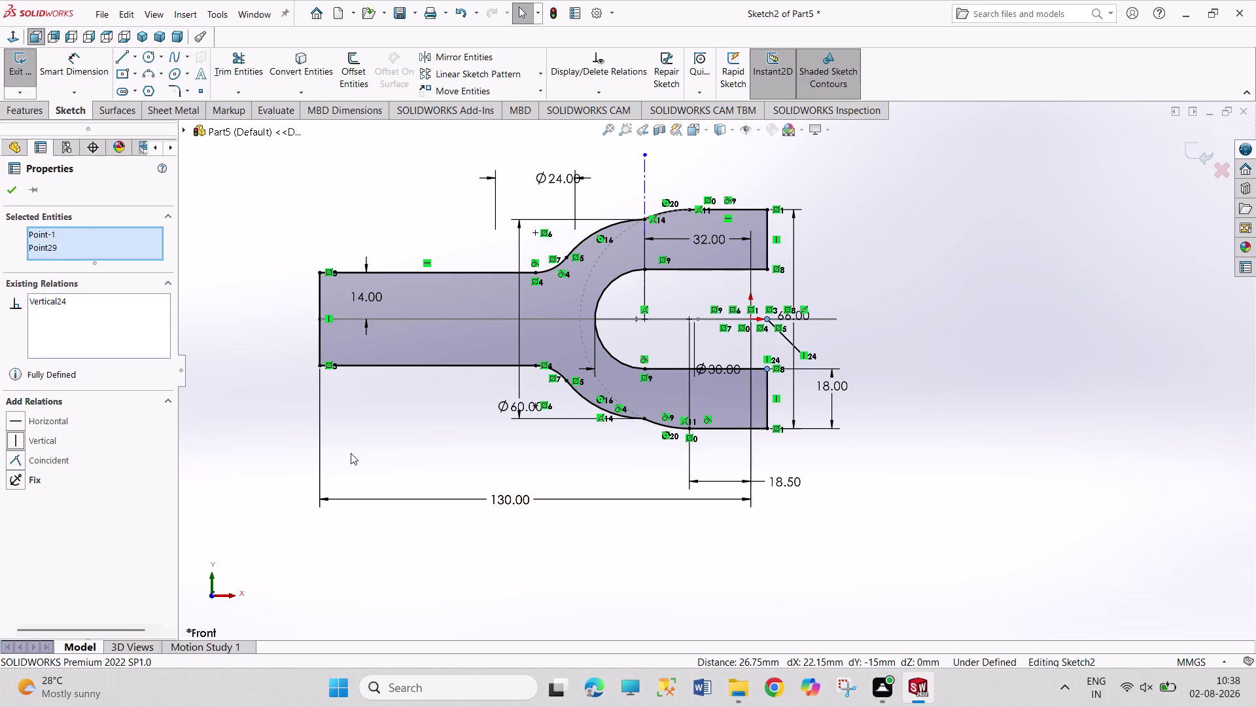
click(1033, 373)
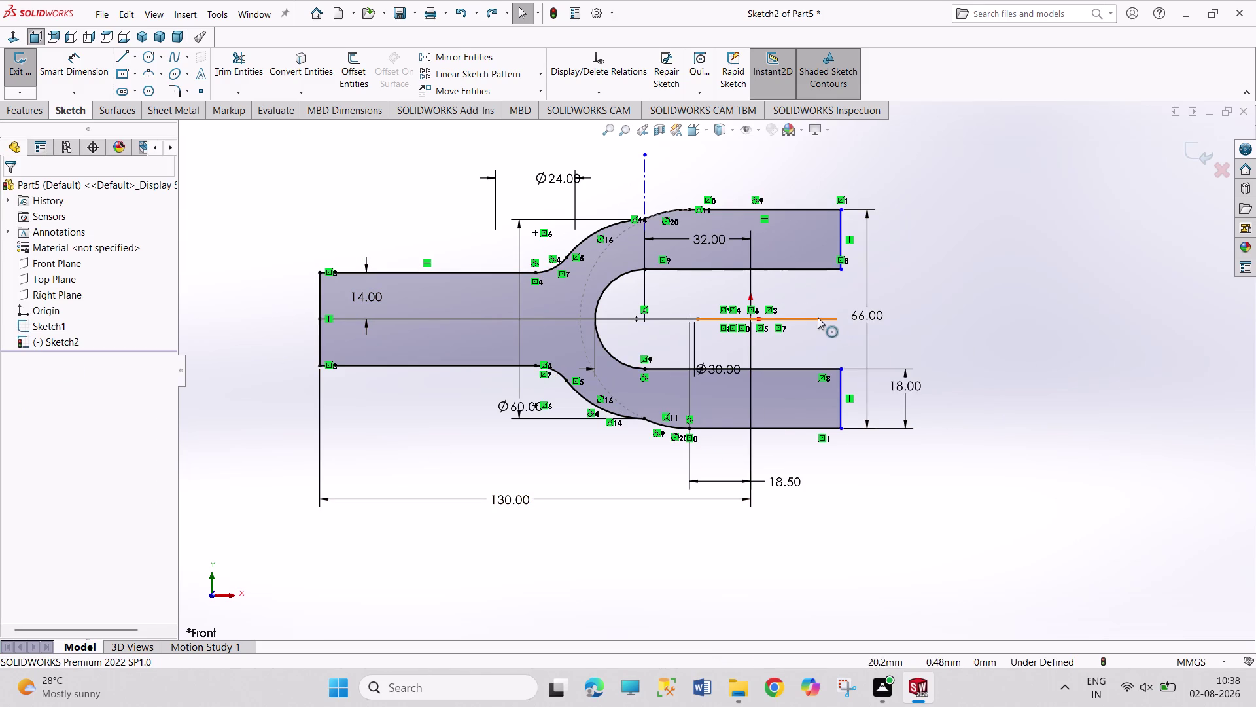
click(818, 317)
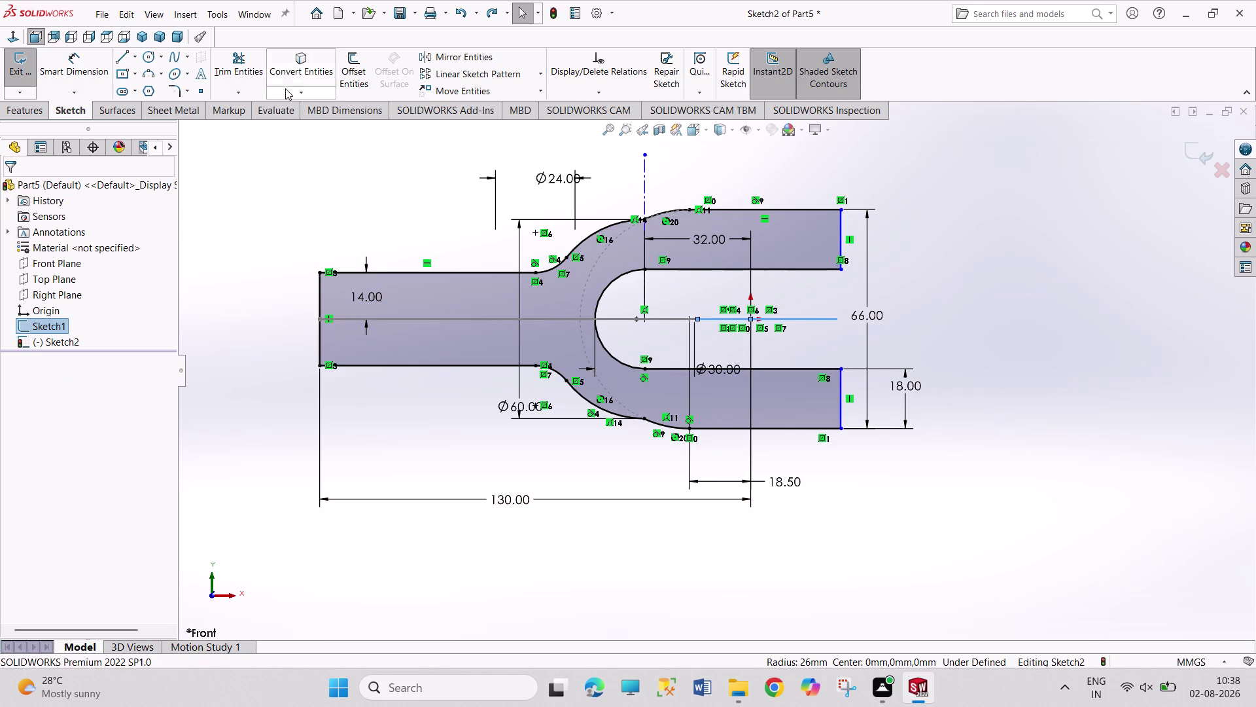
click(315, 68)
click(1011, 291)
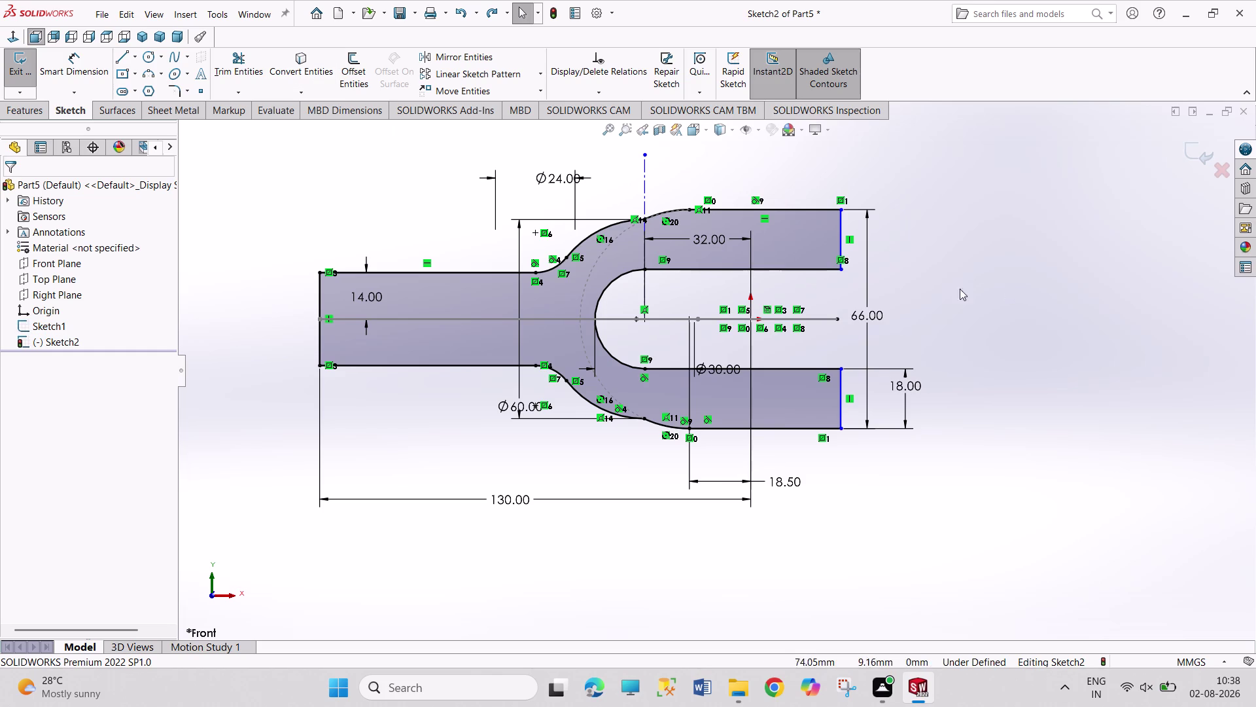
Align both arm end points vertically with the line end, and make the line construction.
click(838, 319)
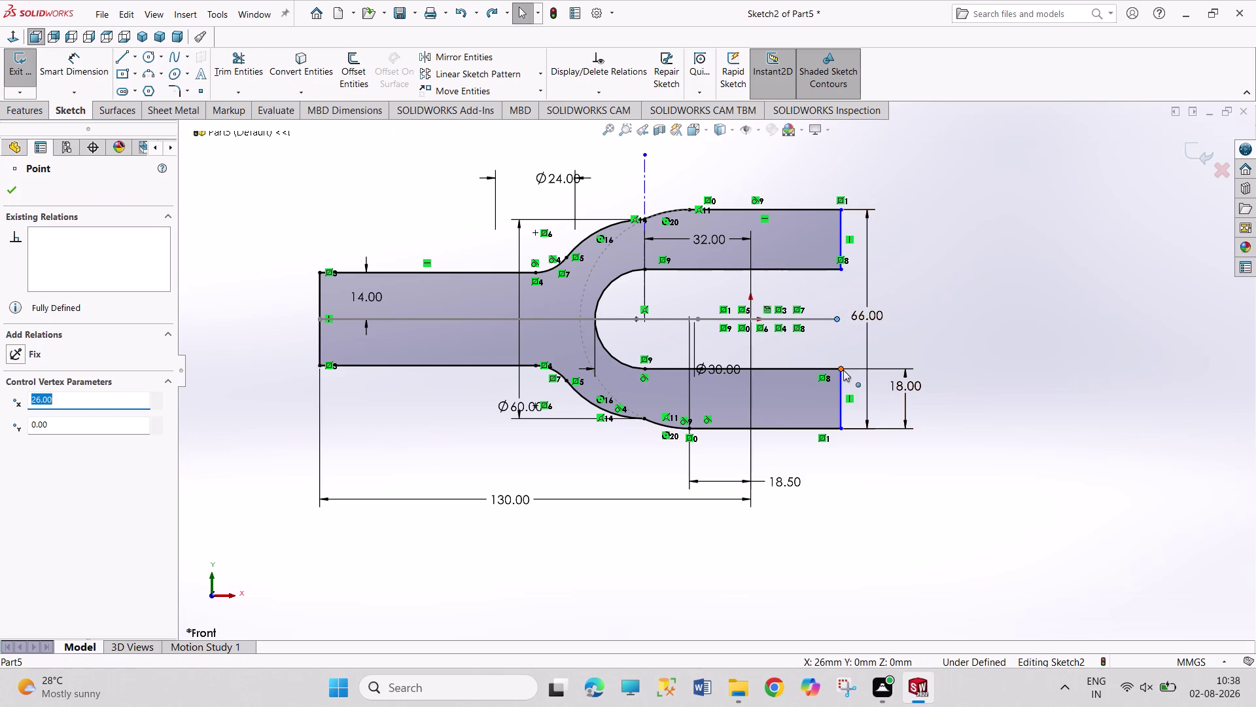
click(844, 370)
click(840, 272)
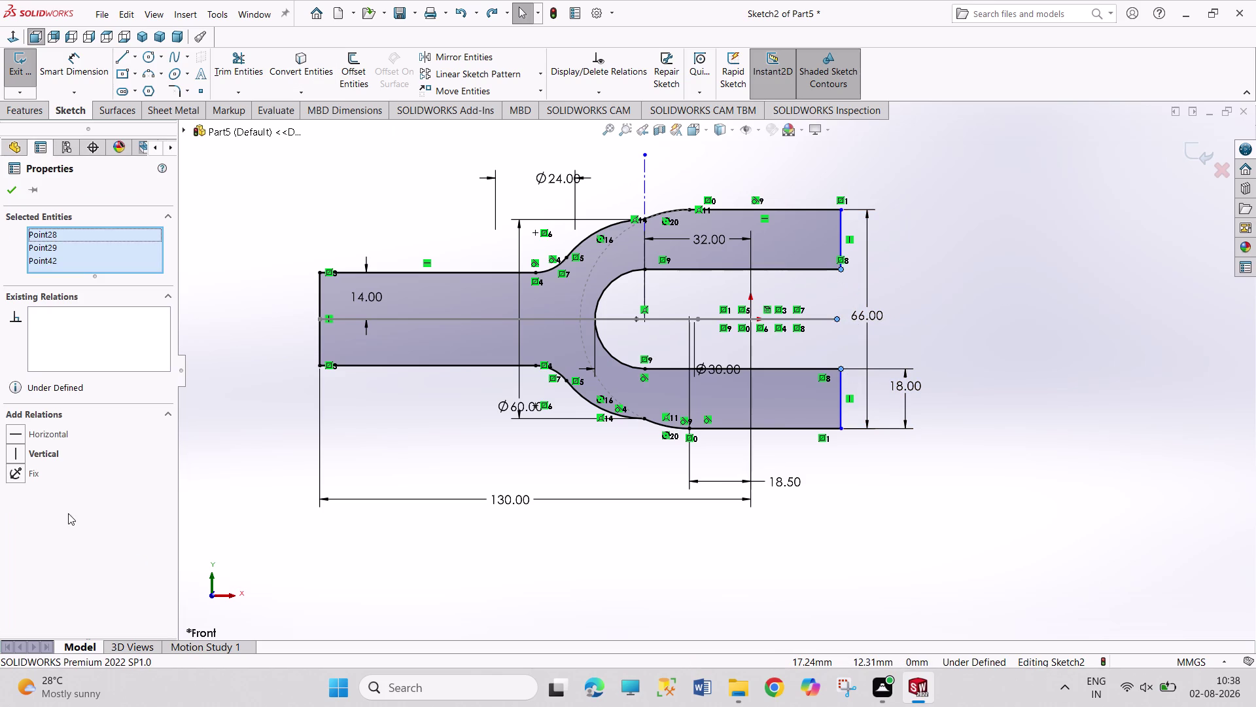
click(51, 456)
click(959, 498)
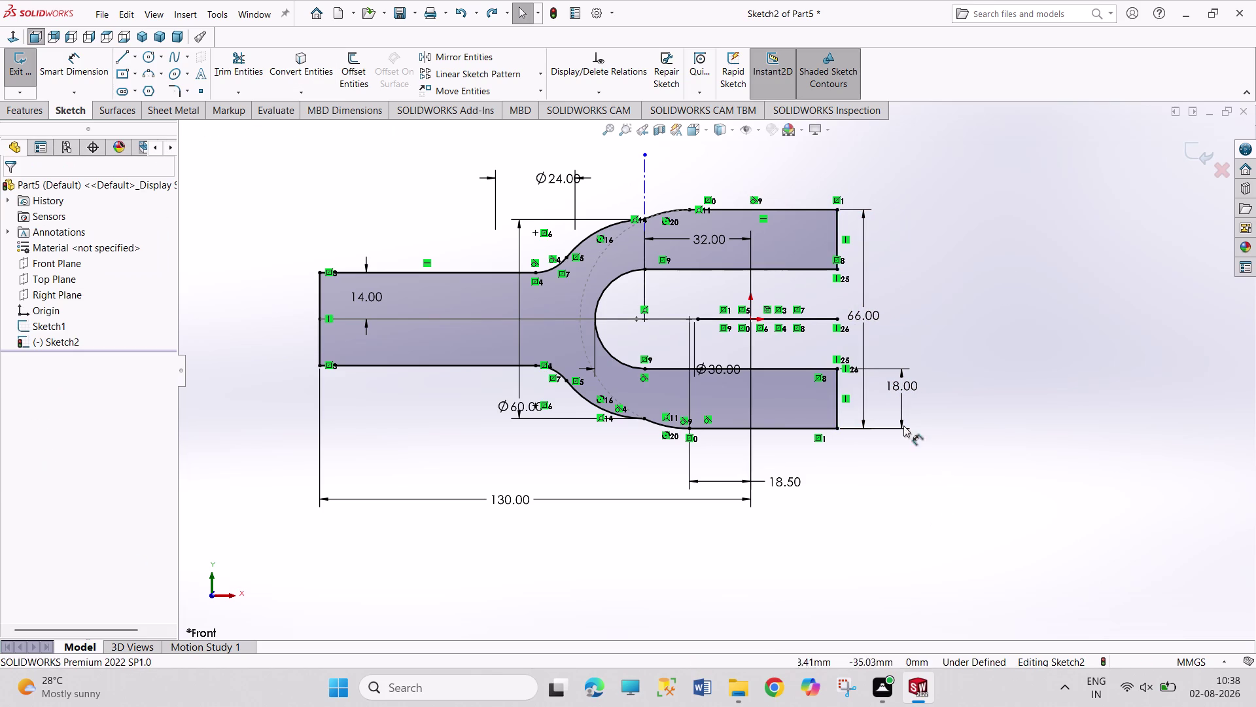
click(801, 318)
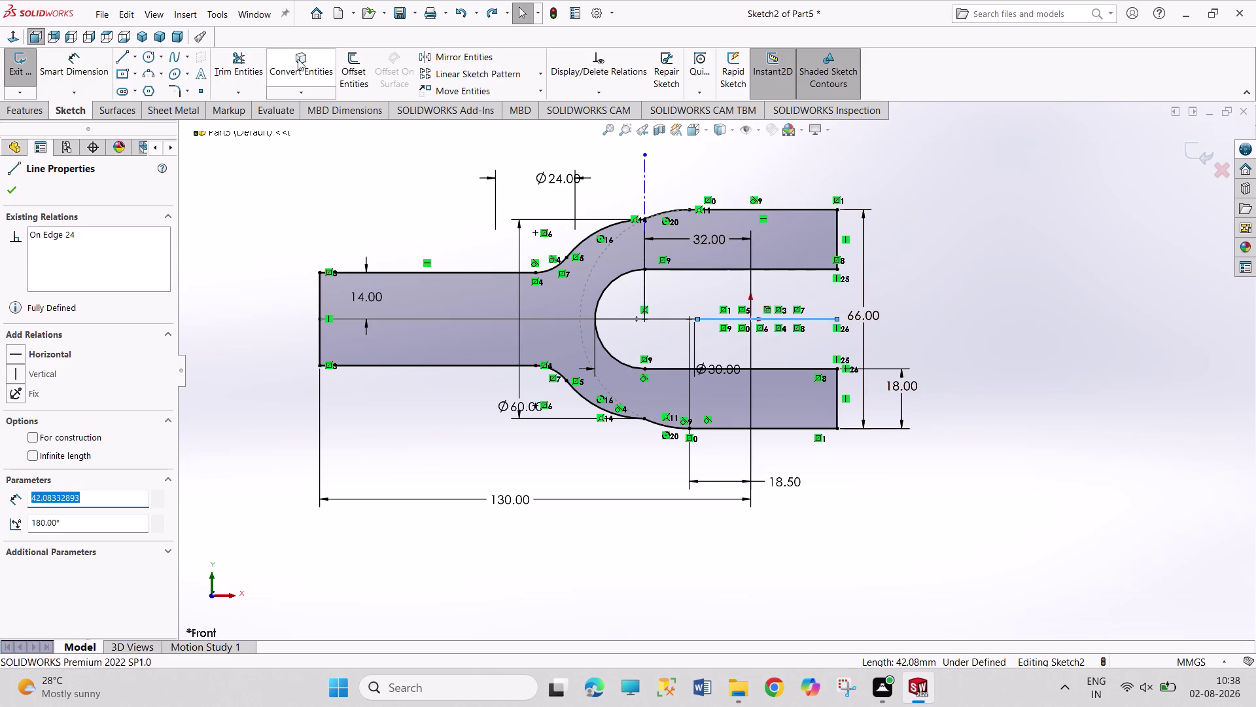
click(81, 435)
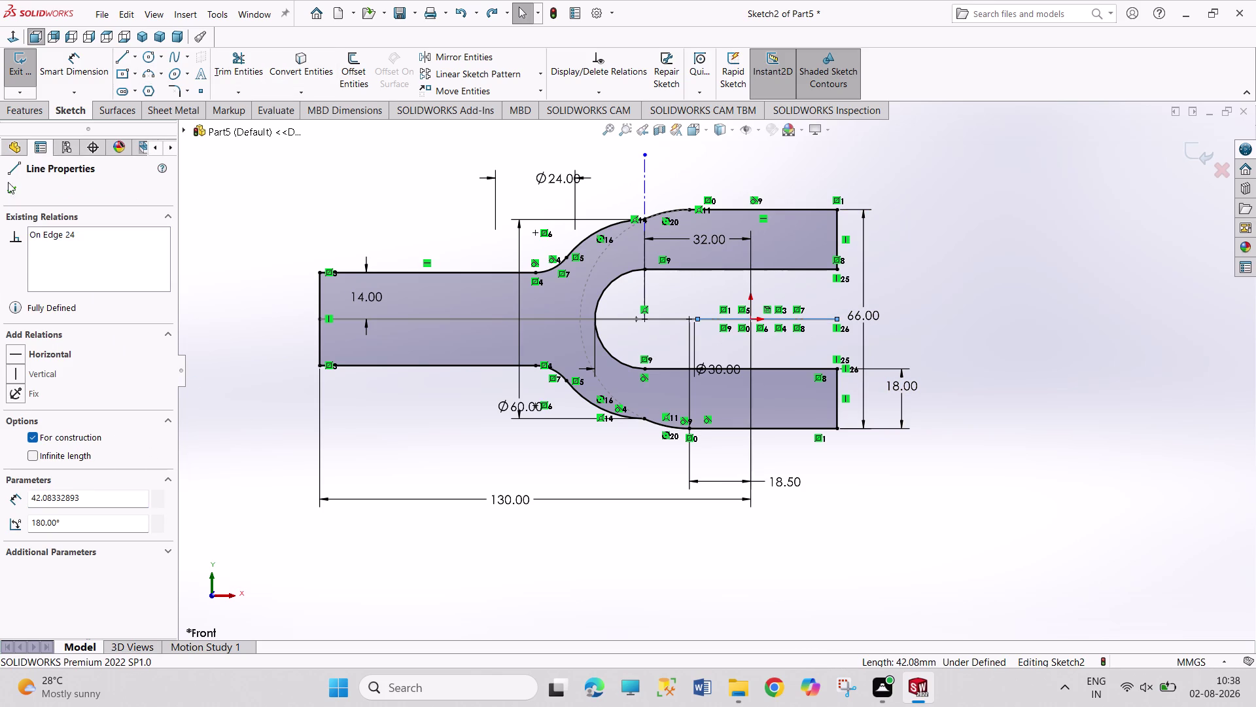
click(16, 193)
Switch to isometric view and exit the fork sketch.
click(1071, 369)
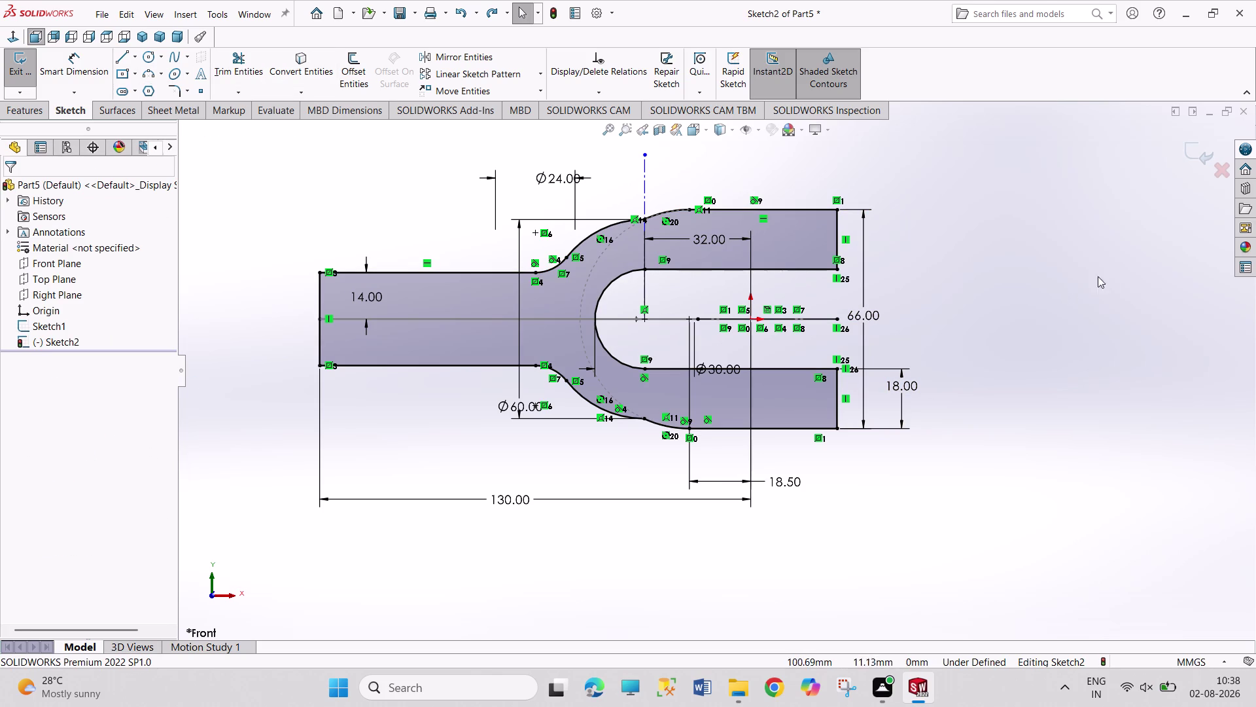
drag(1106, 272, 1086, 266)
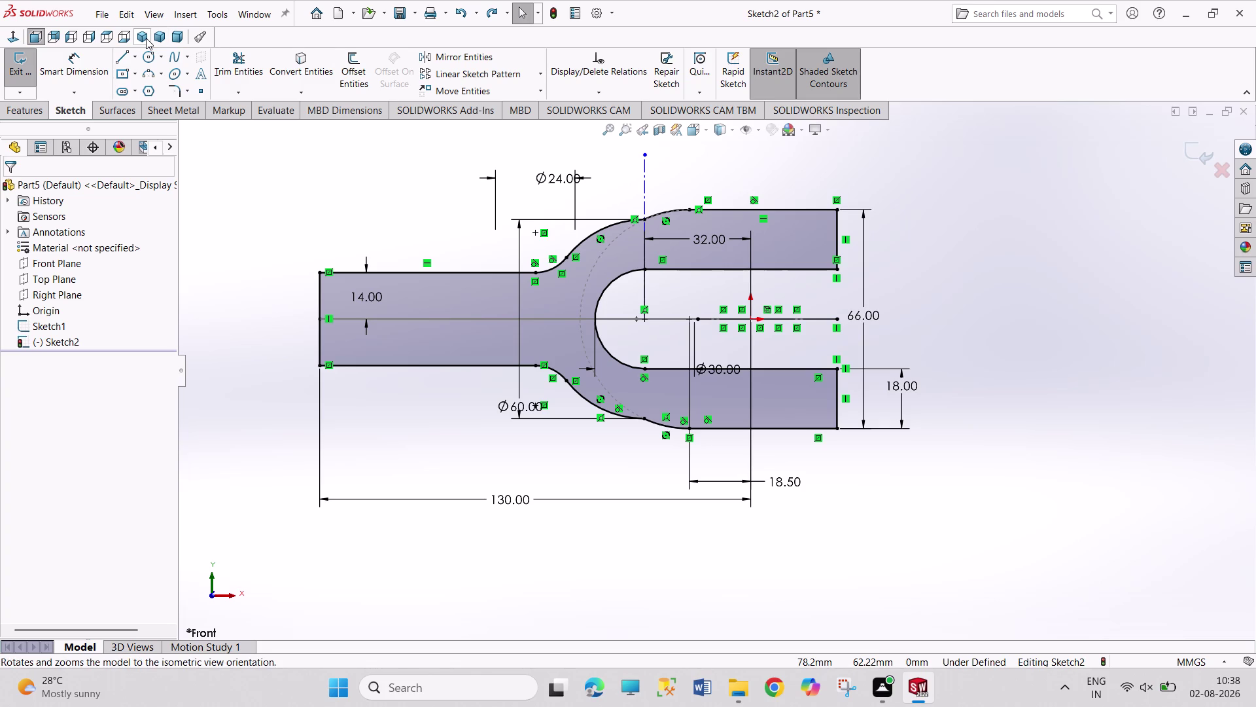
click(146, 38)
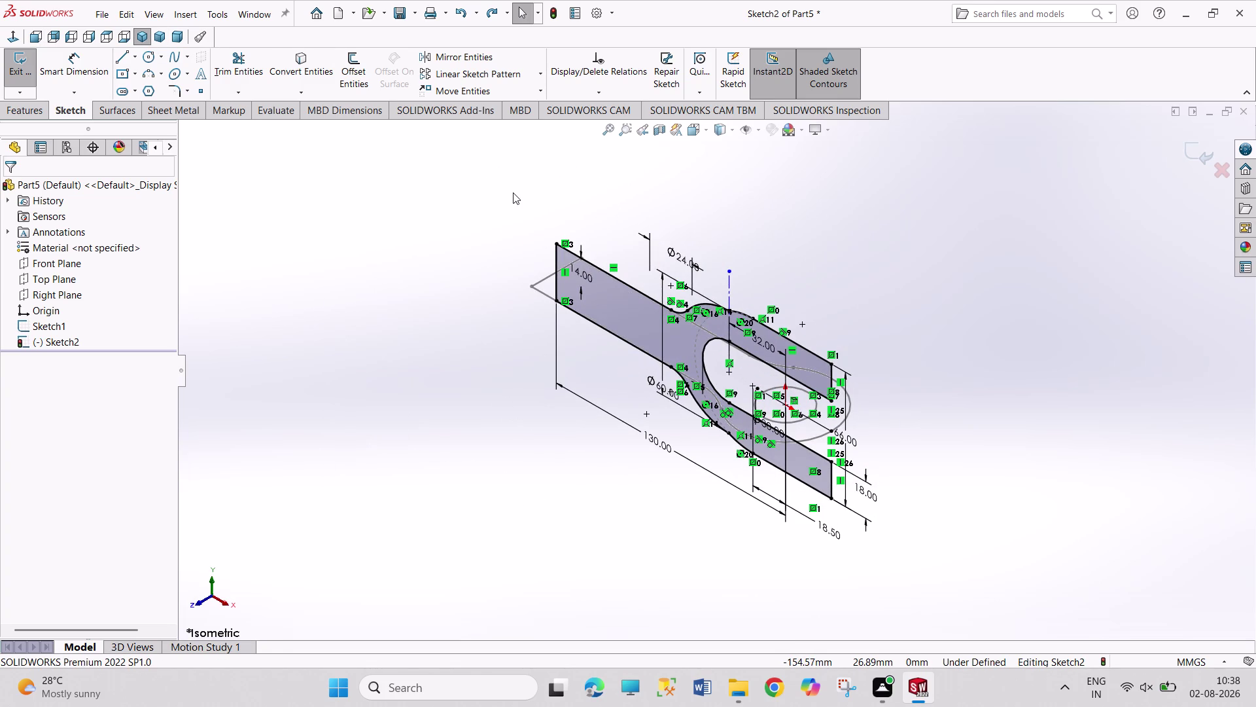
click(513, 193)
click(21, 70)
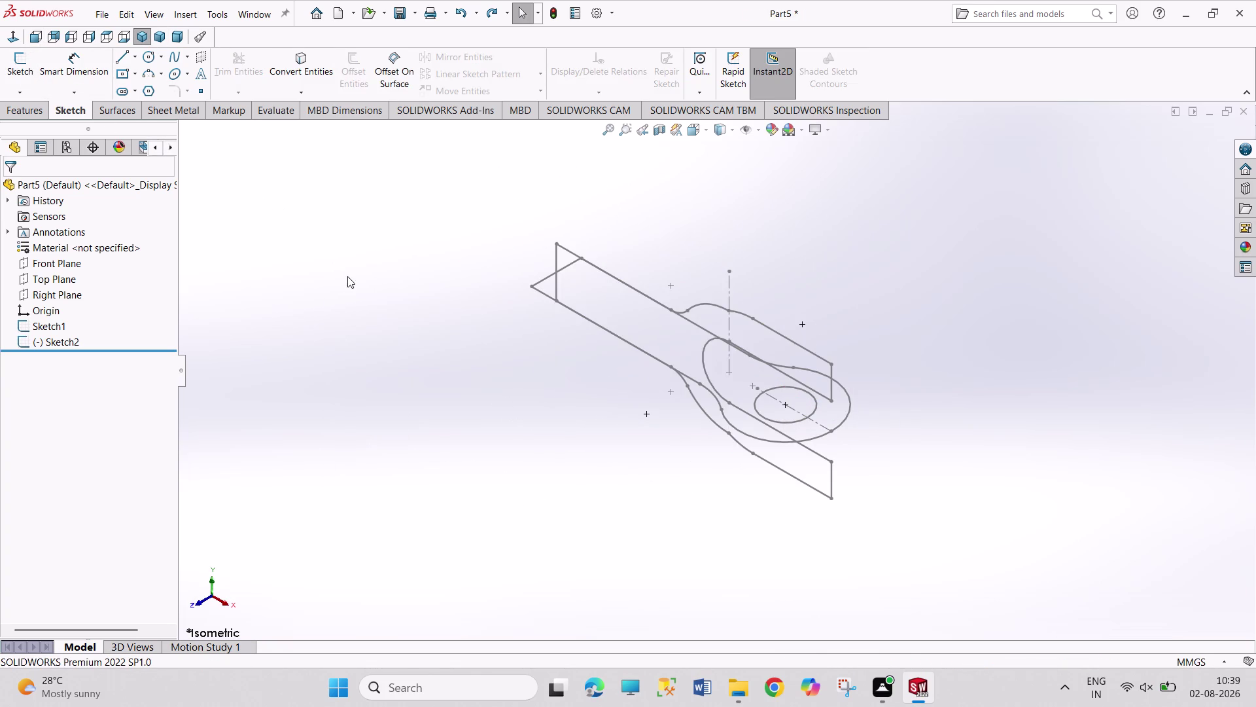
Orbit the part to inspect the lever and fork sketches together.
middle_drag(359, 279, 365, 340)
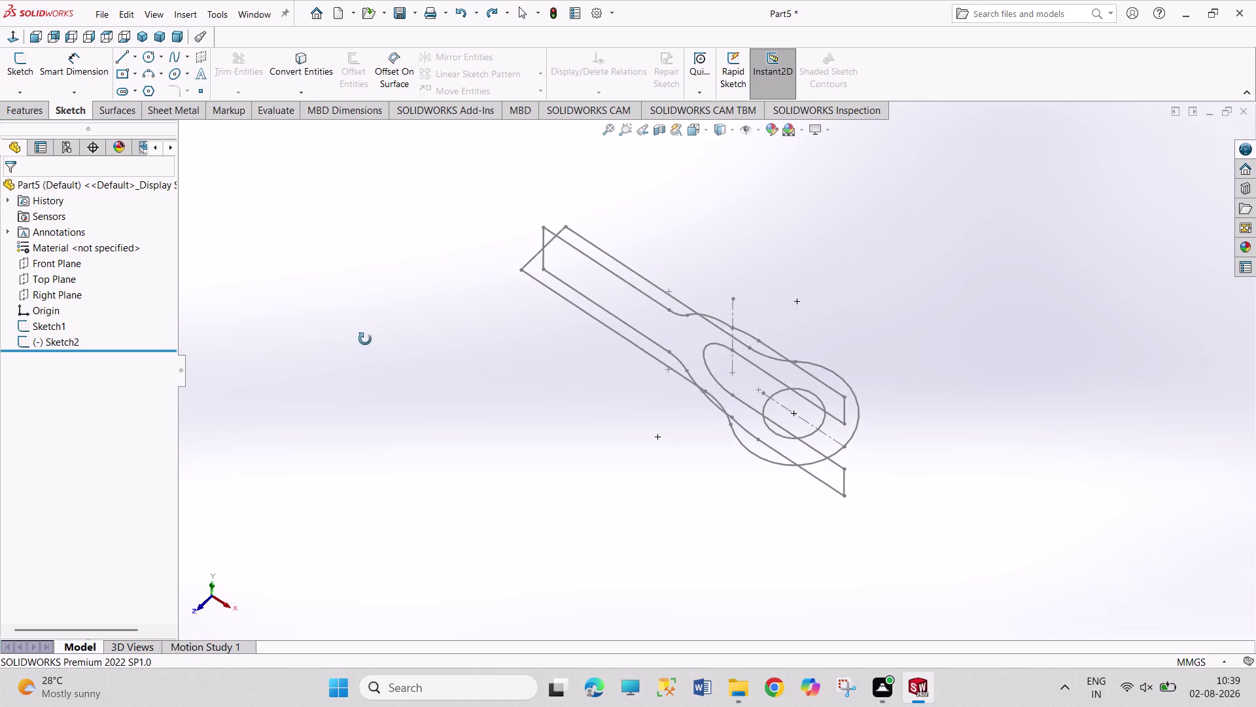
middle_drag(365, 340, 389, 327)
middle_drag(386, 303, 371, 192)
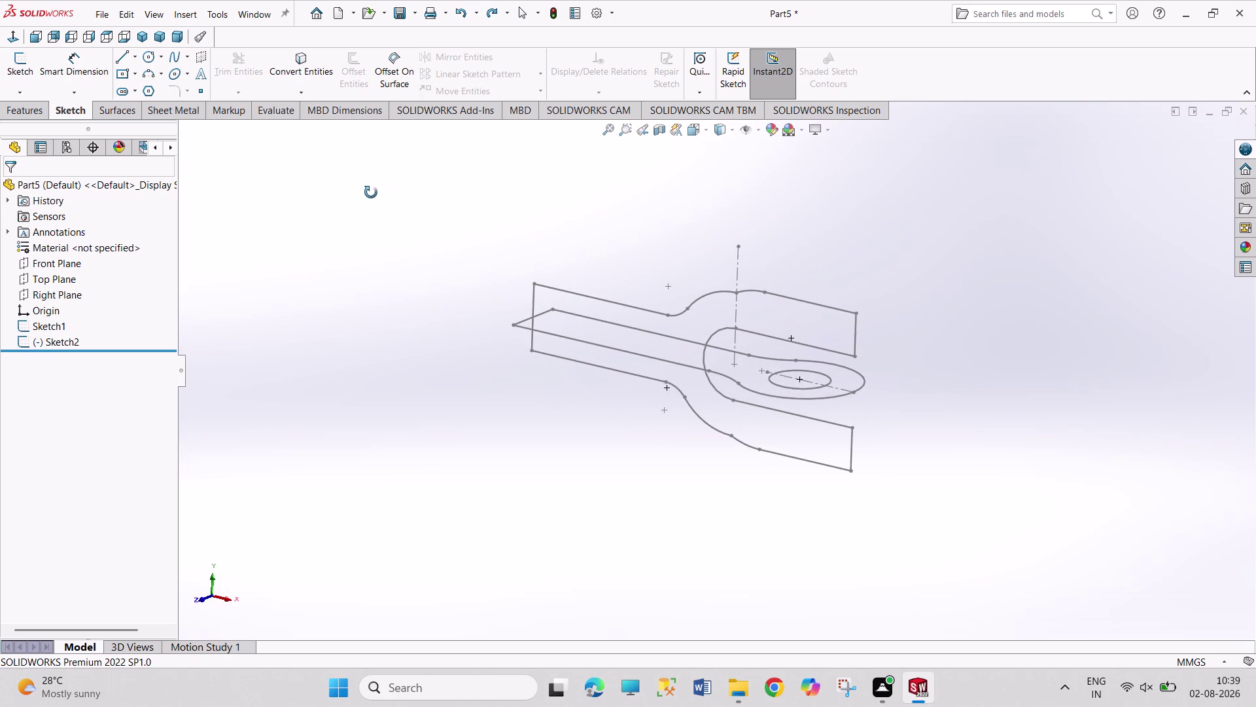
middle_drag(371, 193, 369, 194)
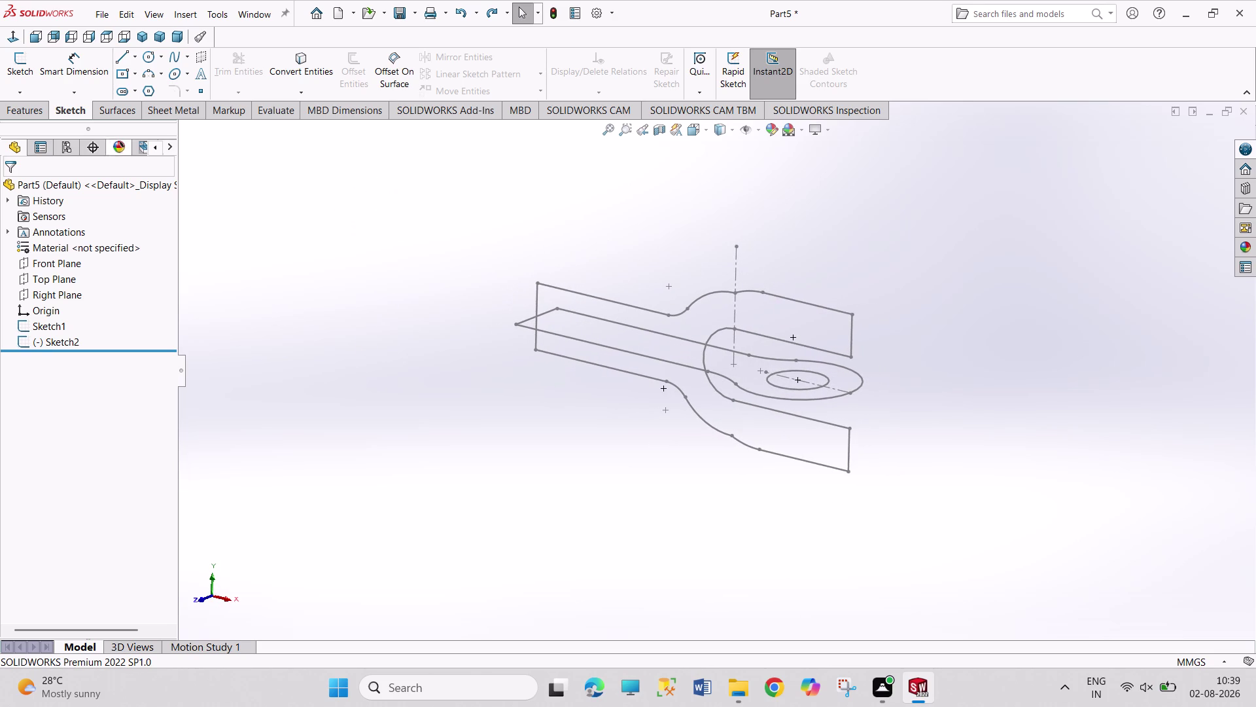
click(33, 110)
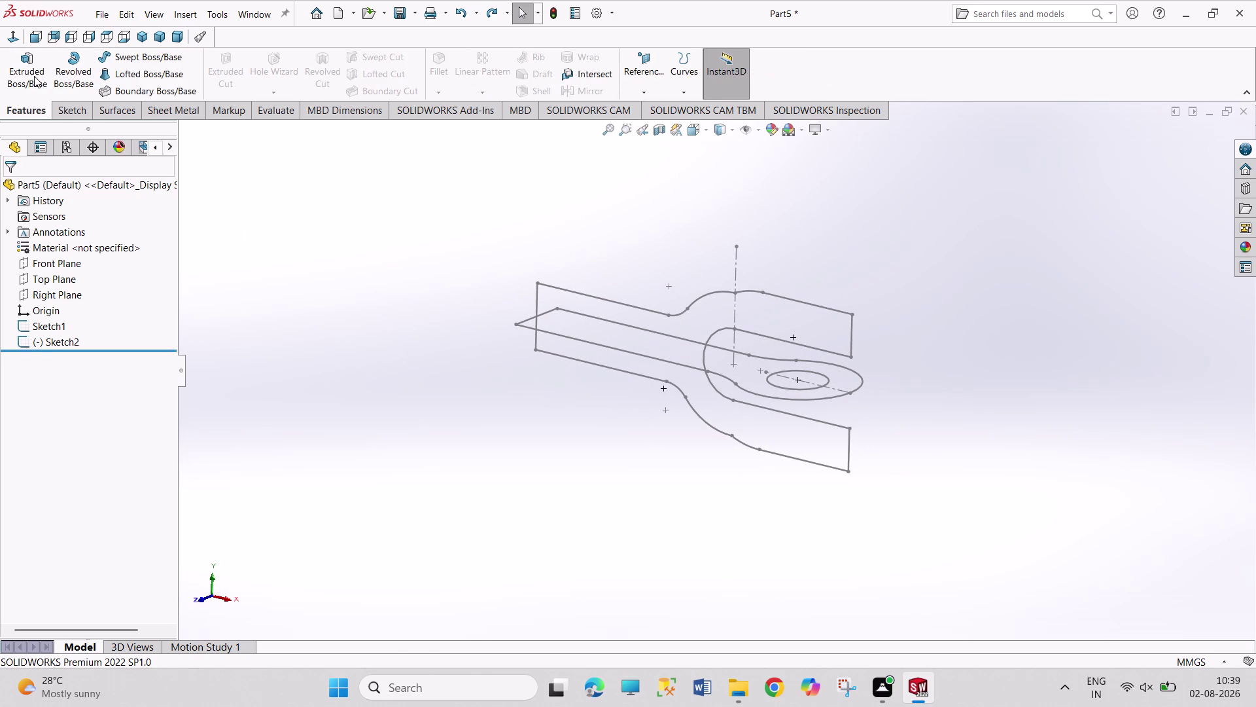
Start a Boss-Extrude and adjust which sketch contours it uses.
click(34, 76)
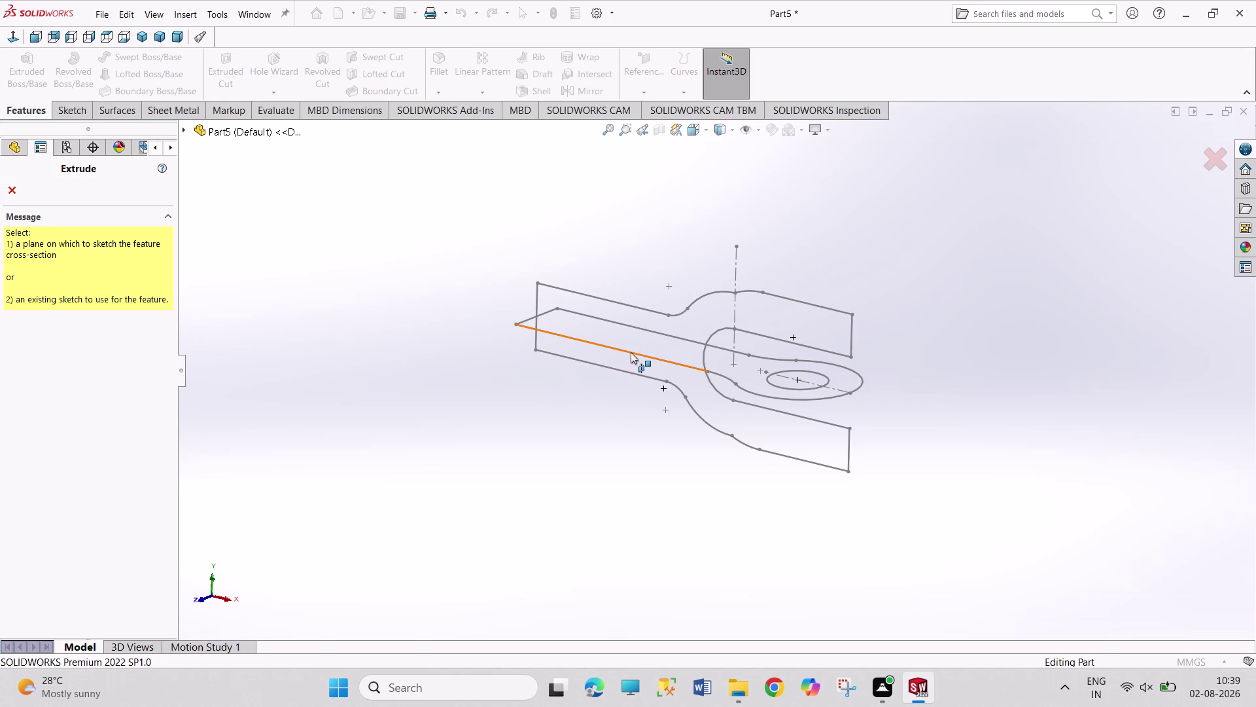
click(630, 352)
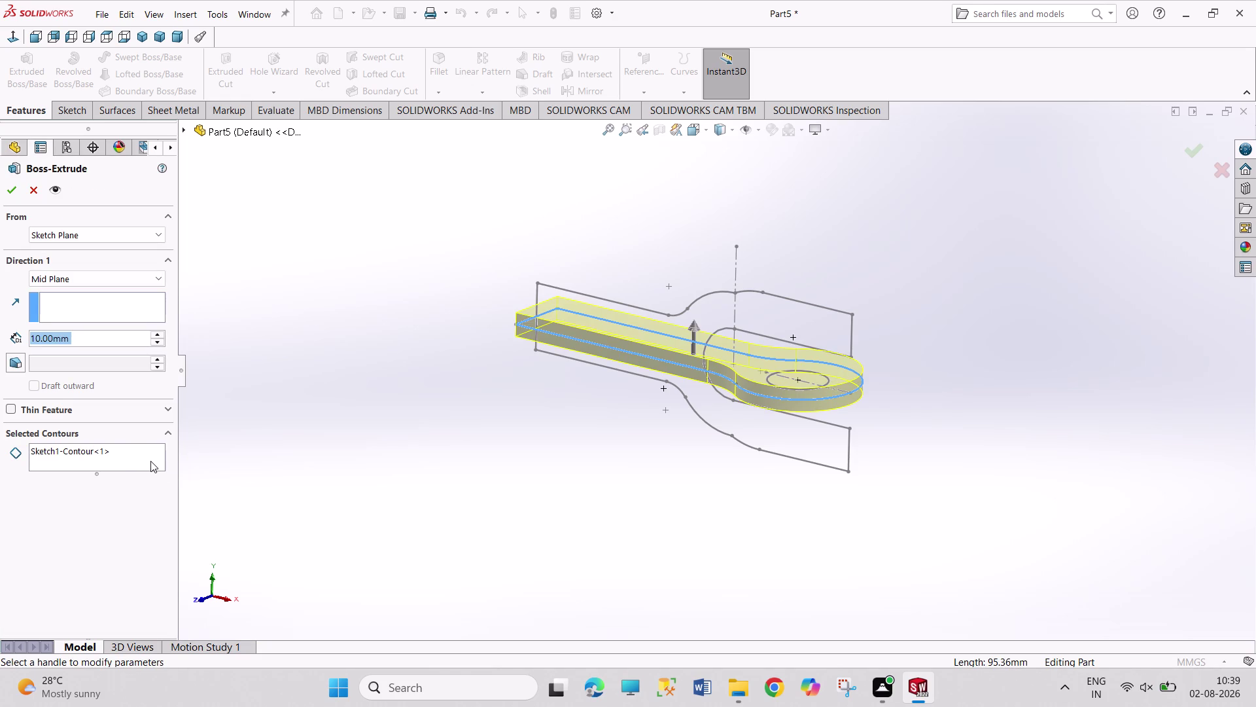
right_click(113, 450)
click(135, 475)
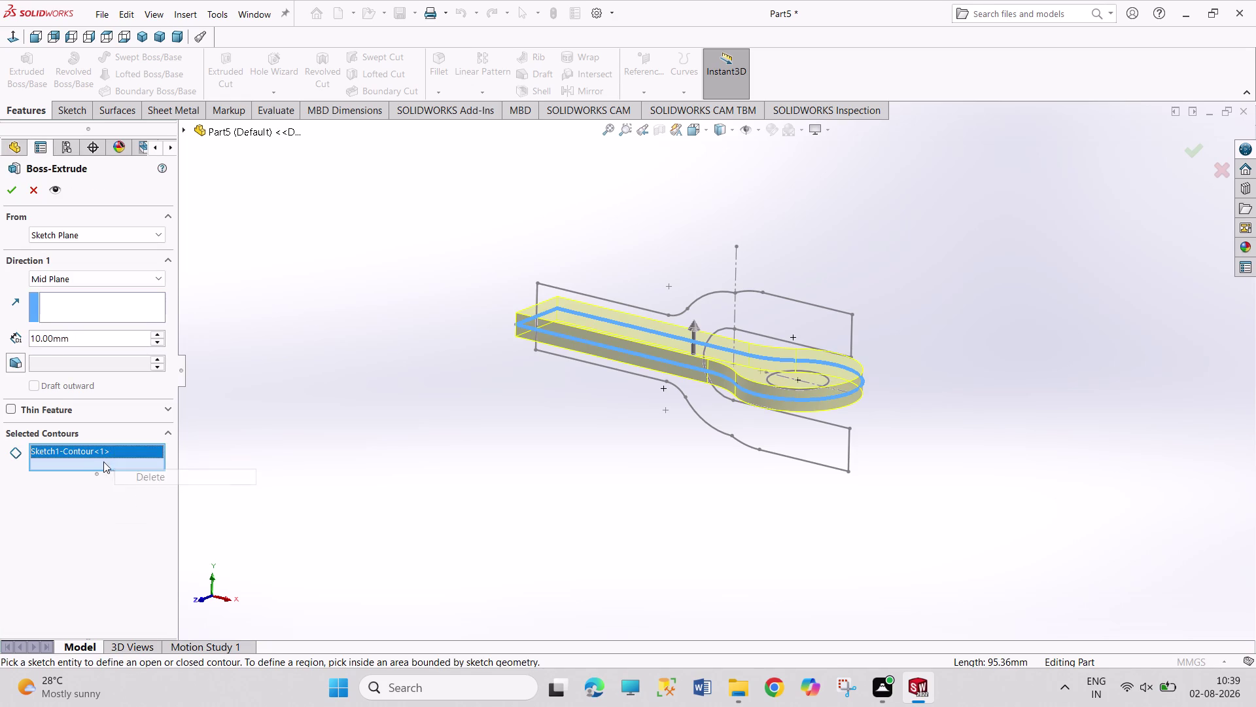
click(98, 454)
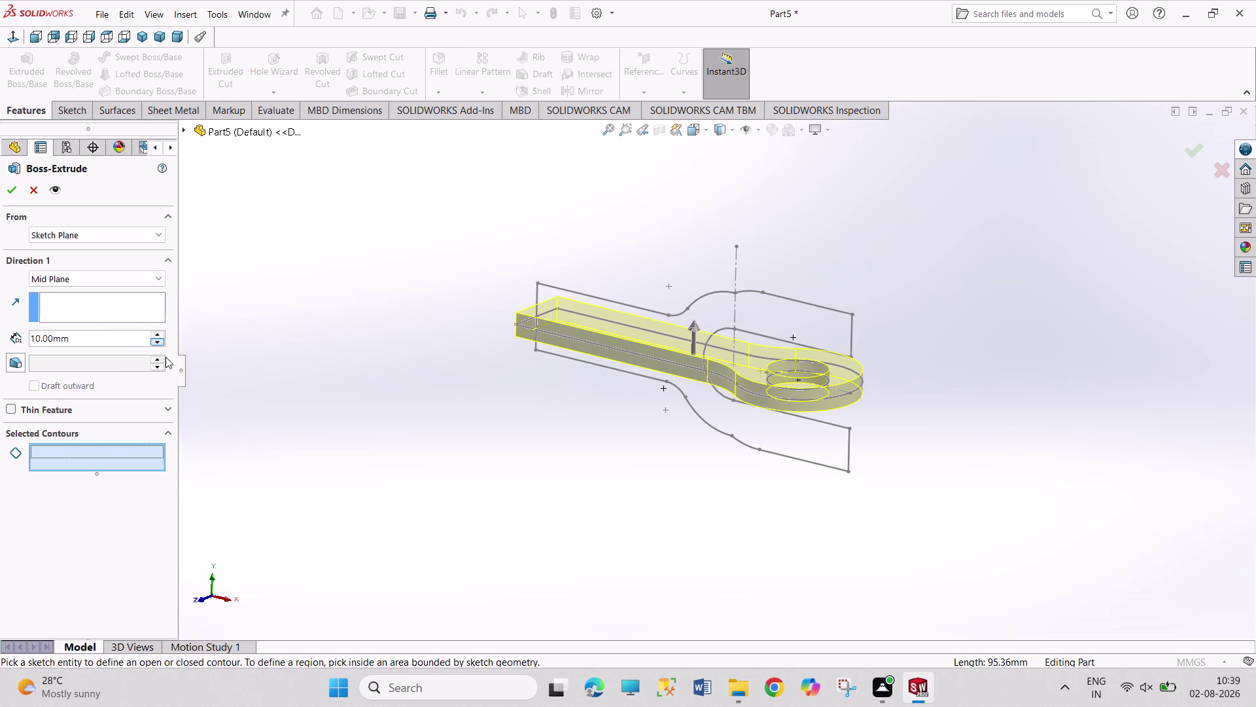
click(115, 277)
click(267, 333)
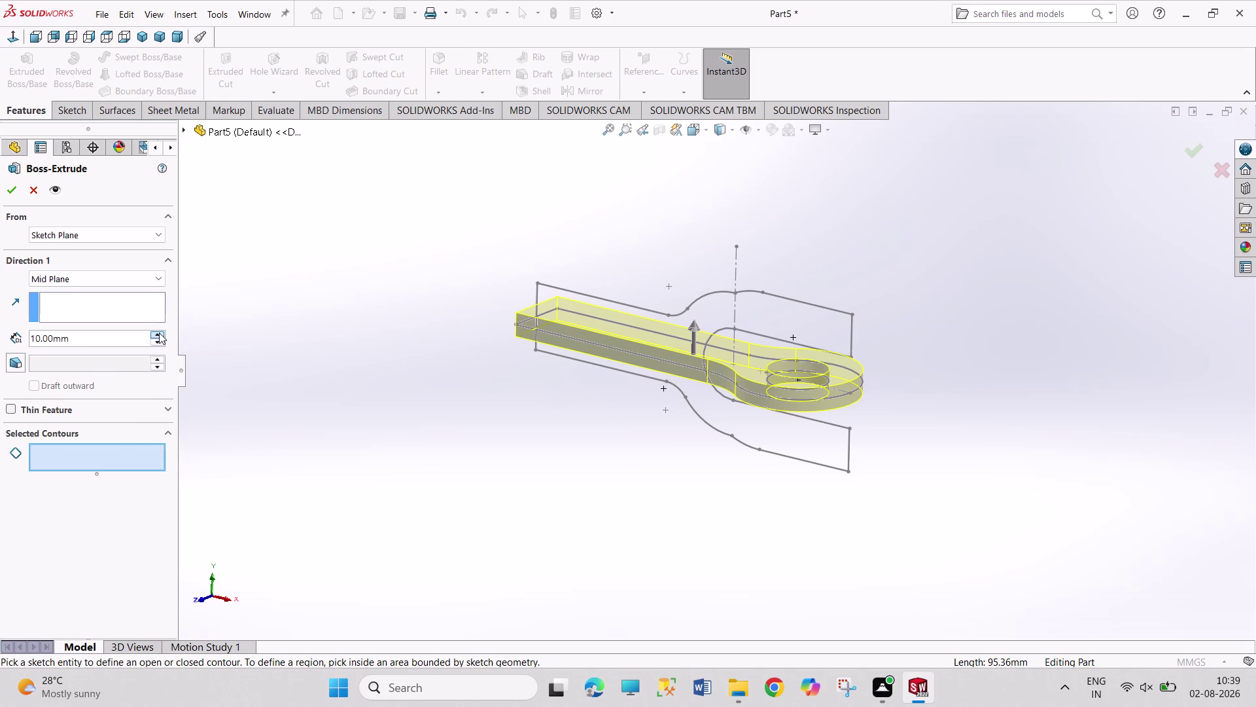
Set the mid-plane extrusion depth to 90 mm and confirm it.
triple_click(159, 332)
triple_click(159, 332)
click(159, 333)
click(159, 332)
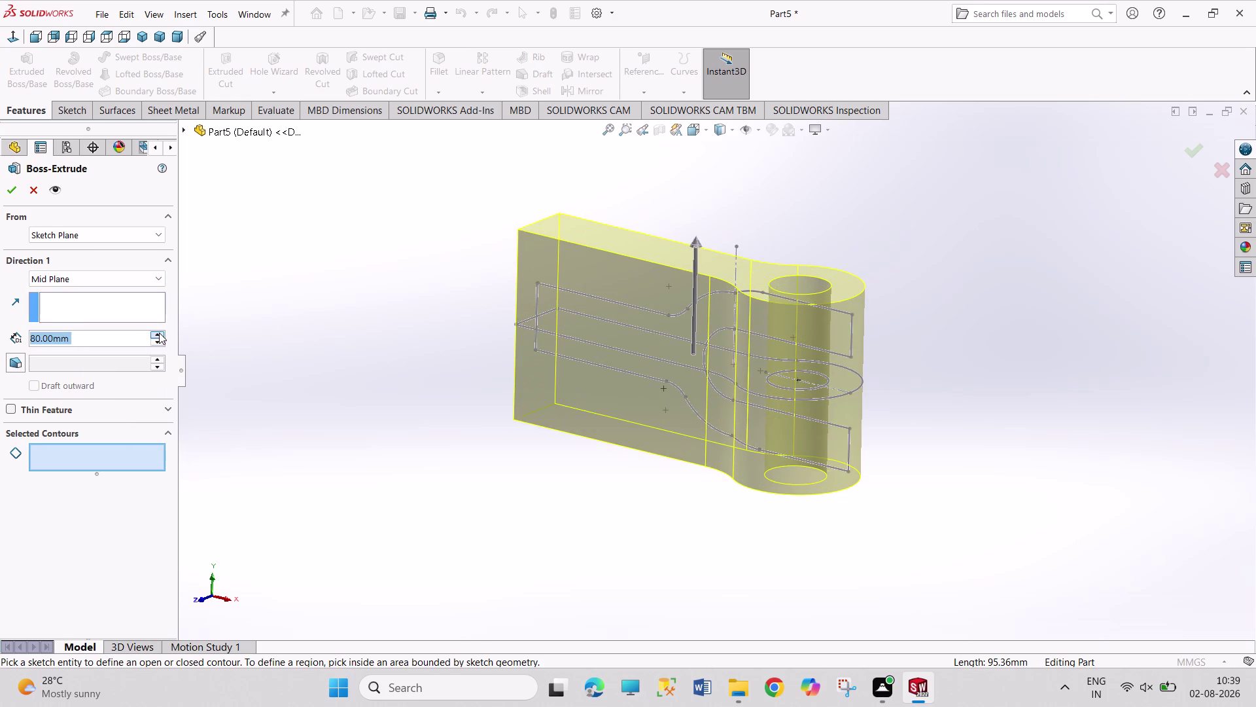
middle_drag(249, 392, 207, 377)
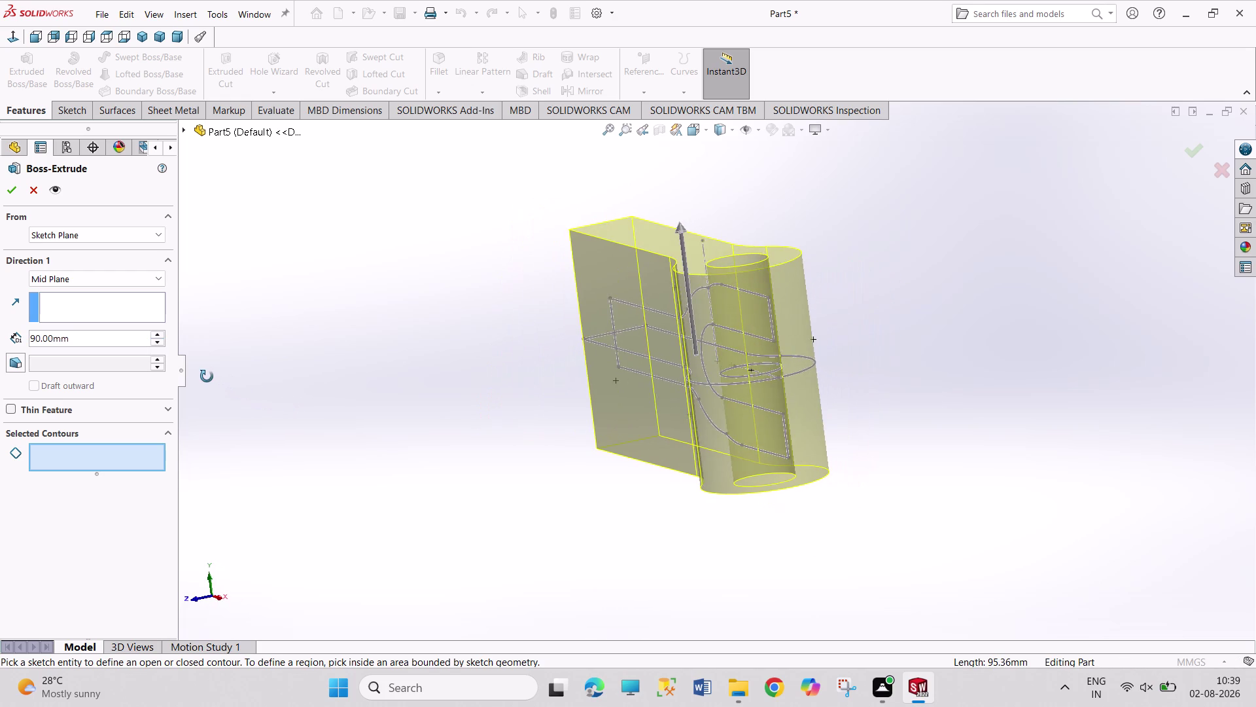
middle_drag(207, 377, 230, 384)
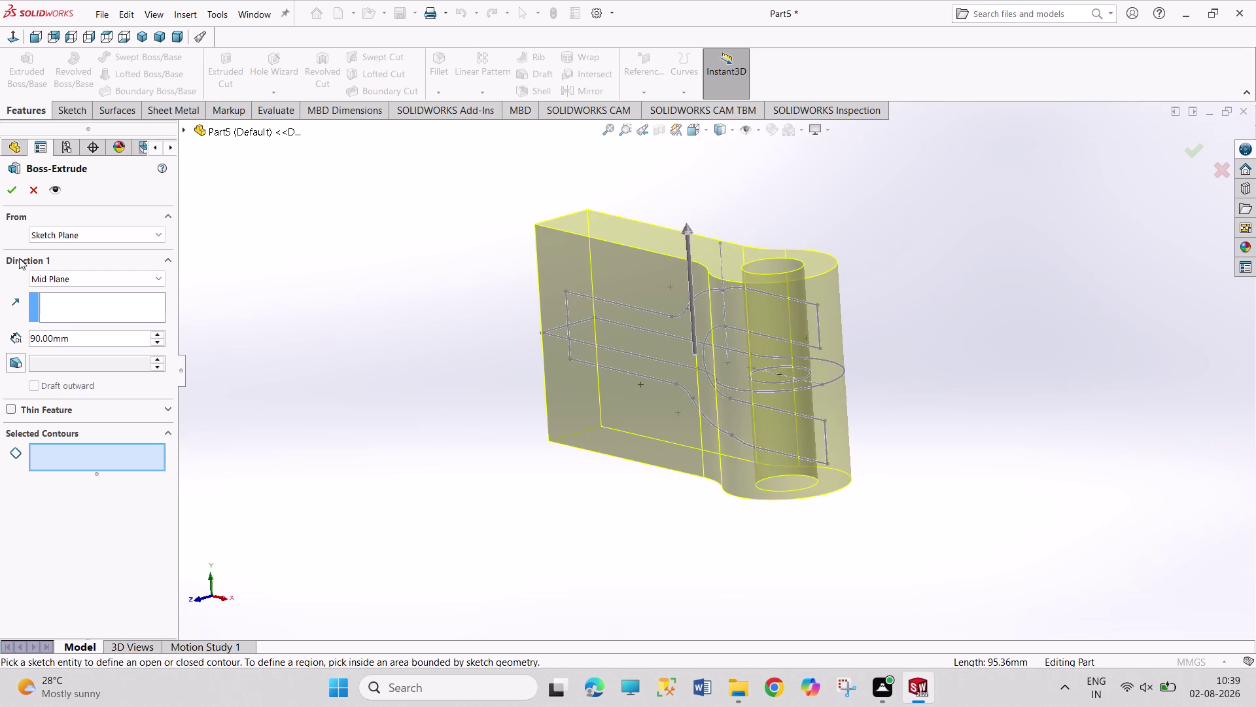
click(9, 195)
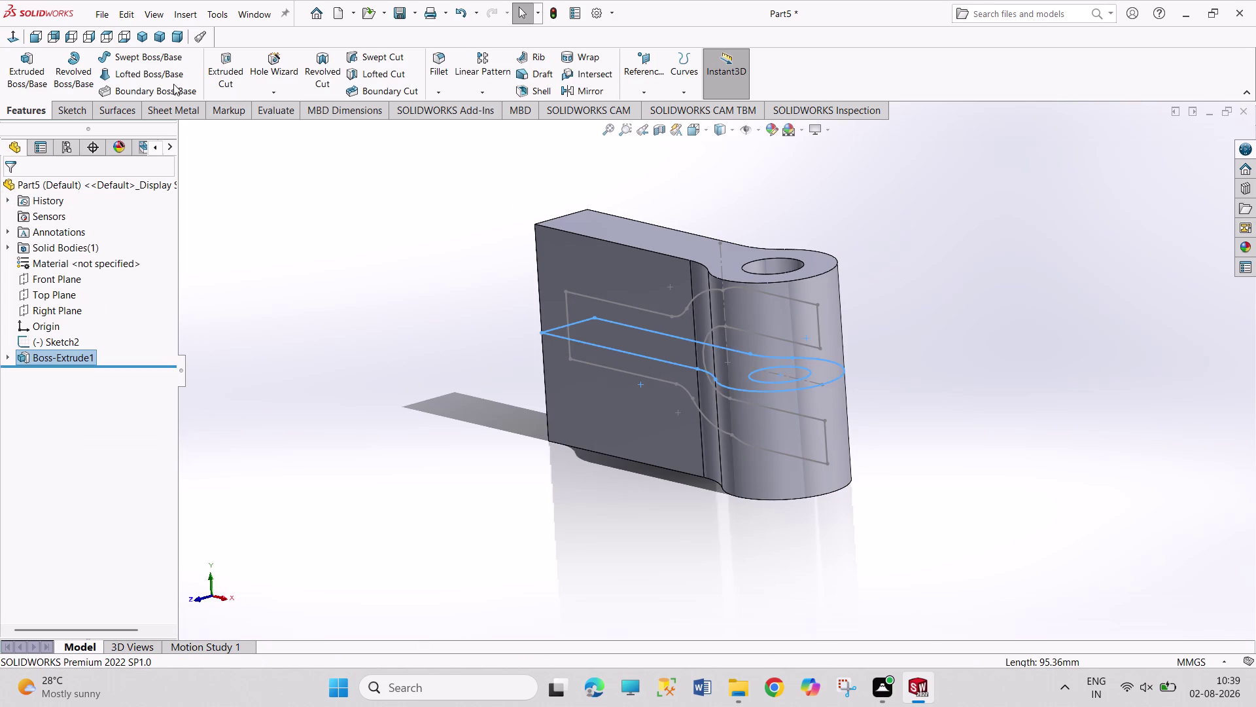
click(232, 70)
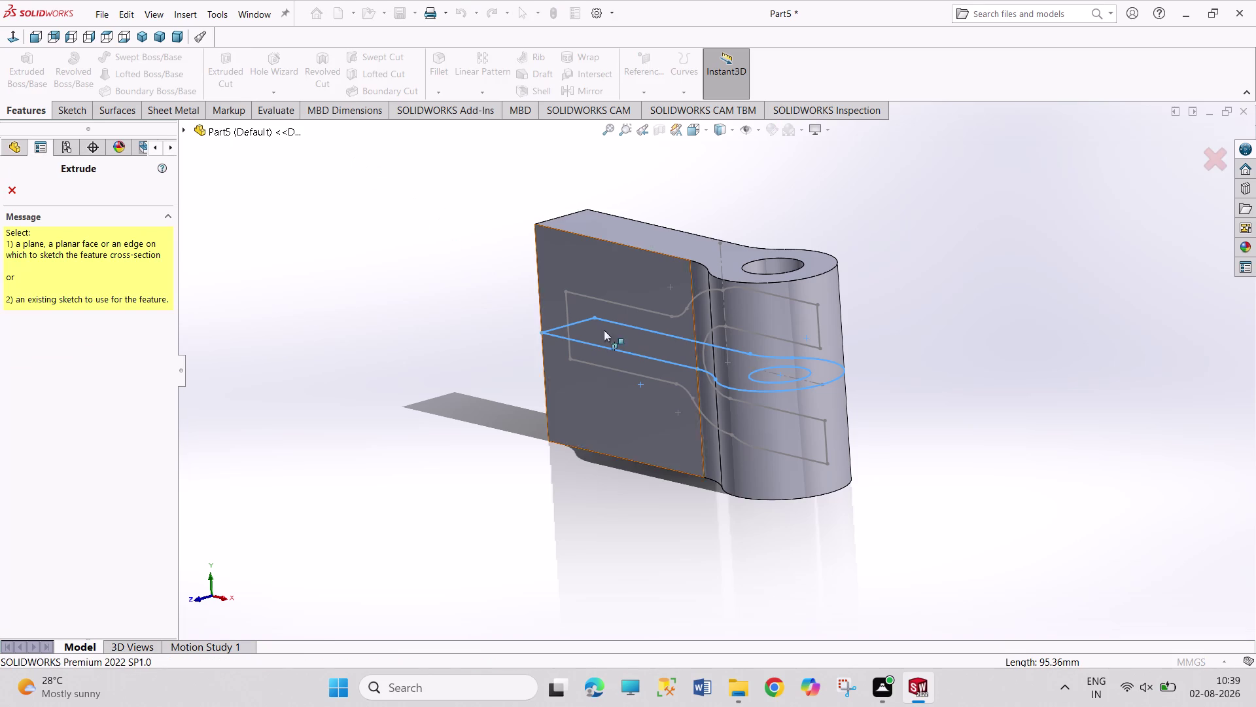
Cut with Sketch2 at 60 mm mid-plane depth with Flip side to cut enabled.
click(820, 319)
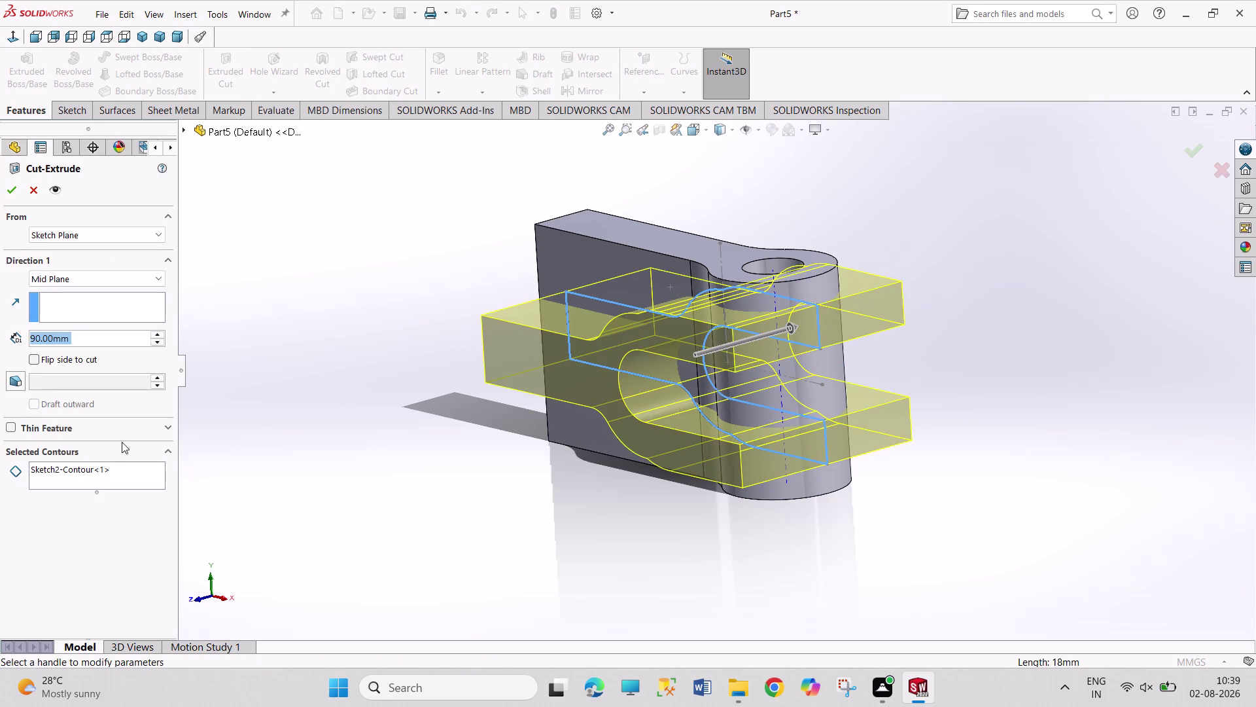
triple_click(163, 341)
click(163, 342)
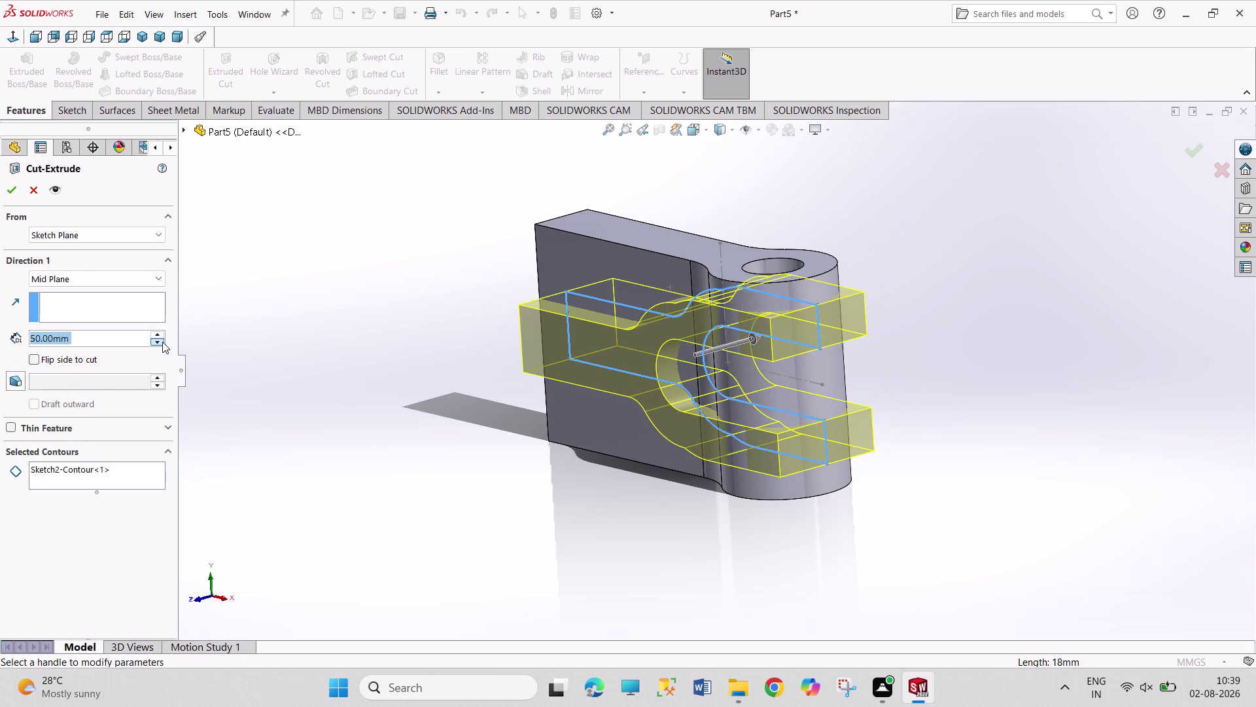
click(160, 336)
click(34, 361)
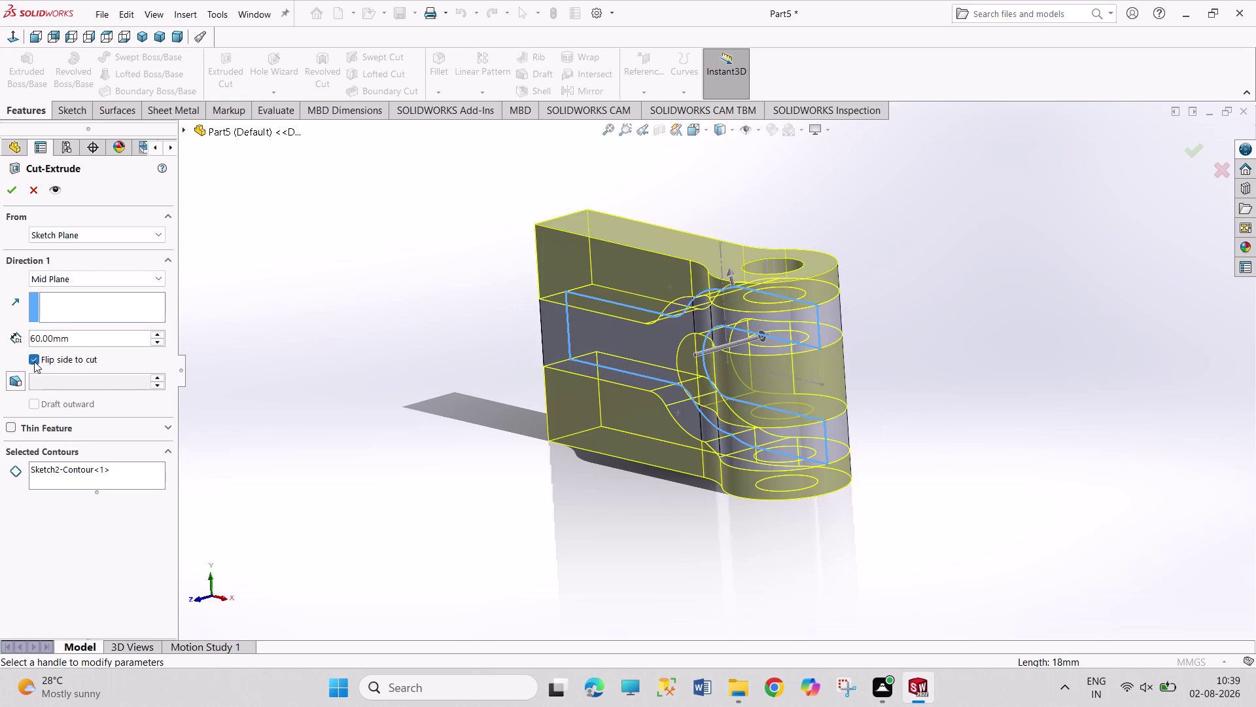
middle_drag(300, 350, 327, 352)
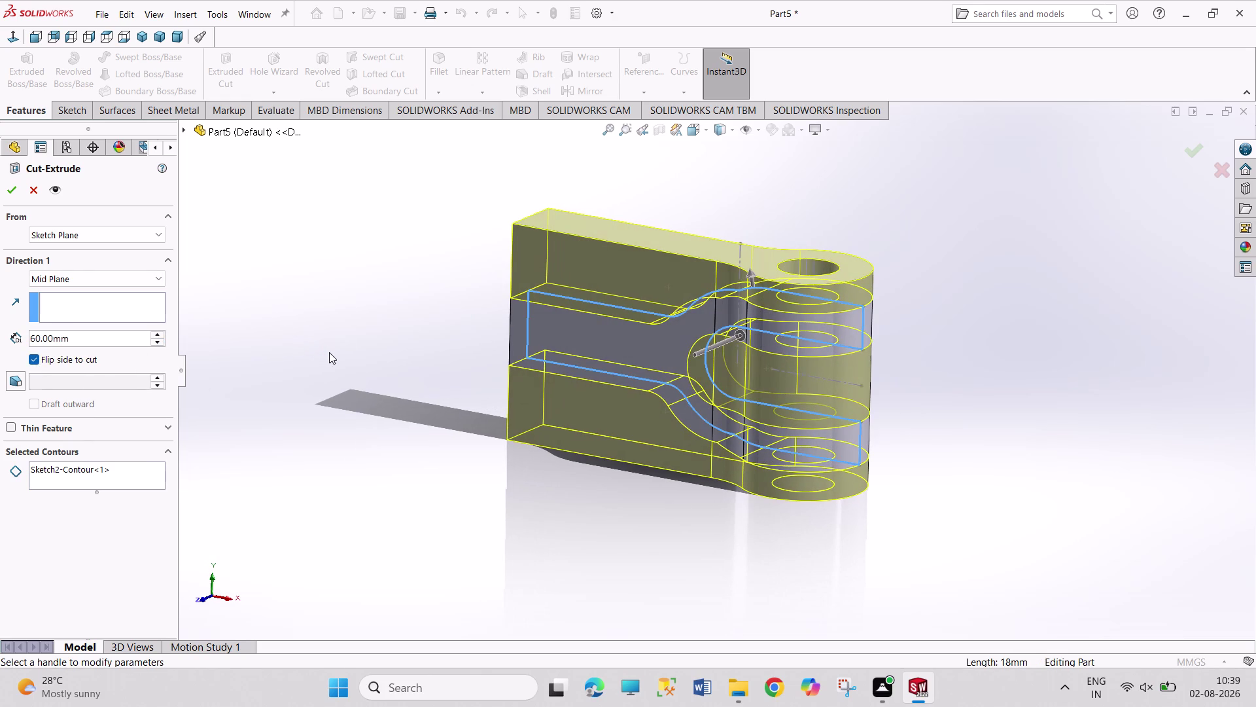
middle_drag(322, 302, 304, 293)
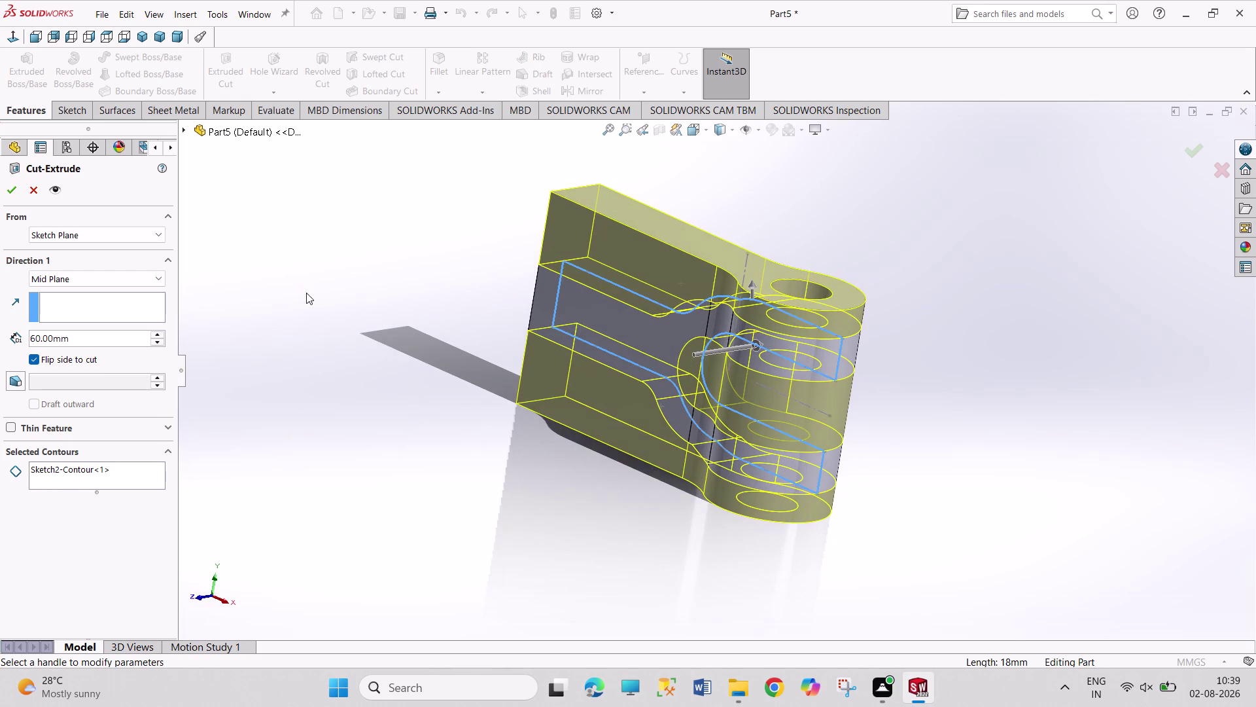
click(11, 193)
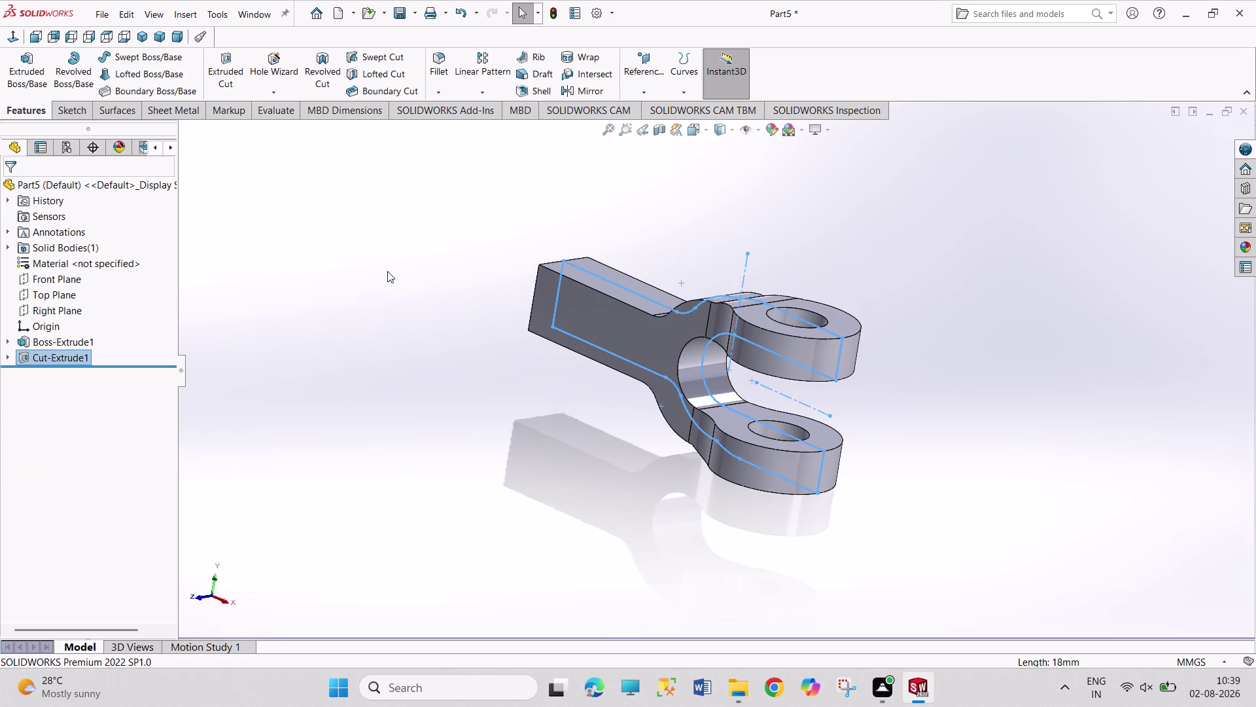
click(387, 271)
middle_drag(928, 384, 966, 257)
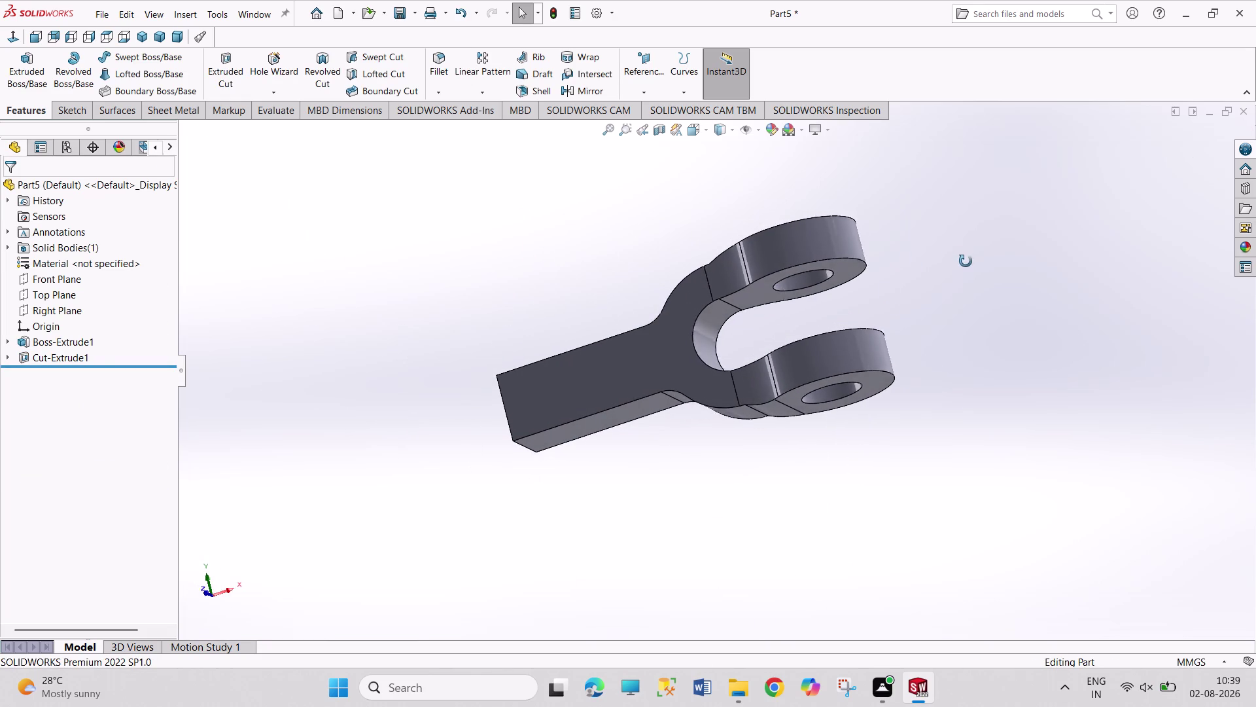
middle_drag(966, 257, 965, 258)
middle_drag(518, 222, 544, 249)
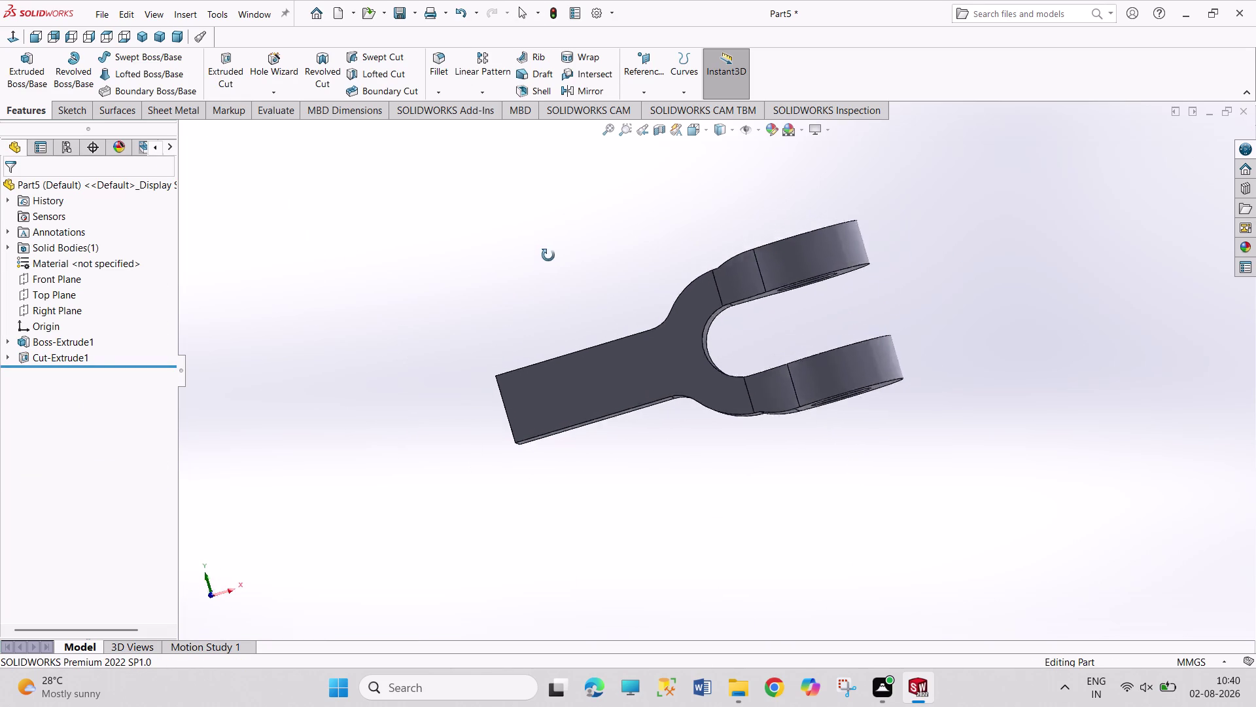
middle_drag(545, 249, 565, 295)
click(142, 33)
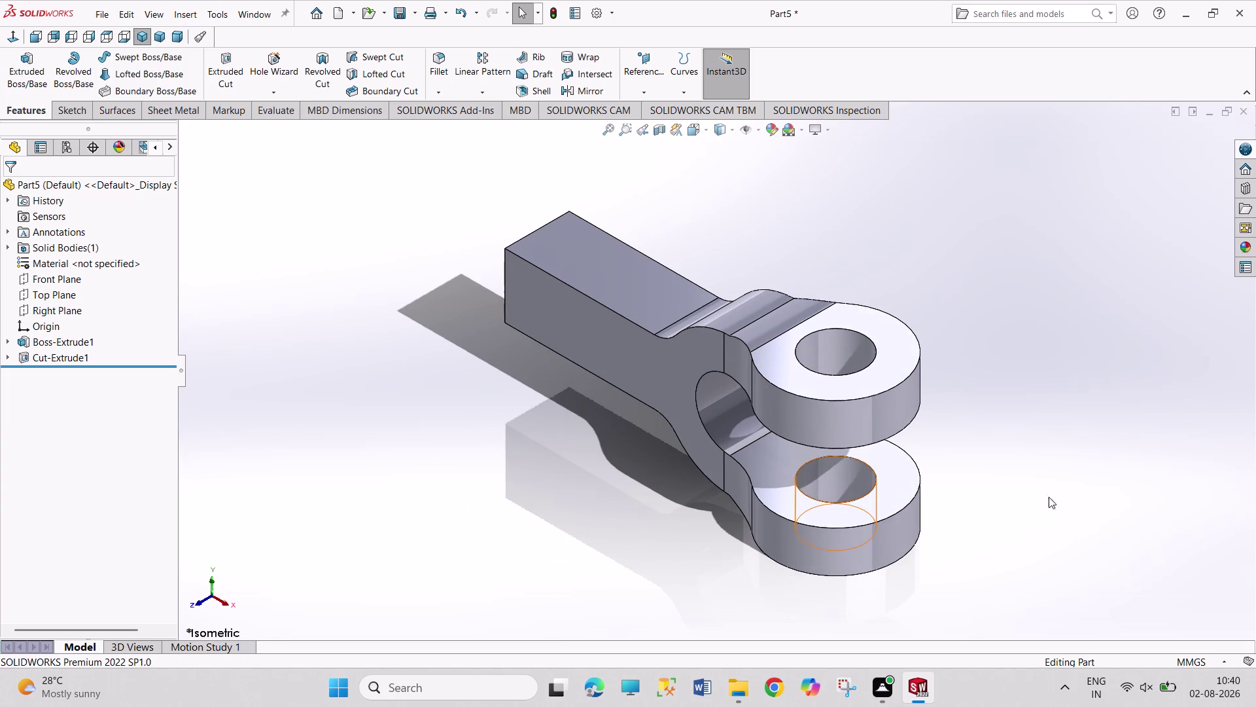
middle_drag(1024, 479, 1059, 352)
middle_drag(1059, 366, 1044, 361)
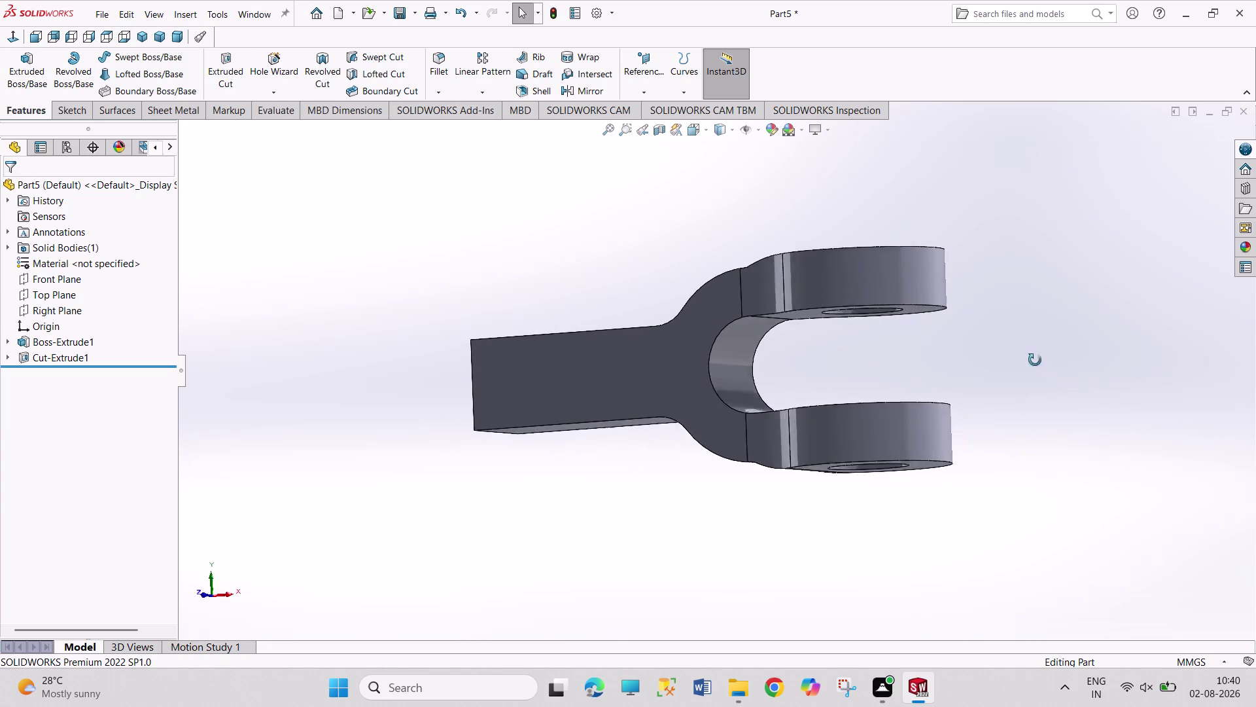
middle_drag(1044, 361, 824, 324)
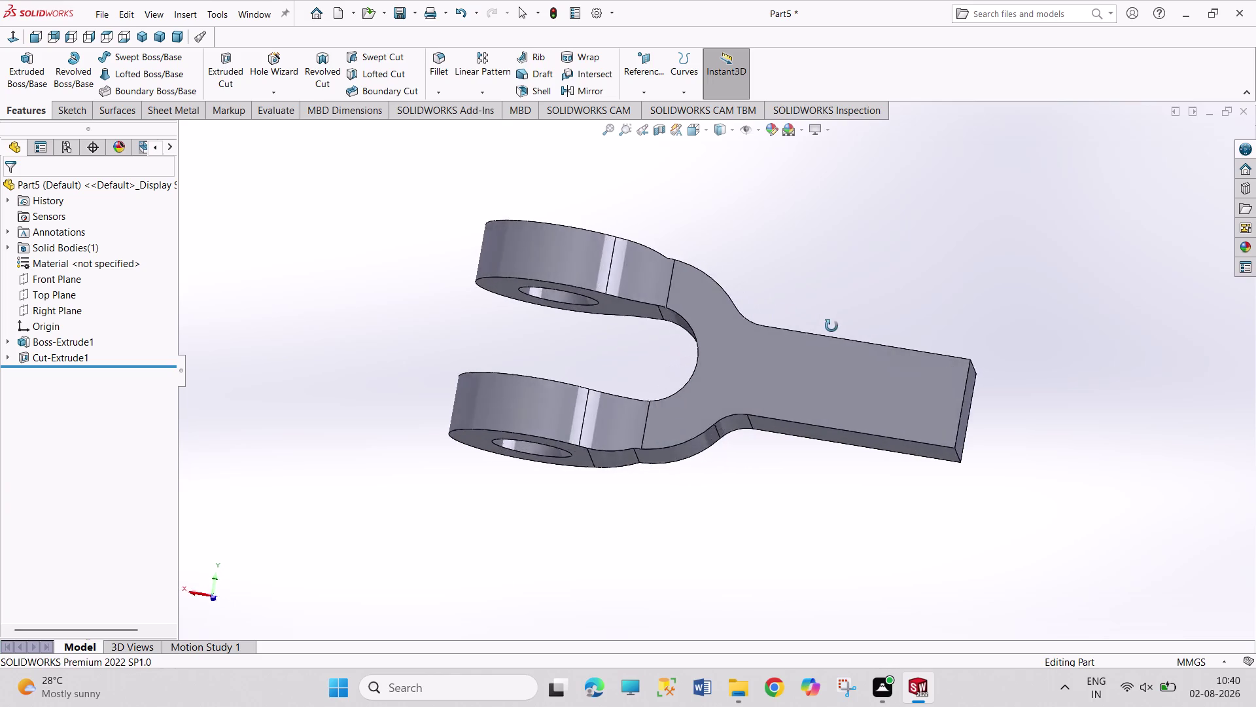
middle_drag(824, 324, 865, 336)
middle_drag(385, 305, 559, 366)
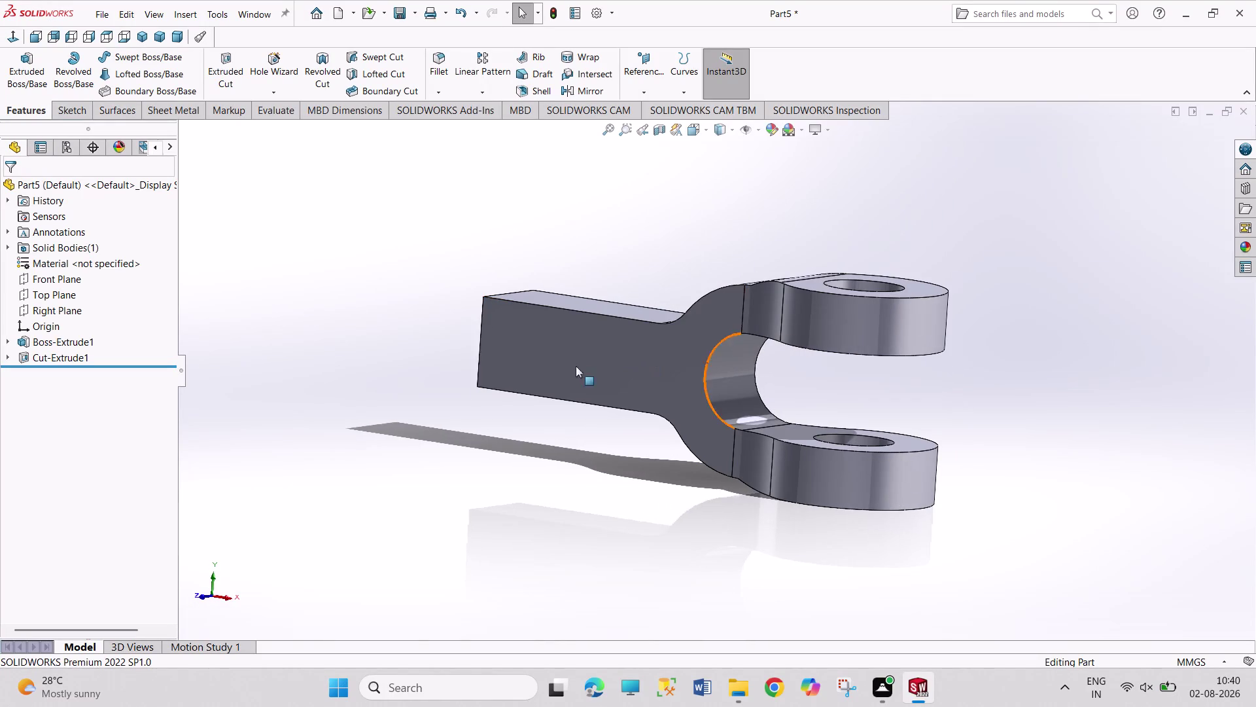
middle_drag(383, 328, 612, 446)
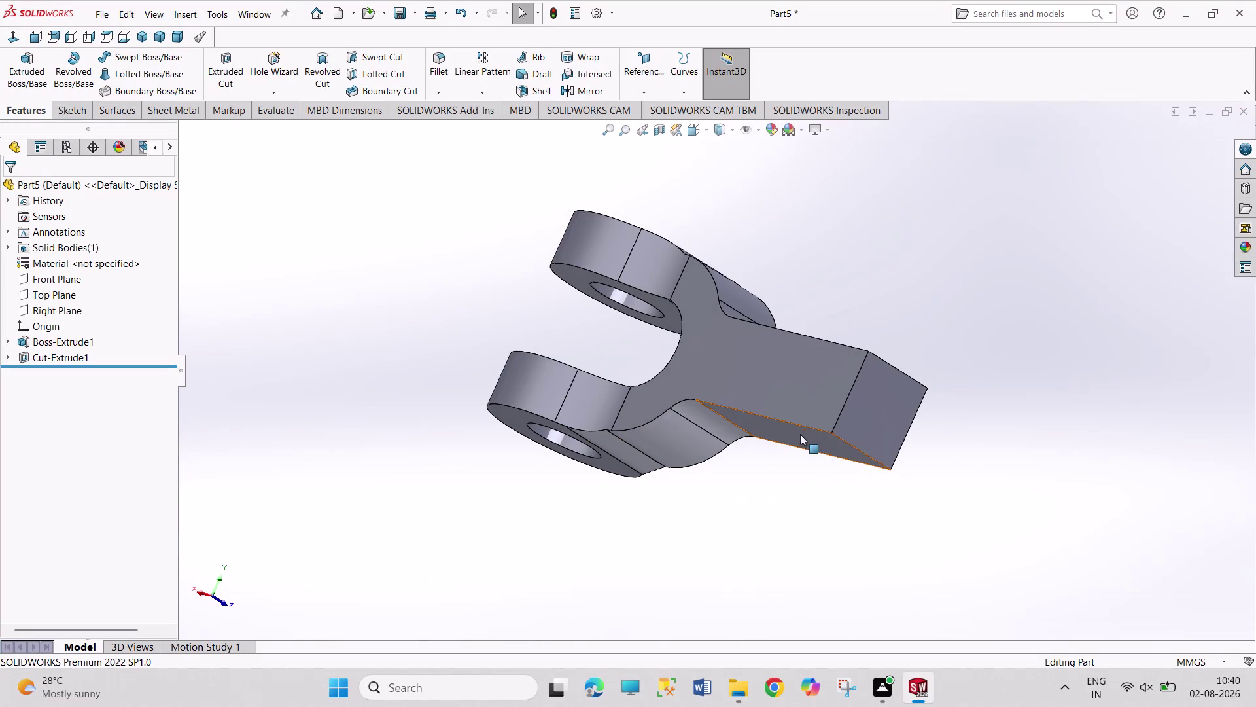
click(871, 404)
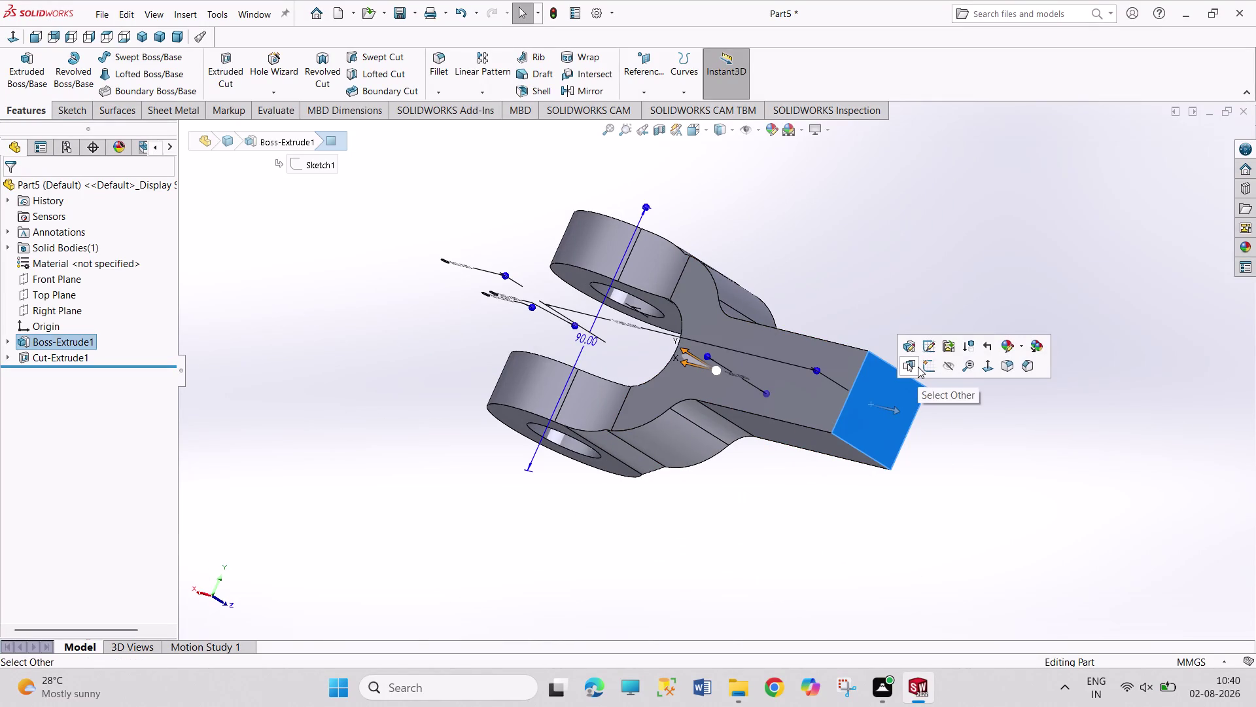
Start a sketch on the shank's end face and draw a center rectangle at the origin.
click(926, 372)
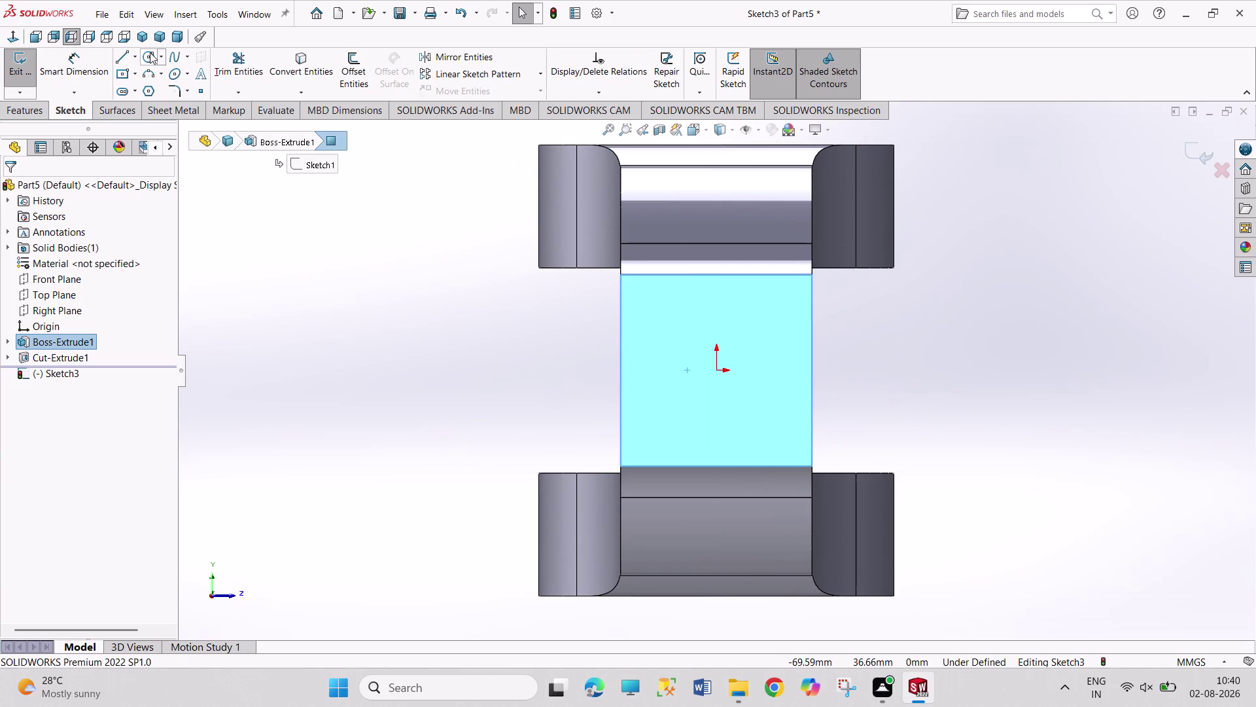
click(123, 74)
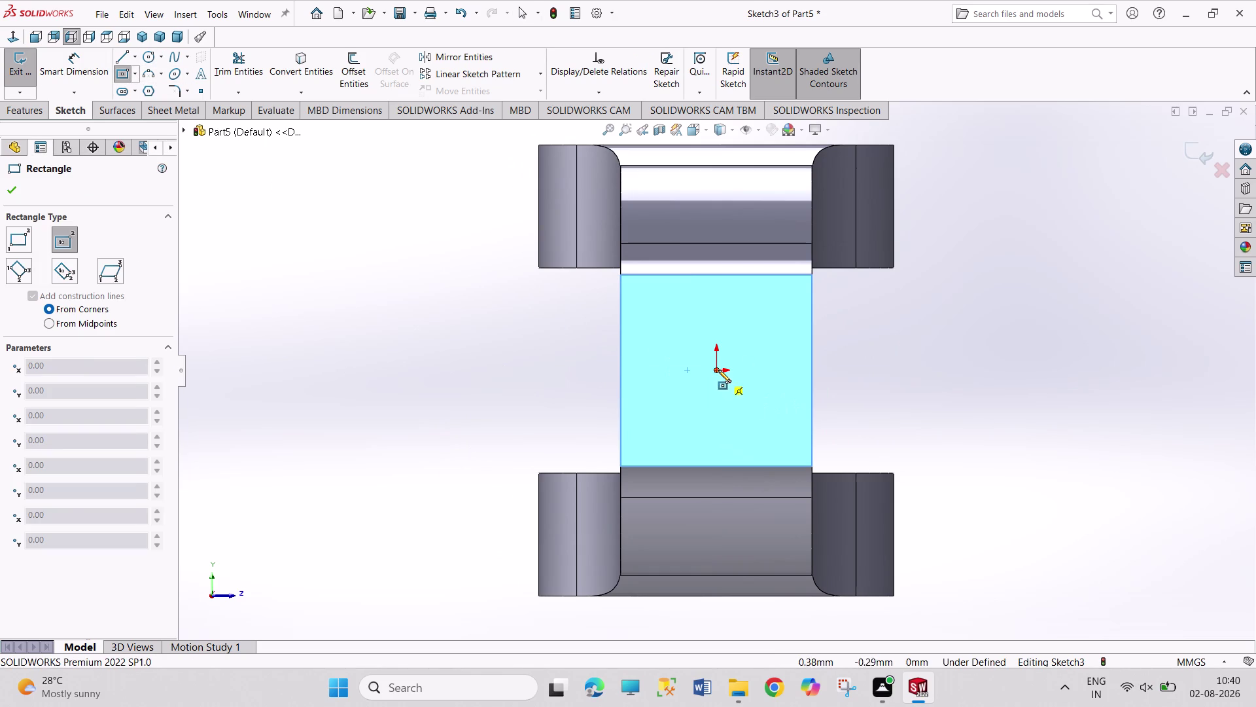
click(718, 370)
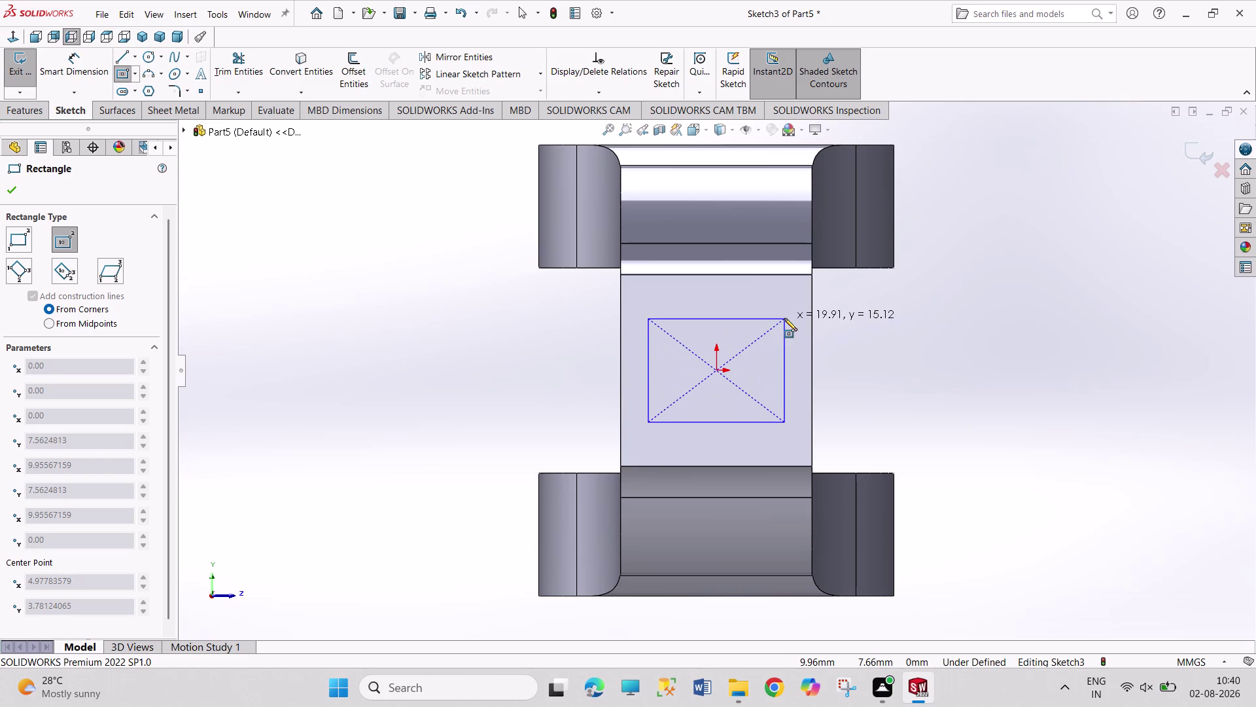
click(785, 319)
right_drag(922, 358, 928, 301)
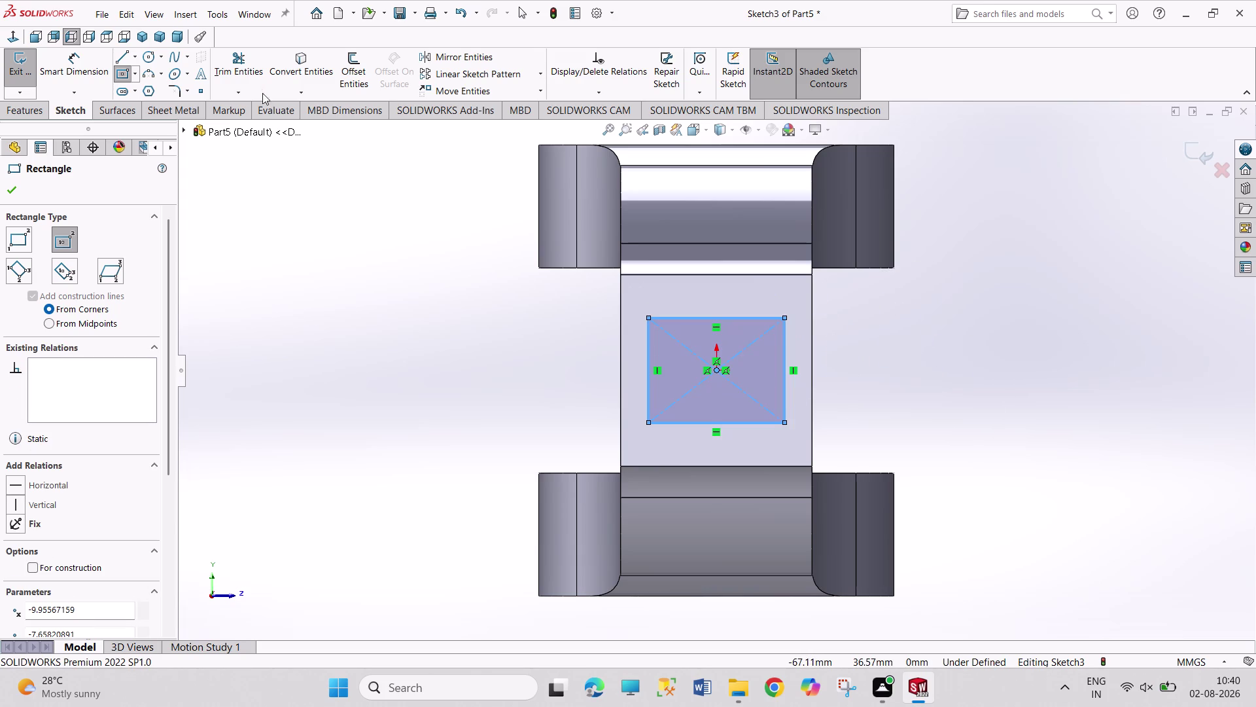
click(766, 318)
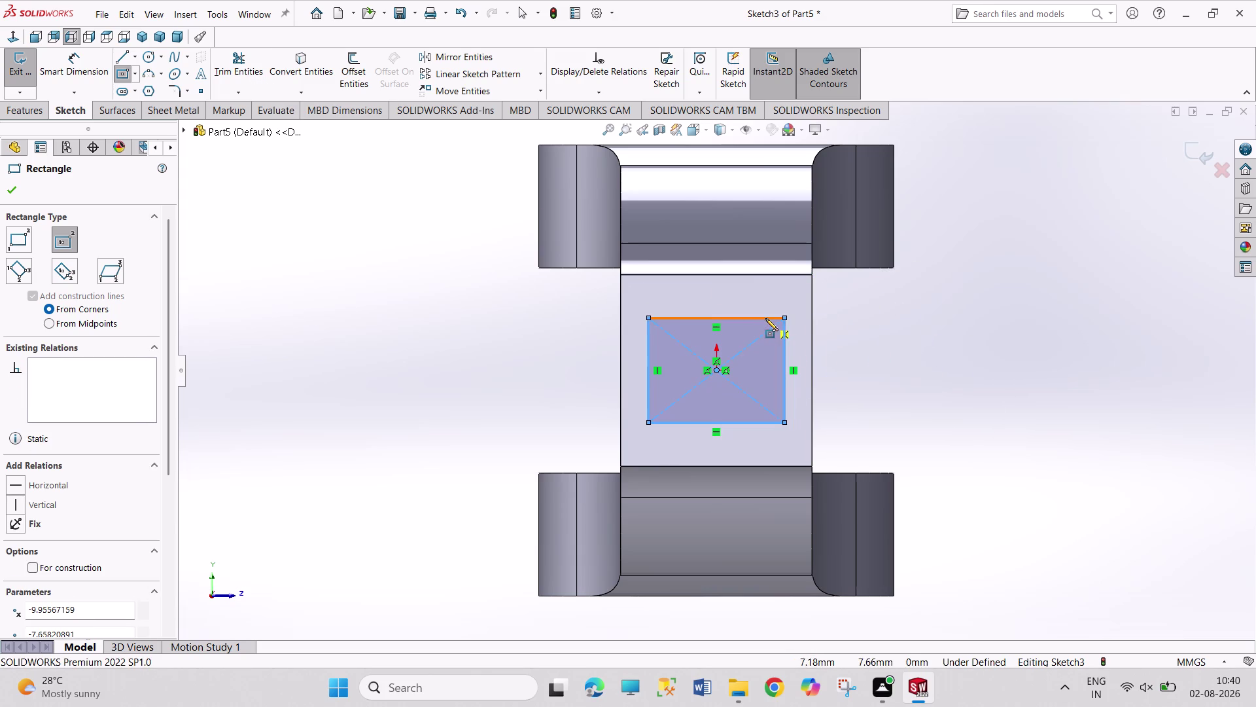
Cancel the rectangle tool and undo the rectangle, leaving Sketch3 empty.
key(Escape)
key(Escape)
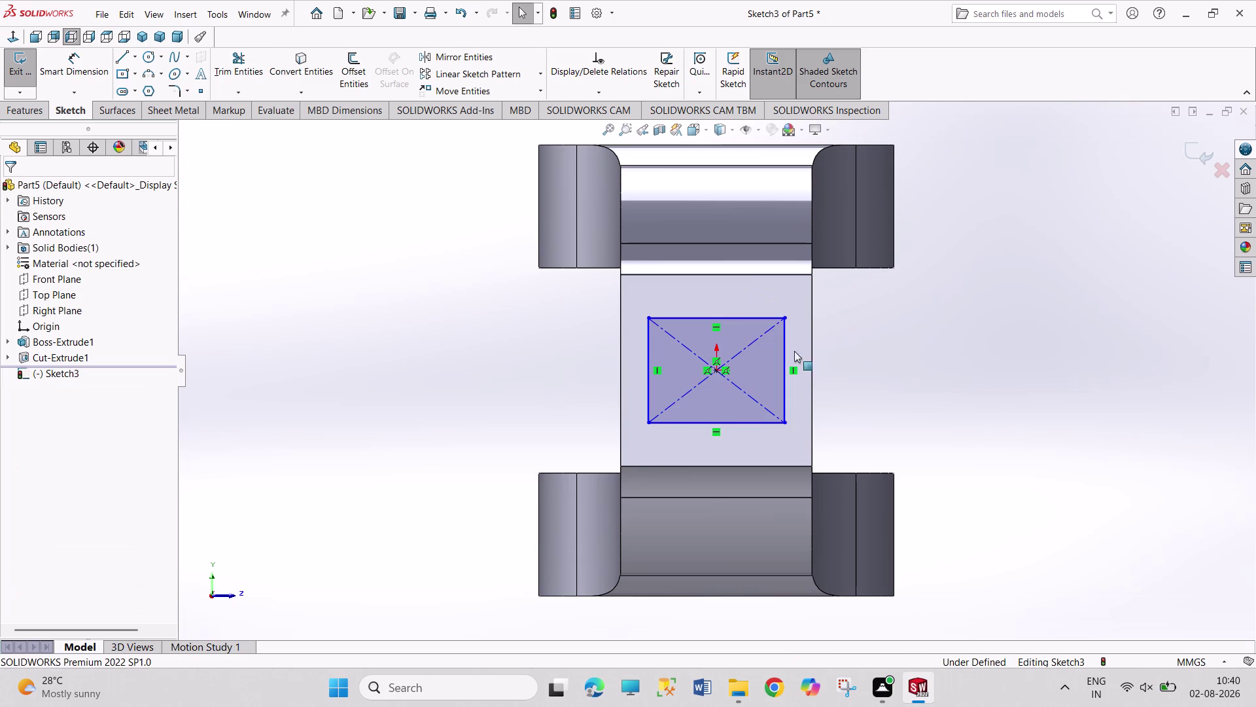
key(Escape)
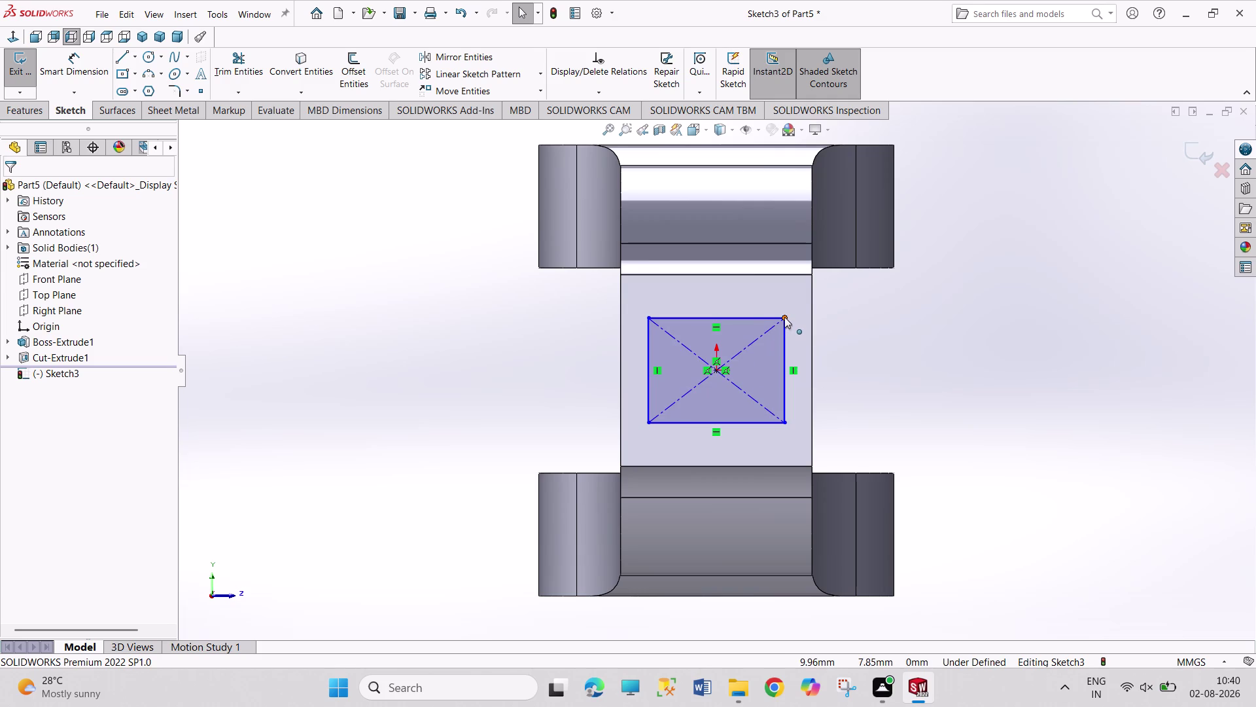
drag(784, 316, 799, 347)
key(Escape)
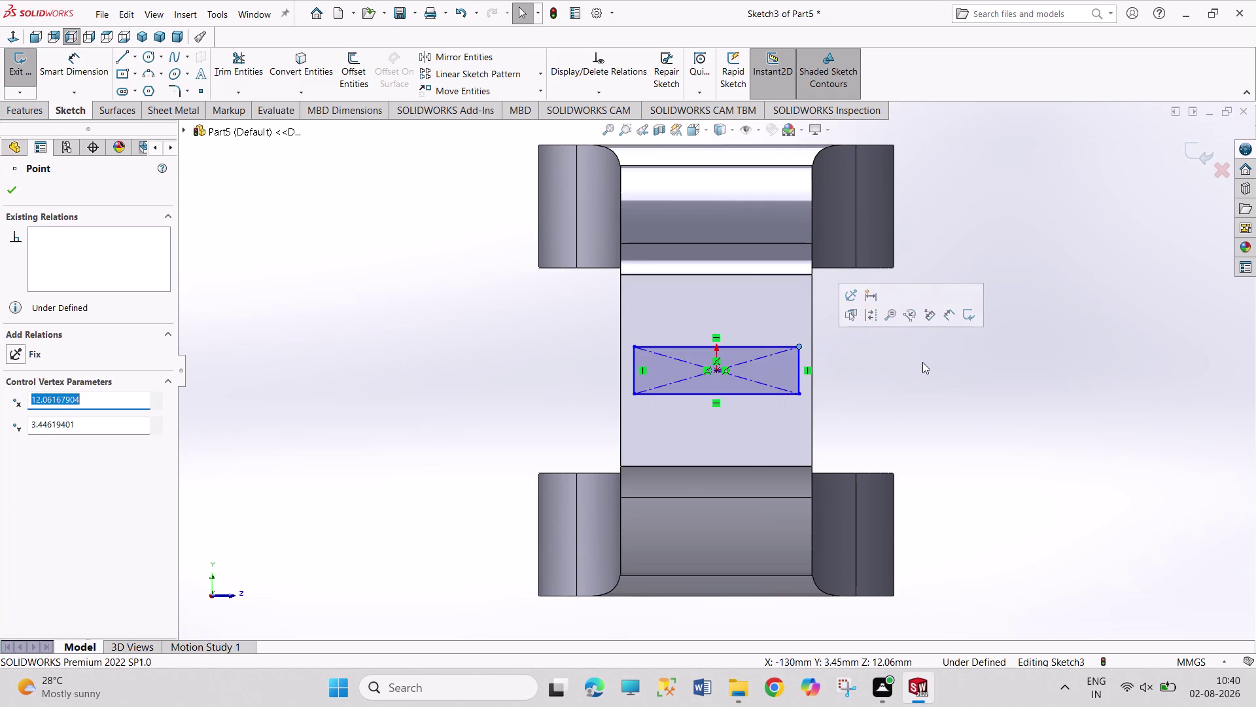
key(ctrl+z)
key(ctrl+z)
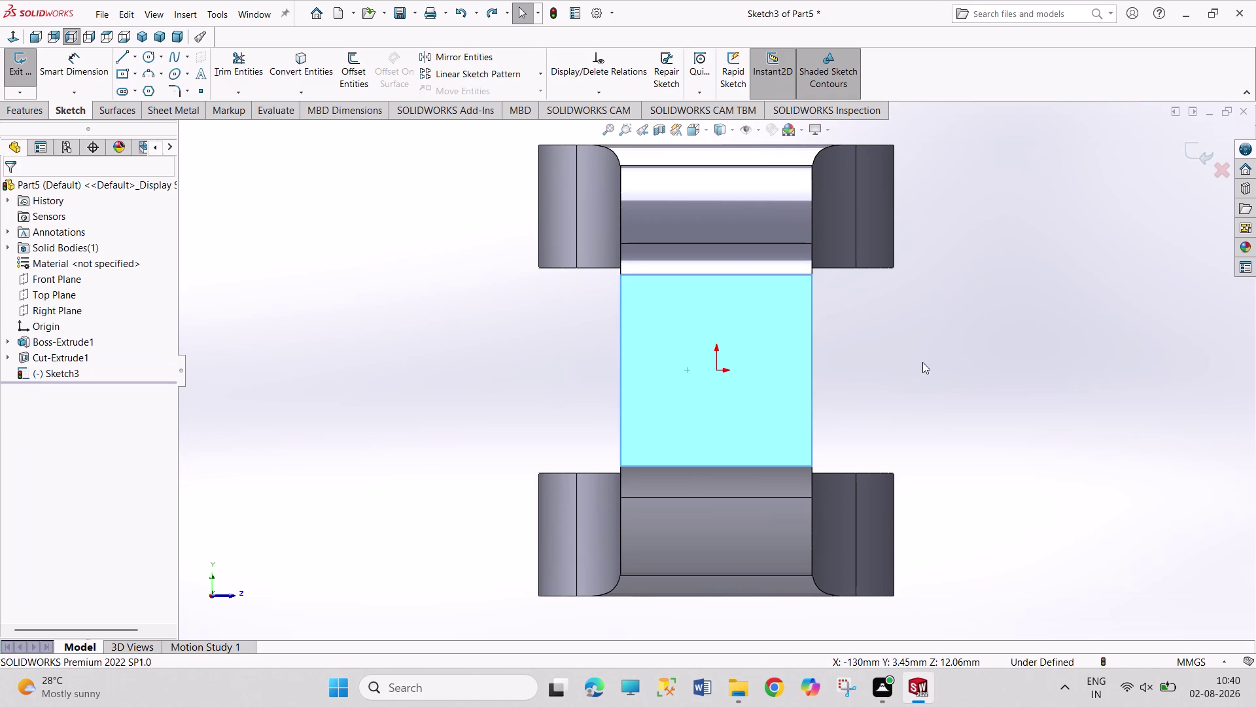
click(136, 74)
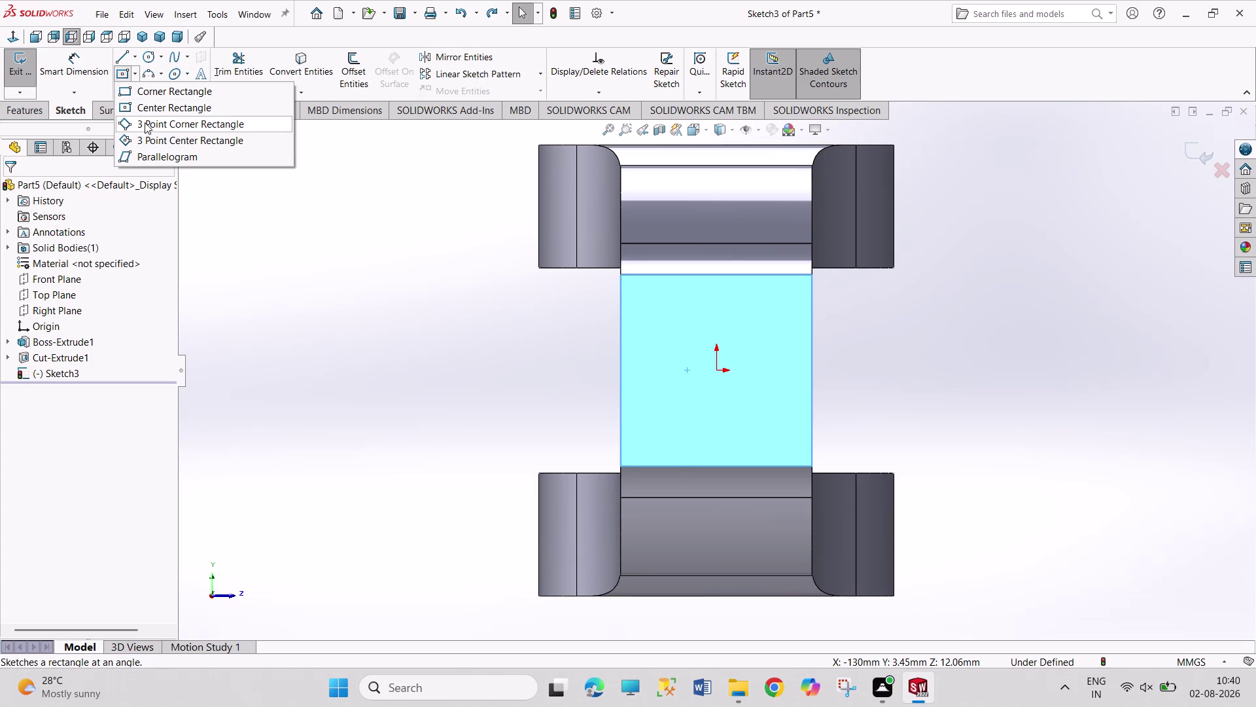
Draw a corner rectangle around the origin, drag a corner to resize, then undo the resize.
click(152, 97)
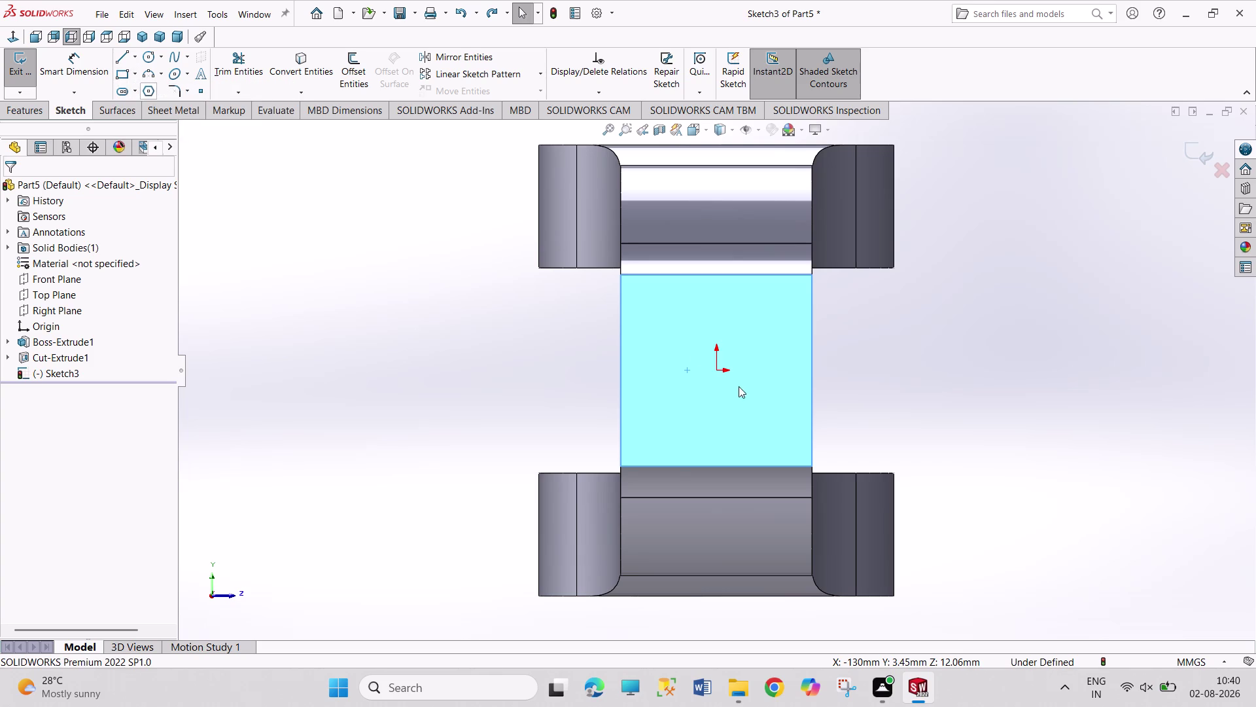
drag(679, 319, 732, 388)
drag(750, 391, 769, 399)
click(768, 399)
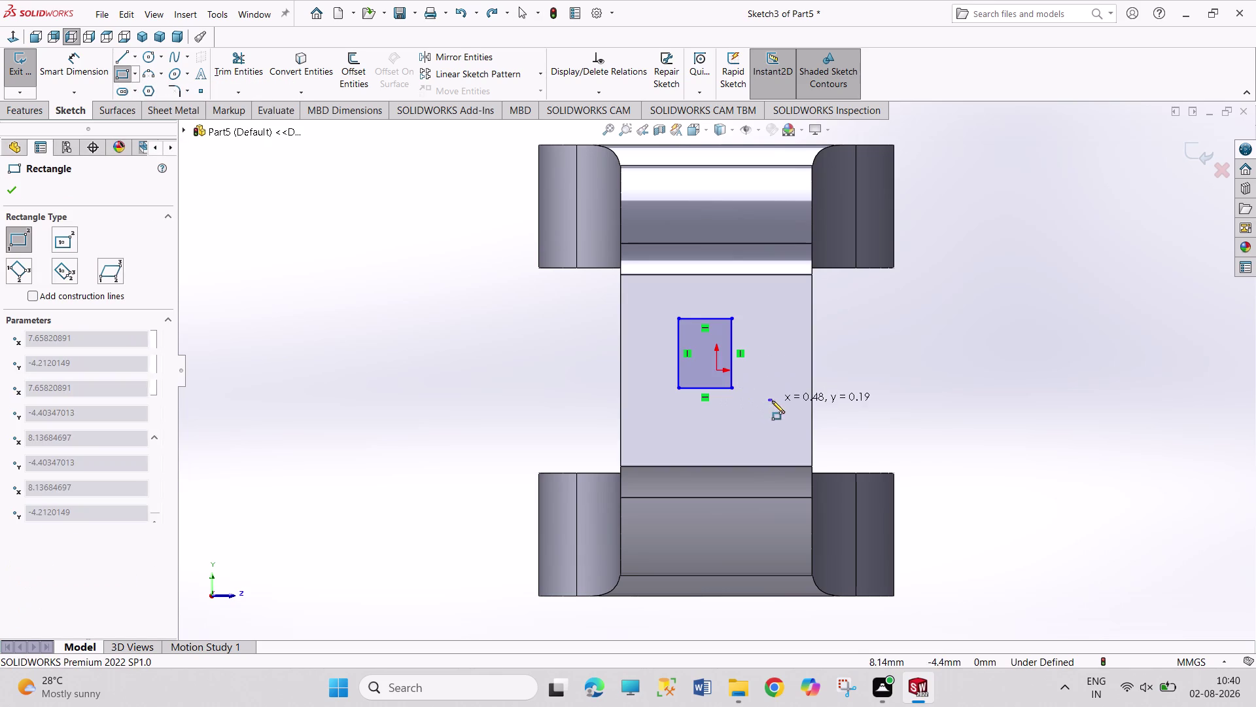
key(Escape)
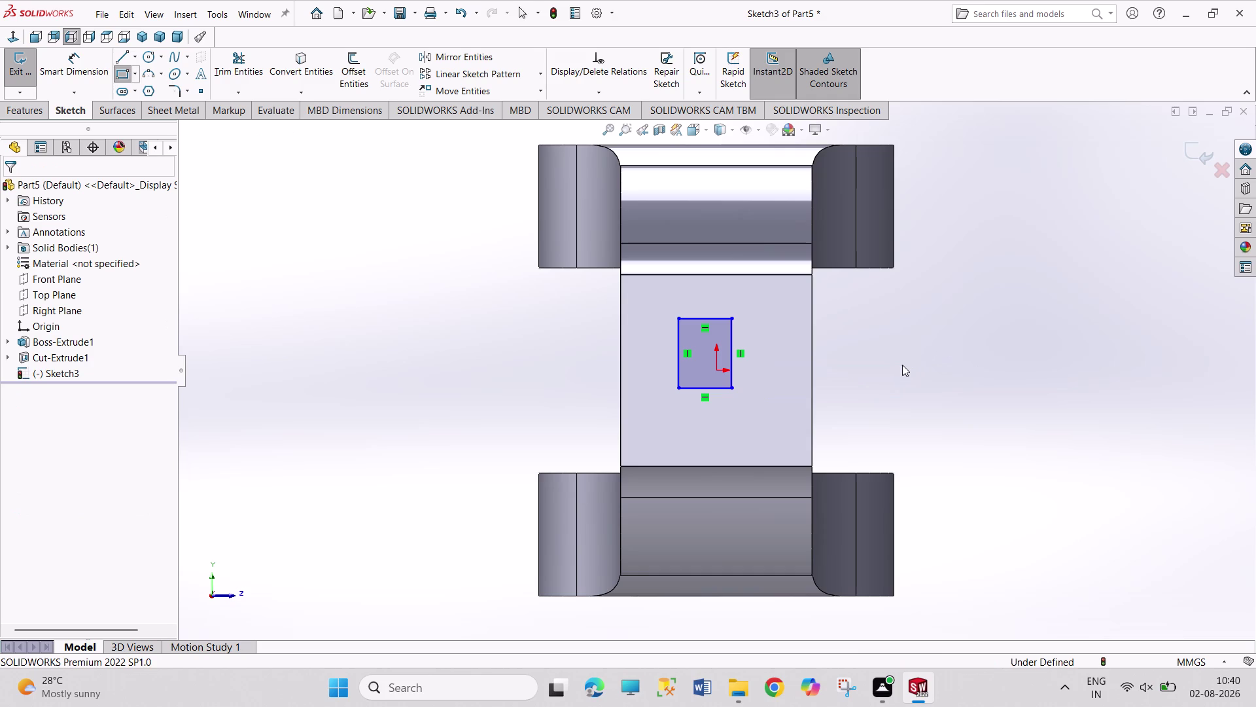
key(Escape)
key(Escape)
drag(734, 319, 752, 333)
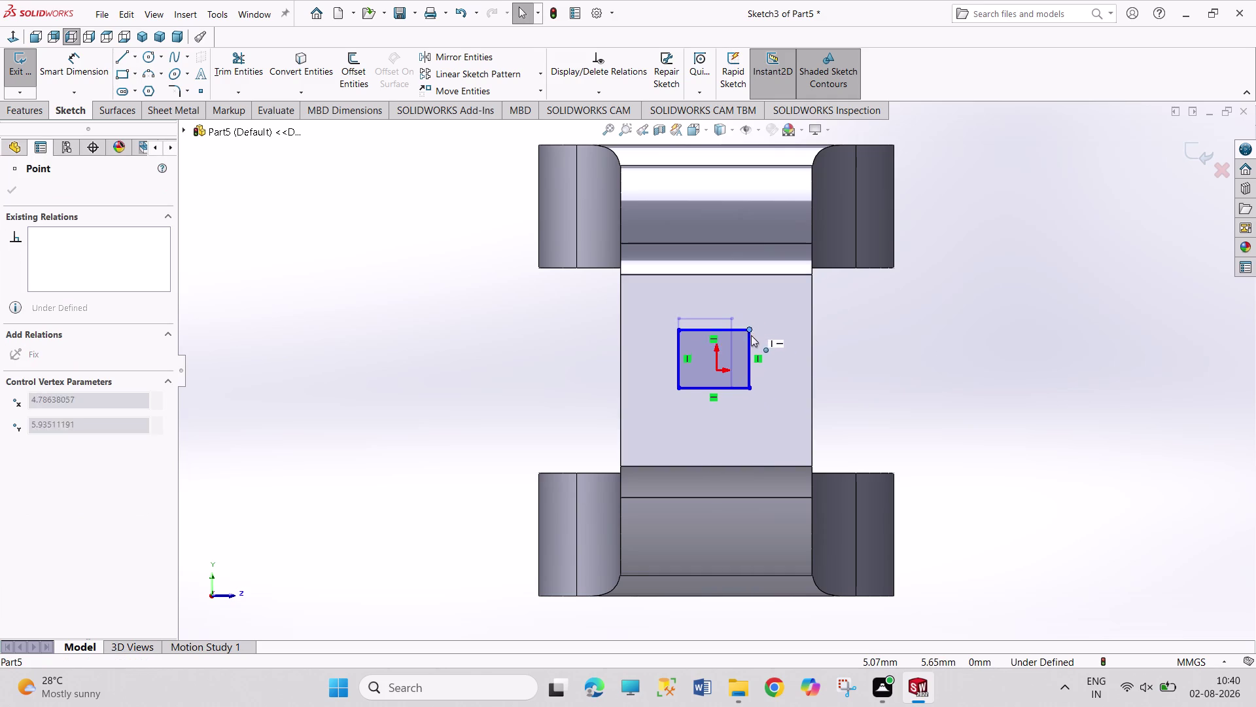
drag(751, 333, 752, 335)
click(893, 372)
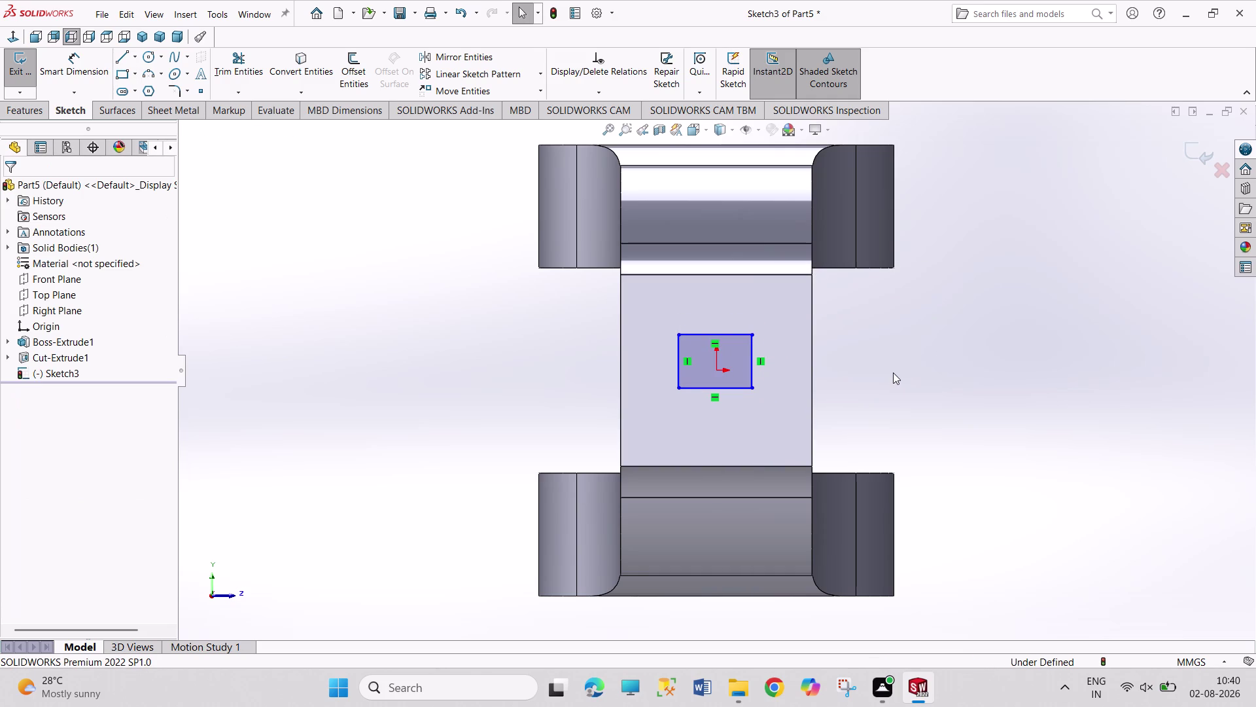
key(ctrl+z)
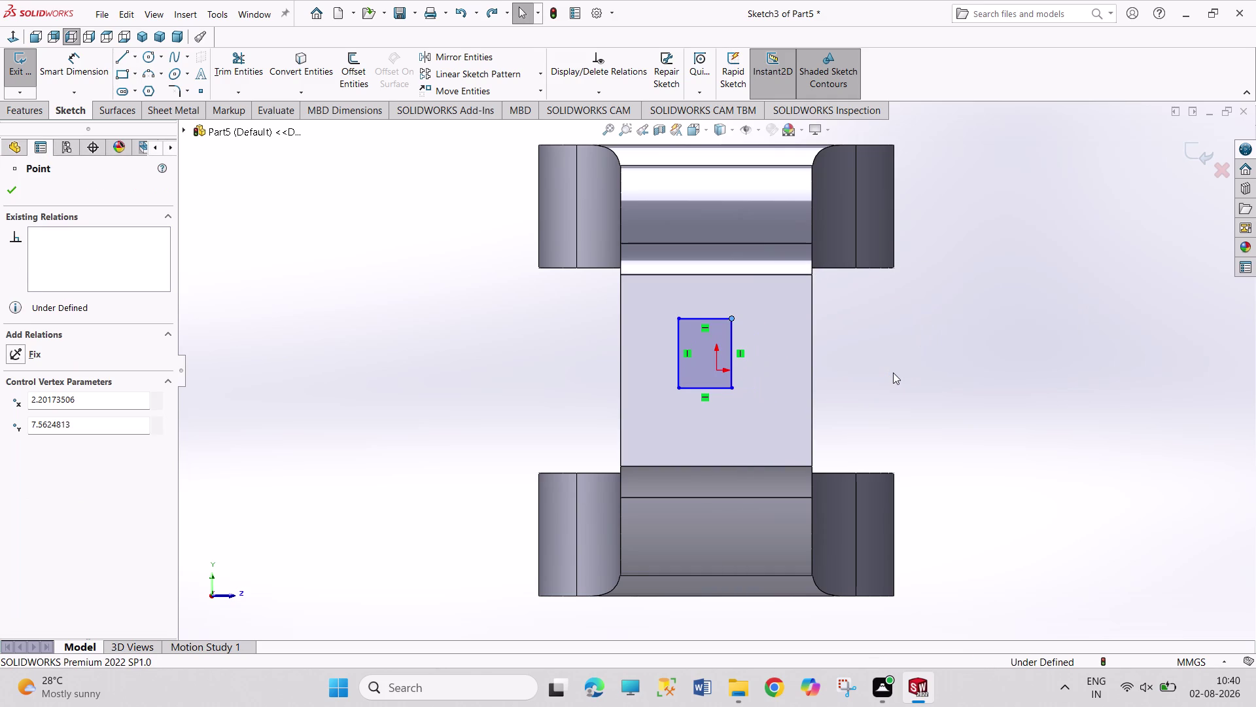
Undo the rectangle so Sketch3 is empty, then pick the Line tool.
key(ctrl+z)
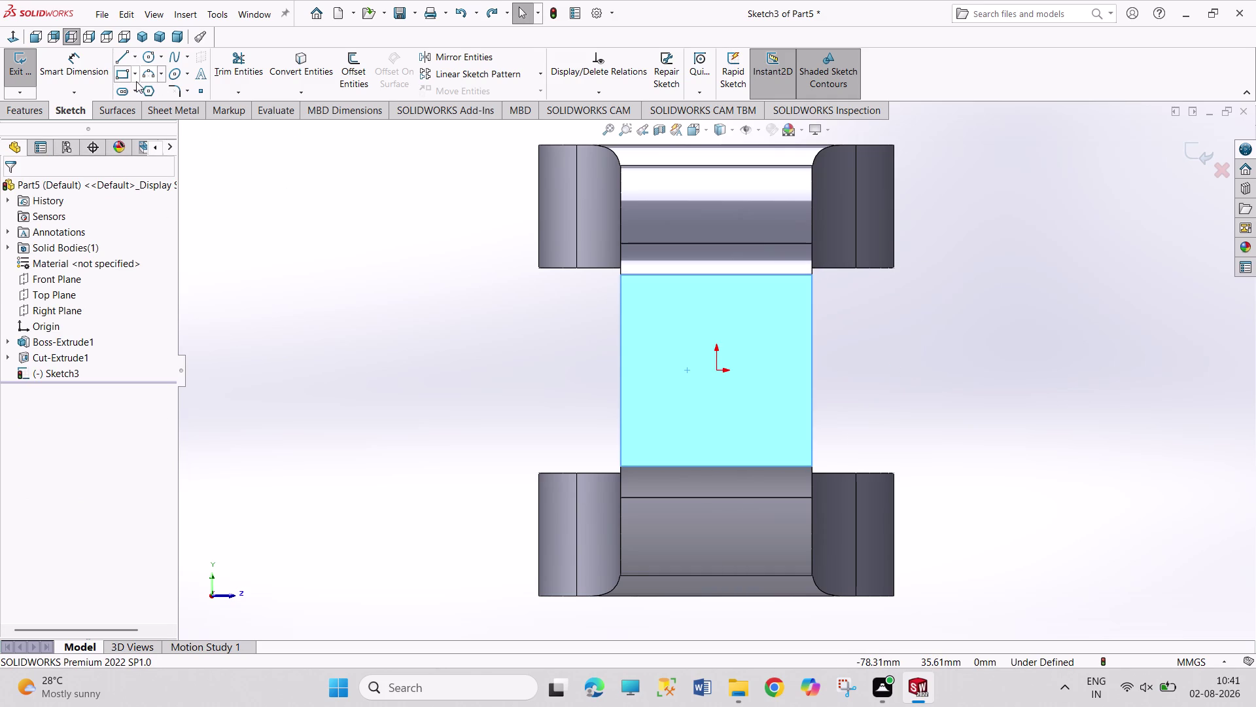
click(137, 79)
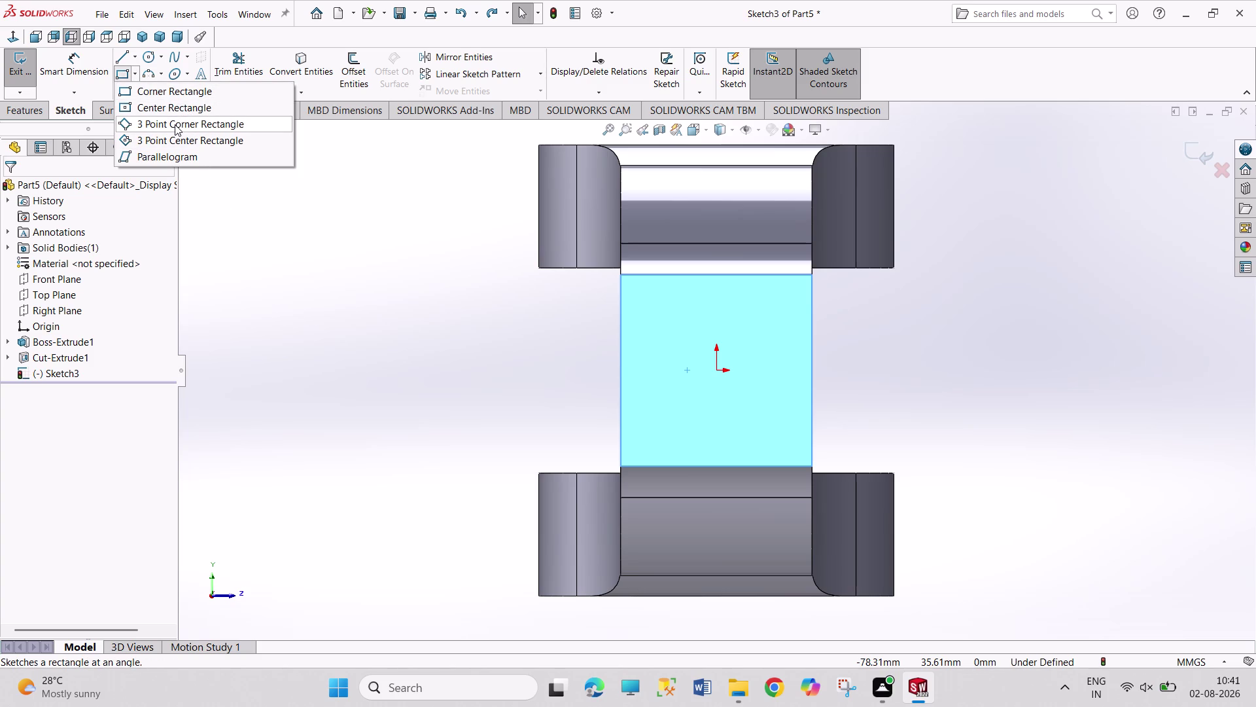
click(124, 58)
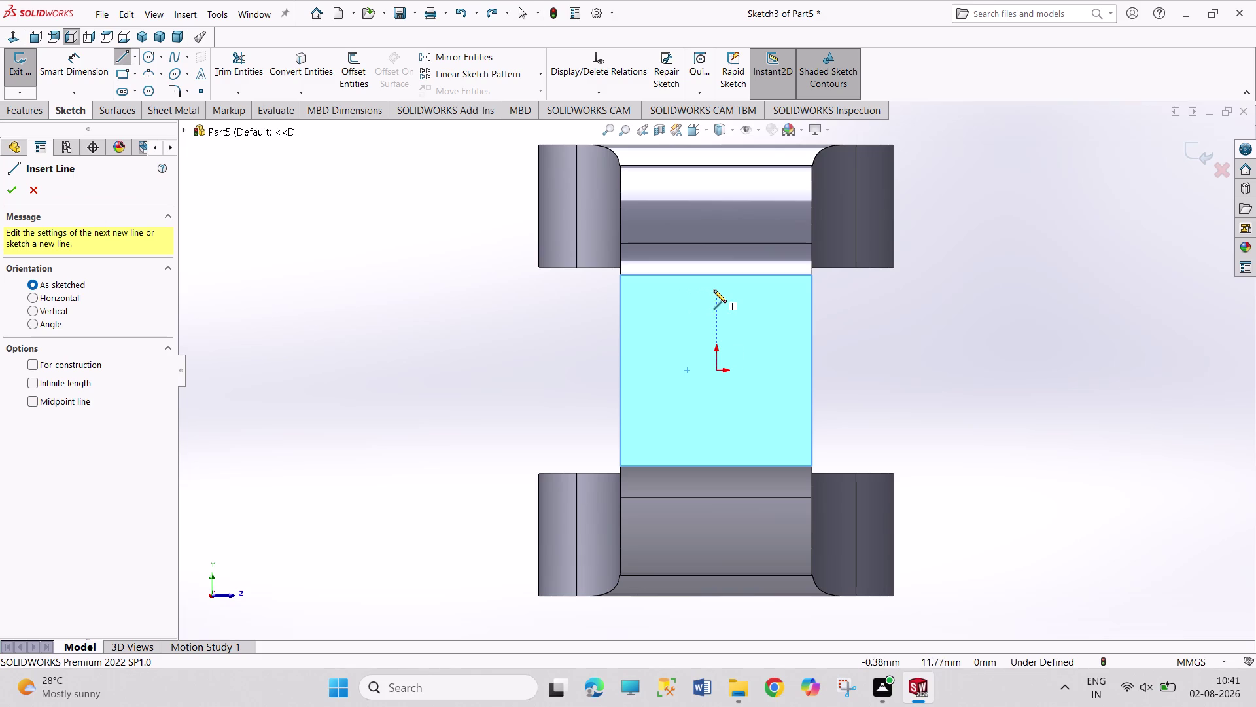
Draw a chain of a short top horizontal, a slanted line, and a vertical down to origin height.
click(716, 288)
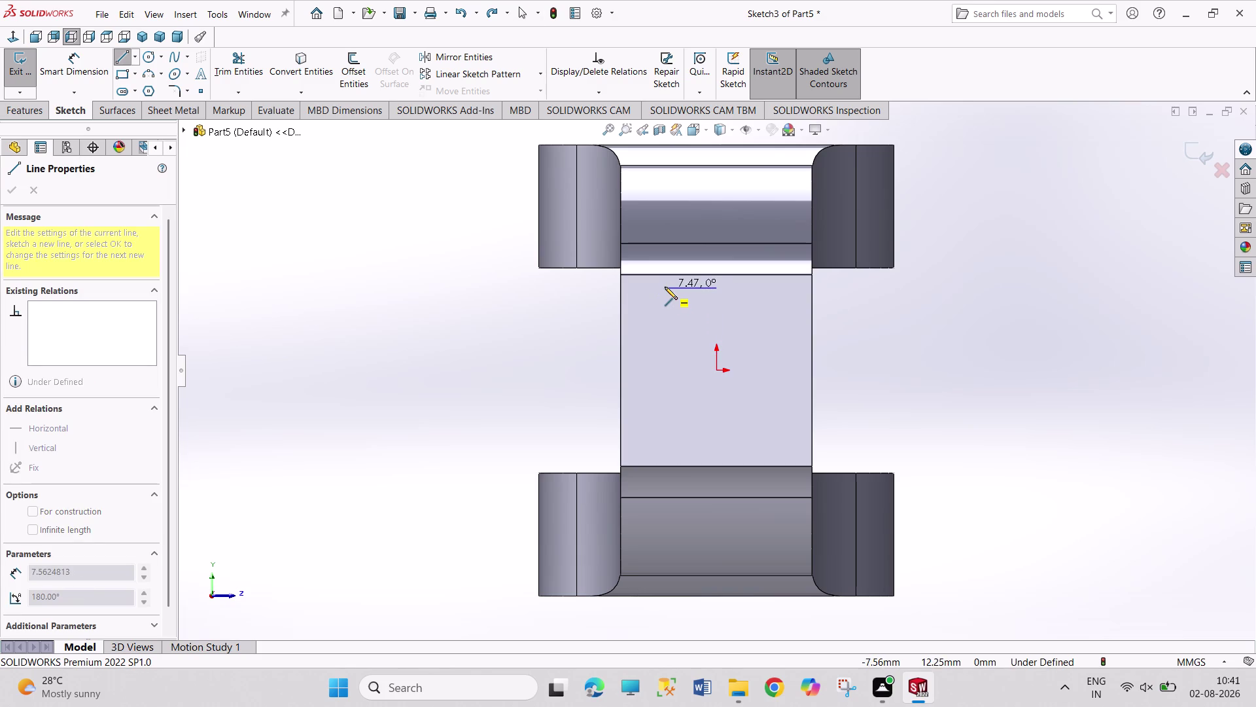
click(664, 287)
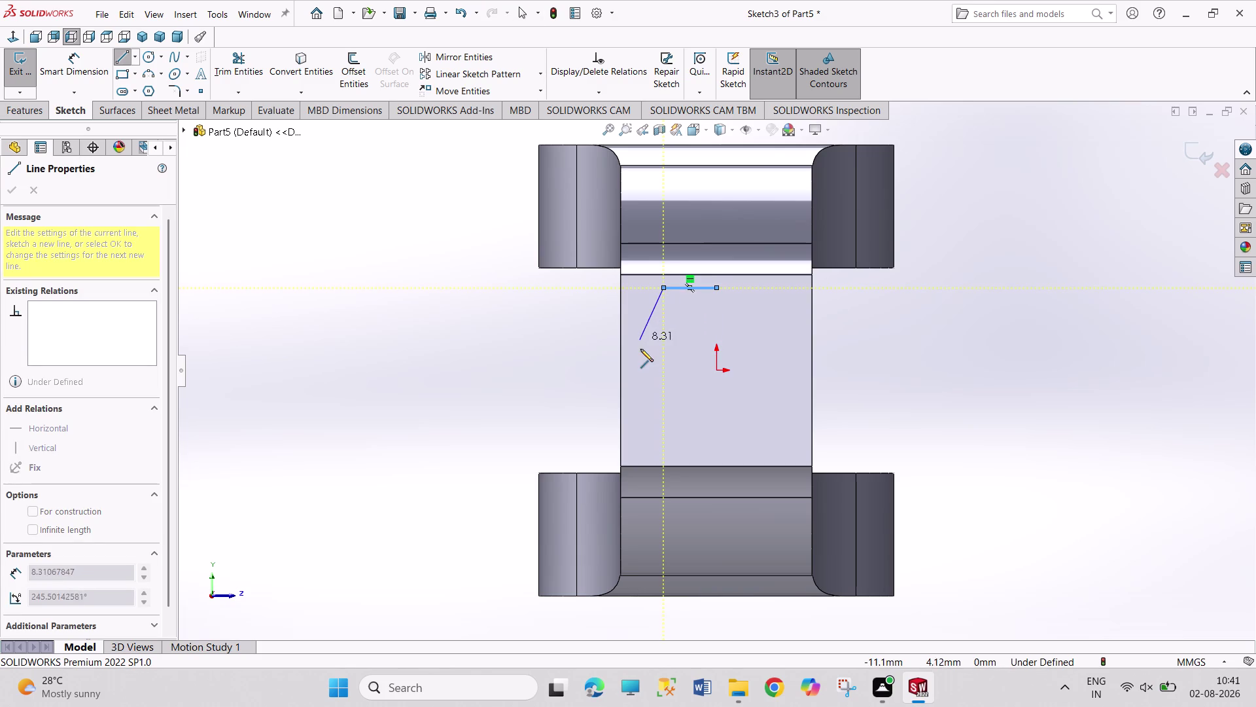
click(637, 338)
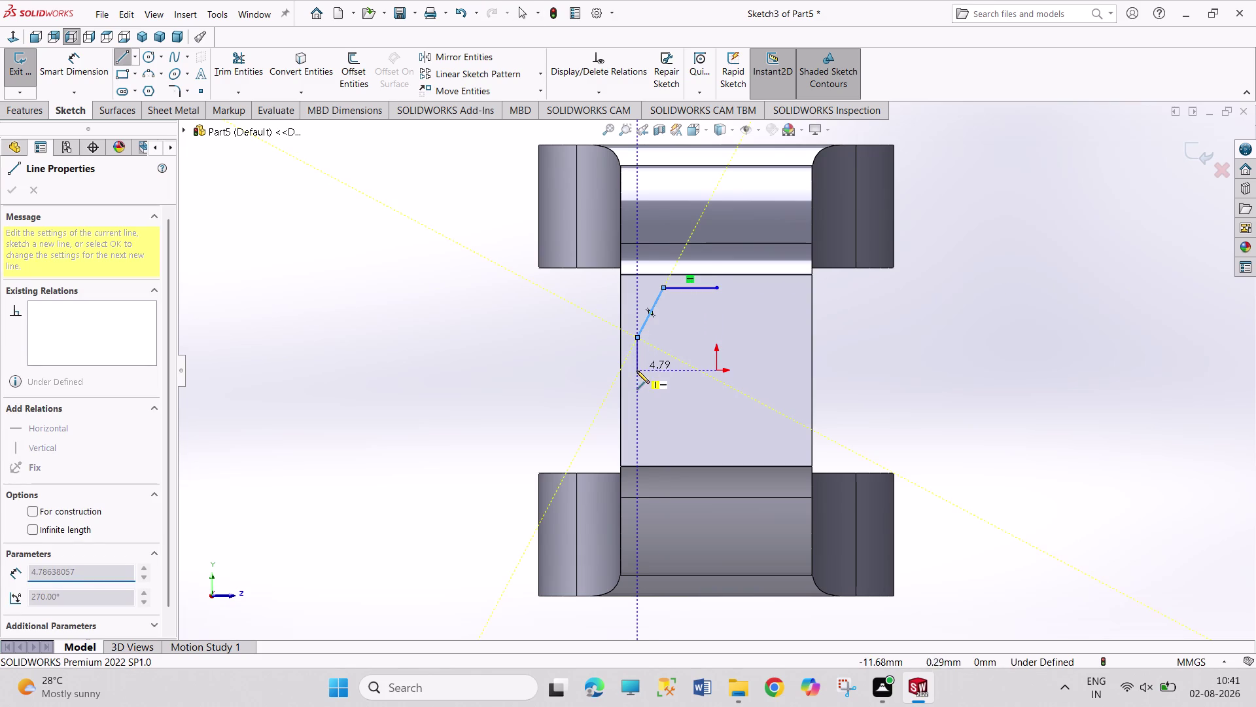
click(637, 373)
right_click(926, 354)
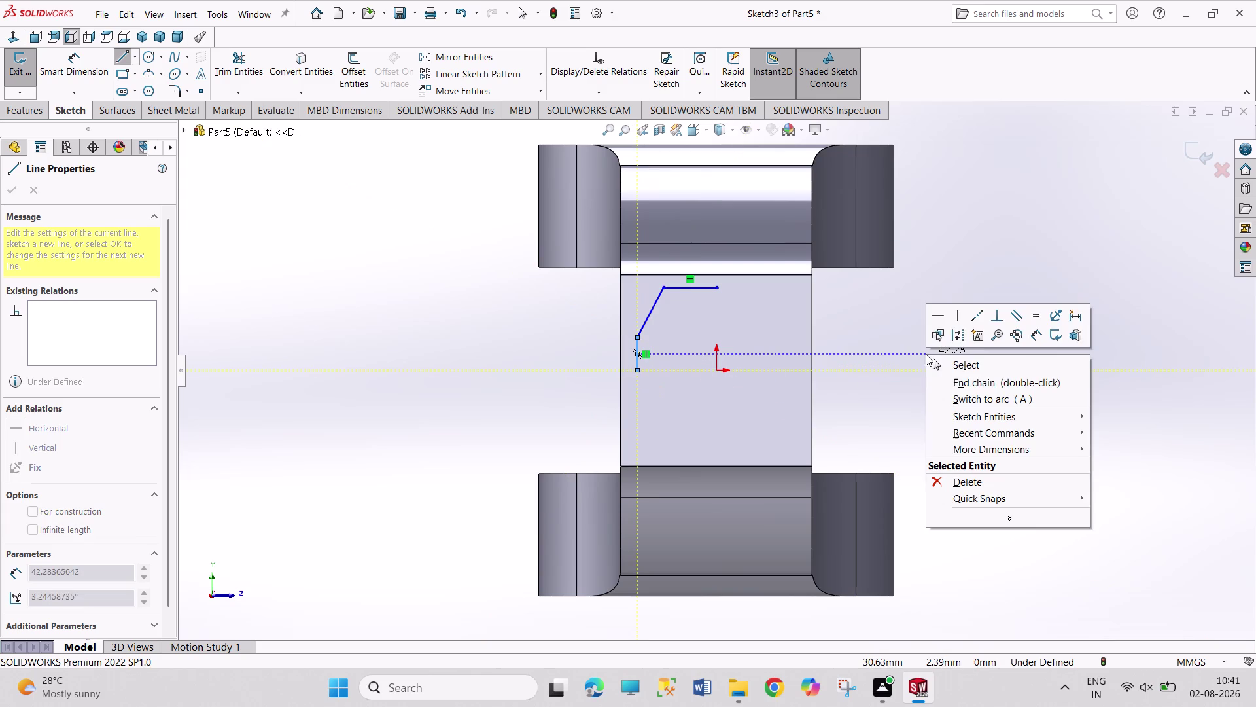
click(929, 361)
right_drag(933, 378, 934, 350)
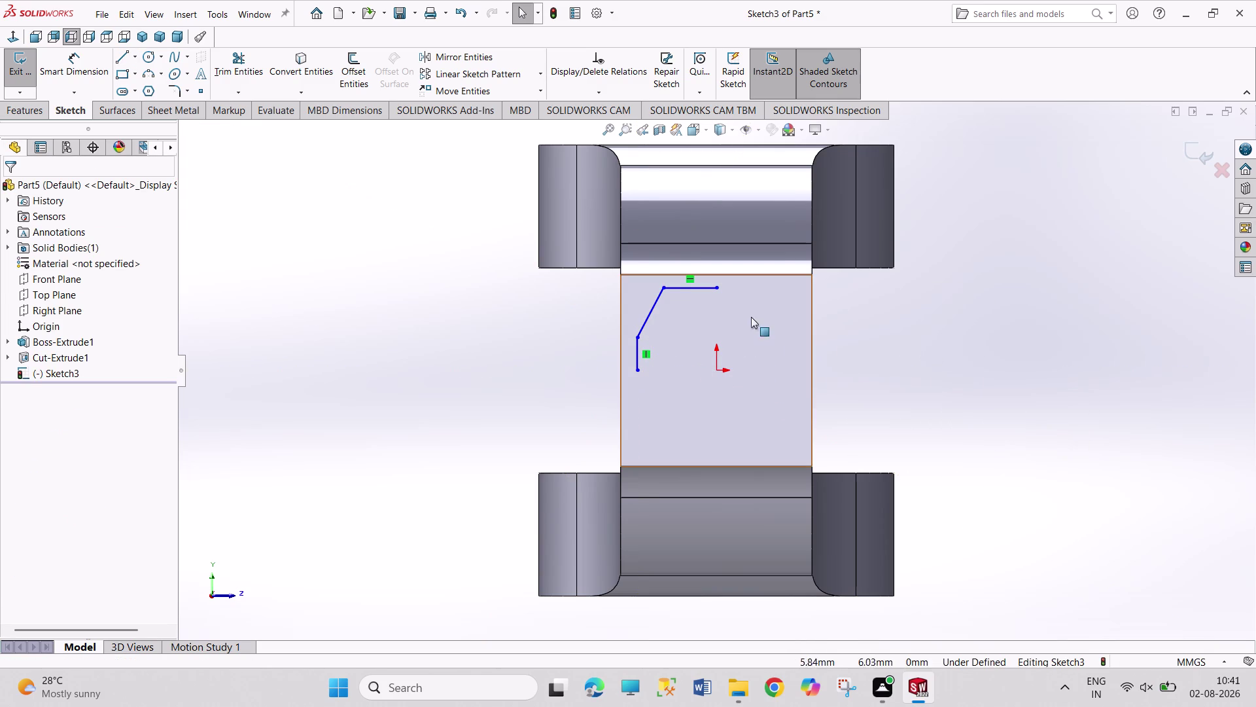
Select the top horizontal, slanted and vertical lines together.
click(703, 290)
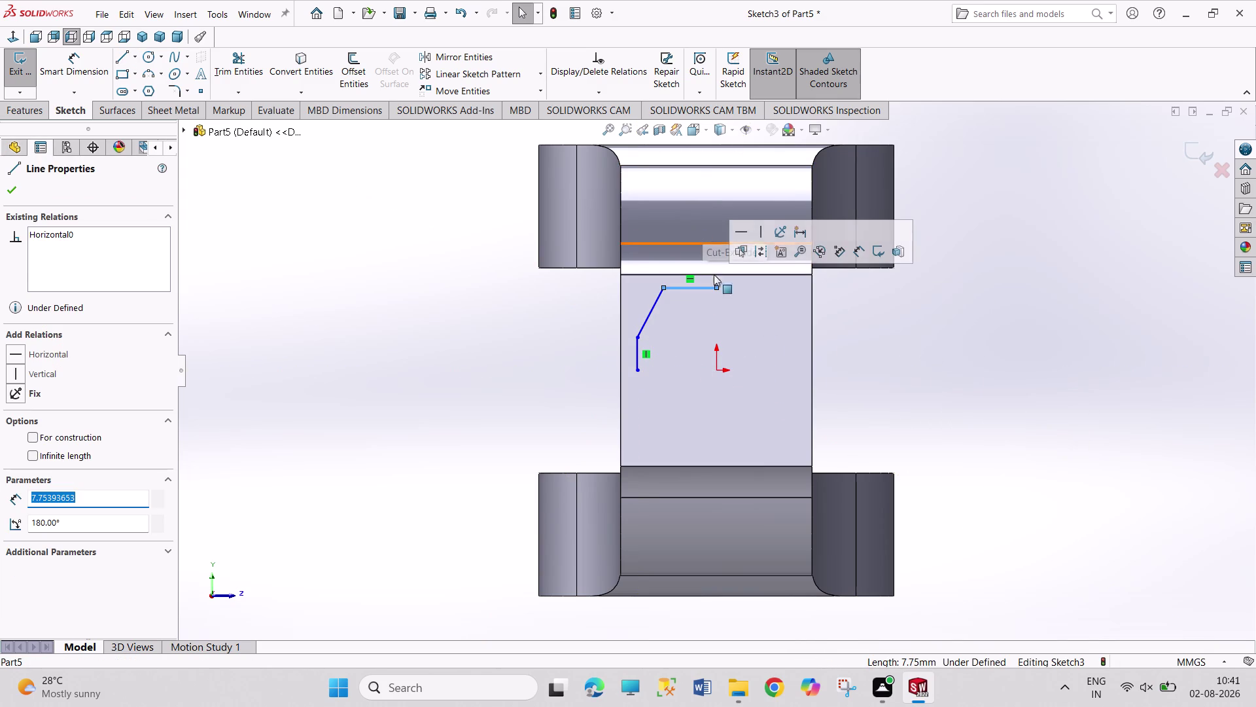
click(1006, 403)
click(687, 288)
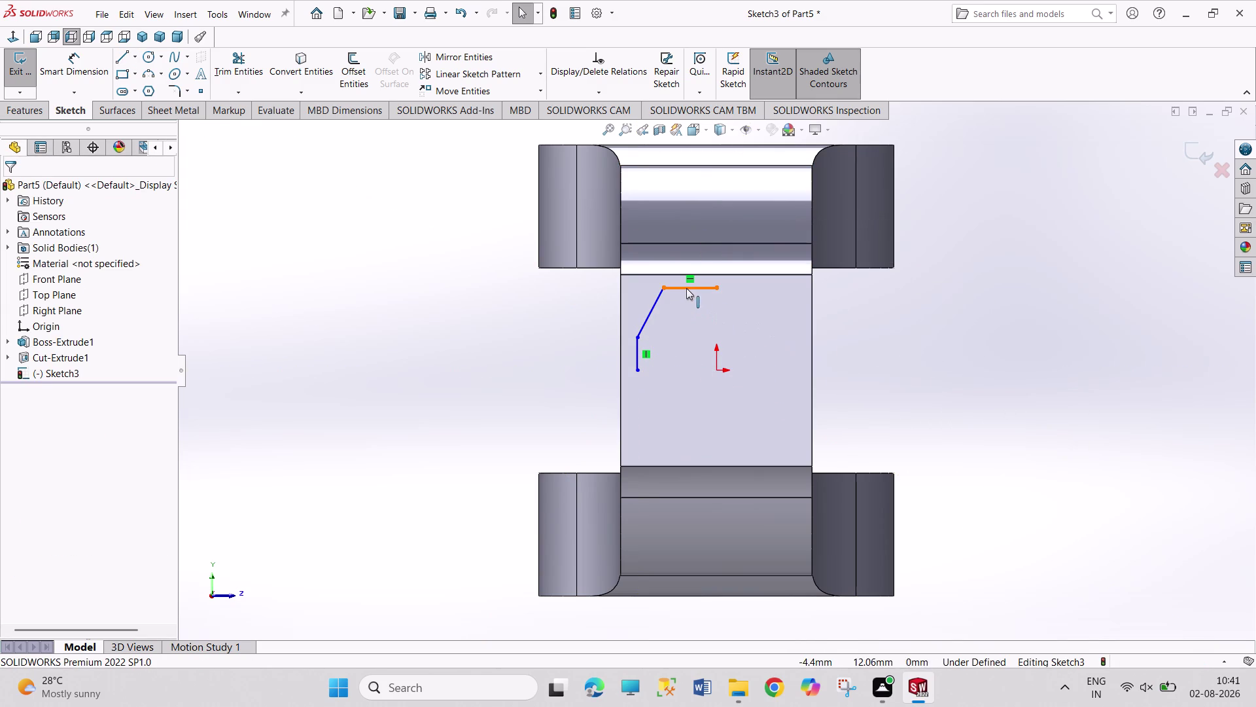
click(650, 313)
click(640, 360)
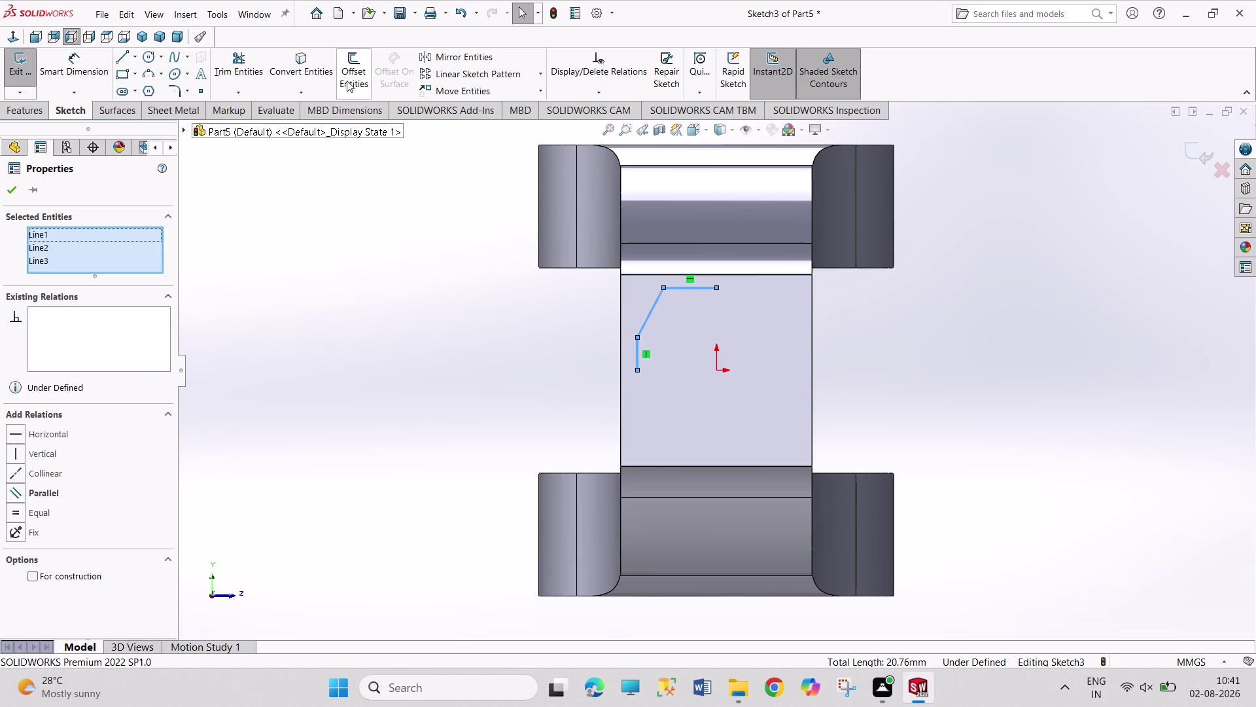
Mirror the three selected lines about the Top Plane to create the lower half.
click(453, 55)
drag(102, 405, 103, 398)
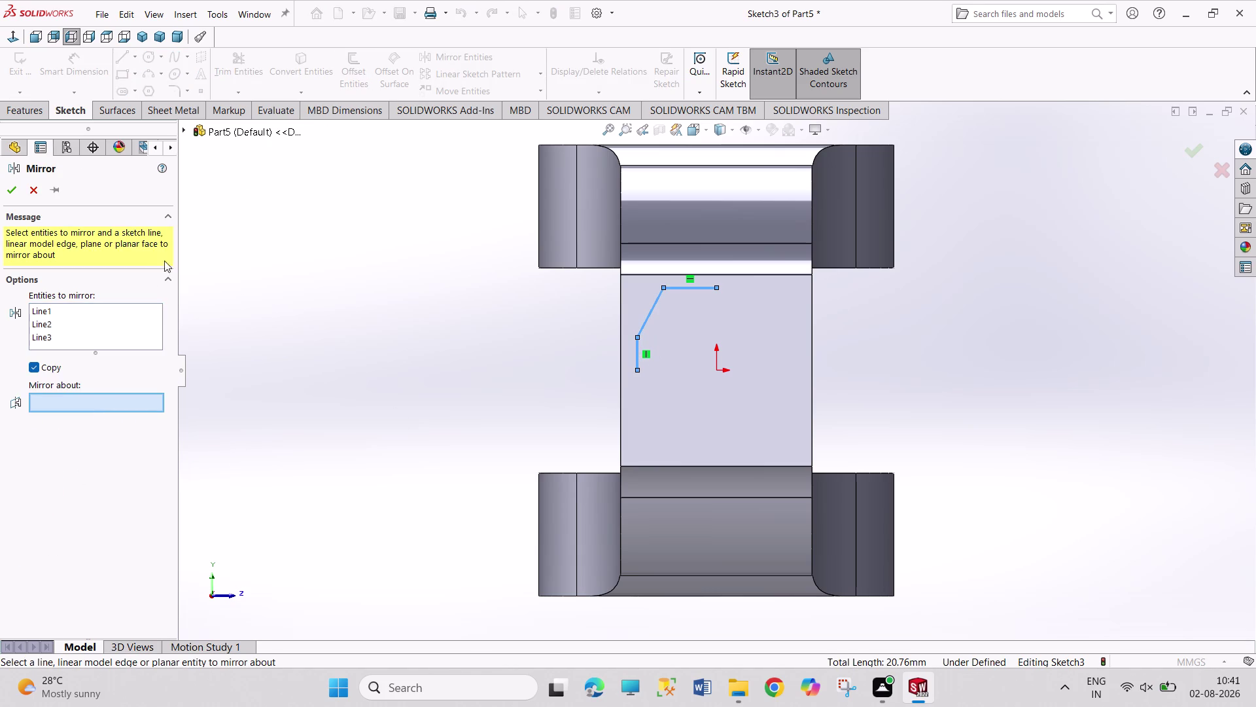
click(181, 130)
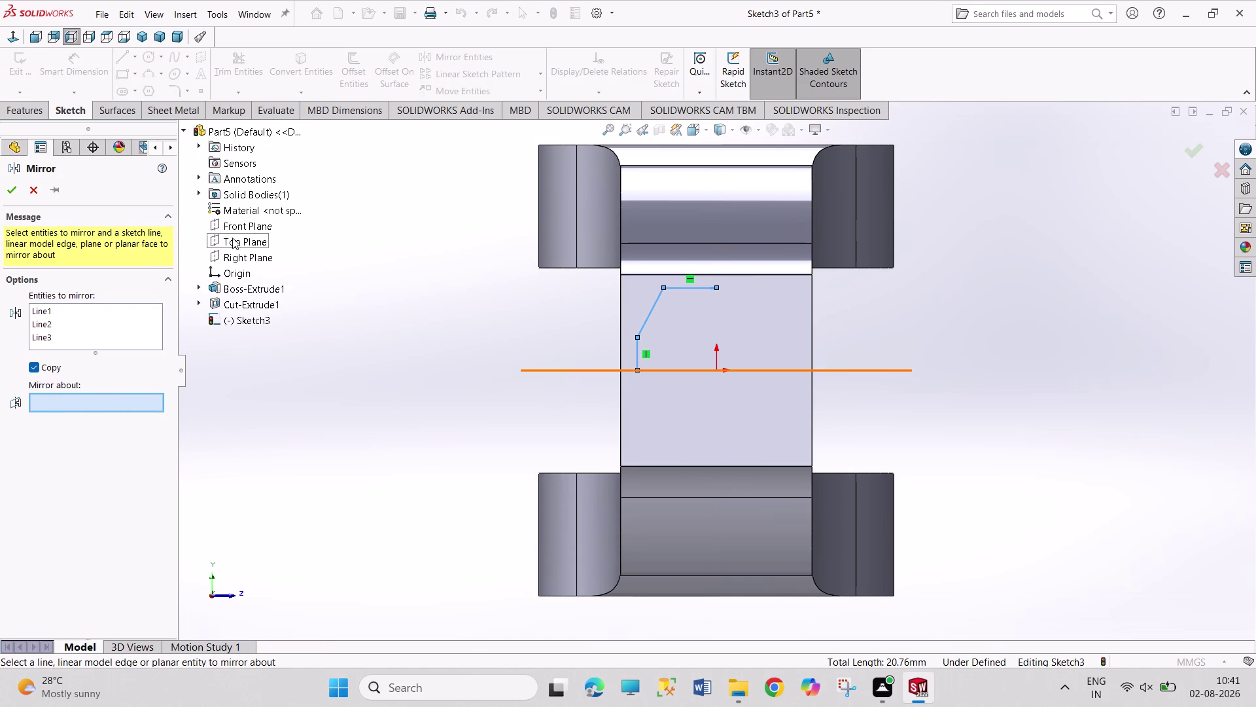
click(234, 243)
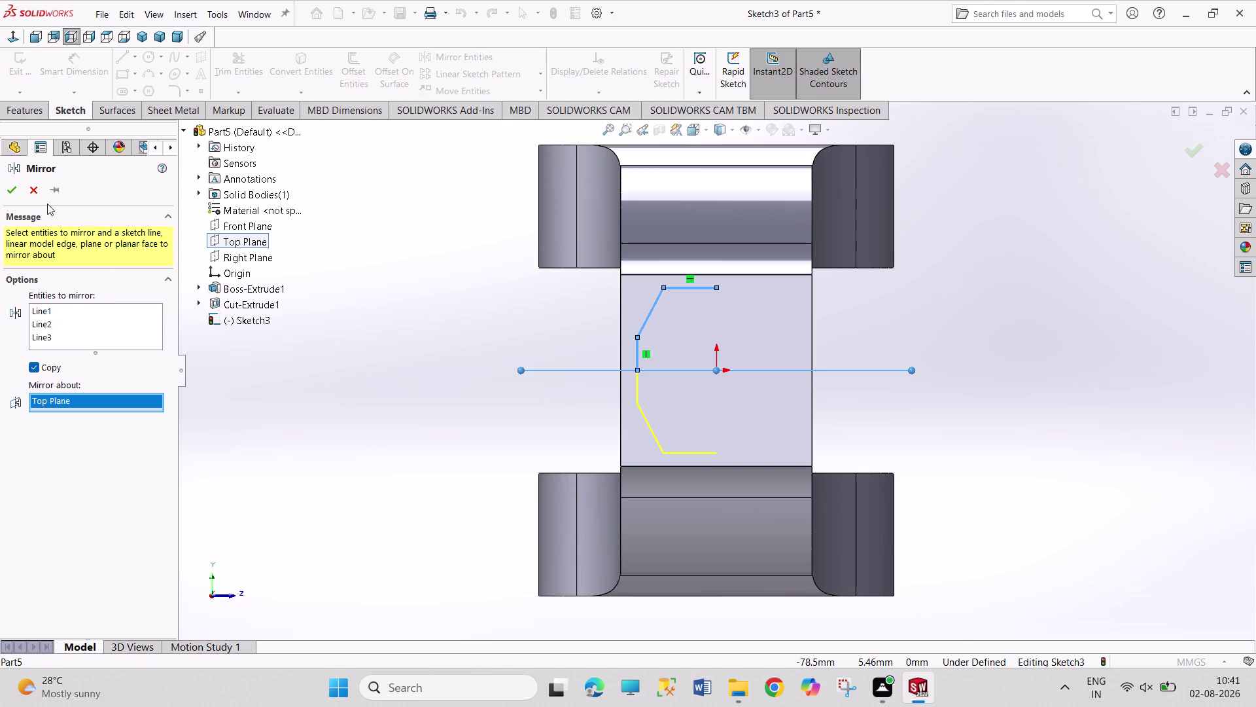
click(11, 184)
click(377, 388)
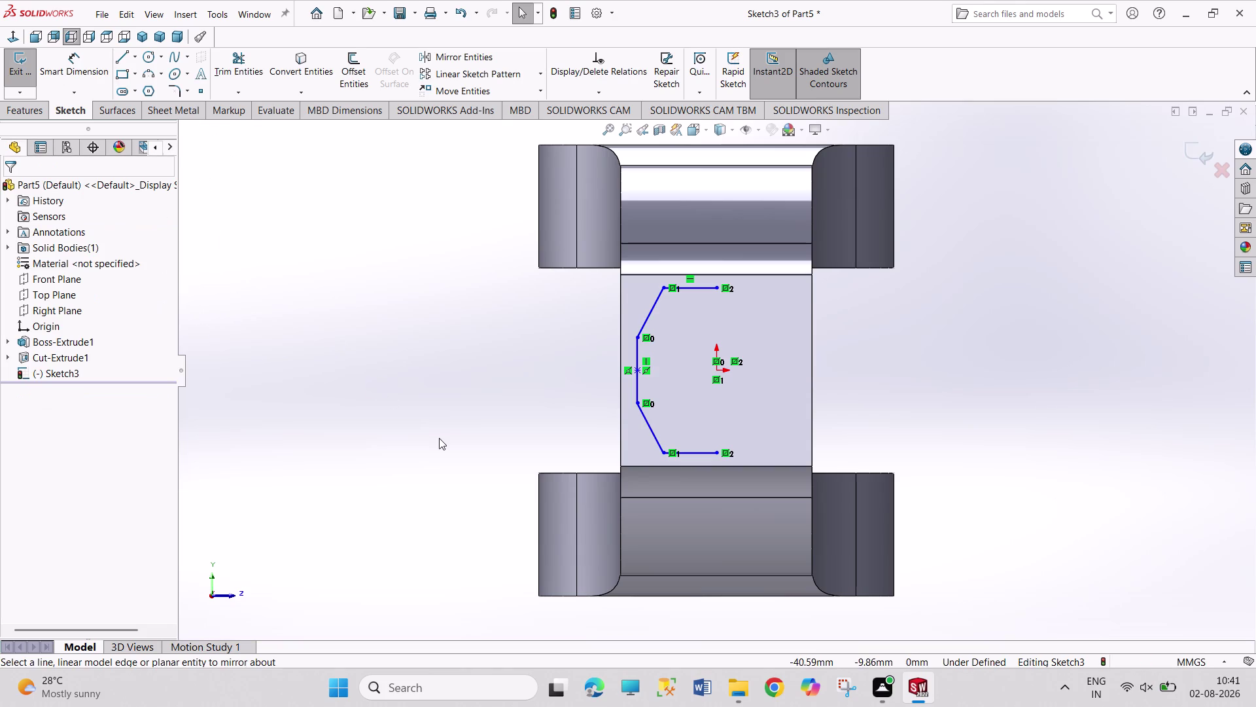
right_drag(439, 438, 410, 276)
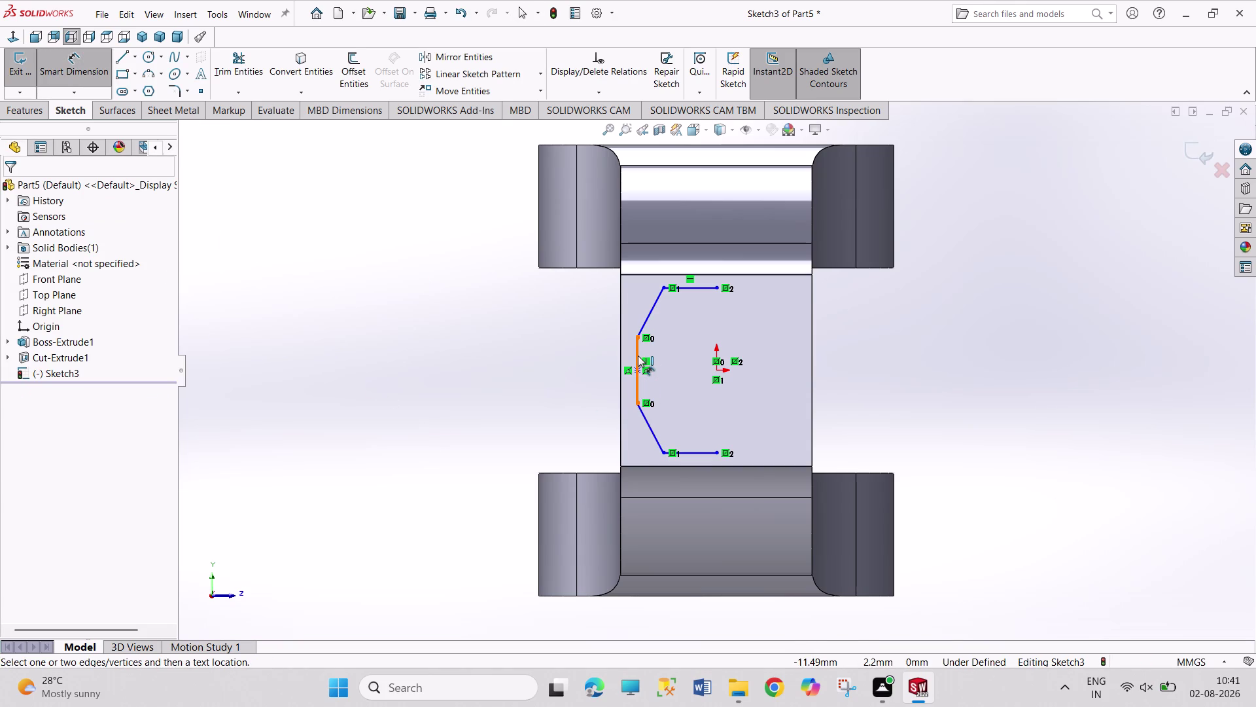
Dimension the vertical line to 28/3 (9.33 mm).
click(638, 355)
click(527, 363)
text(2)
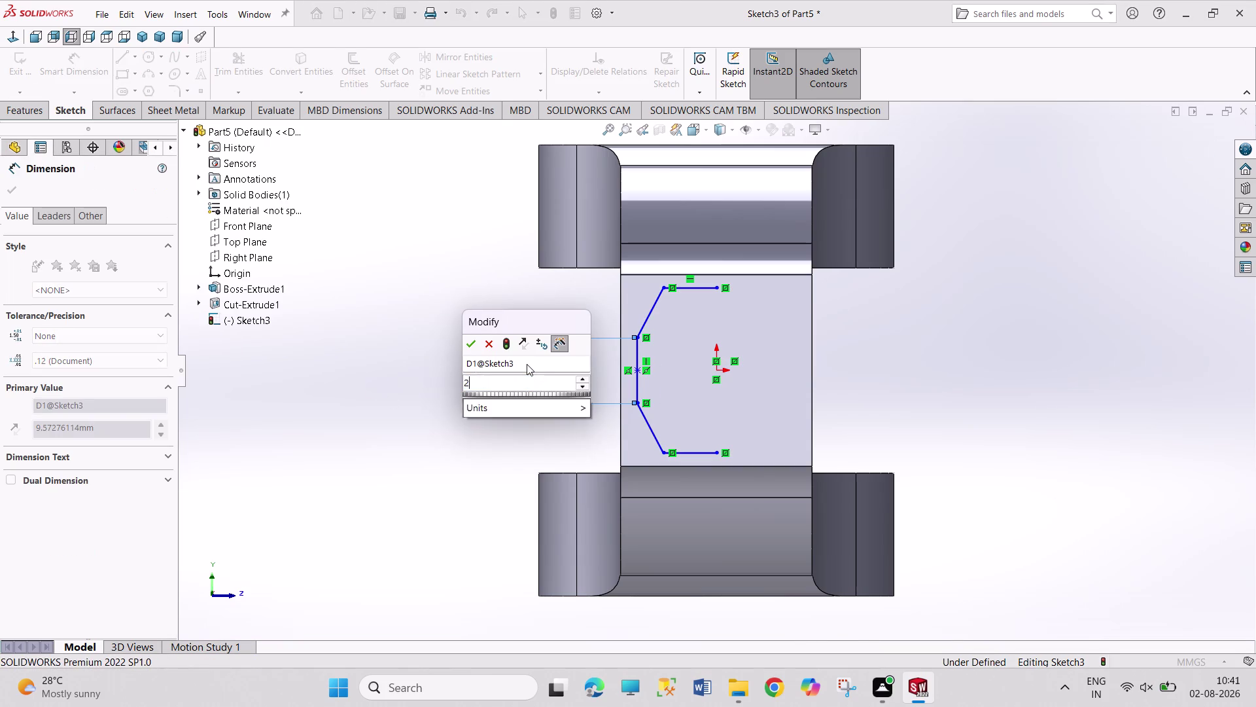
text(8/3)
key(Return)
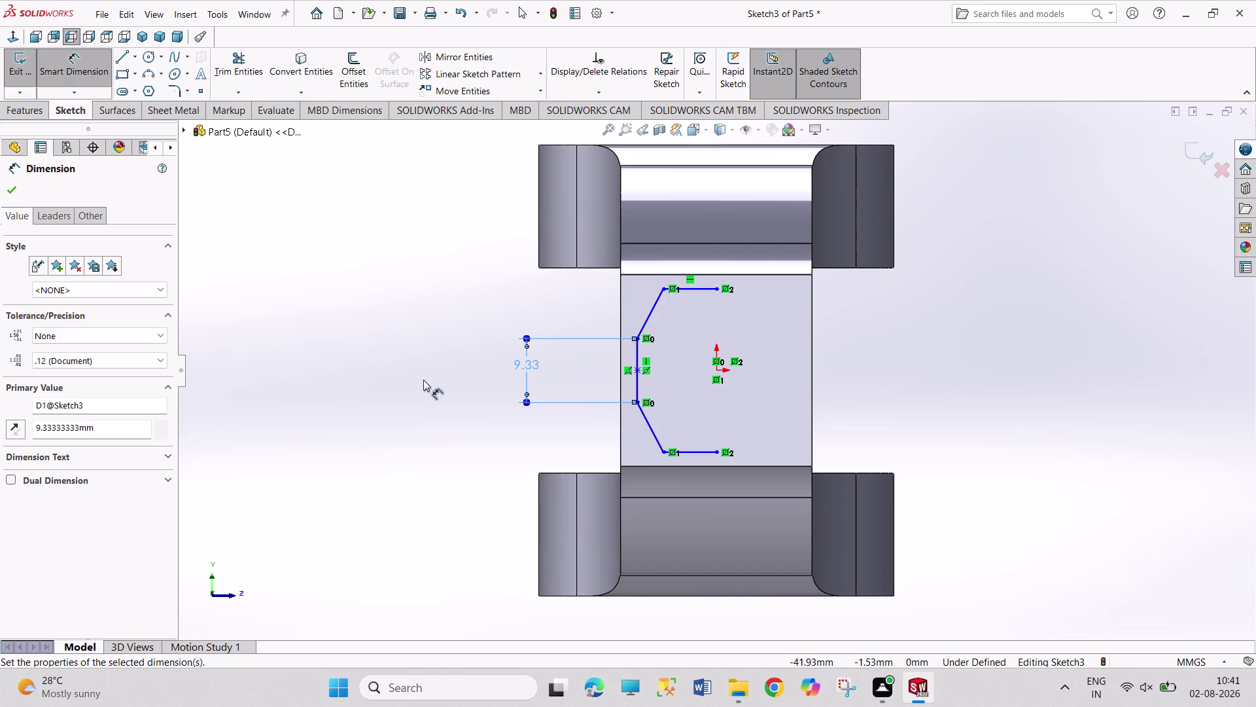
right_click(414, 377)
click(447, 416)
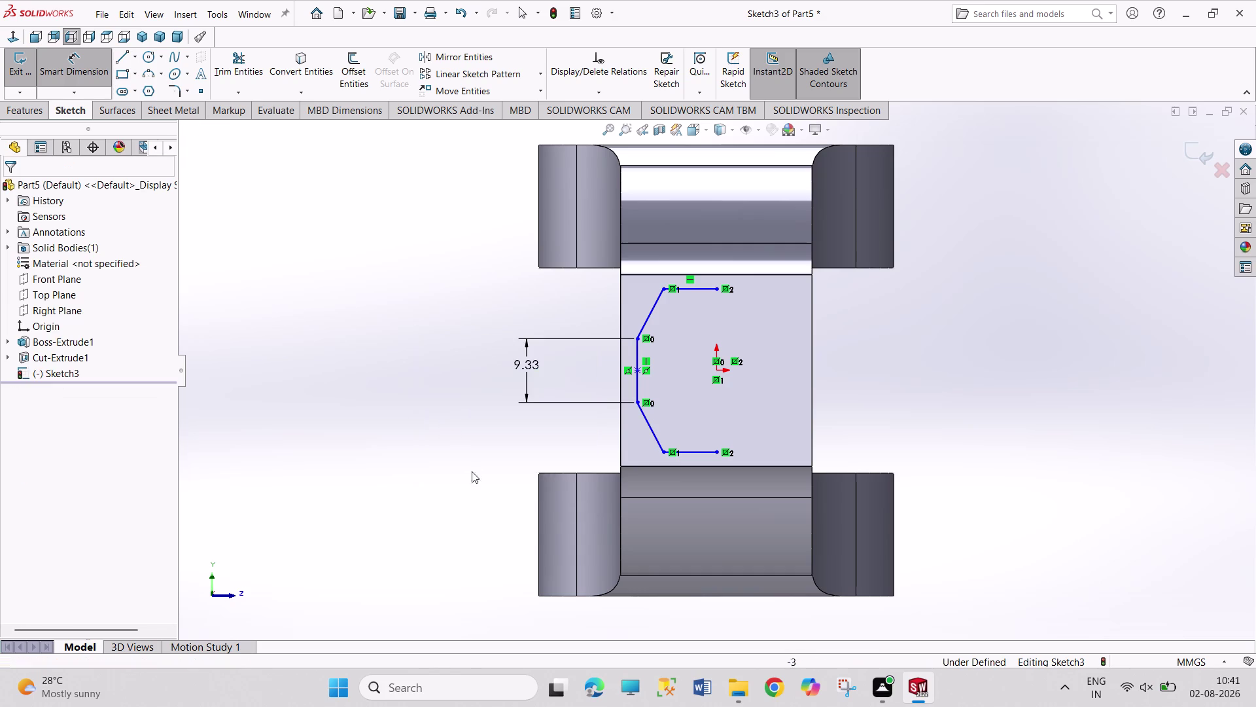
Make the vertical line collinear with the face's left edge and the top line with its top edge.
click(636, 387)
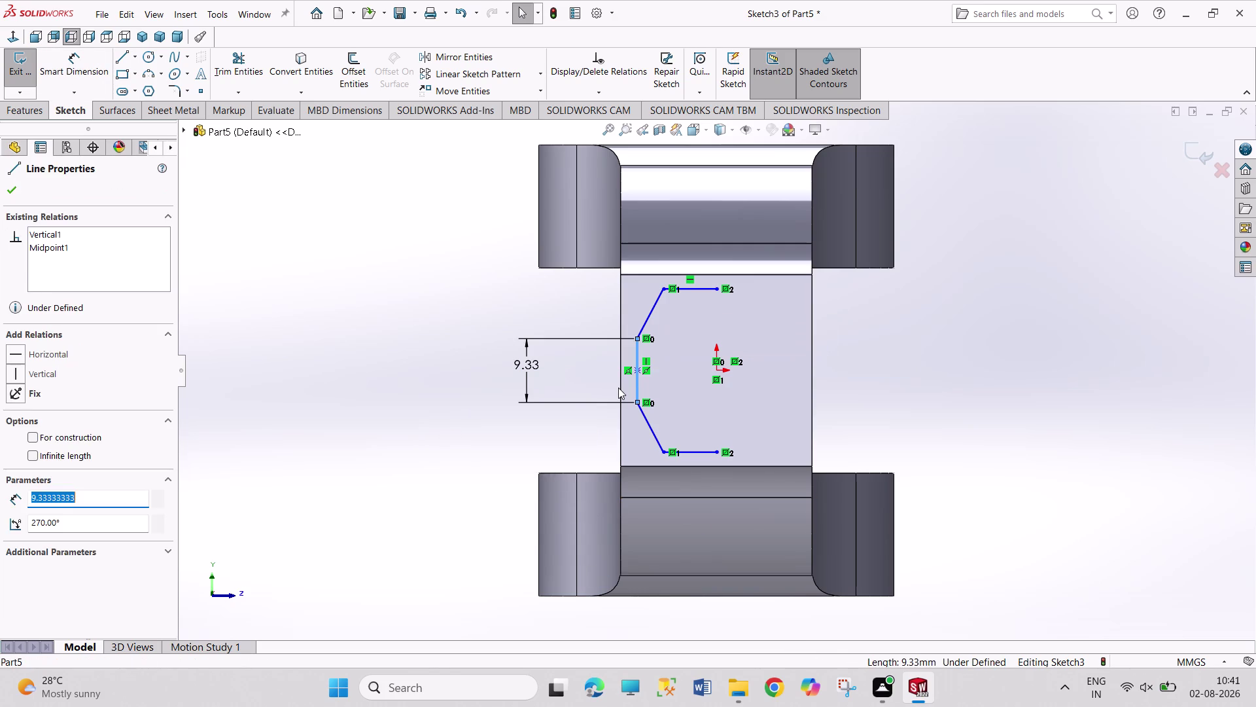
click(618, 388)
click(621, 443)
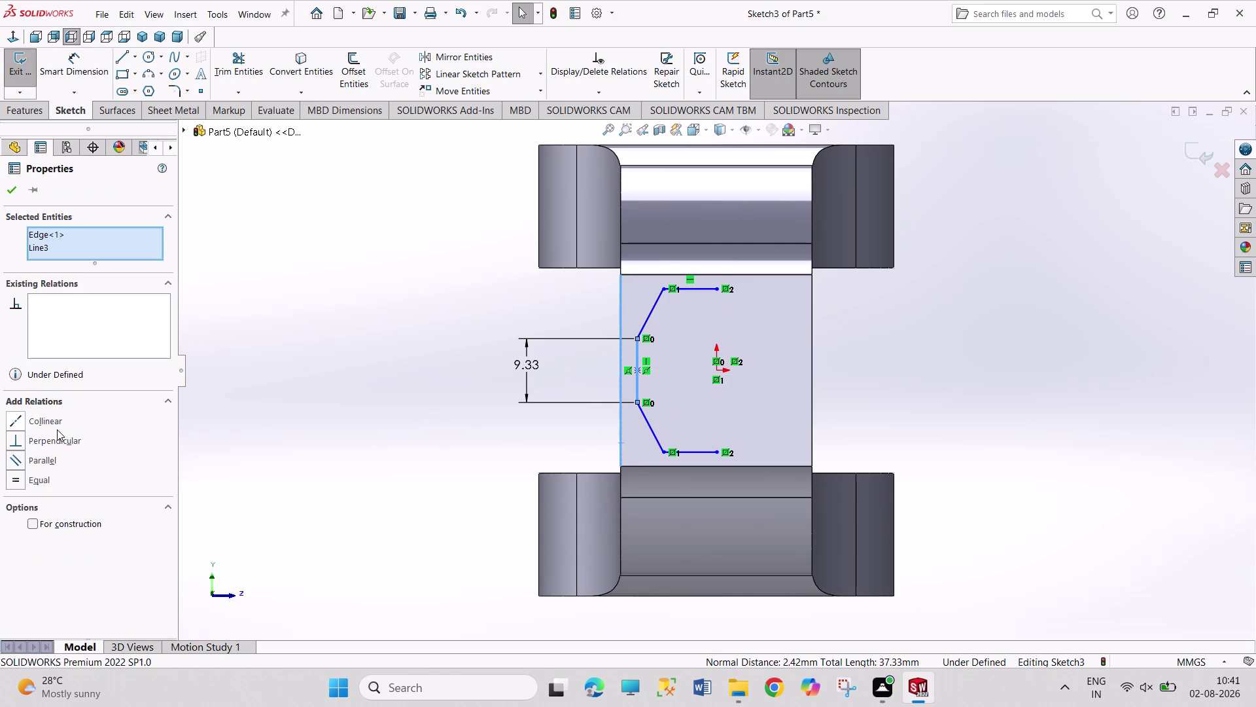
click(46, 422)
click(291, 420)
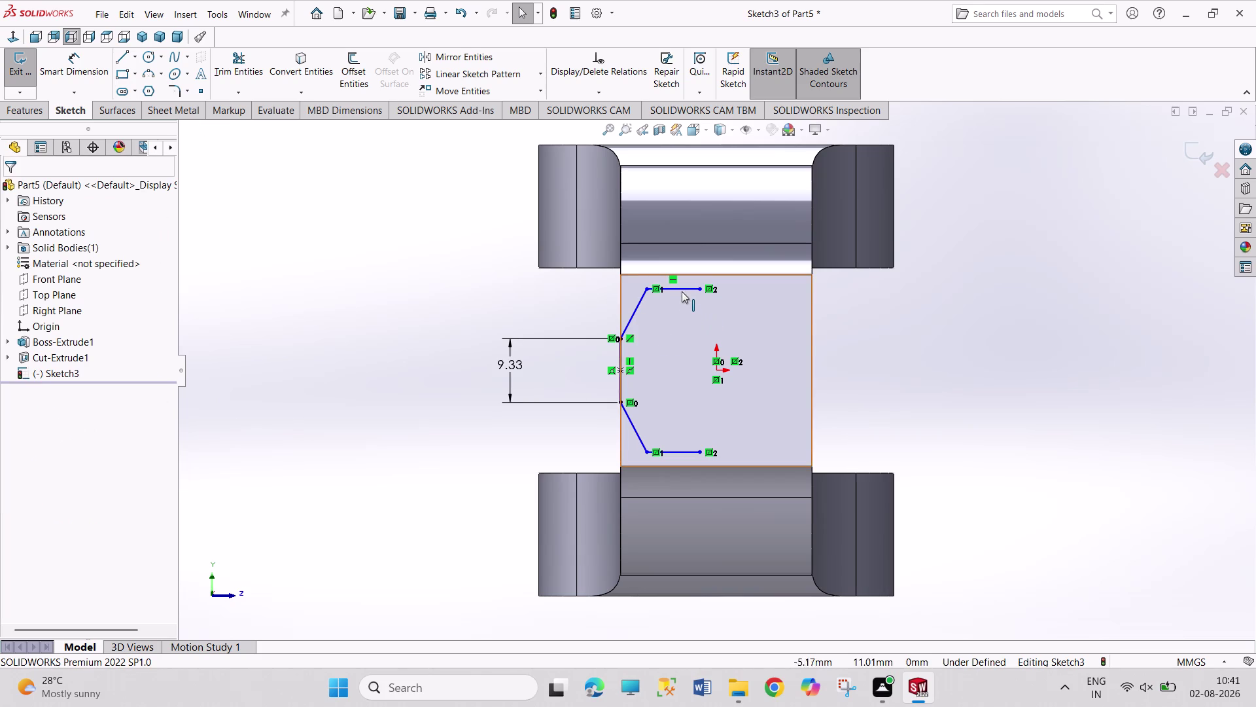
click(683, 288)
click(684, 277)
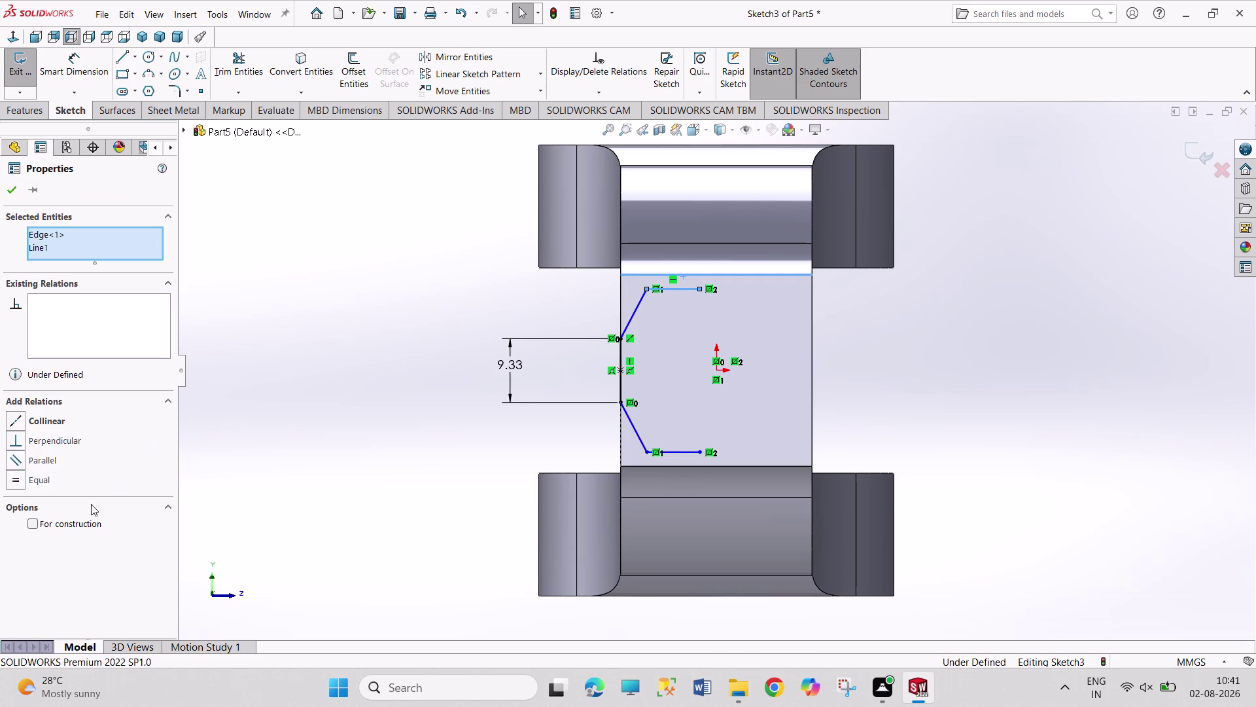
click(48, 421)
click(248, 449)
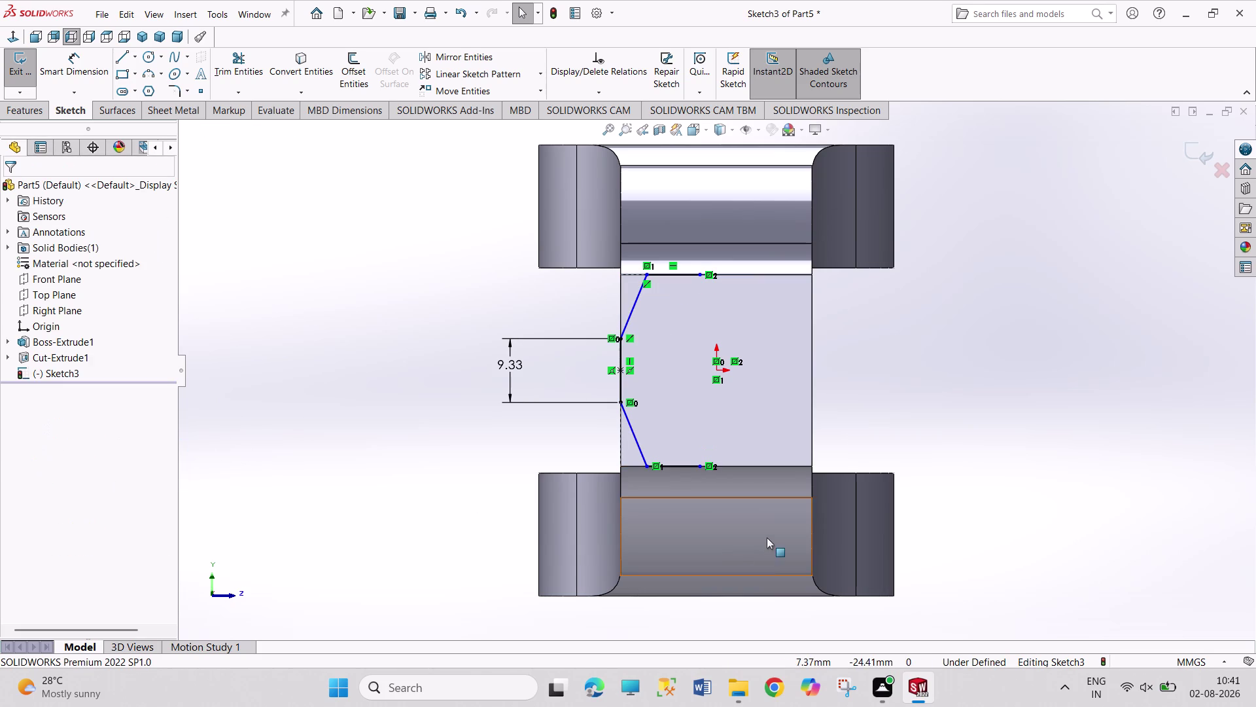
Select the five lines of the half-hexagon profile.
click(676, 463)
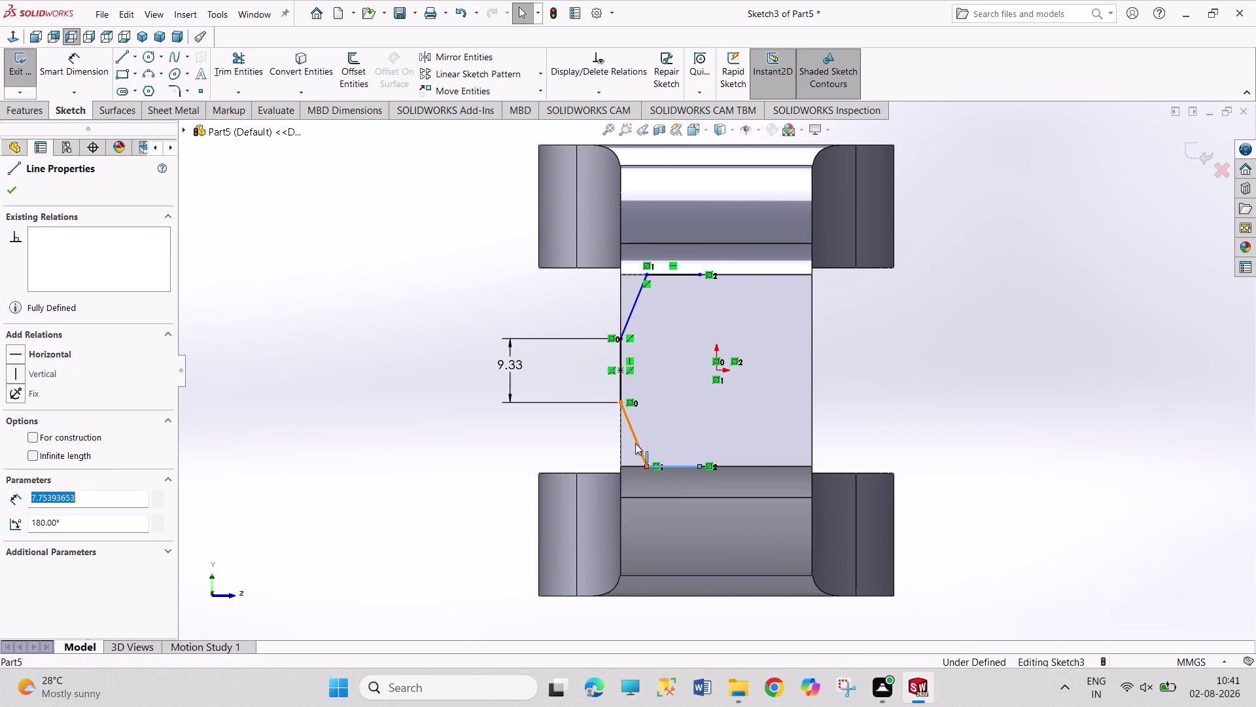
click(511, 455)
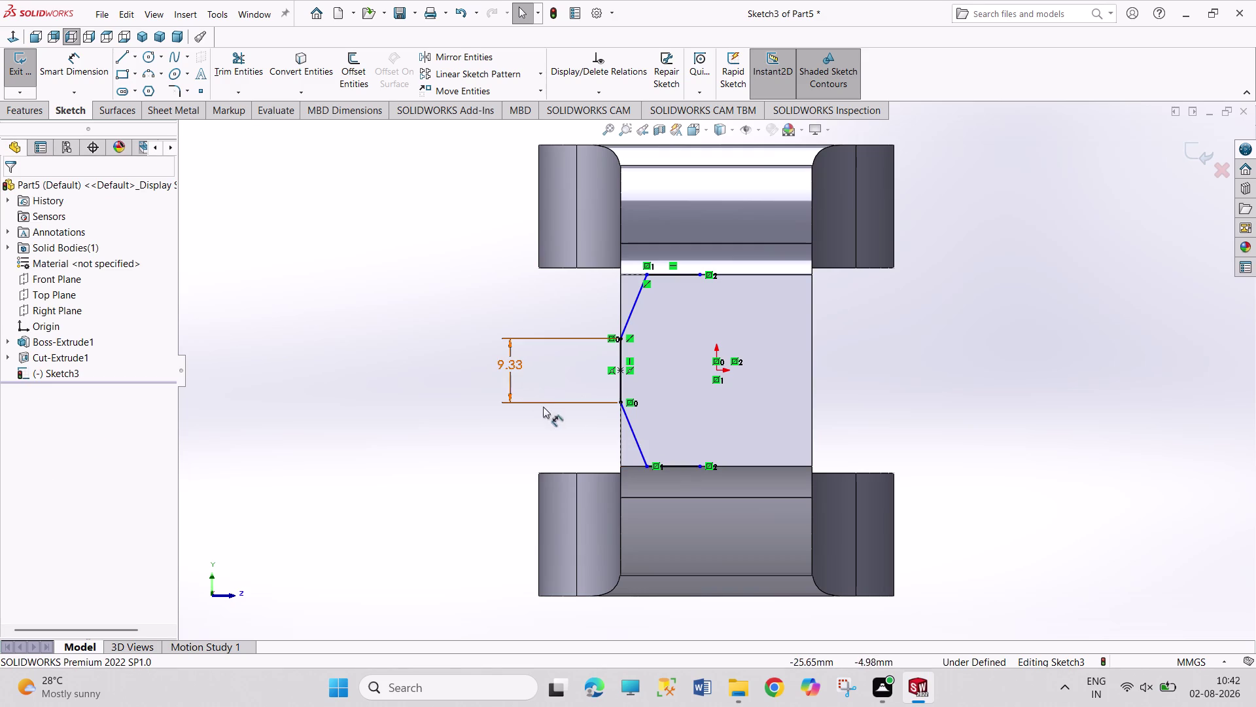
click(691, 467)
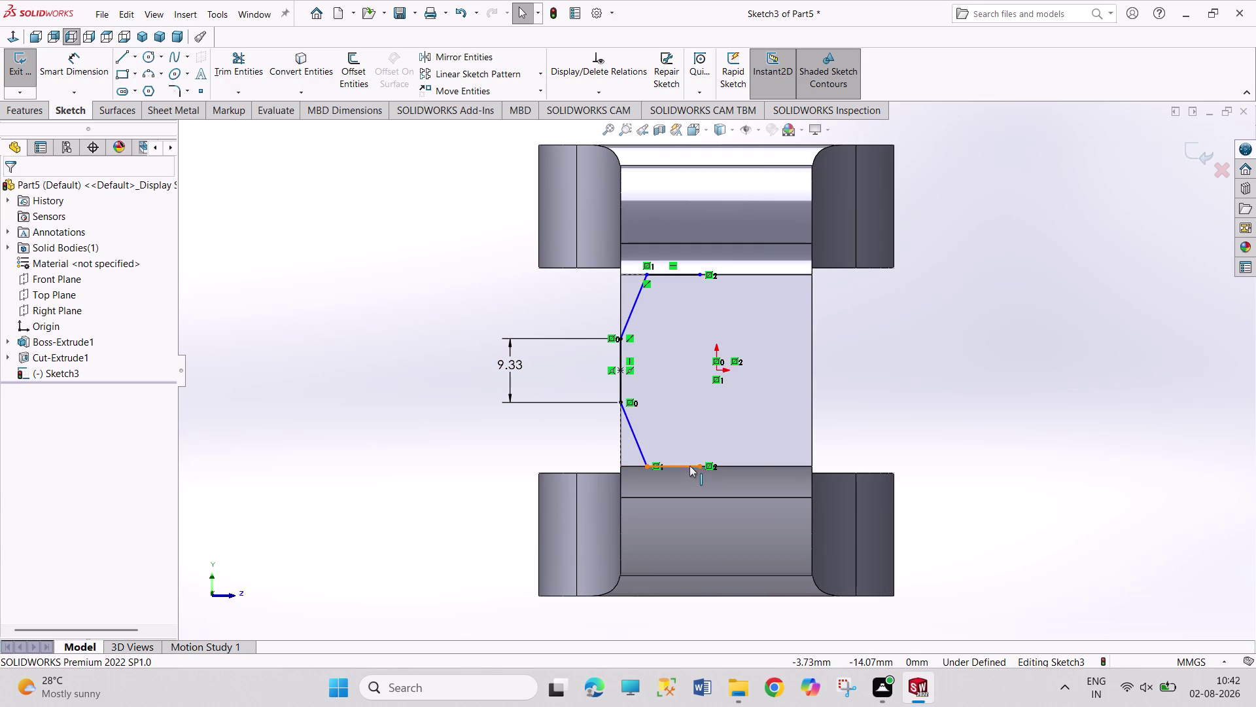
click(639, 443)
click(621, 382)
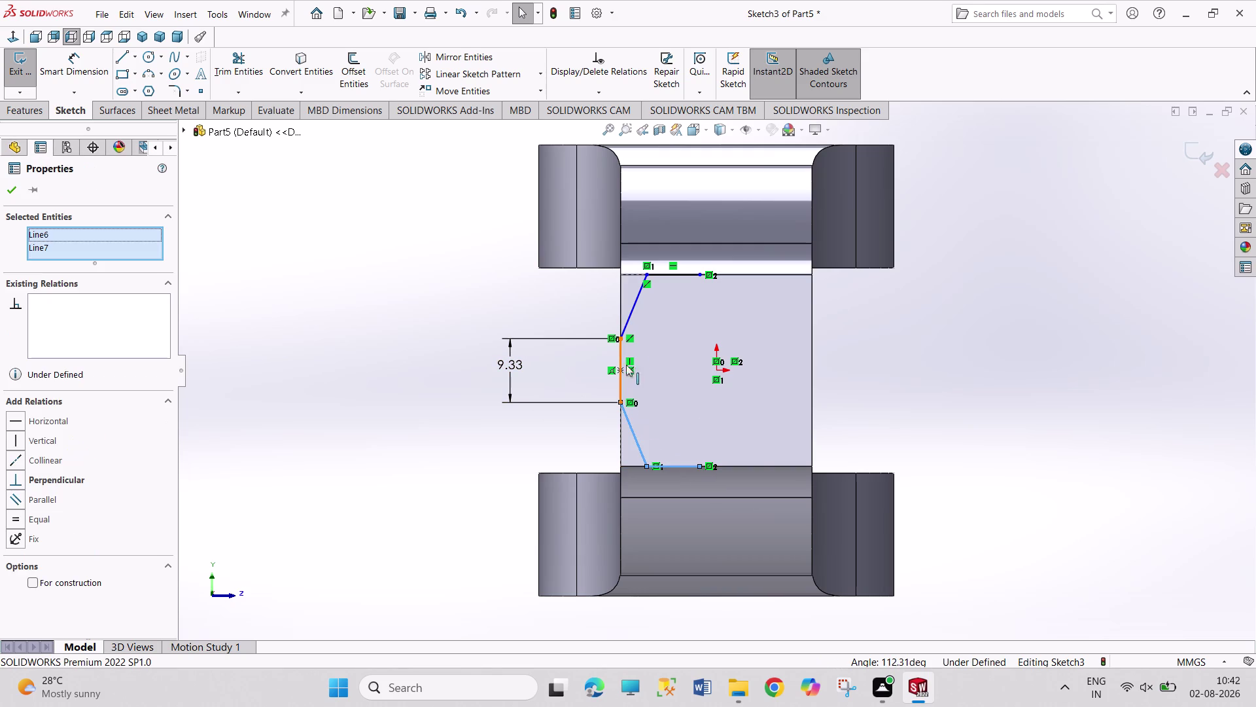
click(635, 304)
click(684, 273)
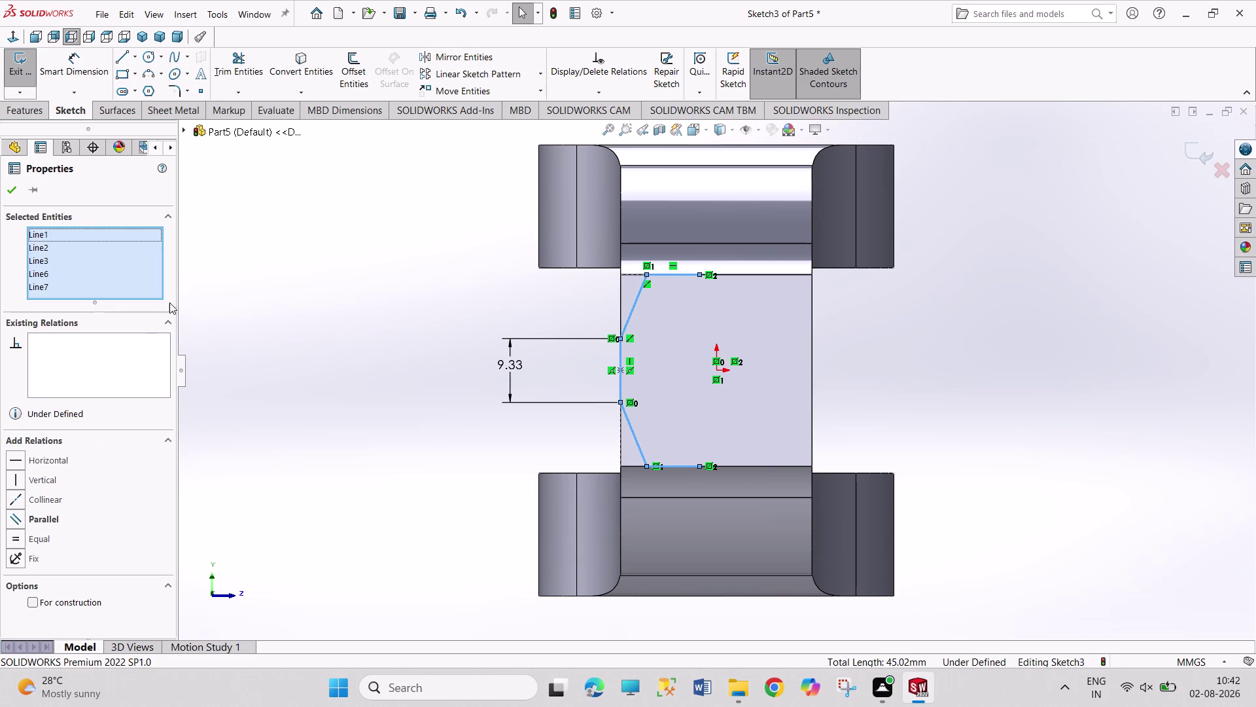
Mirror the five half-profile lines about the Front Plane to close the hexagon outline.
click(464, 51)
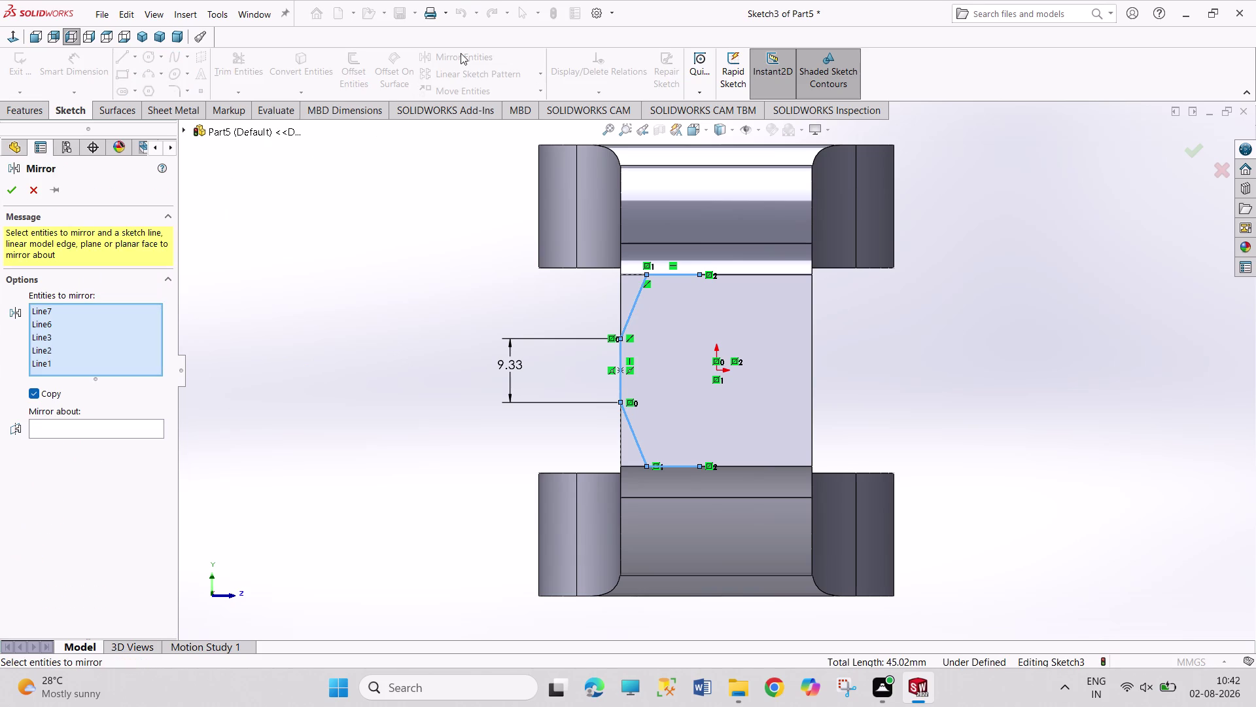
click(131, 428)
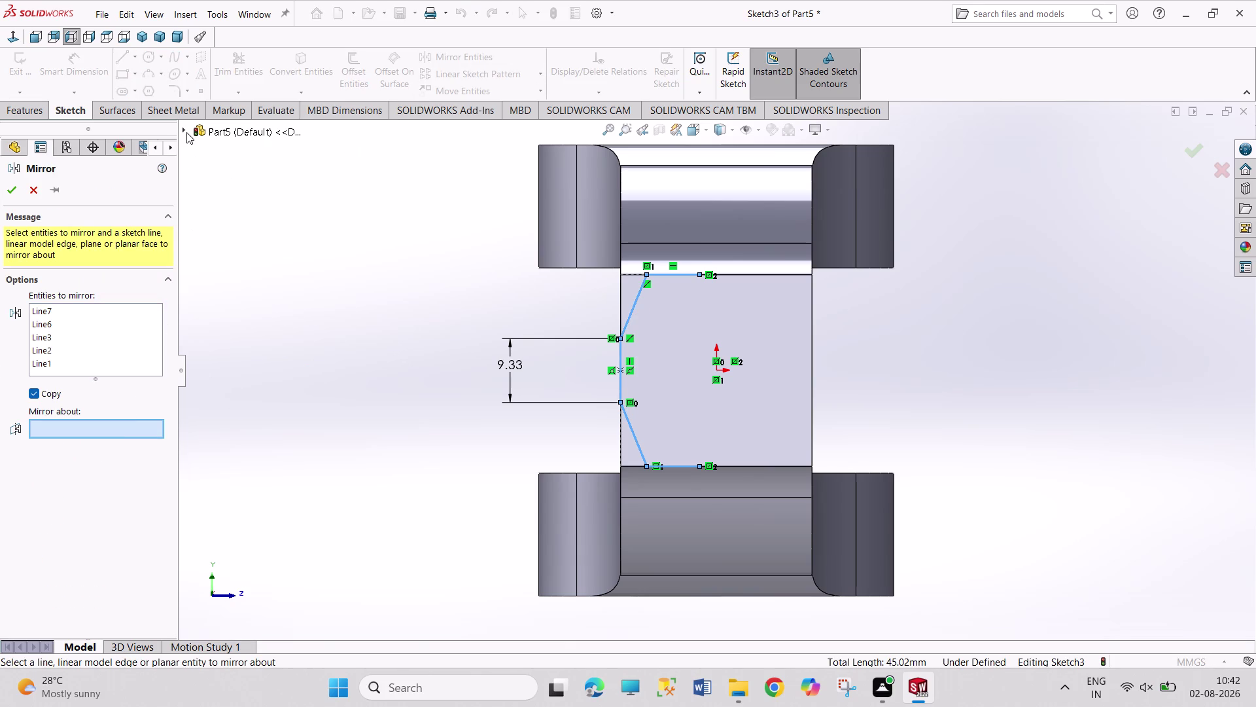
click(183, 129)
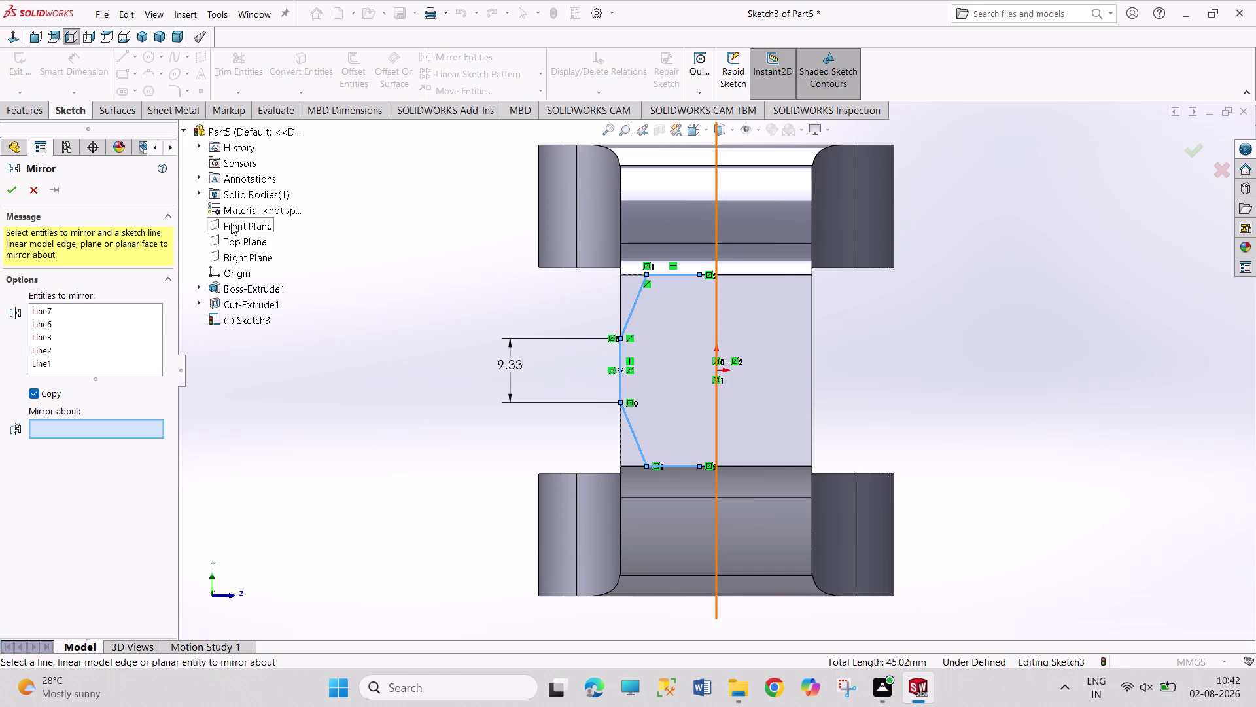
click(231, 223)
click(18, 190)
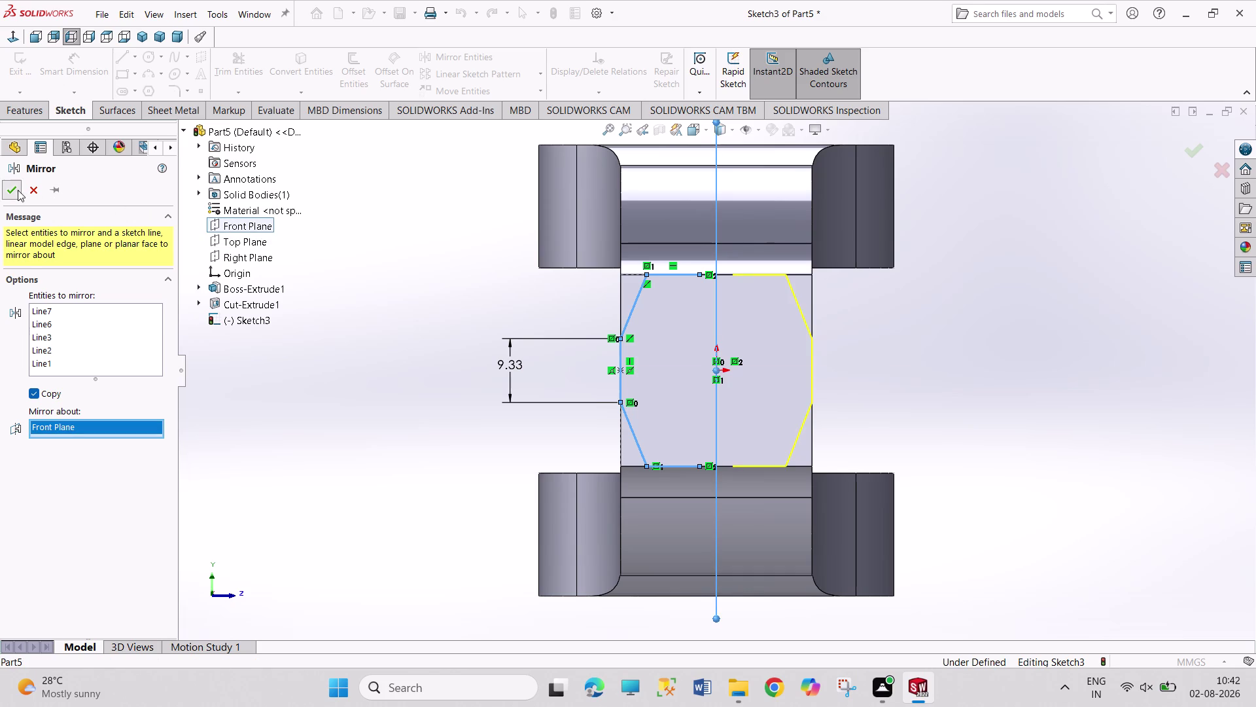
click(390, 258)
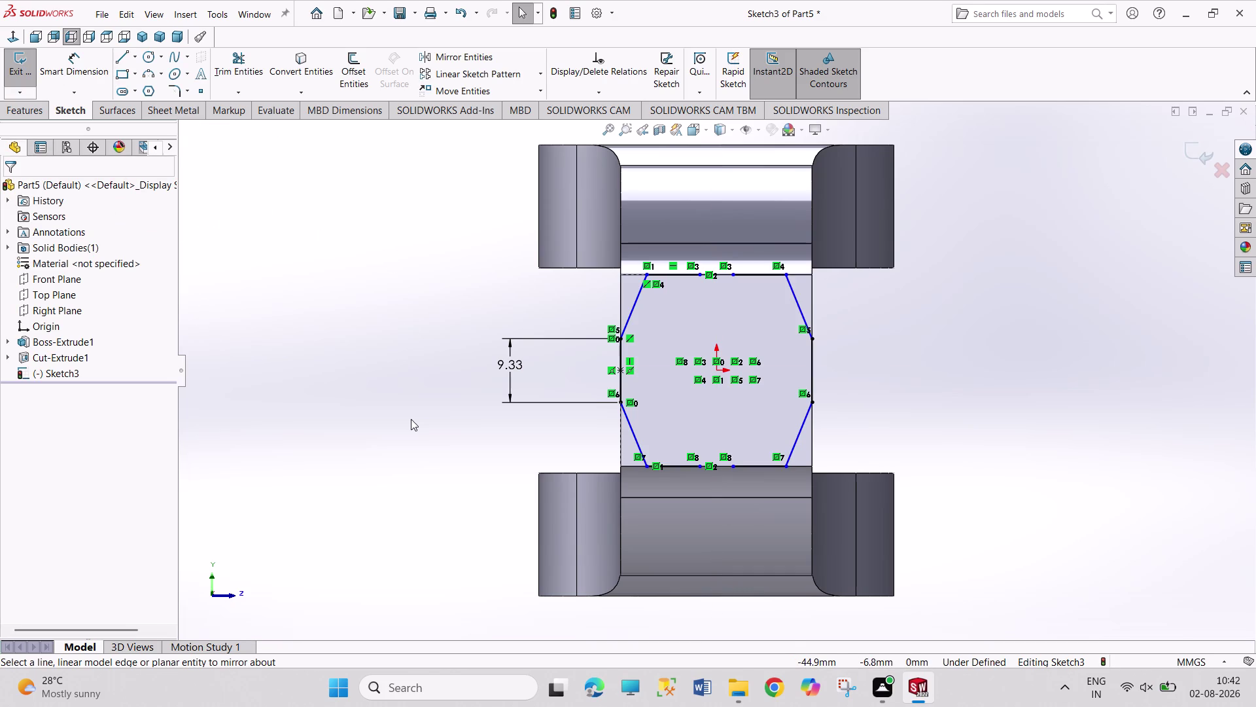
right_drag(411, 419, 428, 310)
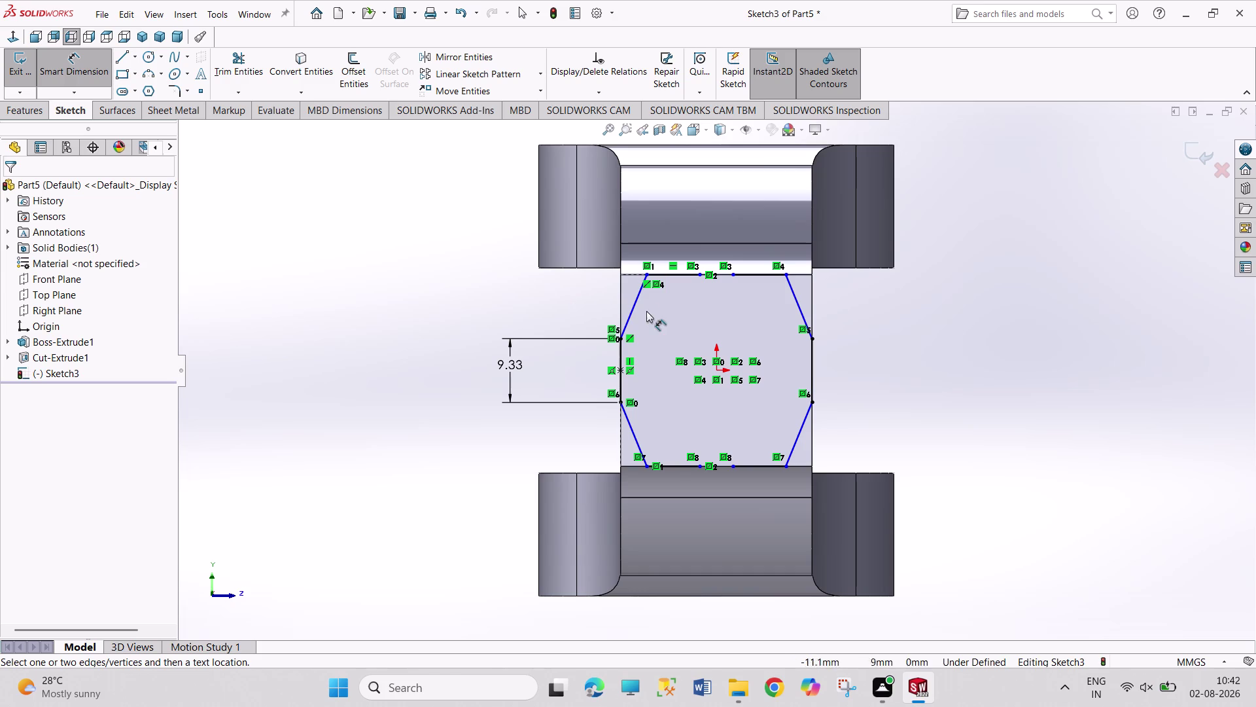
Dimension the angle between the top and slanted edges to 120°, then exit the sketch.
click(638, 299)
click(674, 273)
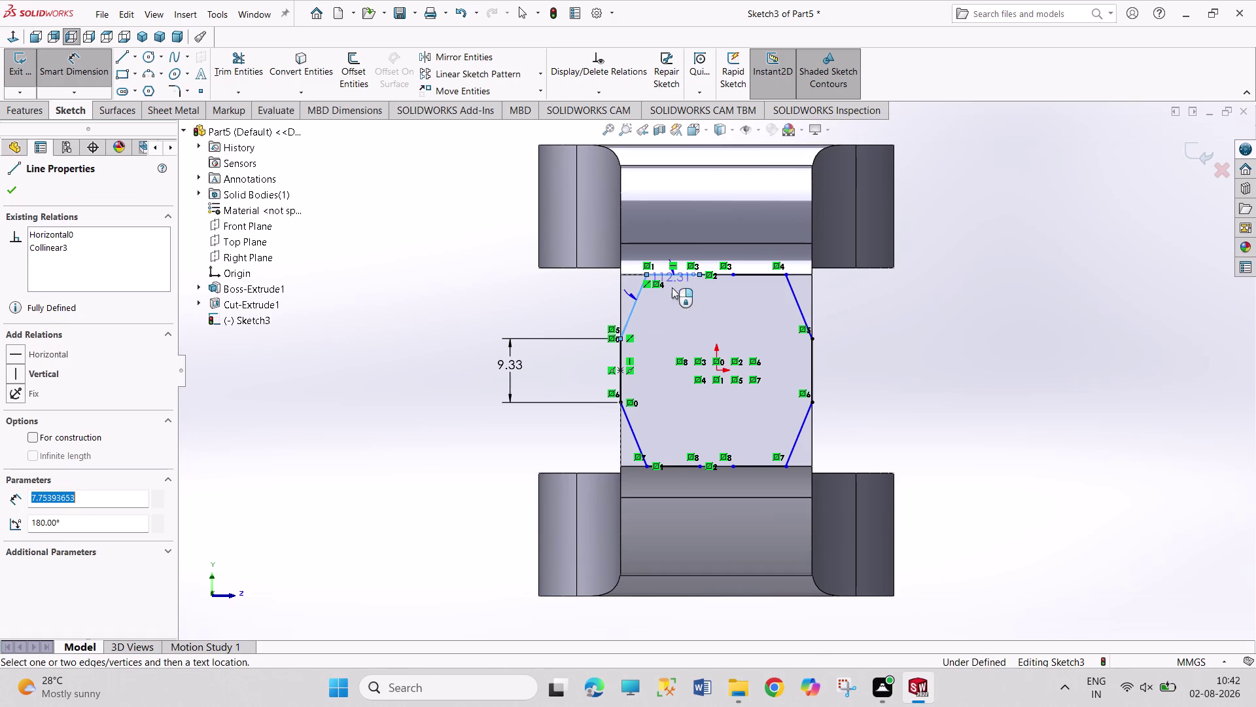
click(665, 300)
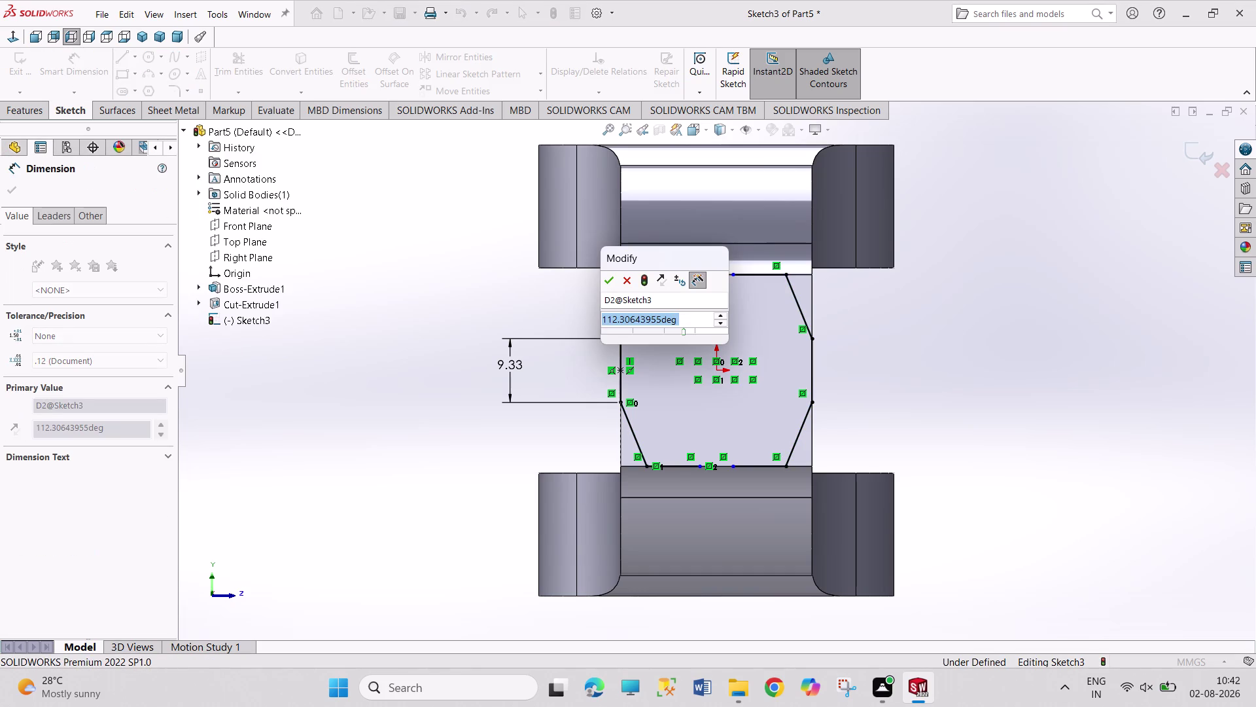
text(120)
key(Return)
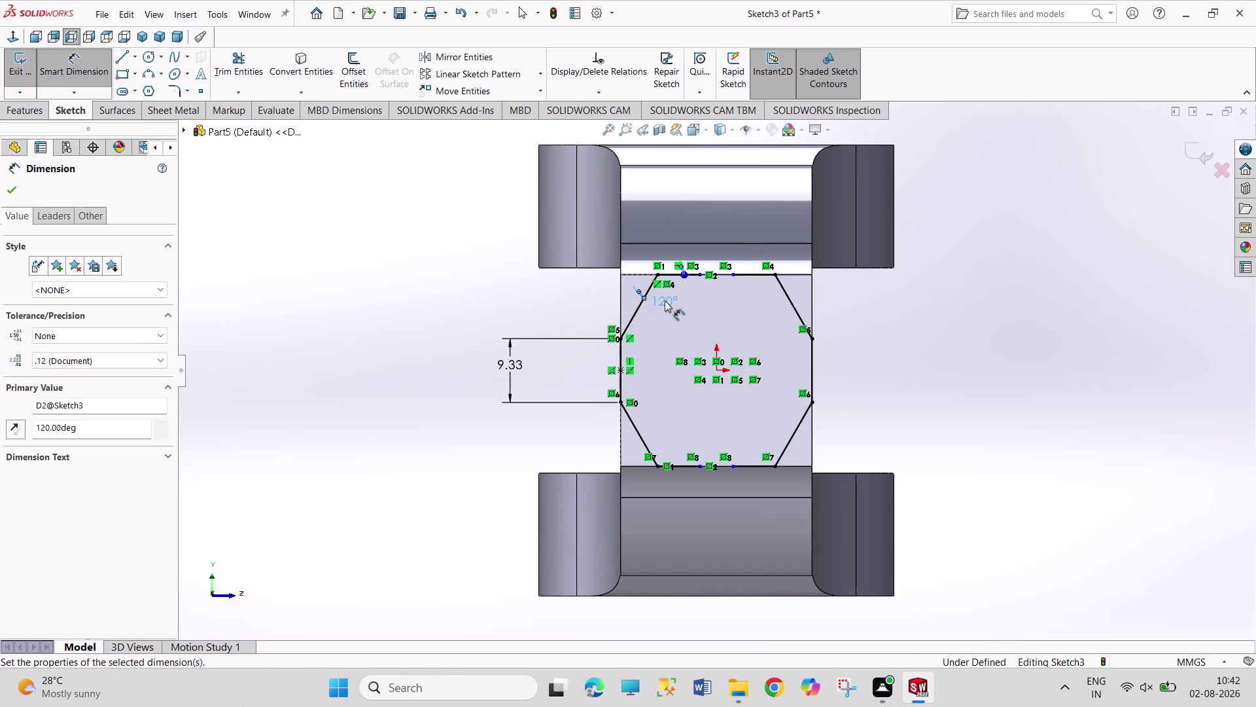
right_click(975, 363)
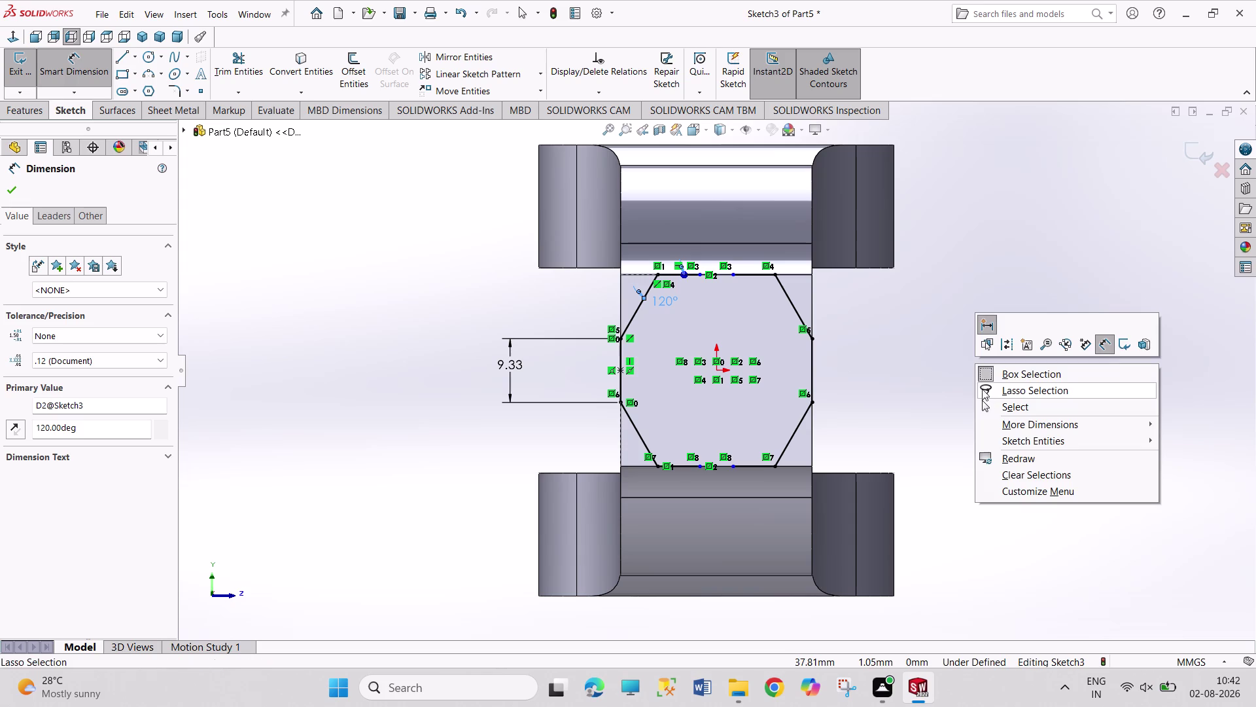
click(988, 410)
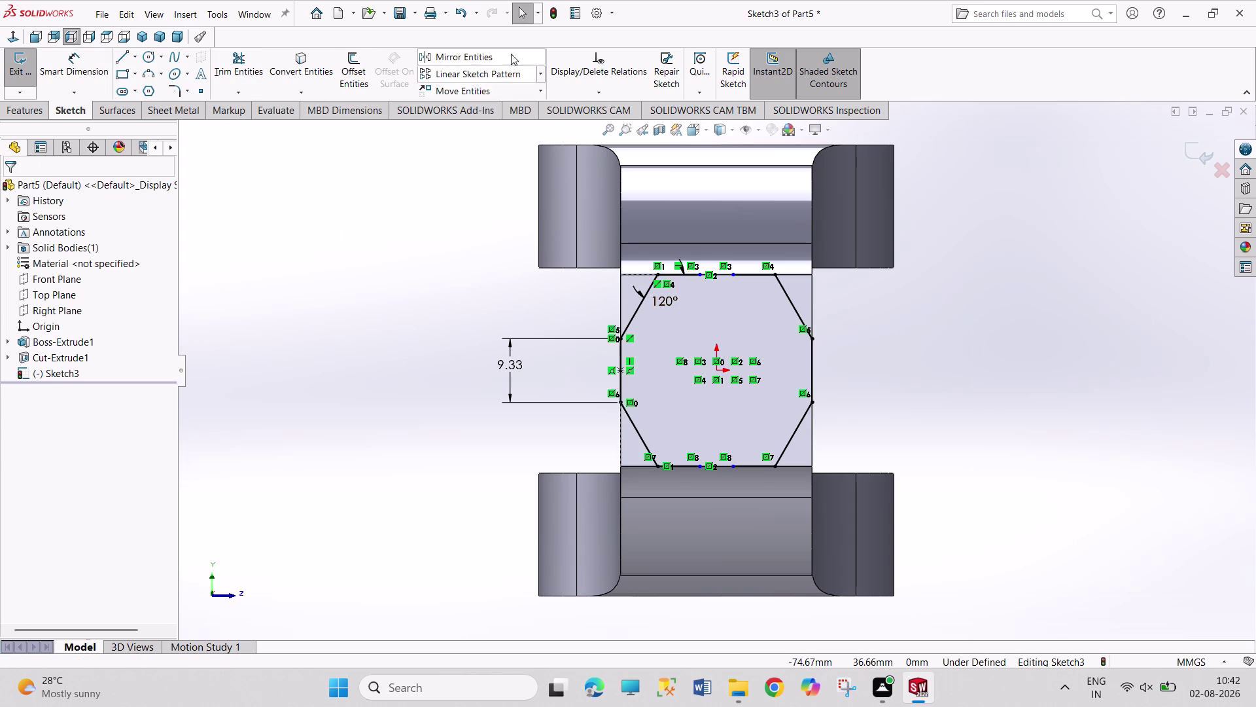
click(28, 68)
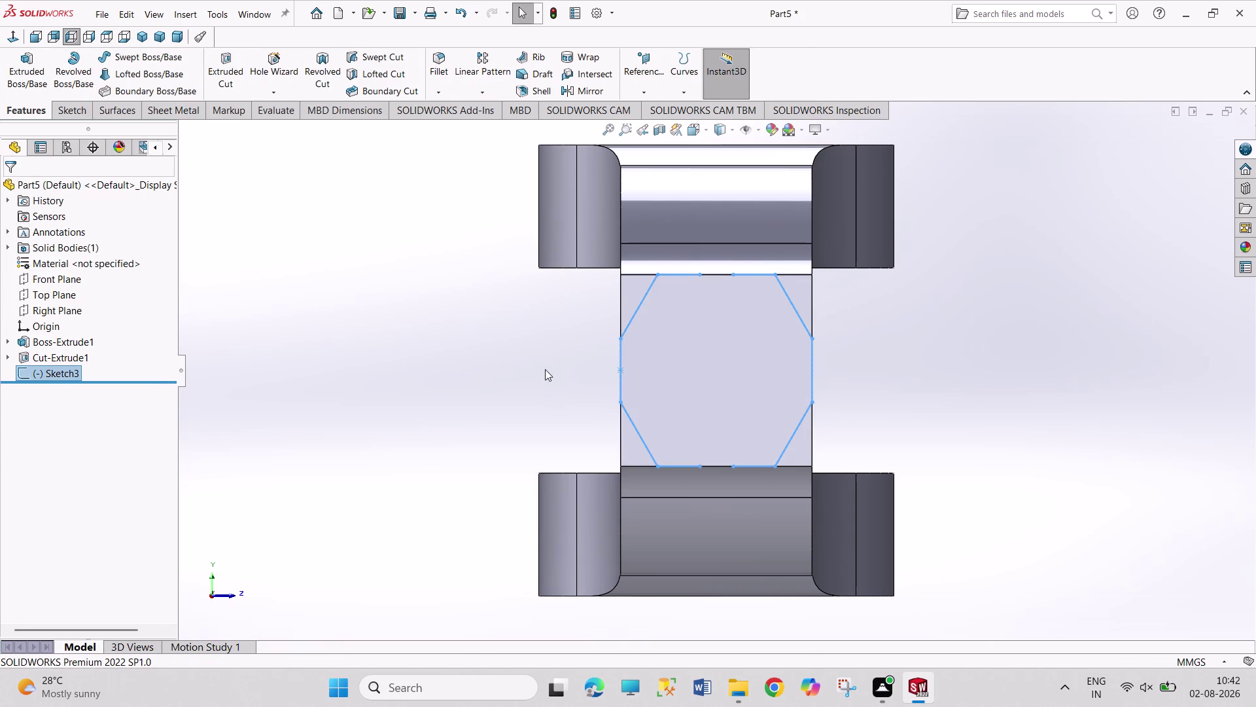
Reopen Sketch3 for editing.
scroll(down, 3)
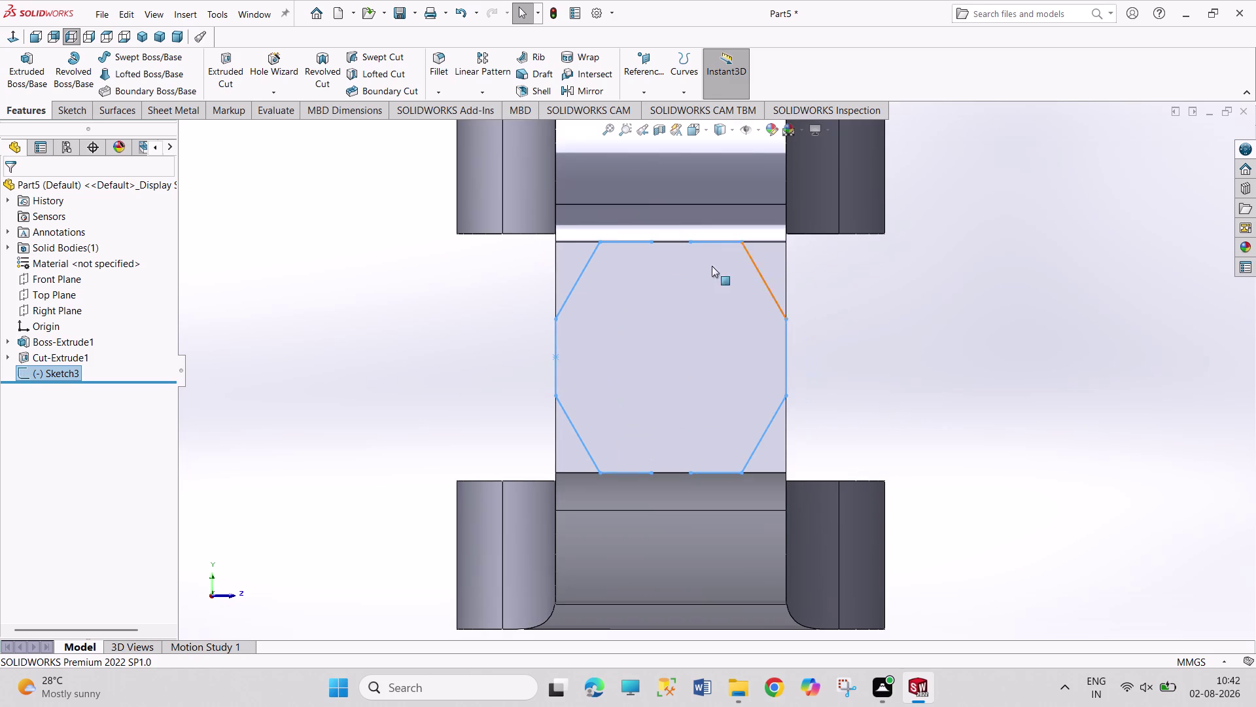
double_click(576, 283)
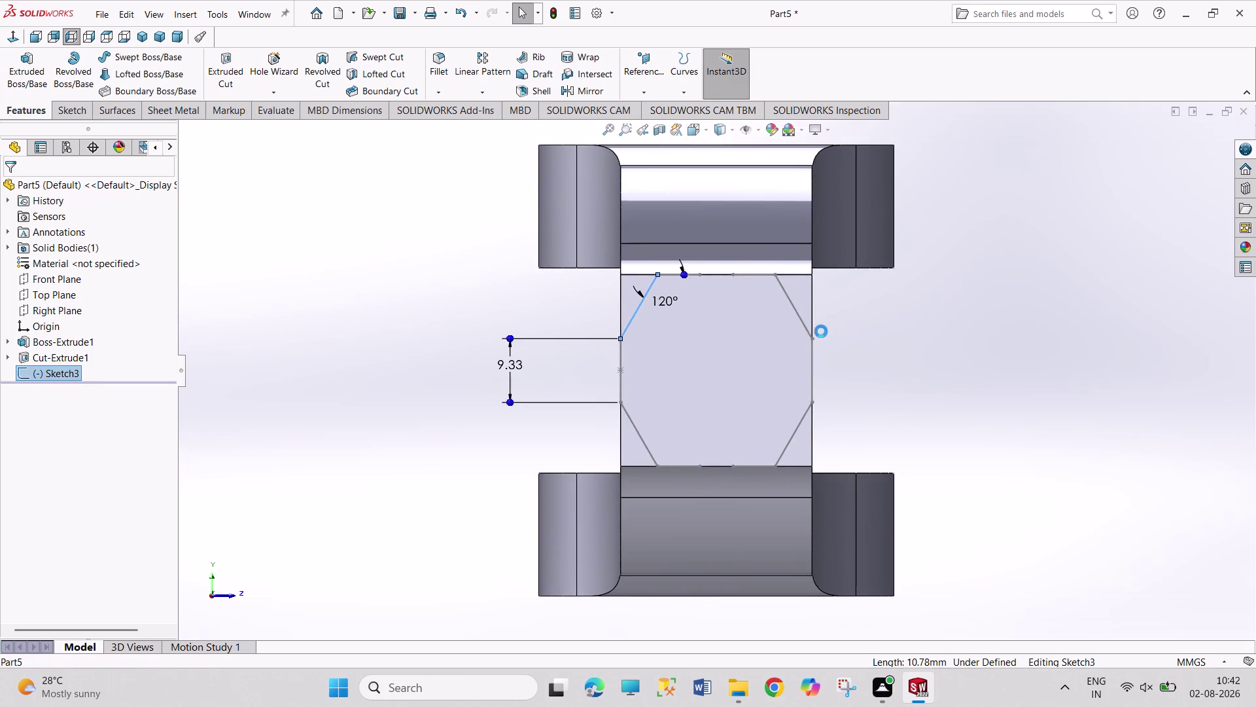
scroll(down, 3)
scroll(up, 3)
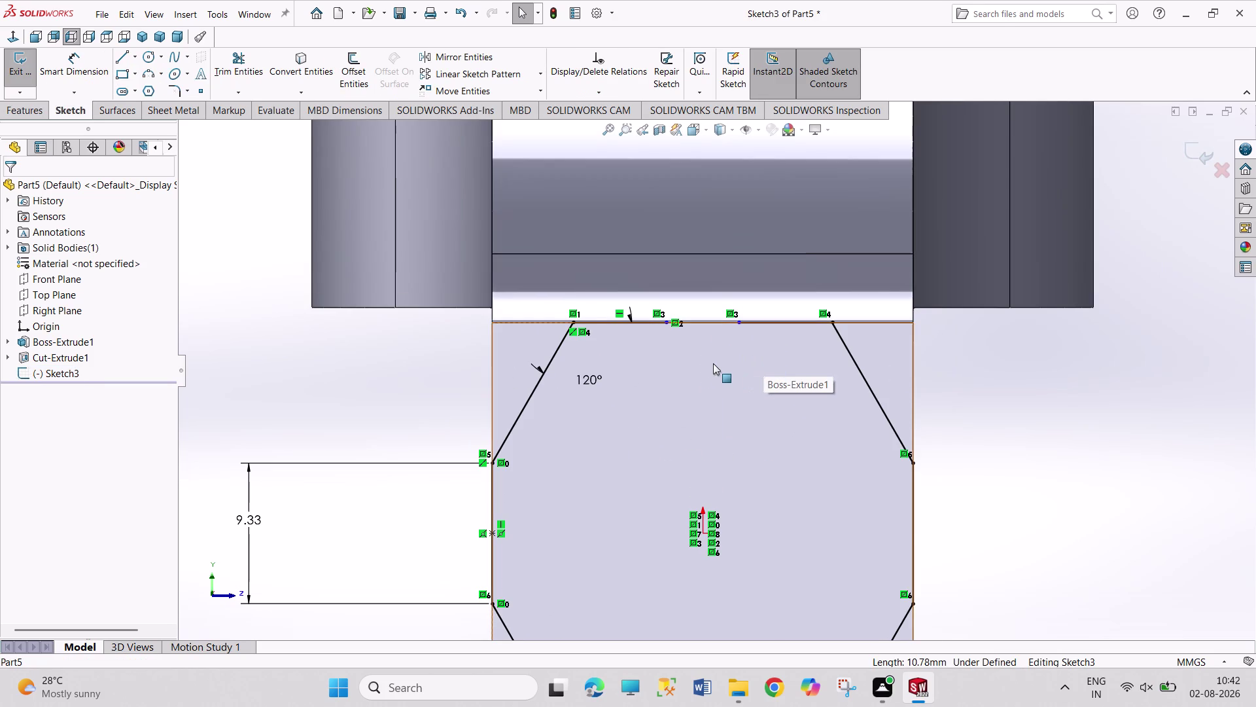
Add a Vertical relation between the hexagon's top point and the origin, then exit the sketch.
click(704, 533)
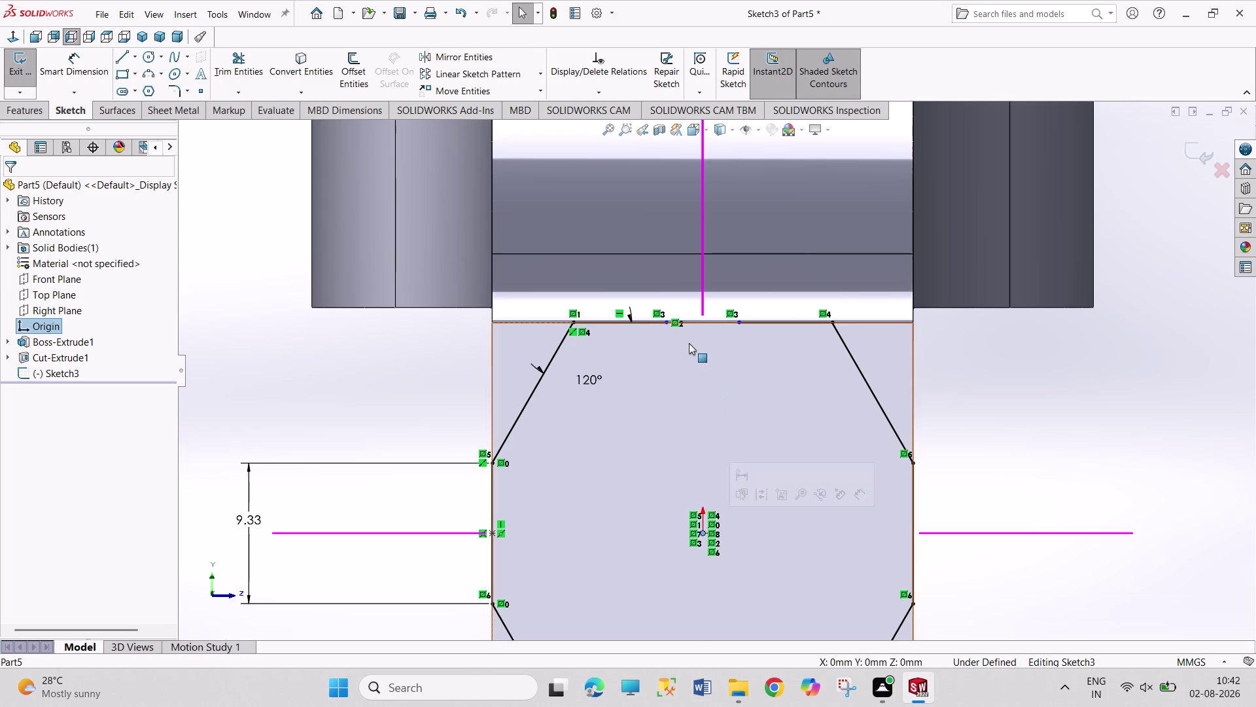
click(666, 321)
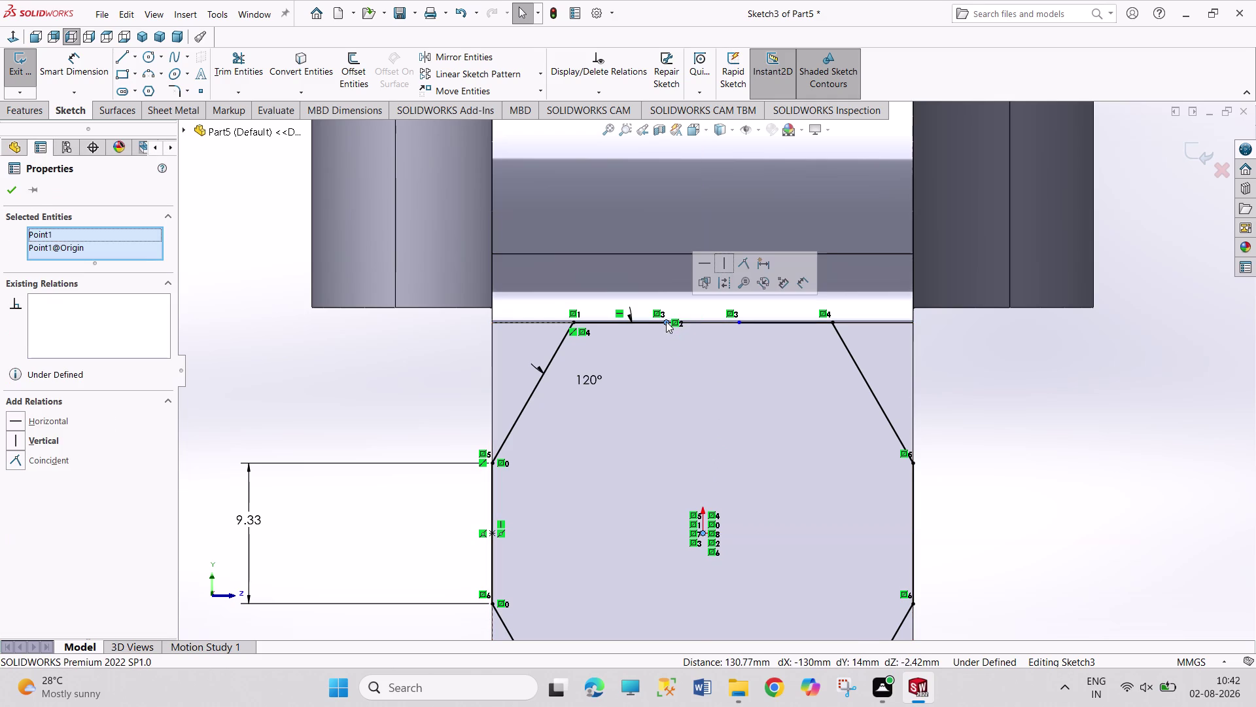
click(1088, 467)
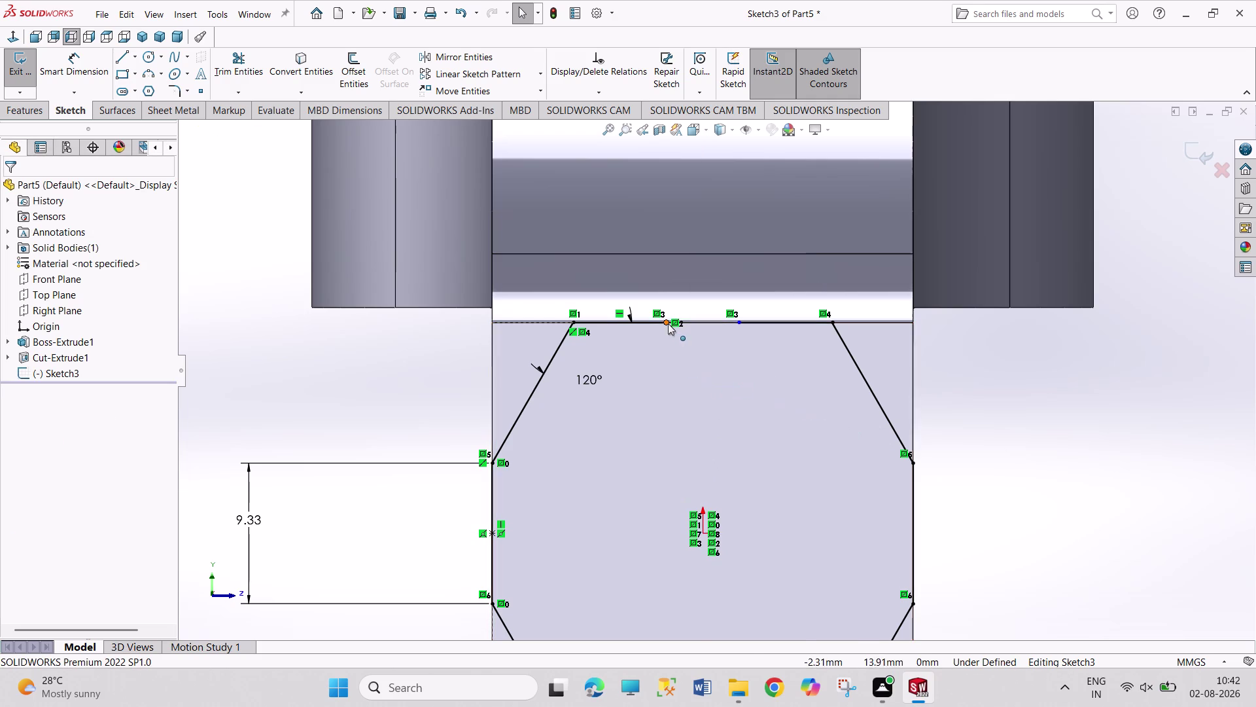
click(667, 322)
click(702, 530)
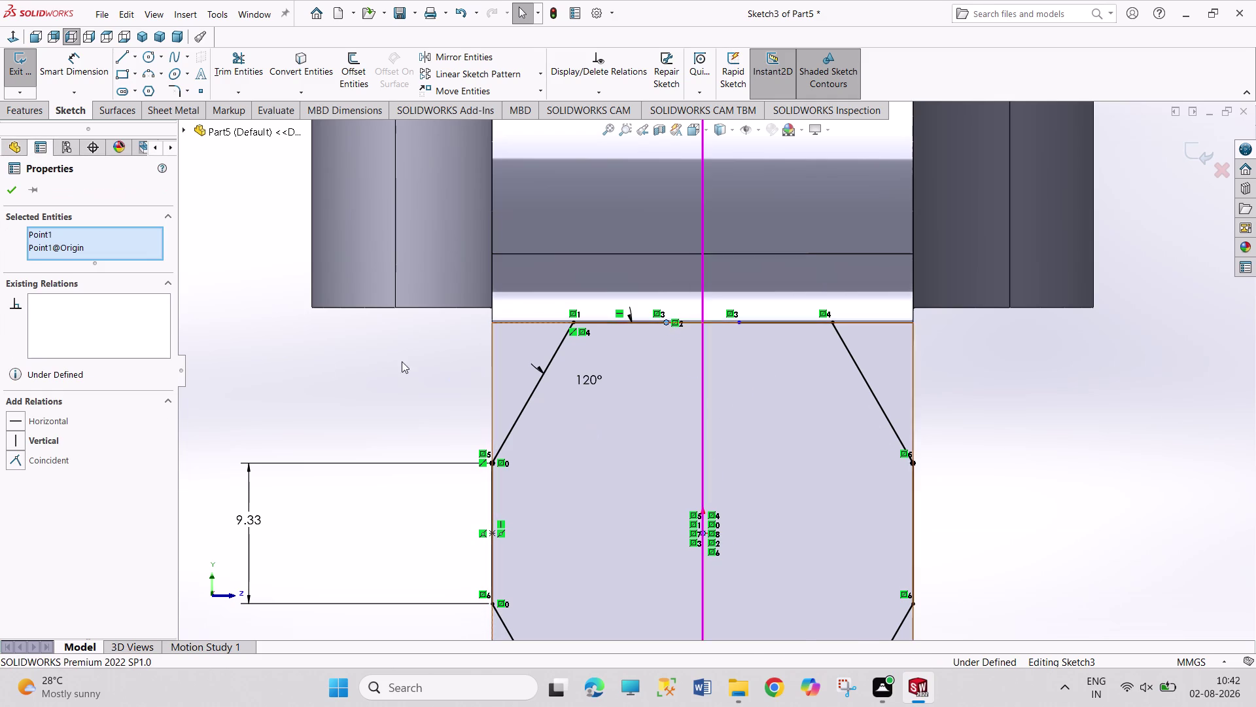
click(50, 441)
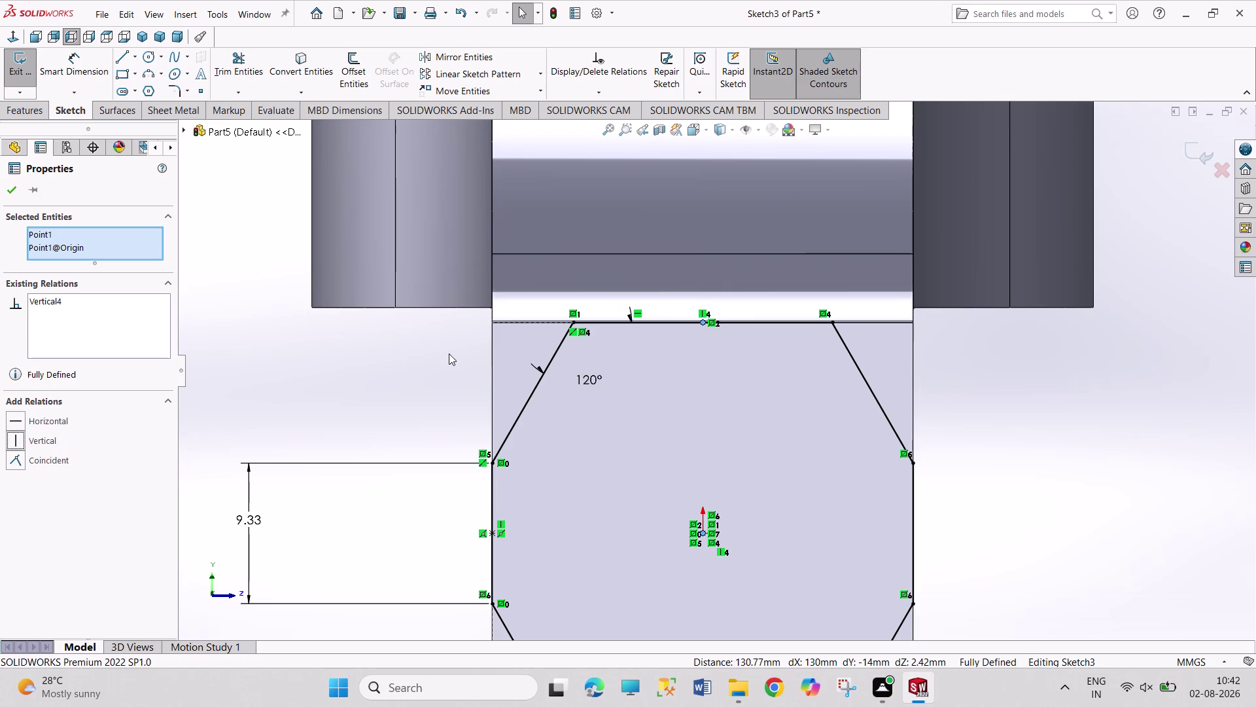
click(449, 353)
scroll(up, 3)
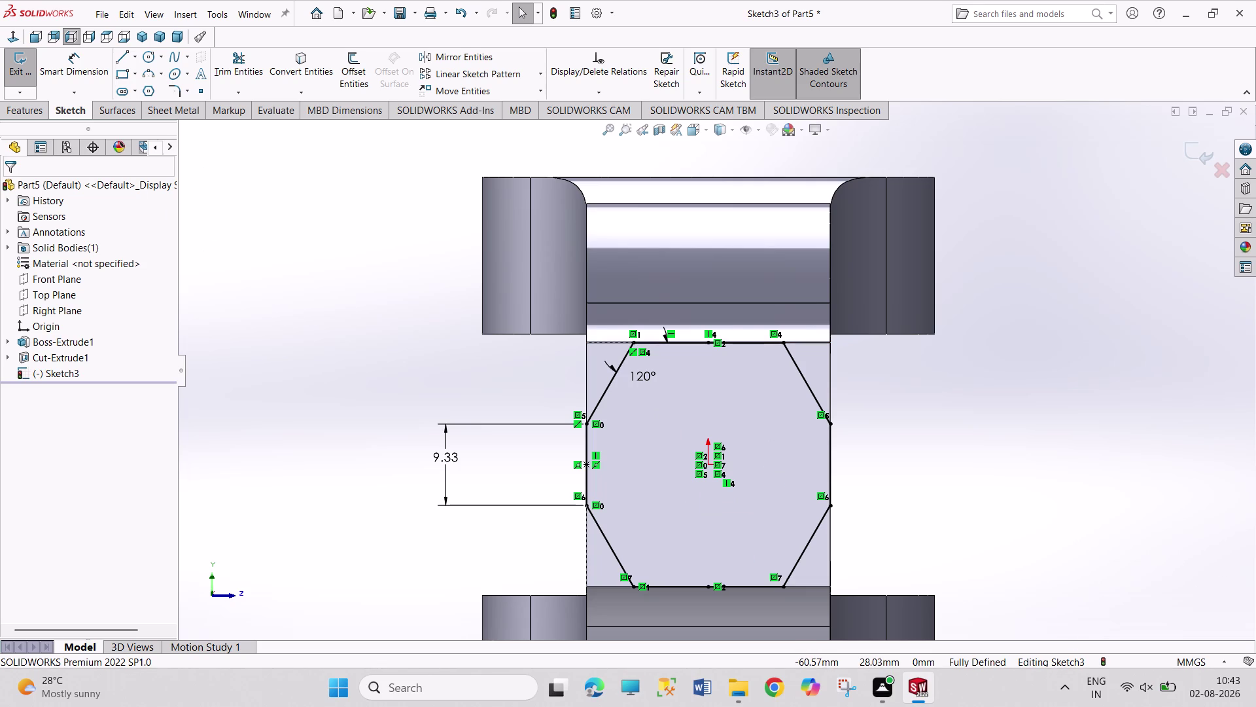
click(18, 58)
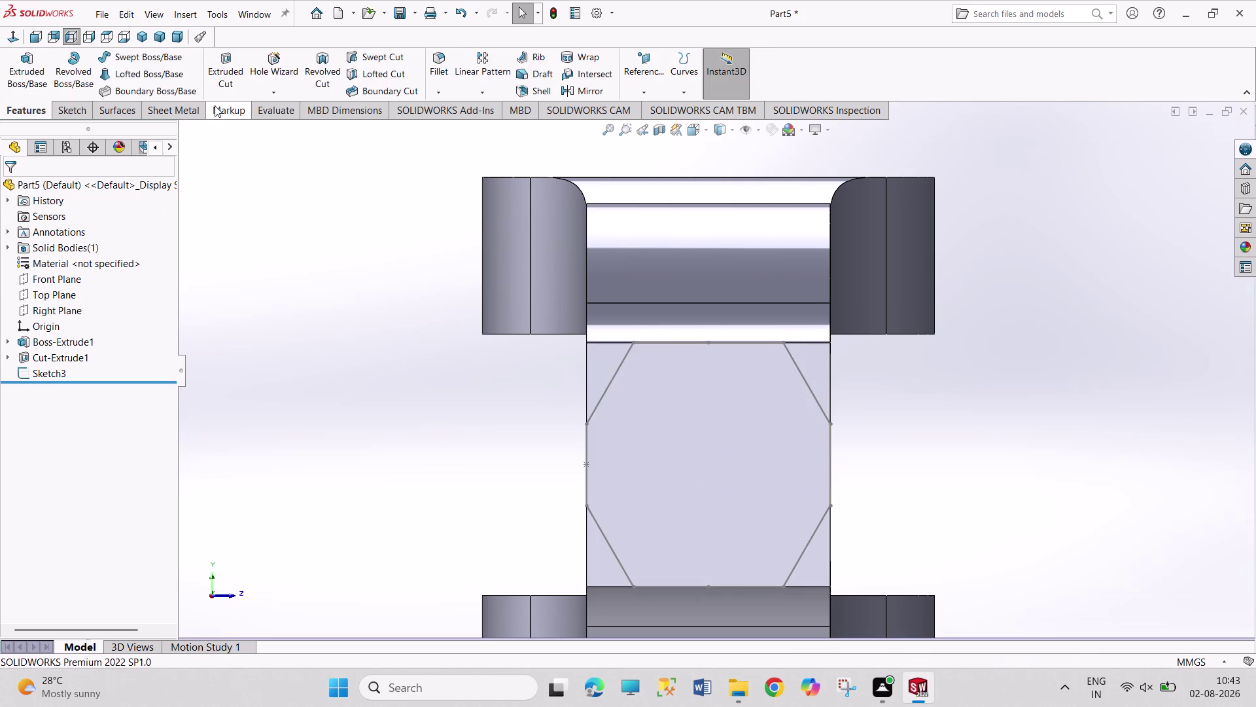
Cut-extrude Sketch3 one direction, removing material outside, forming a 40 mm hexagonal end.
click(142, 37)
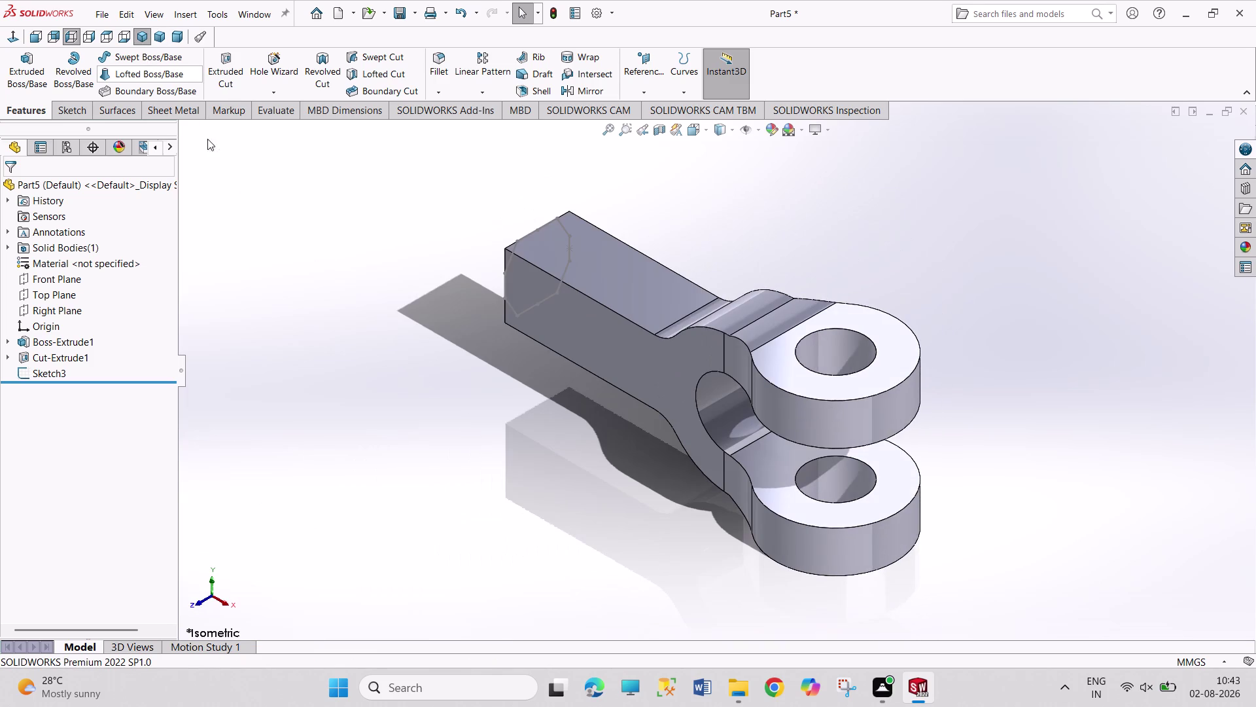
click(235, 87)
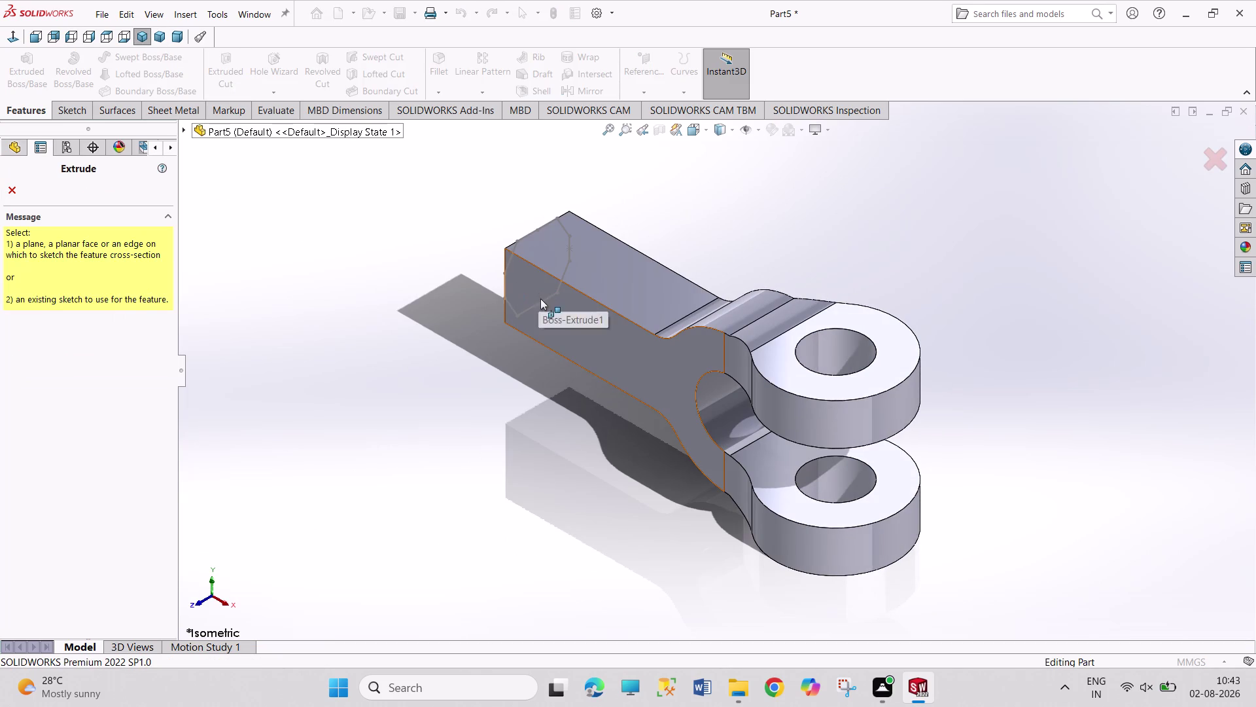
click(531, 307)
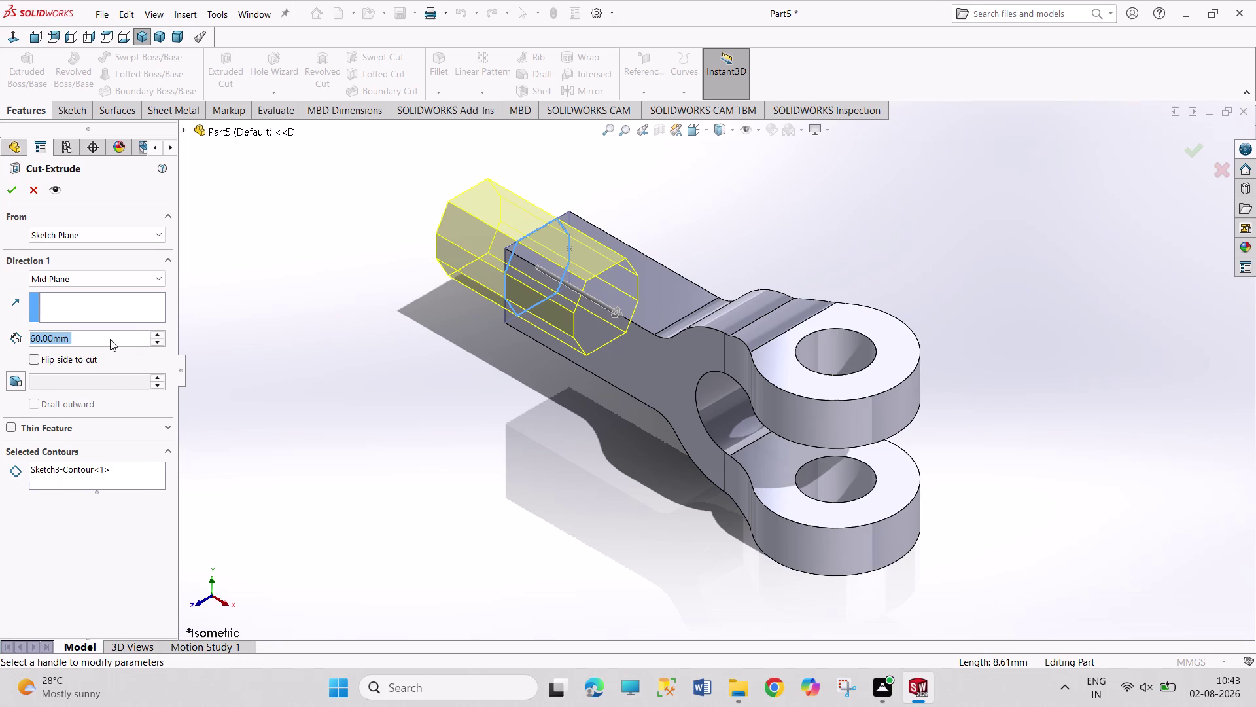
click(128, 284)
click(124, 292)
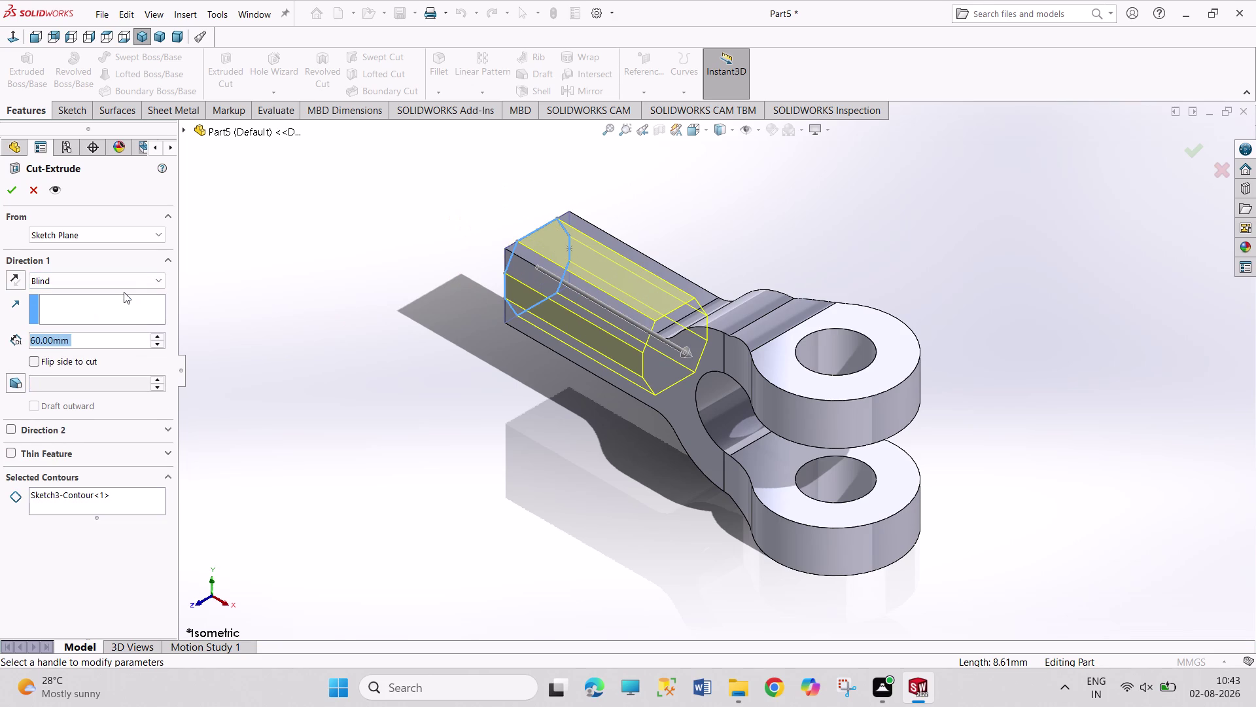
click(35, 361)
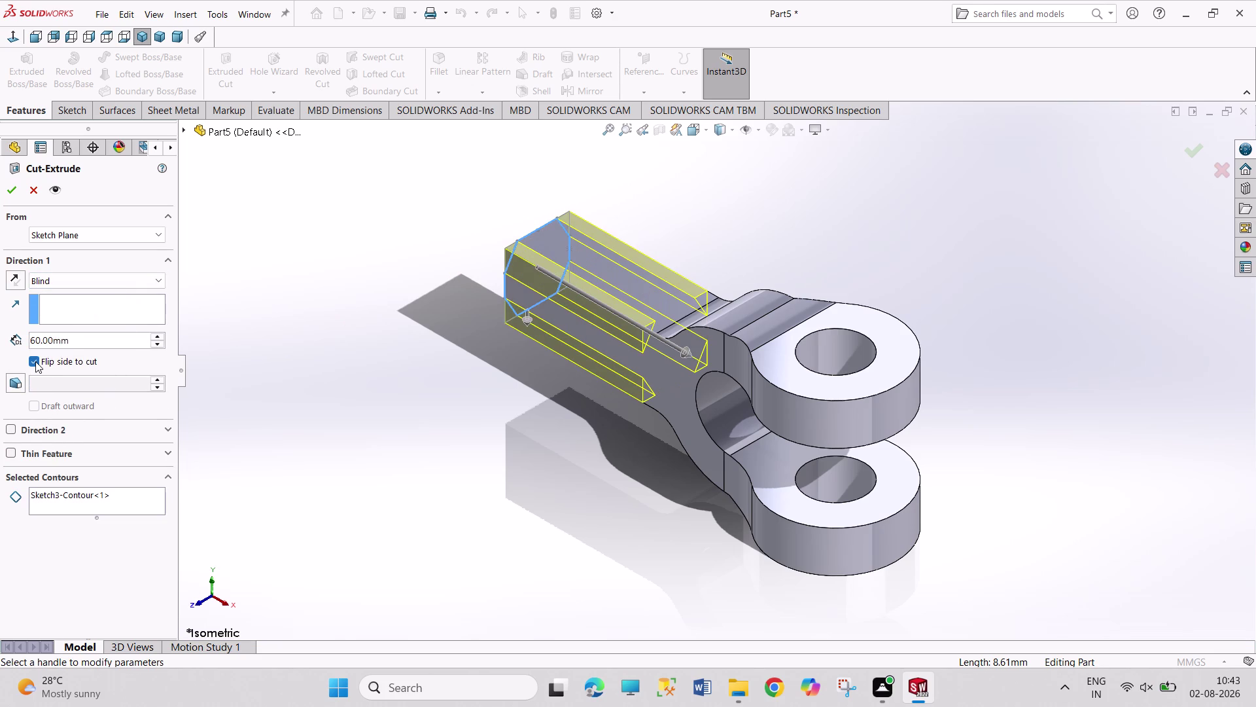
double_click(156, 346)
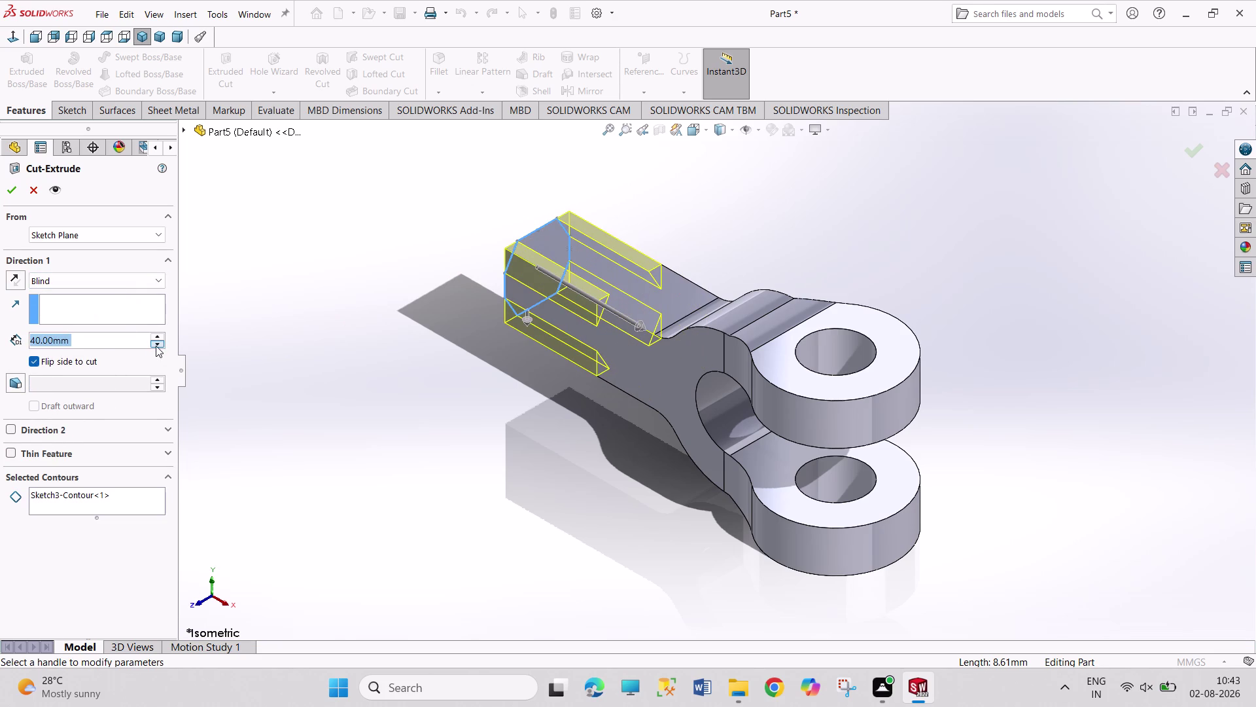
click(17, 186)
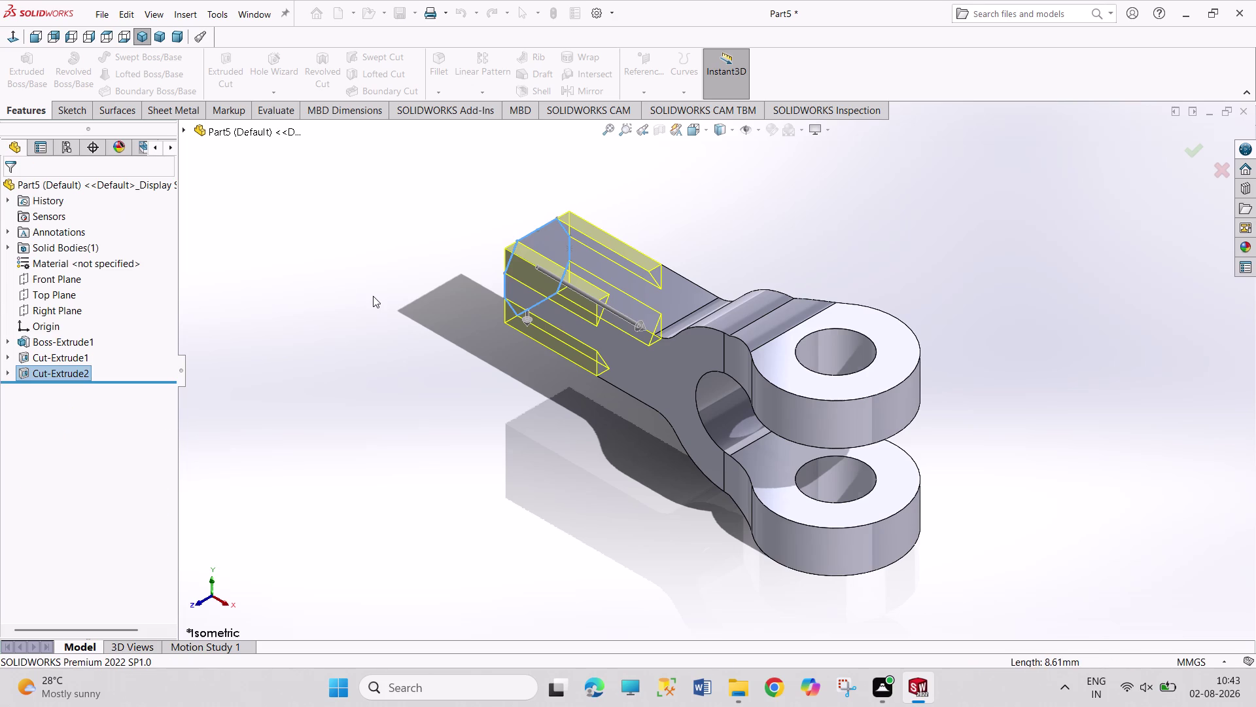
click(373, 297)
Start Sketch4 on the hexagonal end face, viewed normal to it.
middle_drag(376, 298, 495, 463)
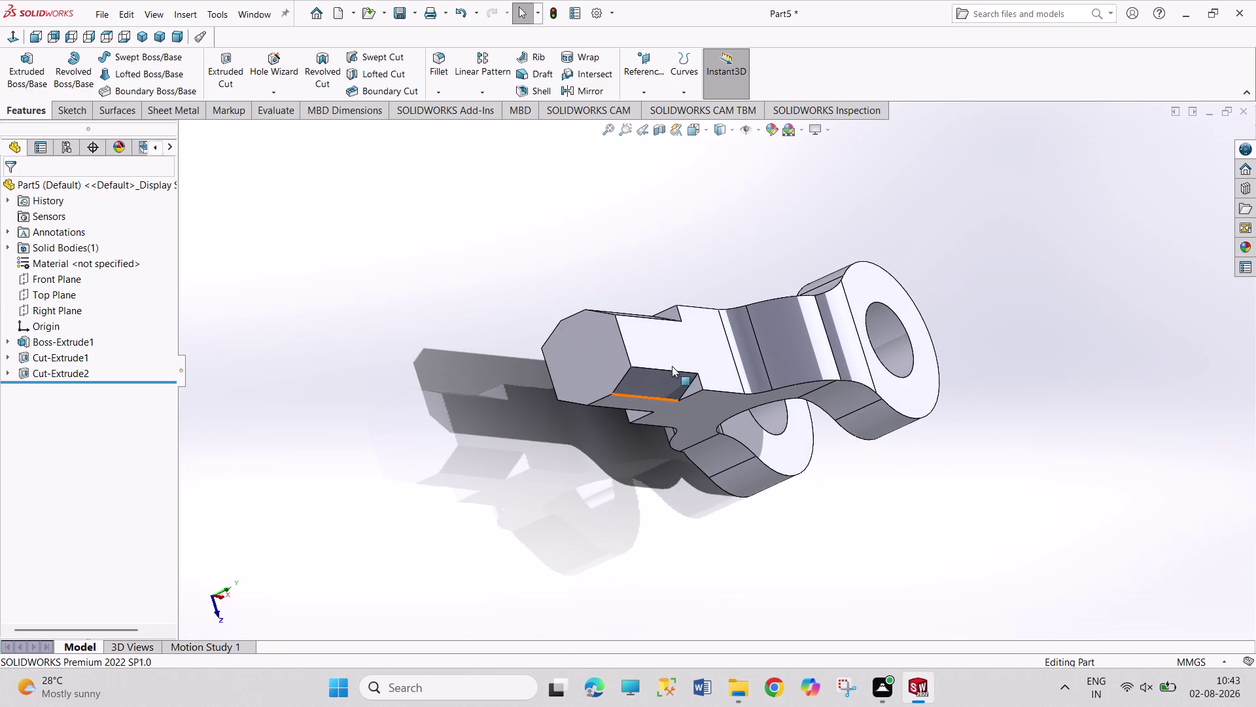
click(585, 359)
click(644, 325)
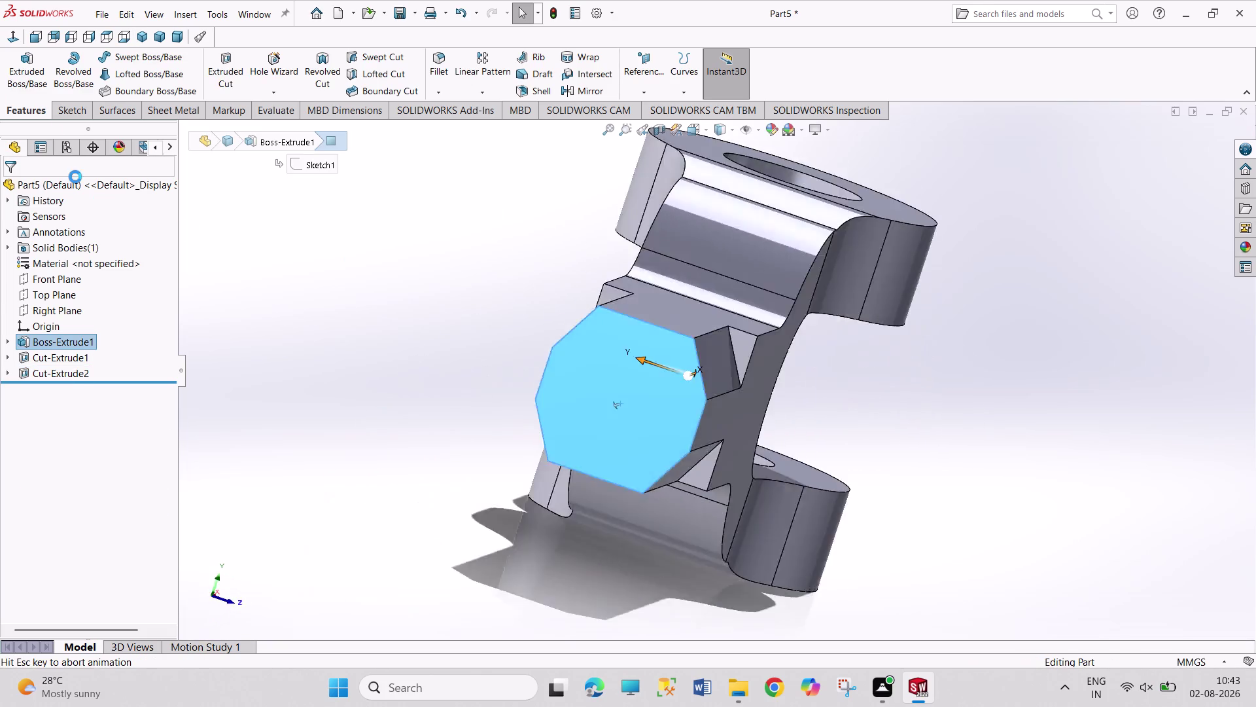
click(151, 53)
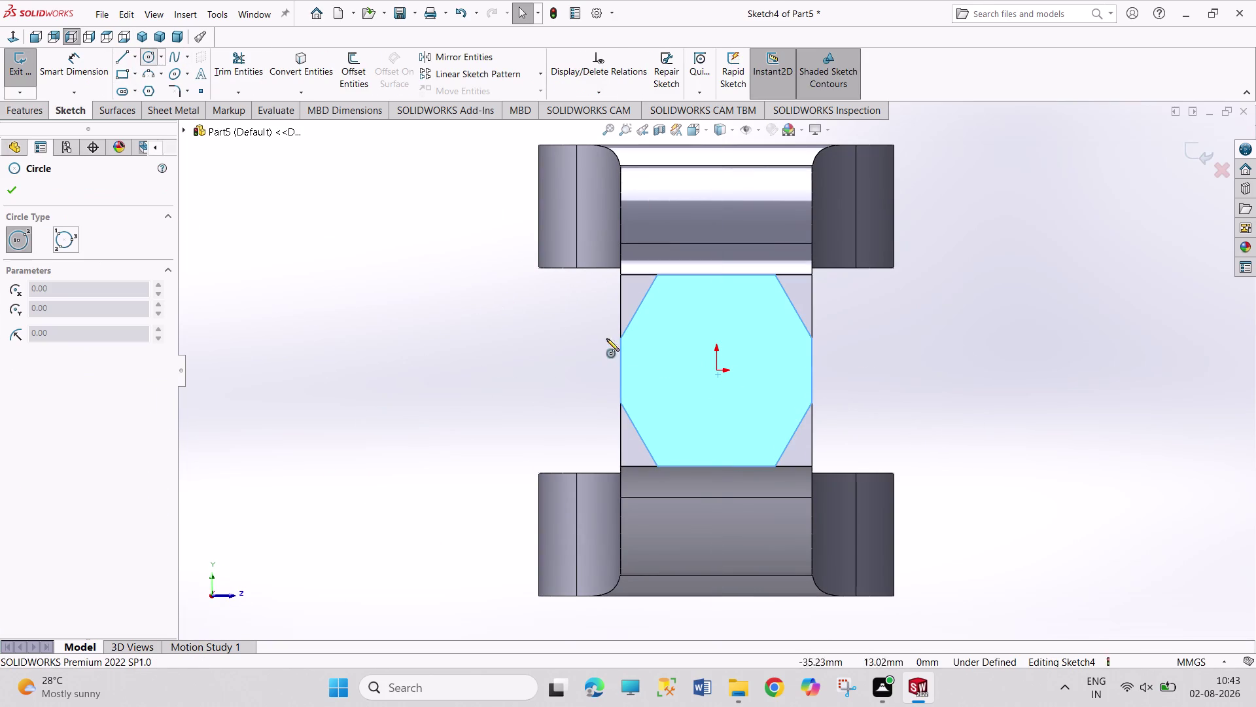
Sketch a 25 mm diameter circle at the hexagonal face origin and exit the sketch.
click(718, 371)
click(738, 418)
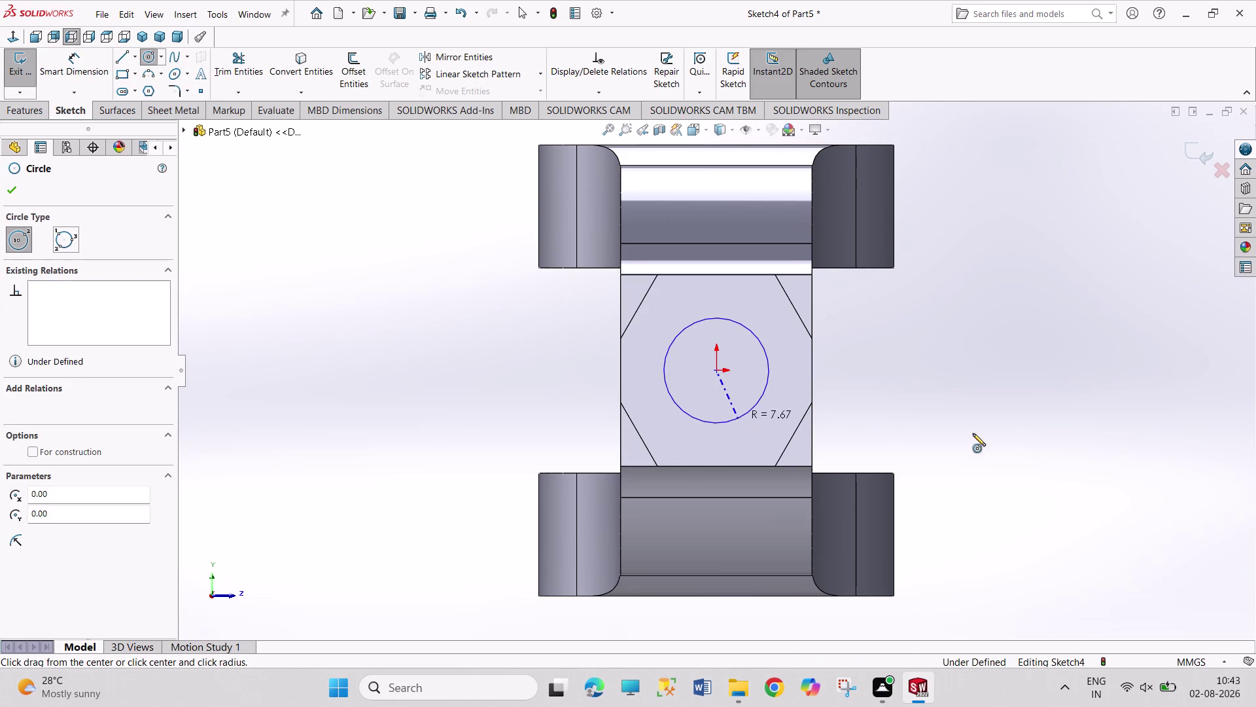
right_drag(1006, 439, 955, 335)
click(770, 381)
click(913, 346)
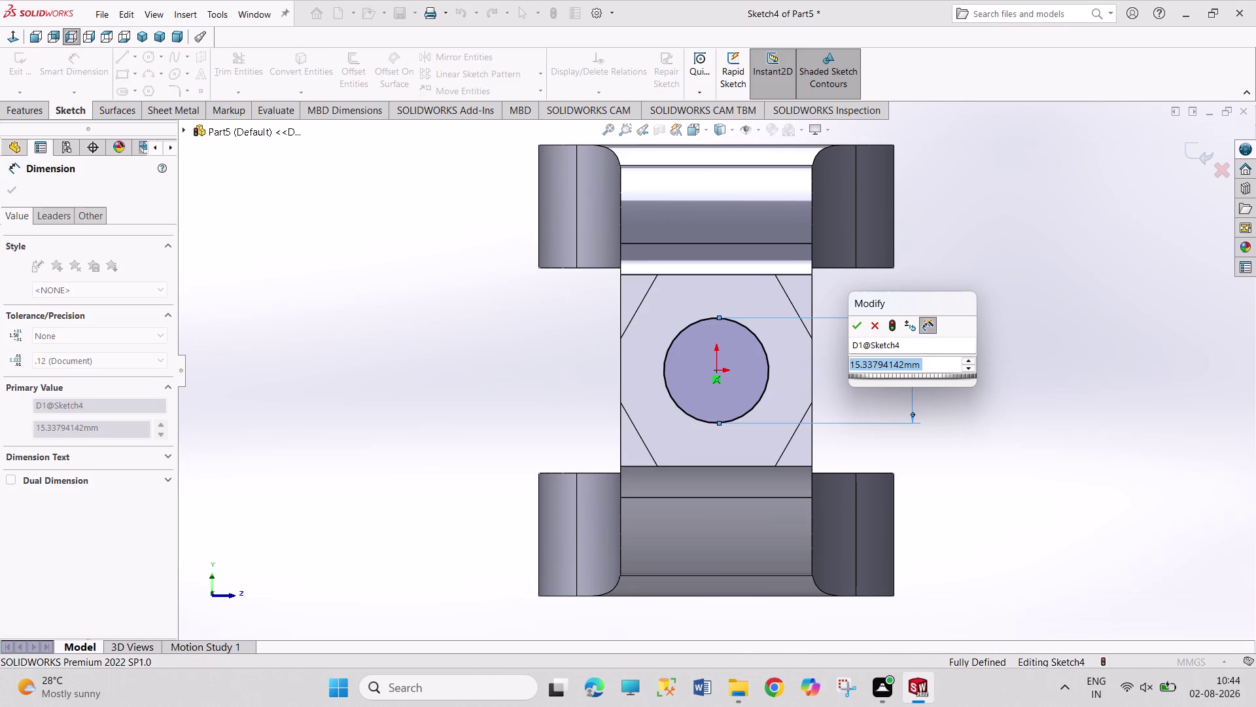
text(25)
key(Return)
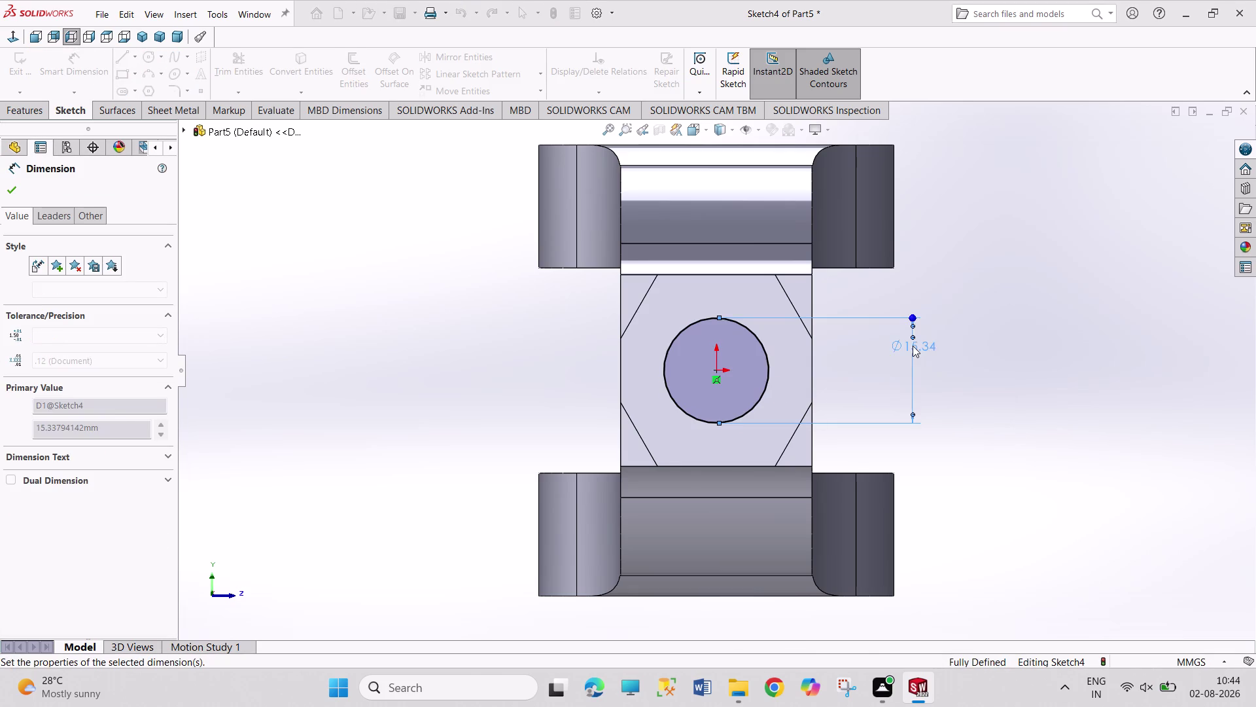
right_click(1042, 397)
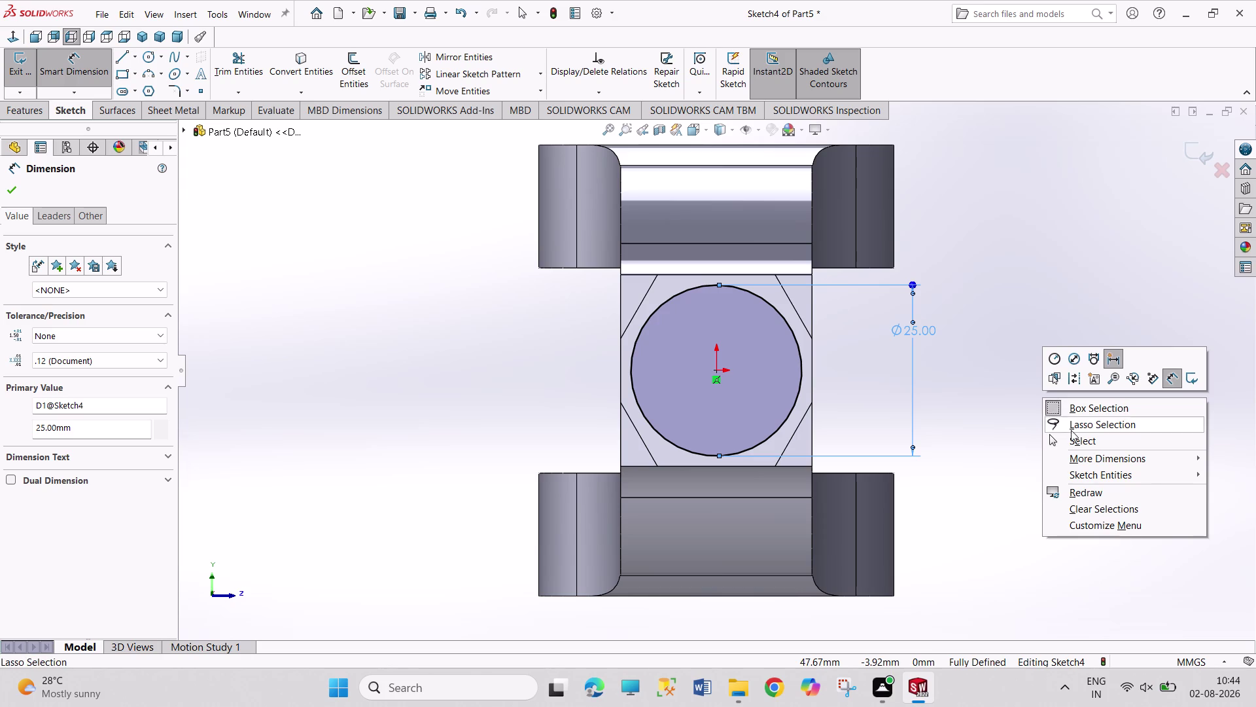
click(1071, 438)
click(30, 69)
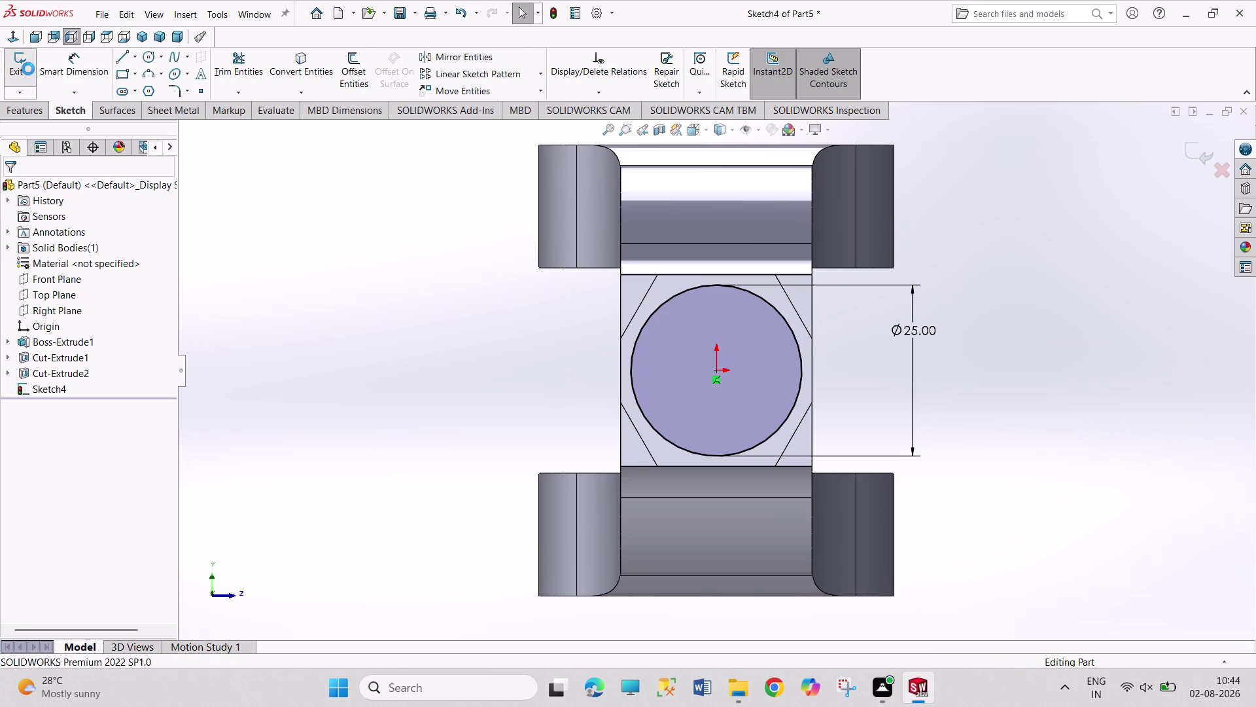
Extrude the circle 25 mm as Boss-Extrude2 and show the part in isometric view.
click(15, 79)
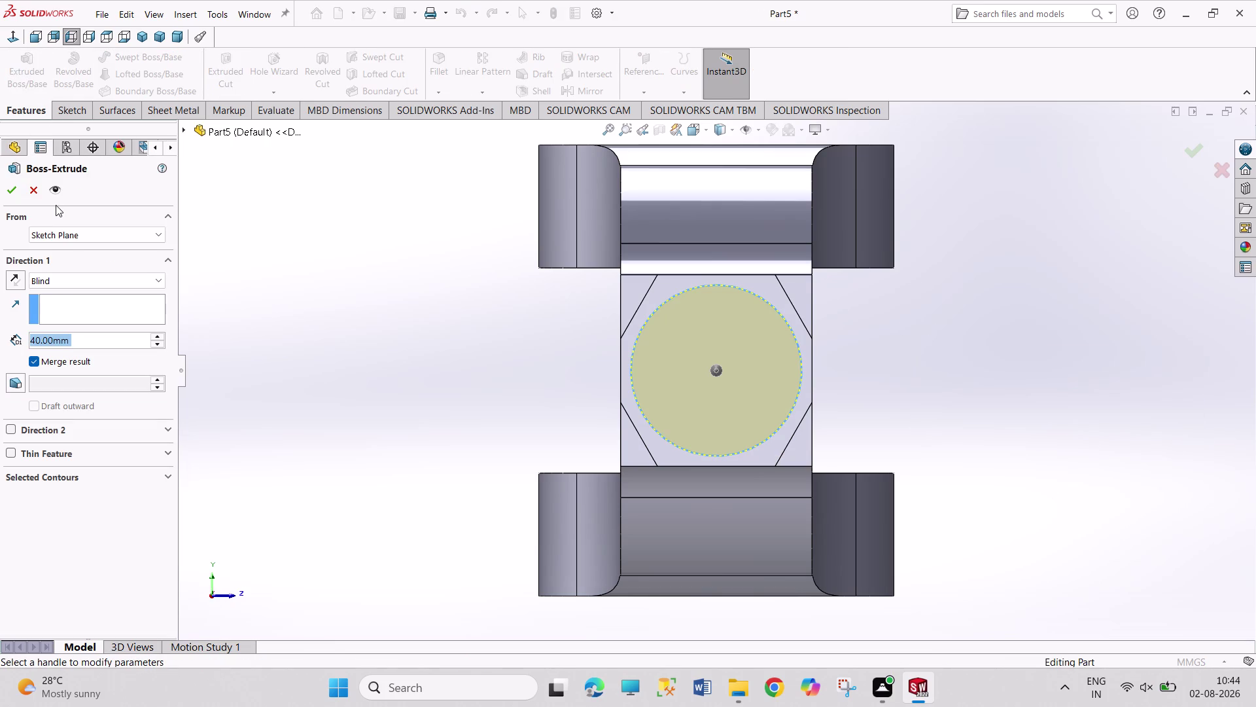
text(25)
key(Return)
middle_drag(447, 343, 498, 362)
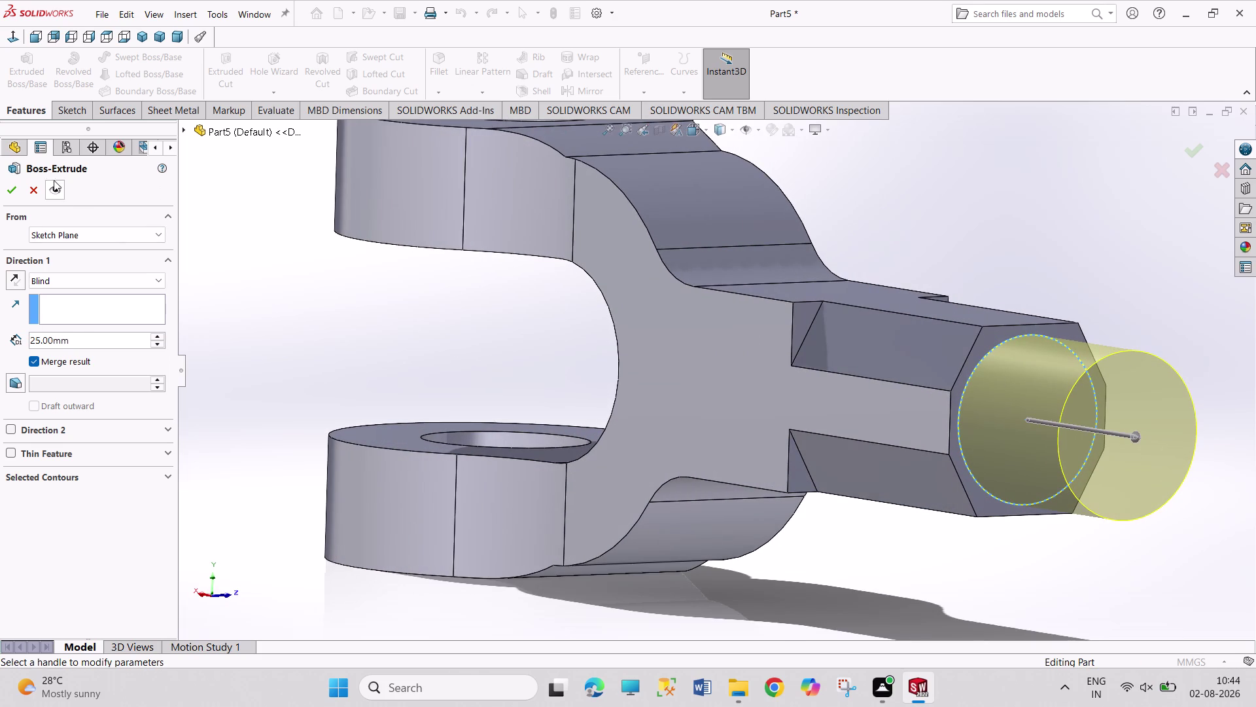
click(3, 195)
click(389, 316)
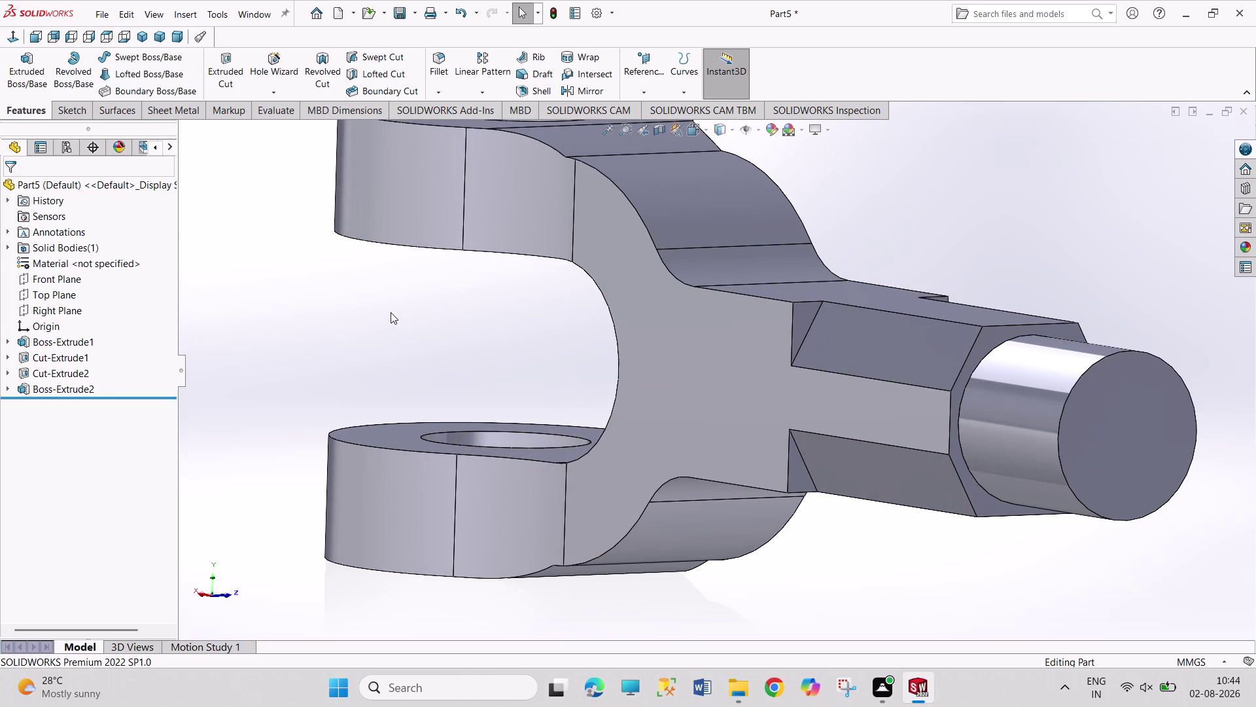
scroll(up, 3)
scroll(up, 3)
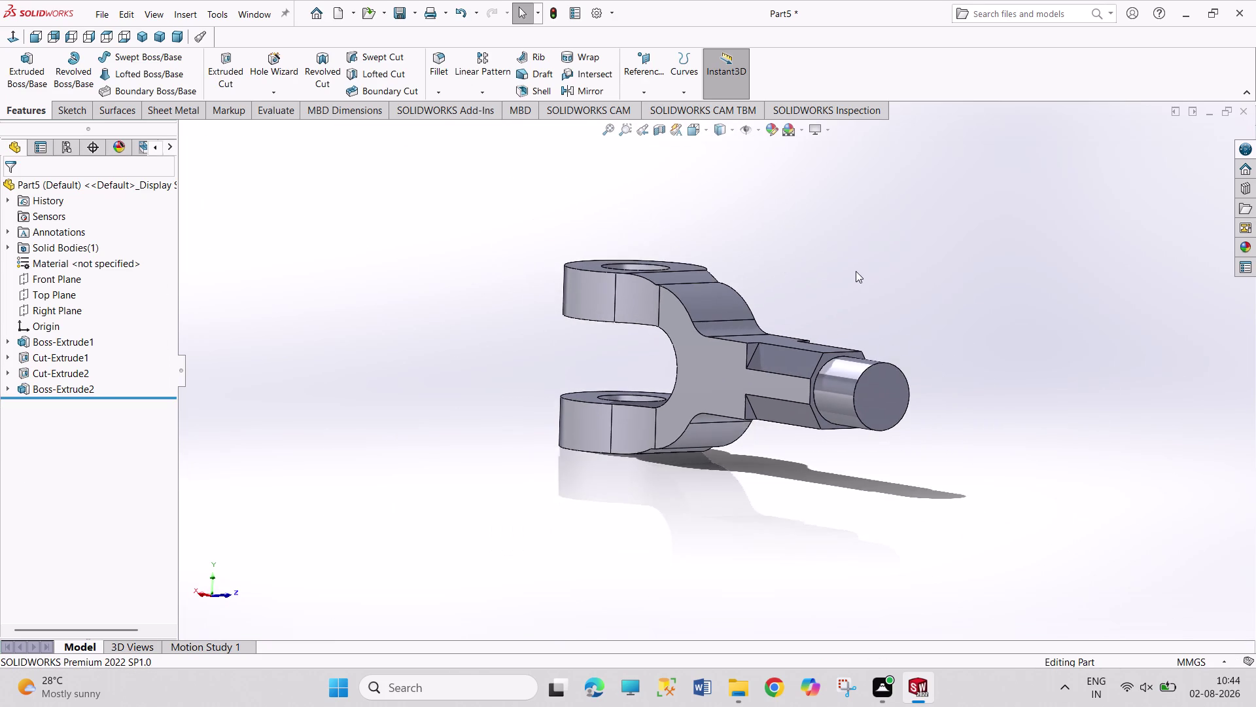
scroll(down, 3)
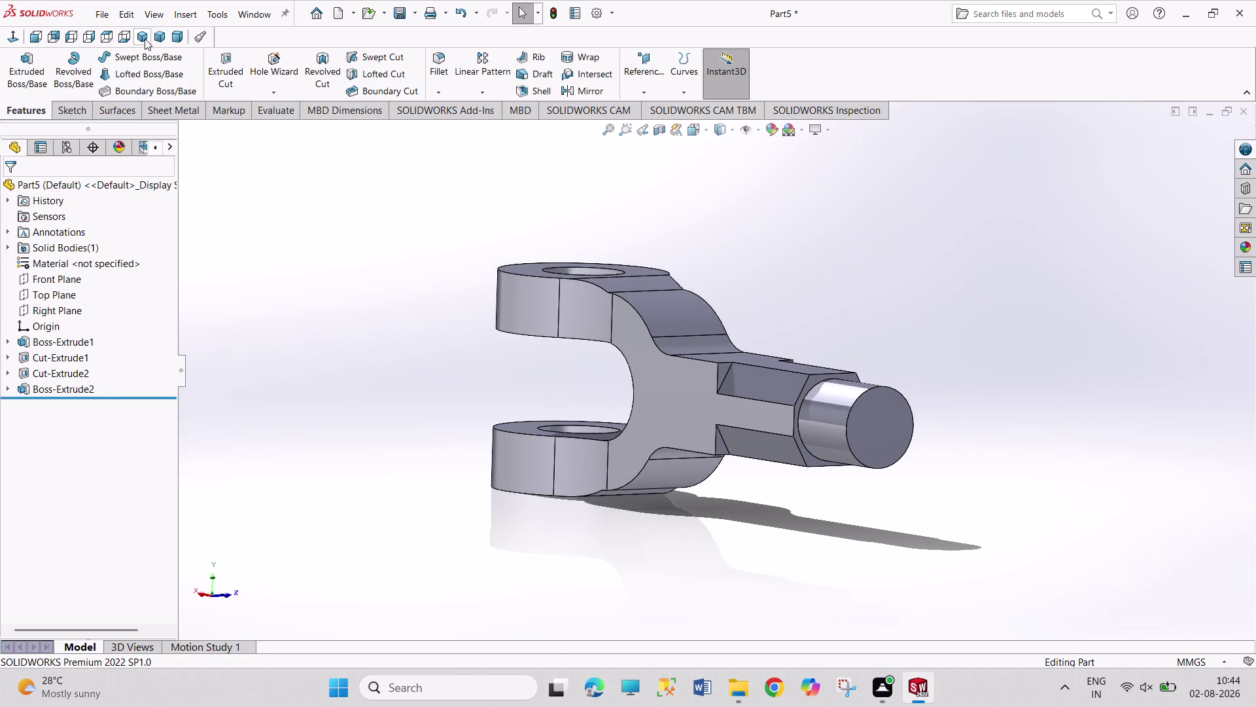
click(145, 39)
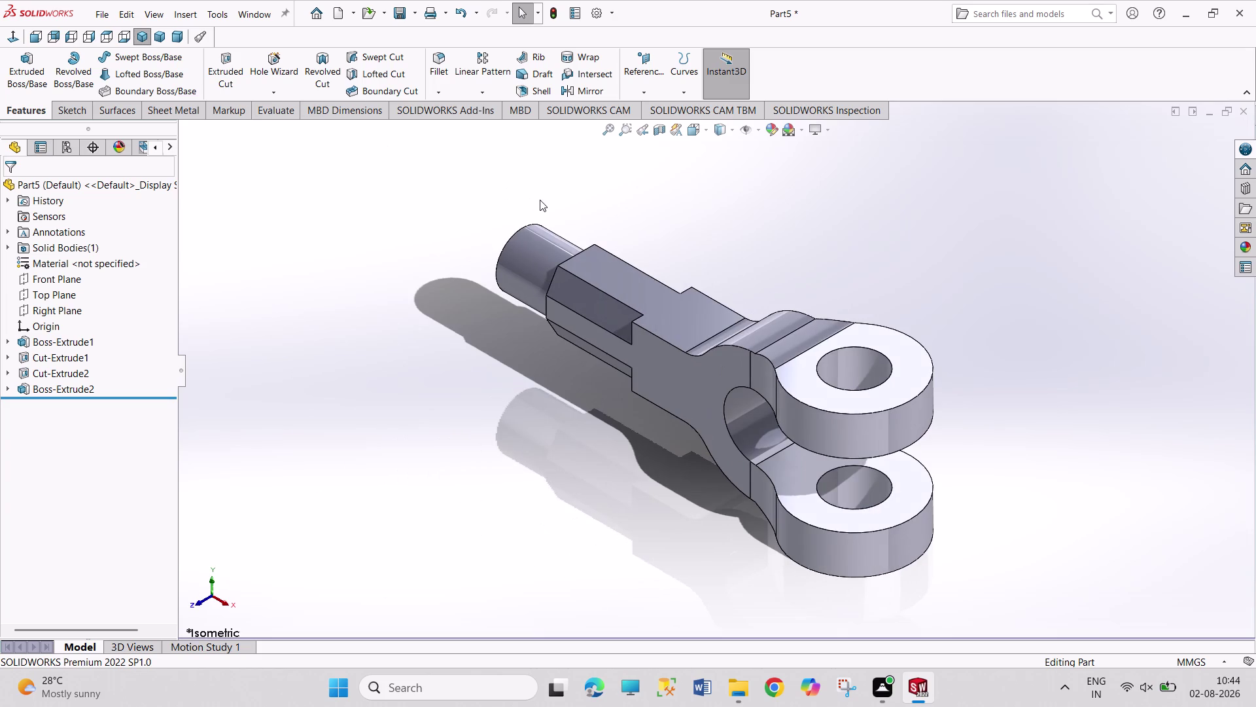
Save the fork part with the file name 'KNUCKLE JOINT 5'.
key(ctrl+s)
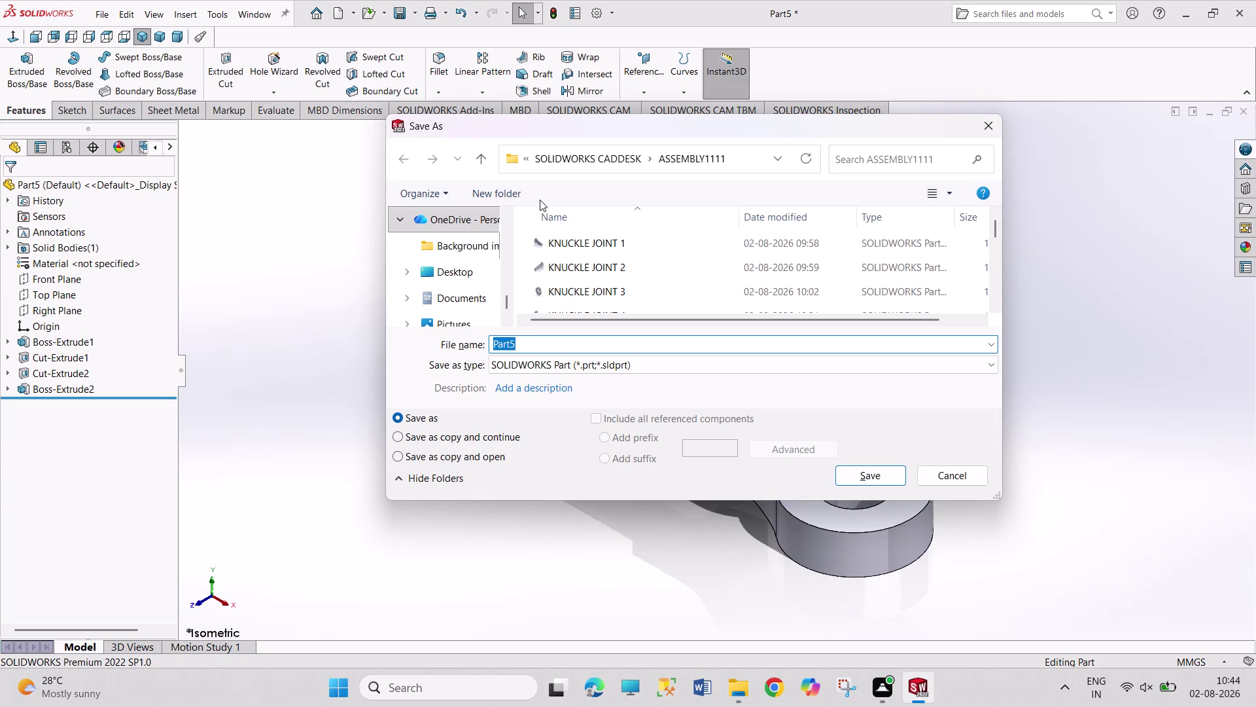
text(K)
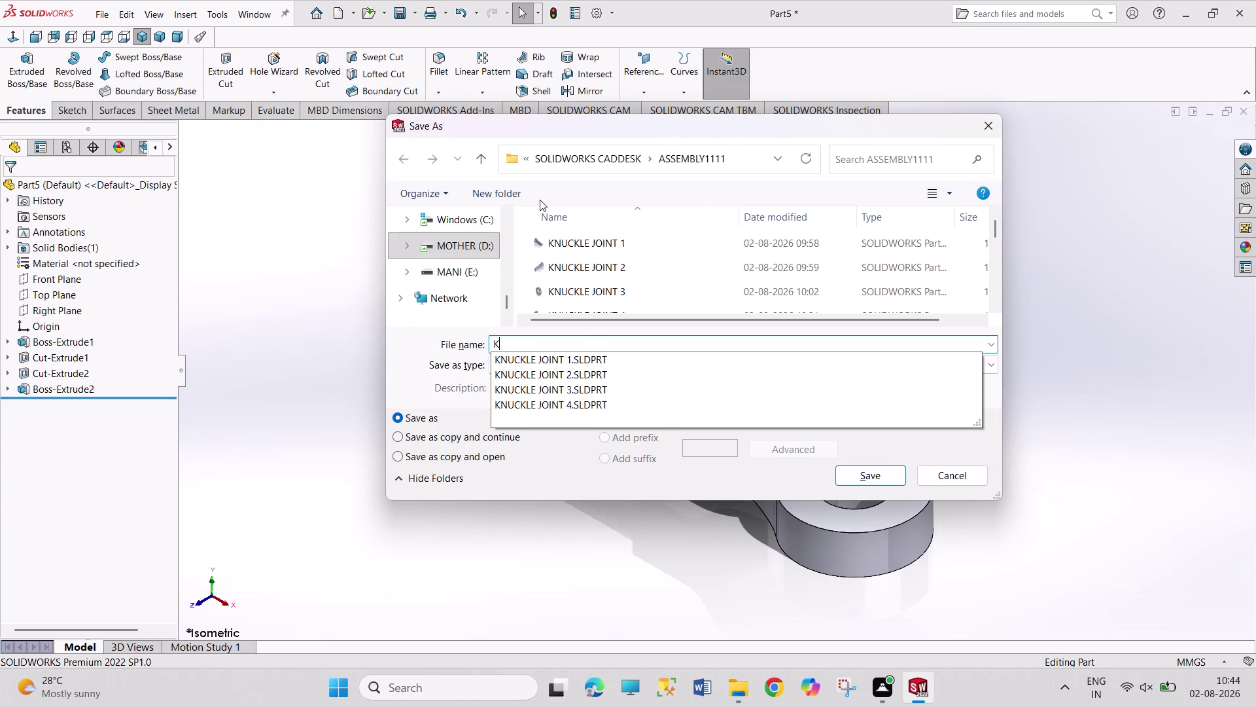
text(NU)
text(CK)
text(LE JOIN)
text(T)
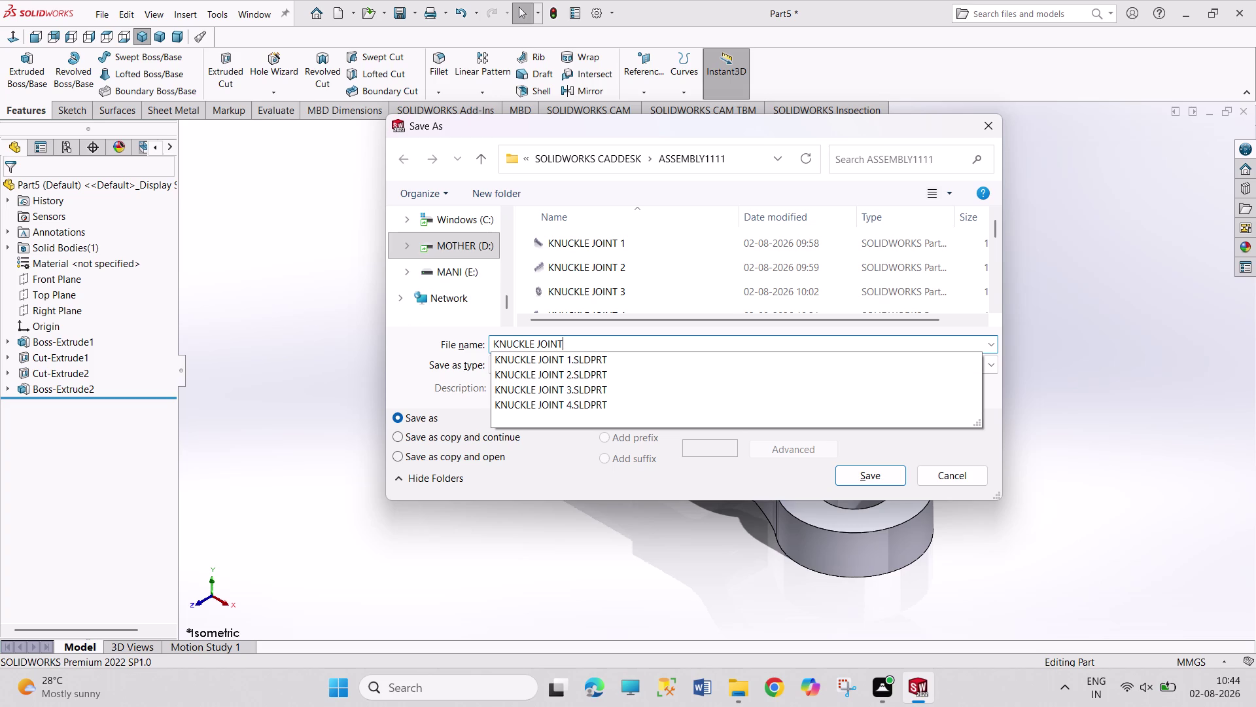
key(space)
key(5)
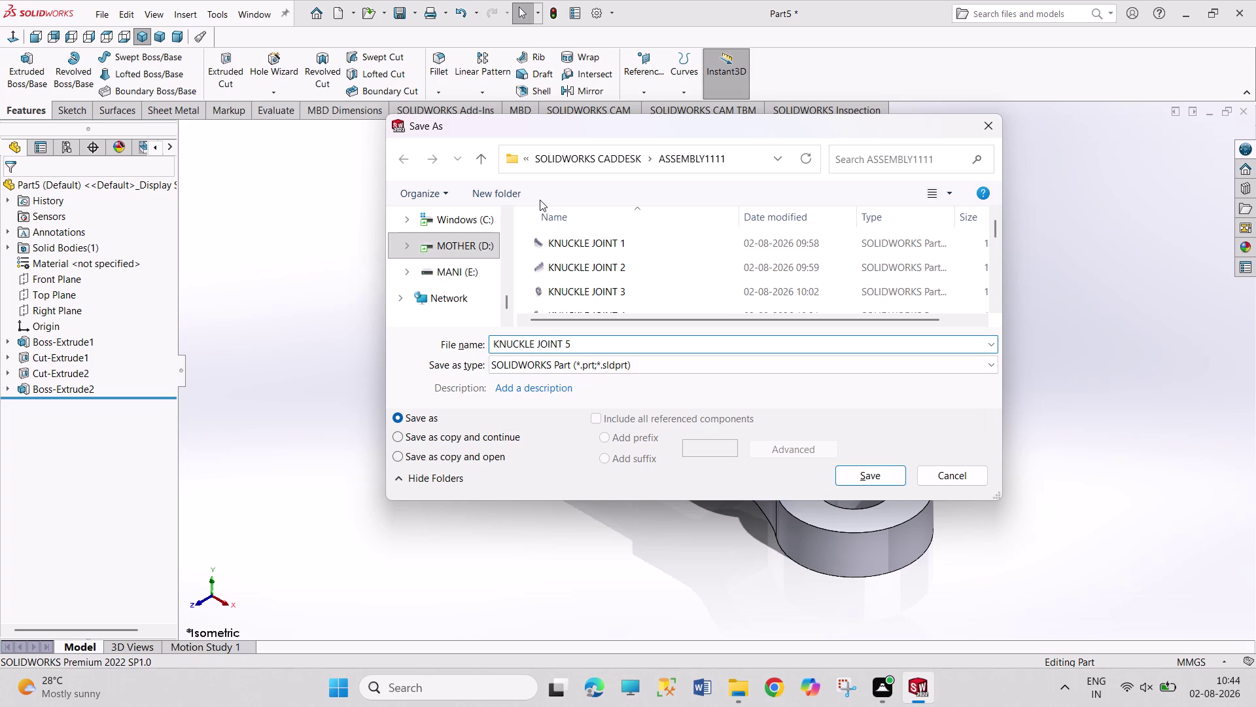
key(Return)
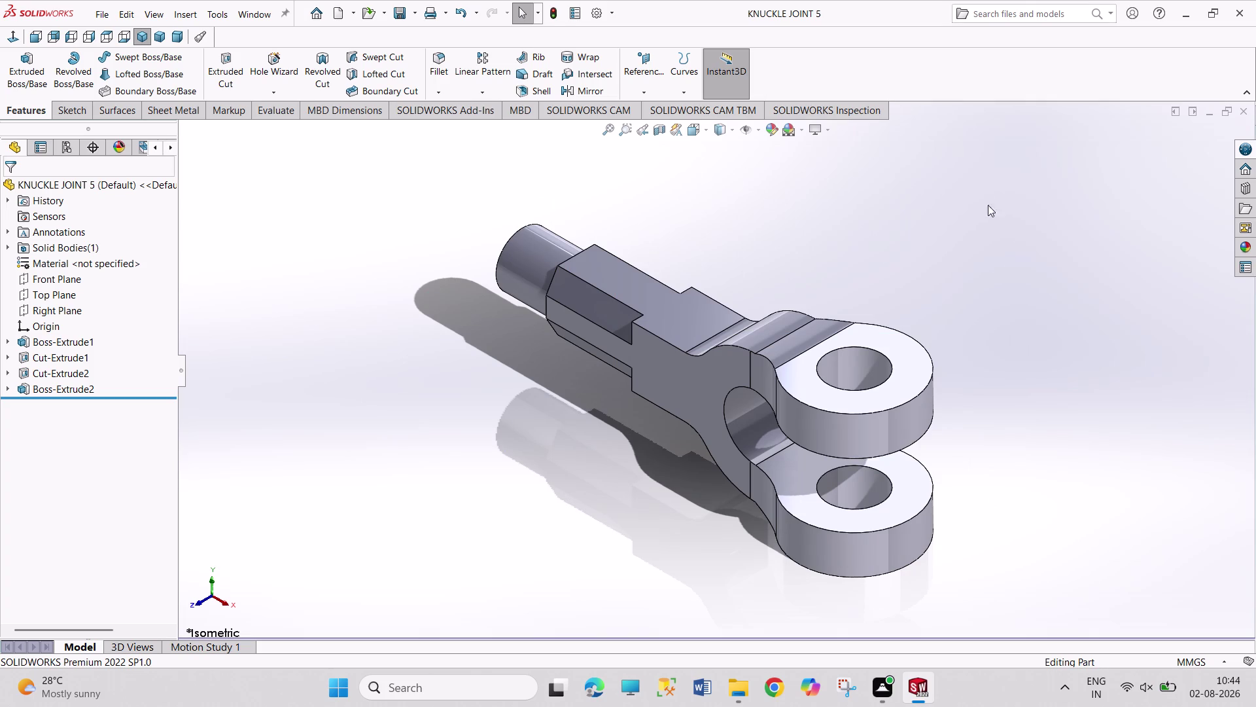
Drag in the graphics area, then start a new document with Ctrl+N.
drag(983, 187, 1132, 334)
drag(1025, 150, 1116, 328)
drag(969, 154, 1121, 347)
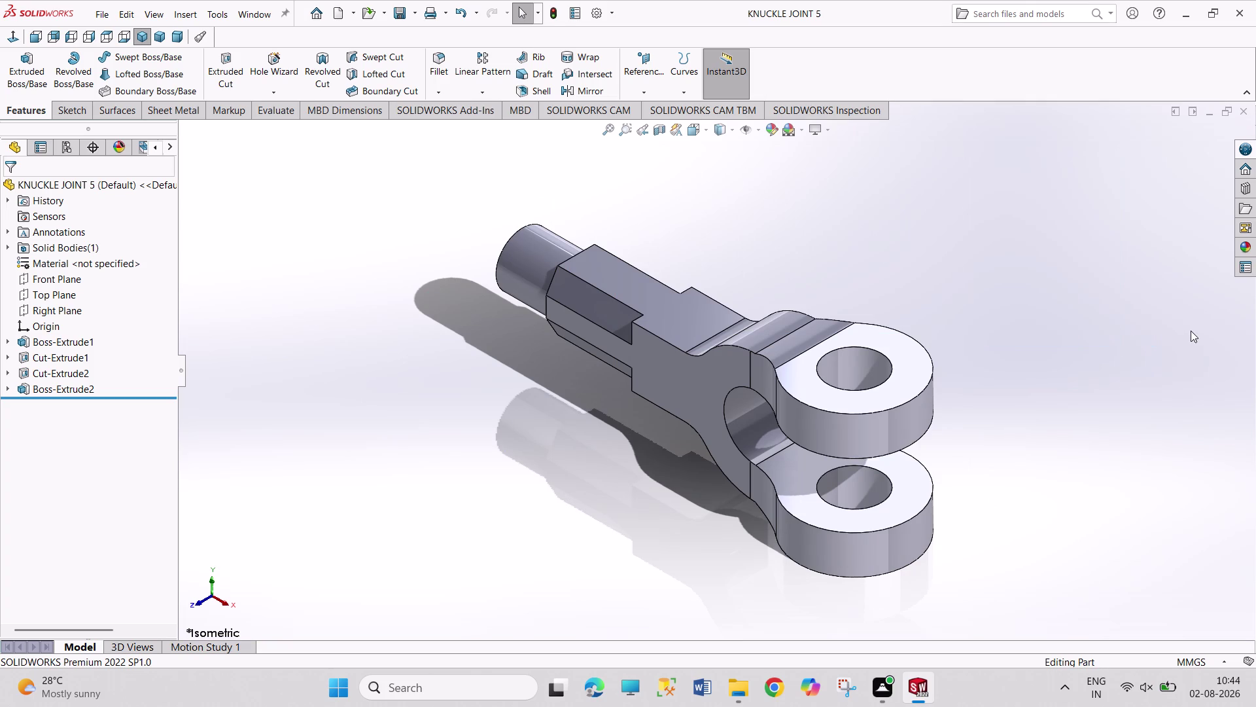
drag(942, 257, 1047, 343)
drag(941, 246, 999, 314)
drag(992, 239, 1132, 334)
key(ctrl+n)
key(Right)
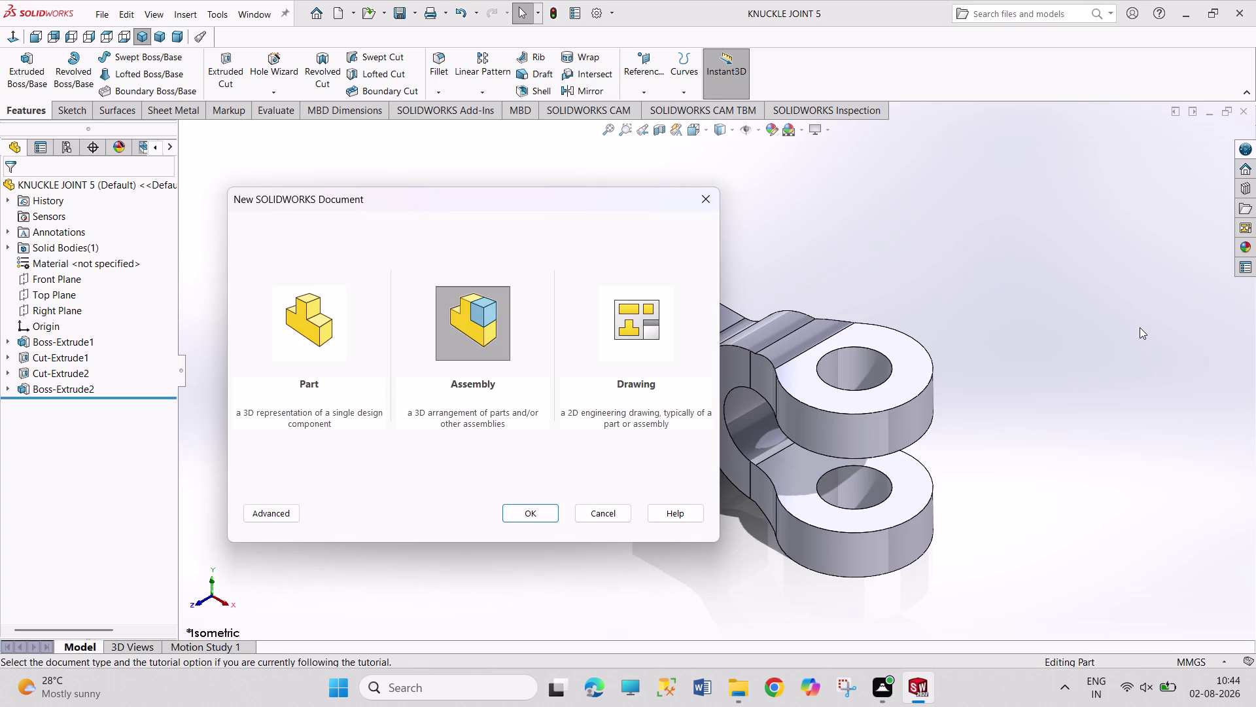
Create Assem1 and place KNUCKLE JOINT 5 at the assembly origin as the fixed component.
key(Return)
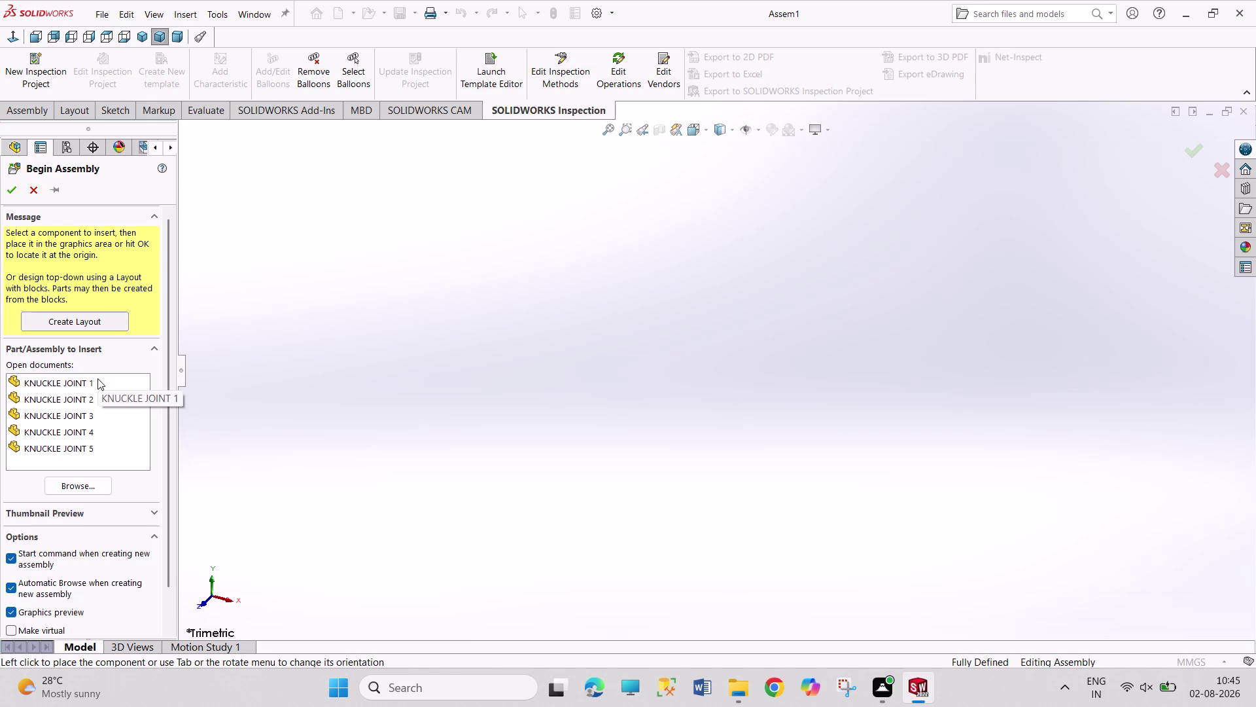
click(115, 444)
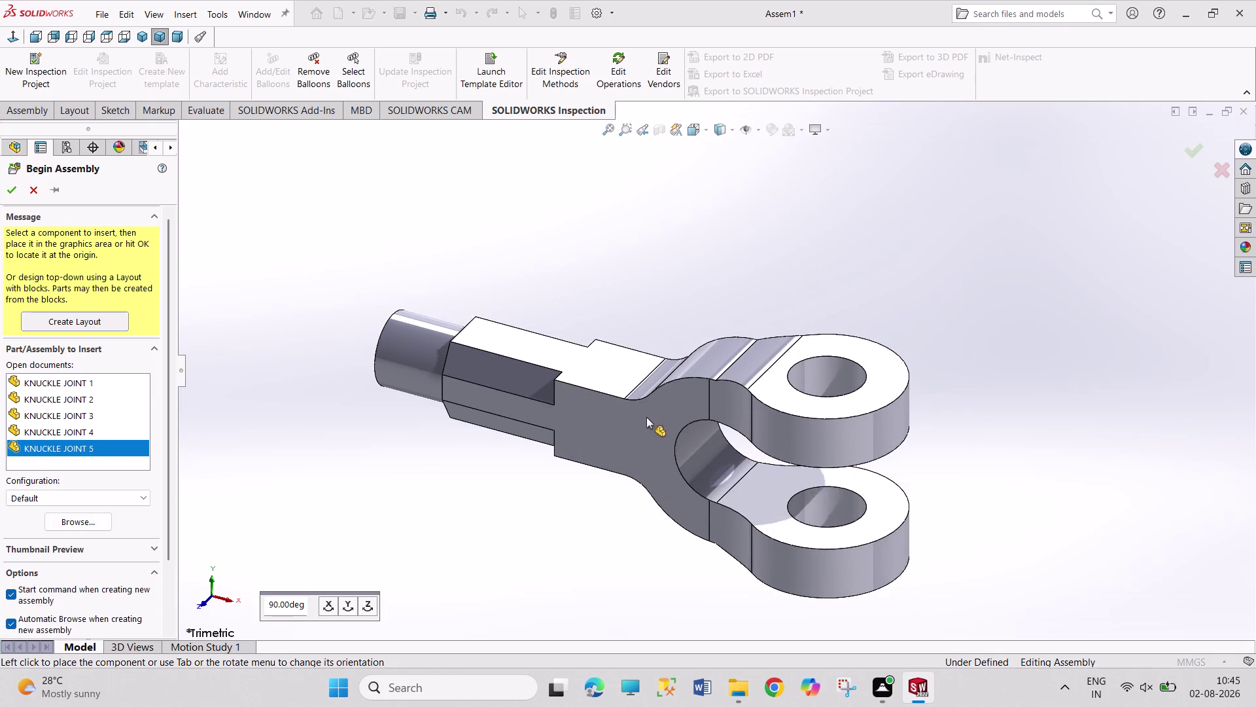
click(595, 364)
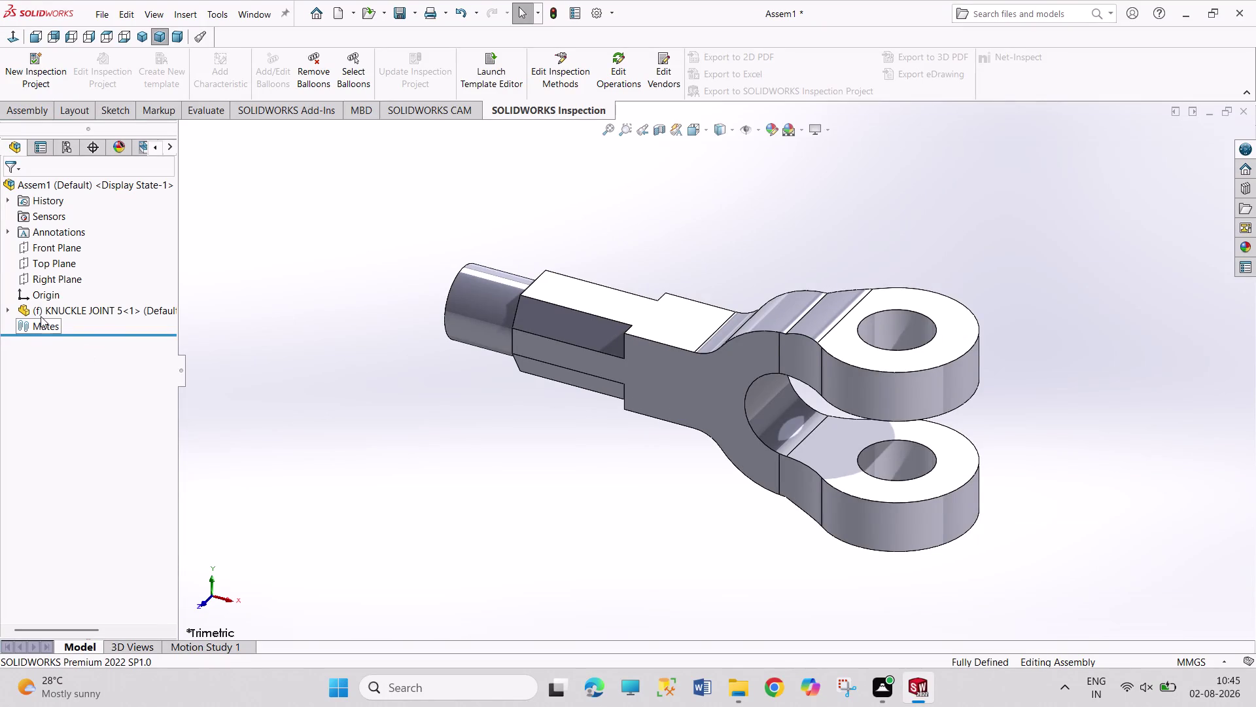
Float the KNUCKLE JOINT 5 component and rotate it to a new orientation.
click(59, 308)
right_click(125, 312)
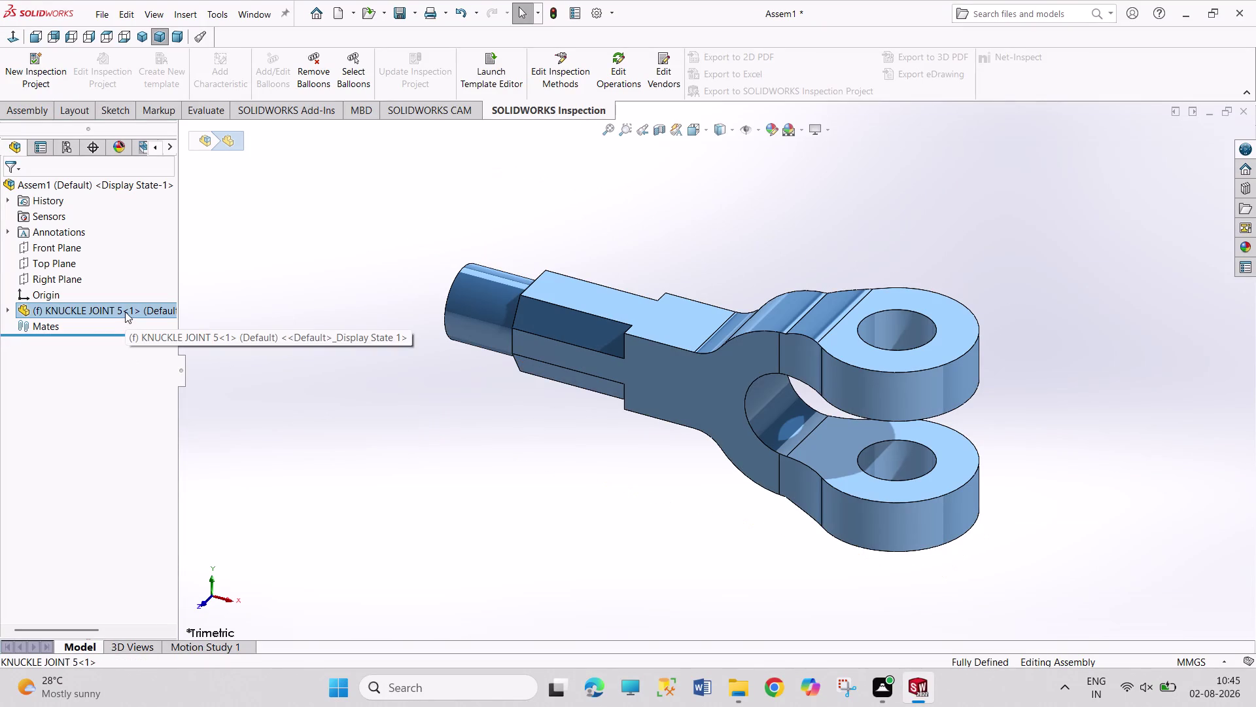
click(189, 394)
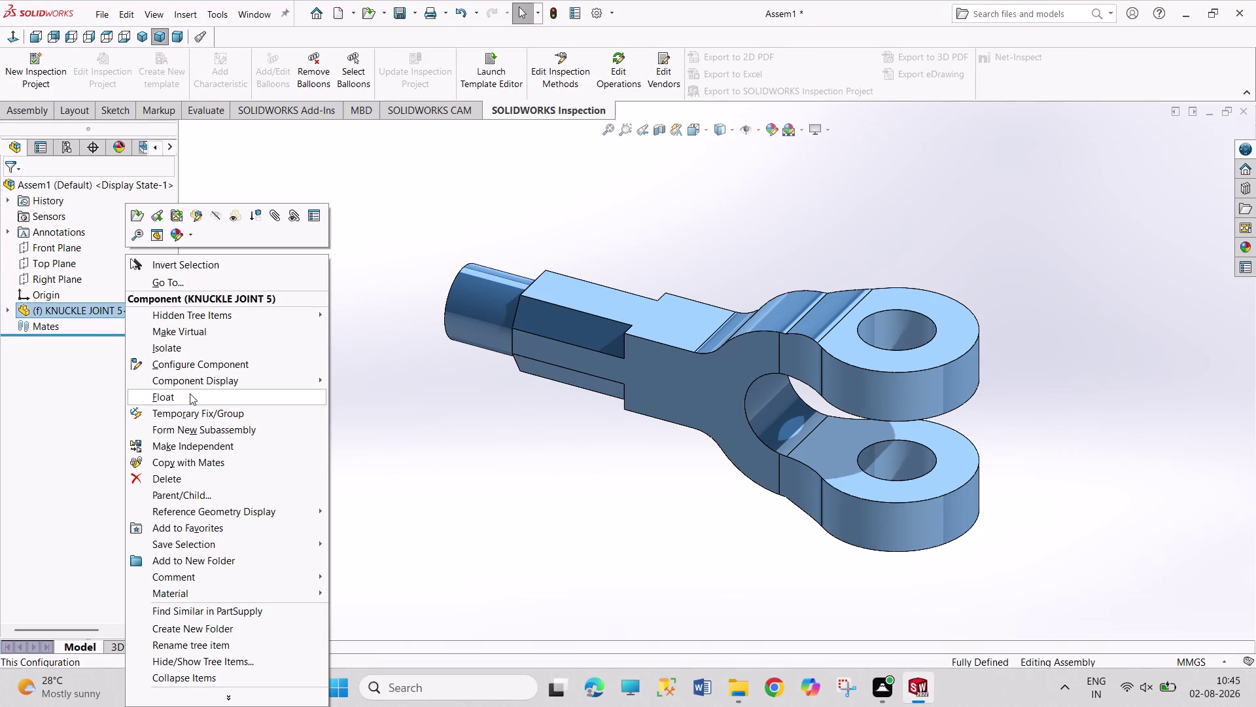
click(126, 310)
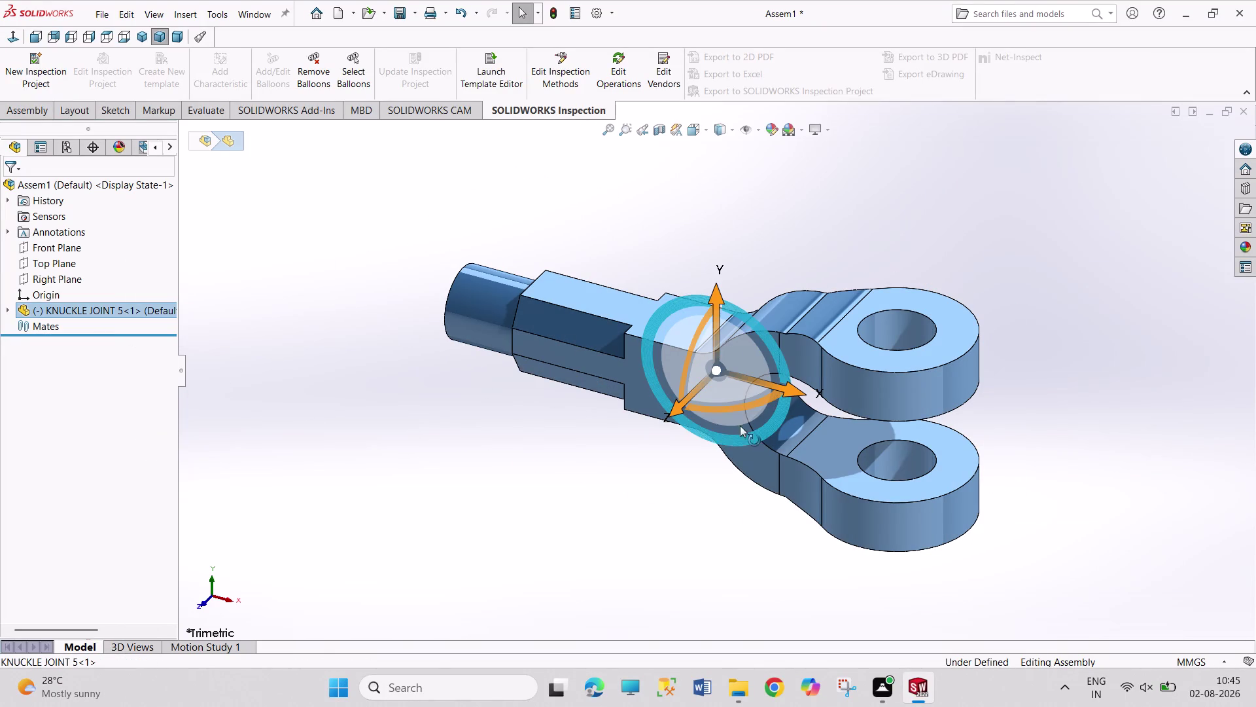
drag(687, 371, 693, 360)
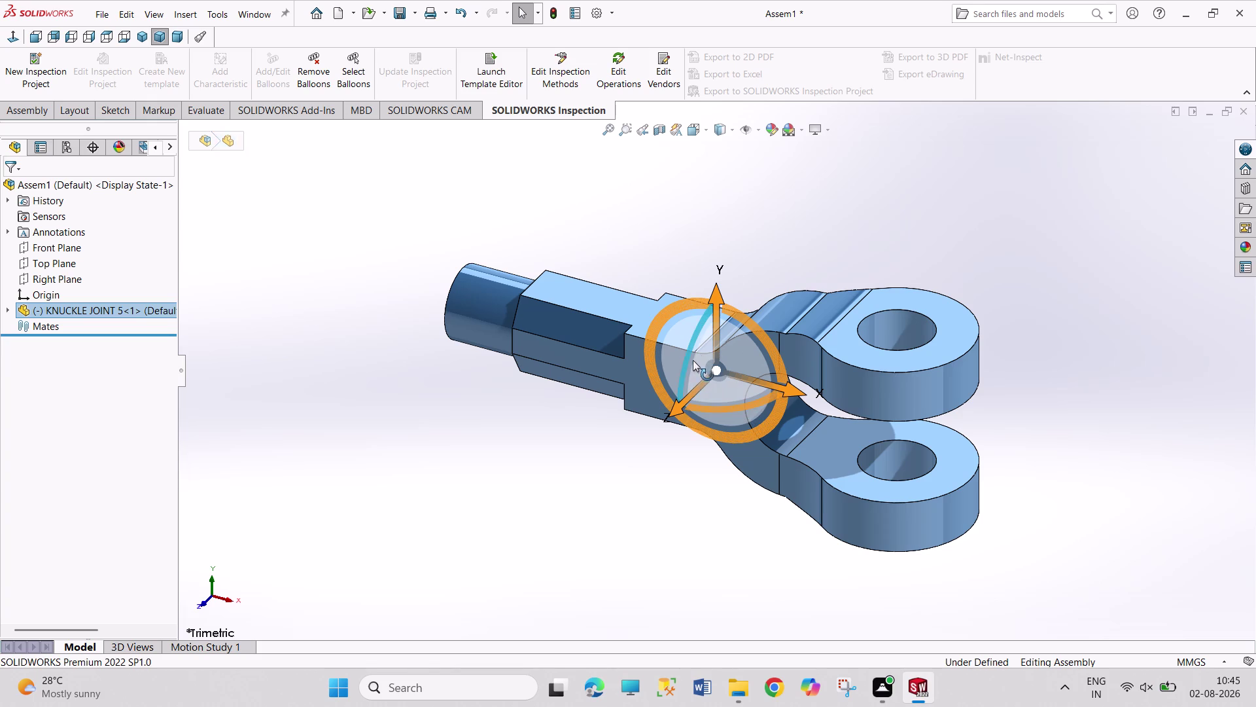
drag(693, 360, 761, 226)
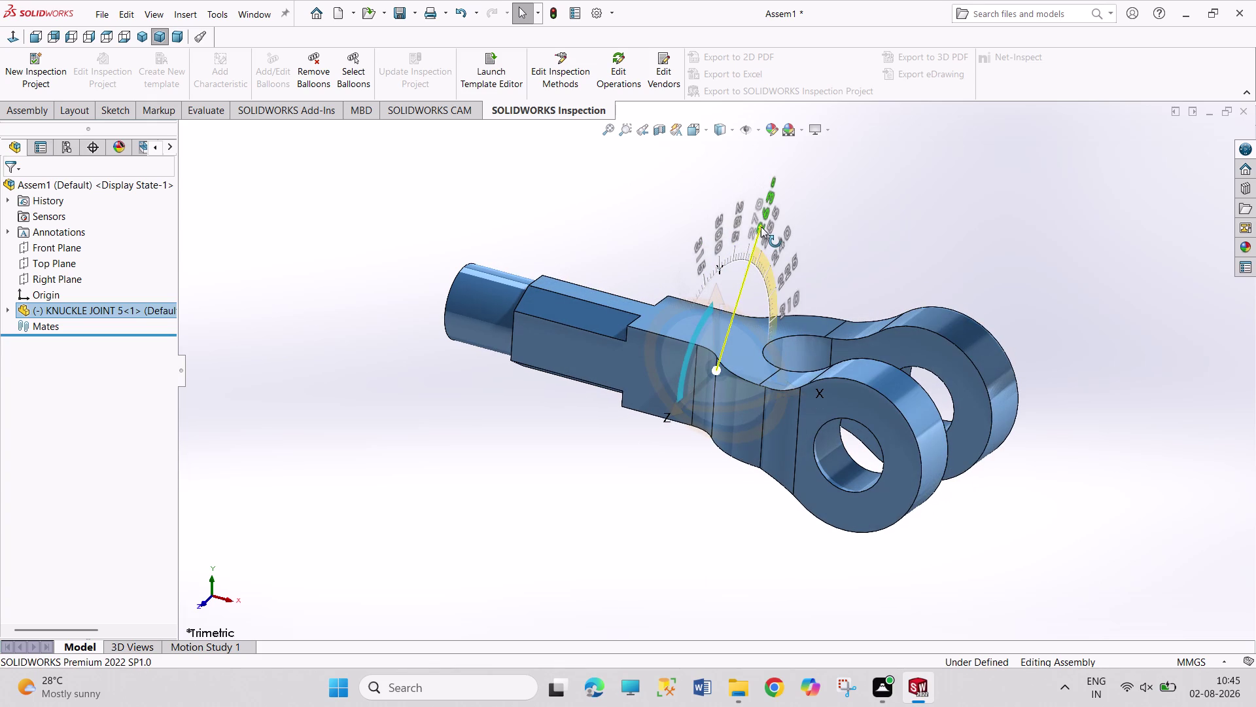
drag(761, 226, 754, 249)
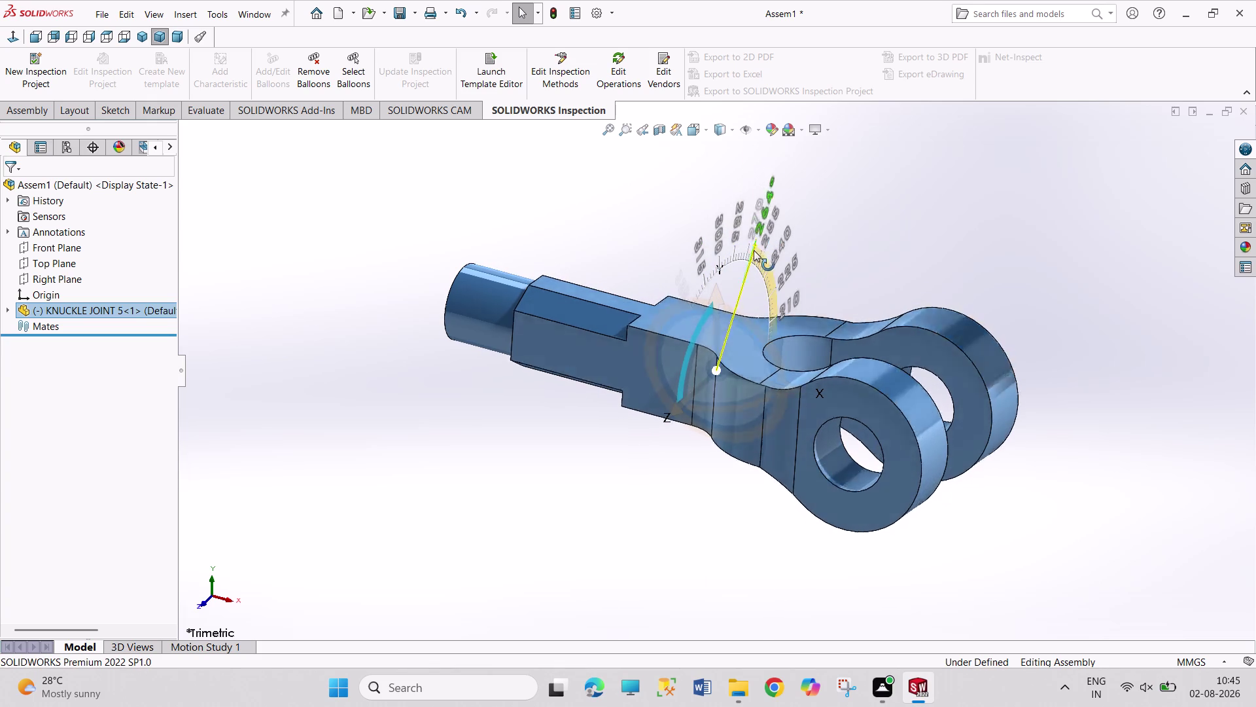
drag(754, 248, 724, 241)
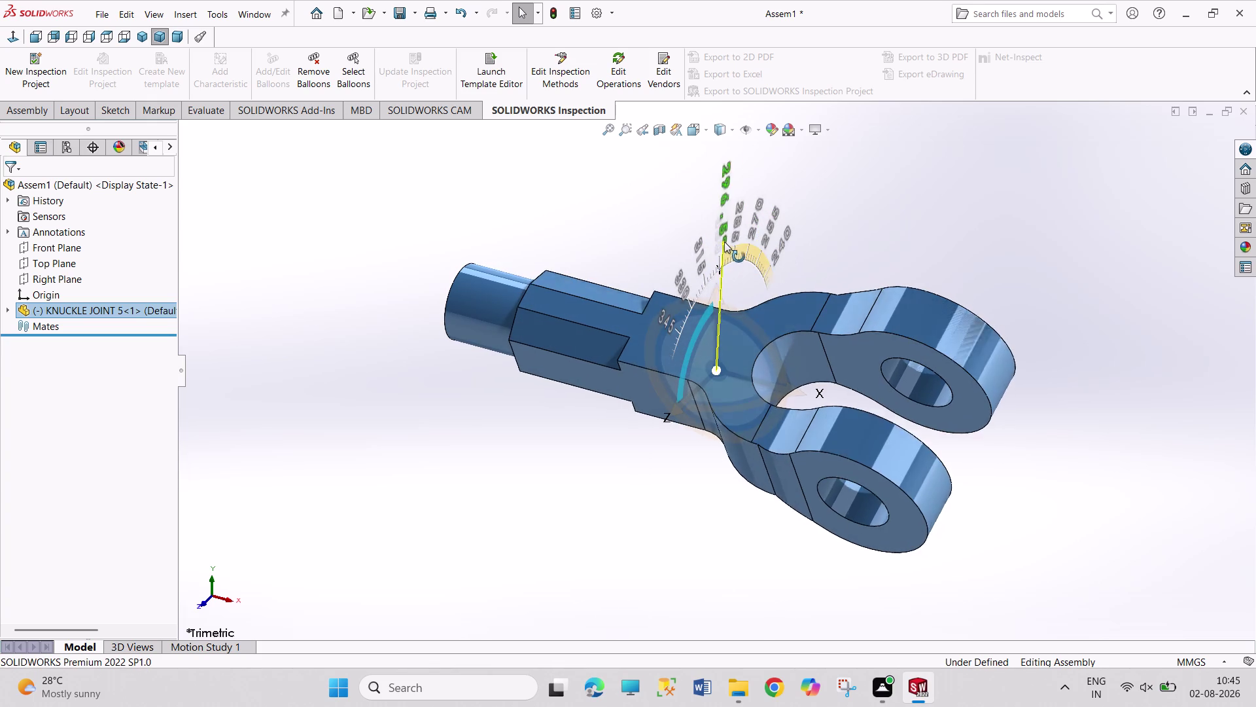
drag(725, 242, 724, 240)
click(480, 472)
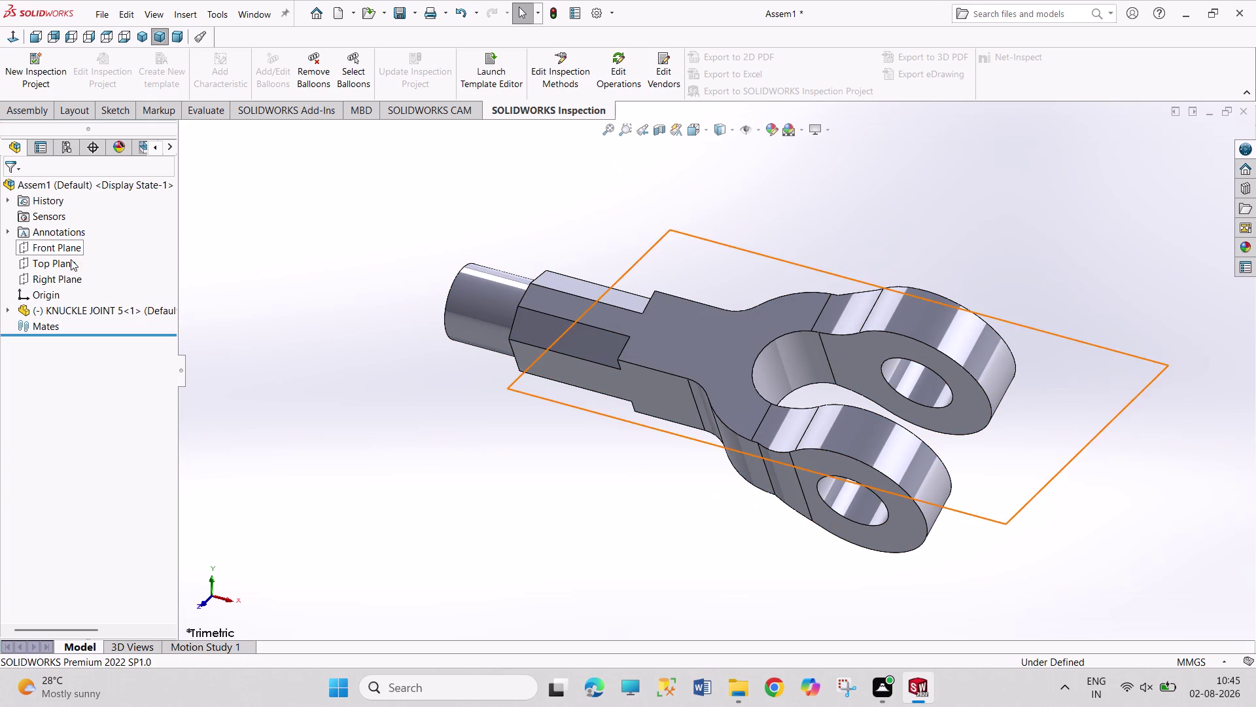
Mate the fork's Front Plane coincident with the assembly Front Plane.
click(9, 311)
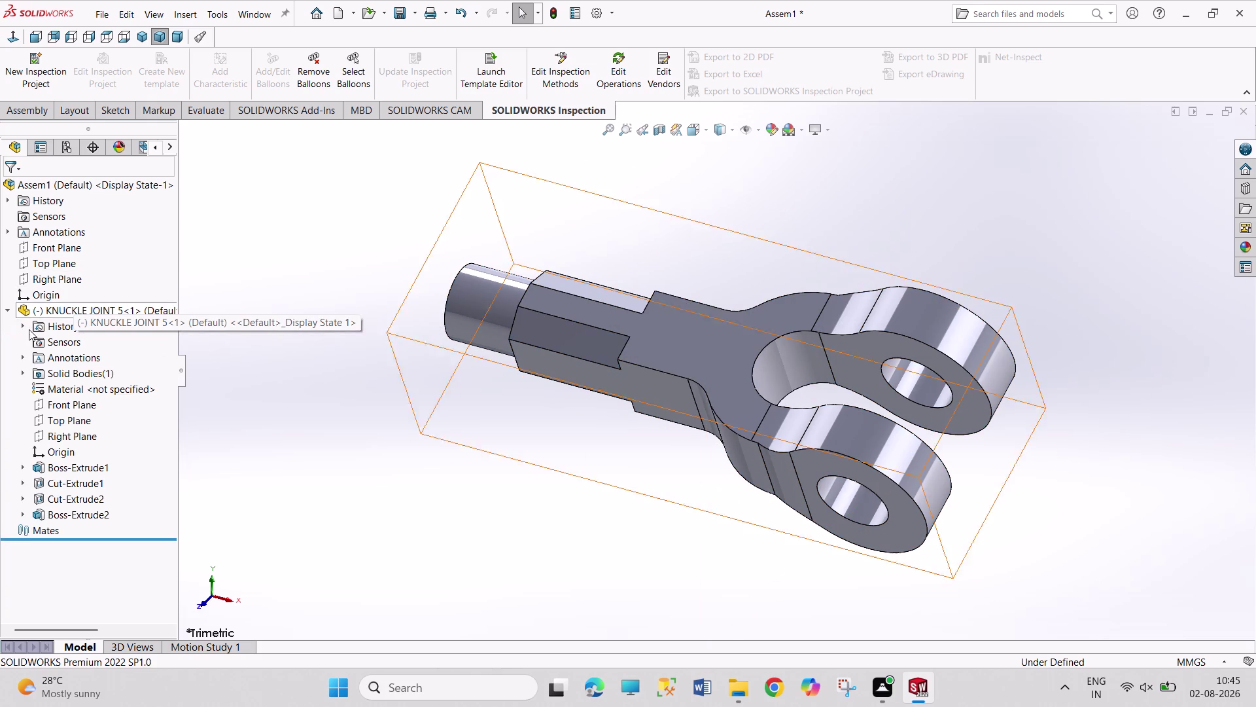
click(73, 403)
click(68, 247)
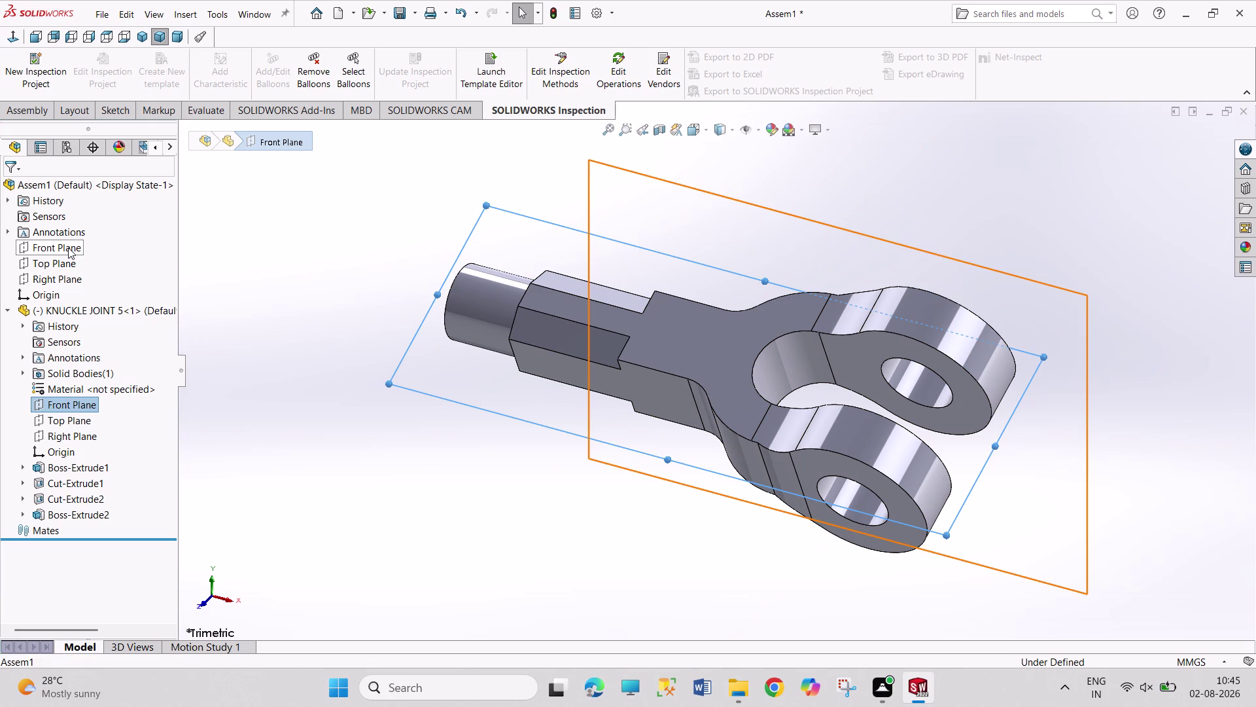
click(83, 258)
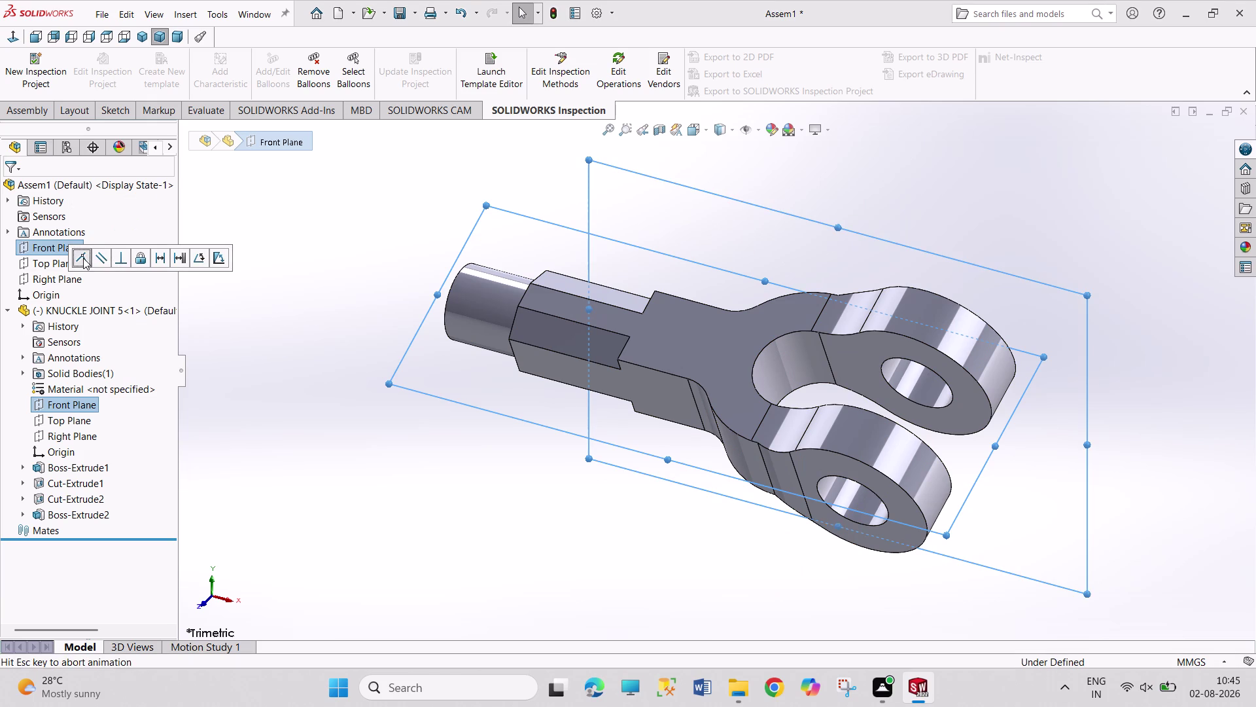
click(58, 258)
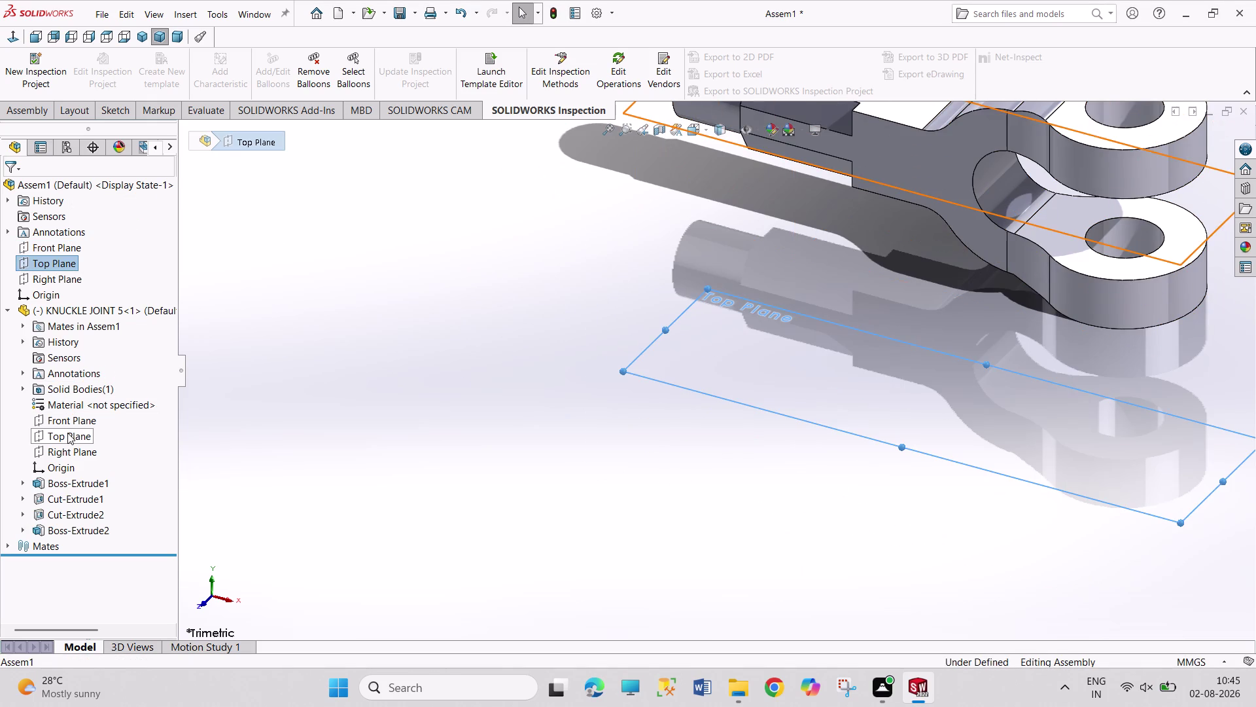
Mate the fork's Top Plane coincident with the assembly Top Plane.
click(68, 432)
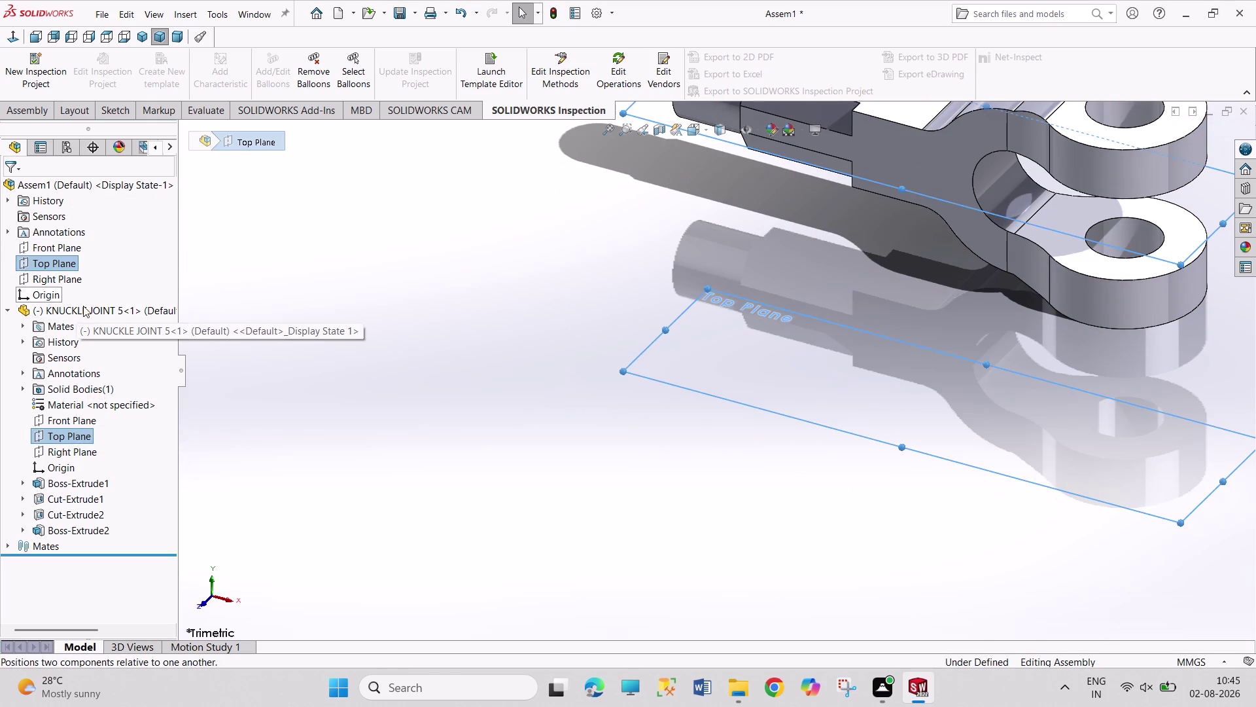
click(39, 111)
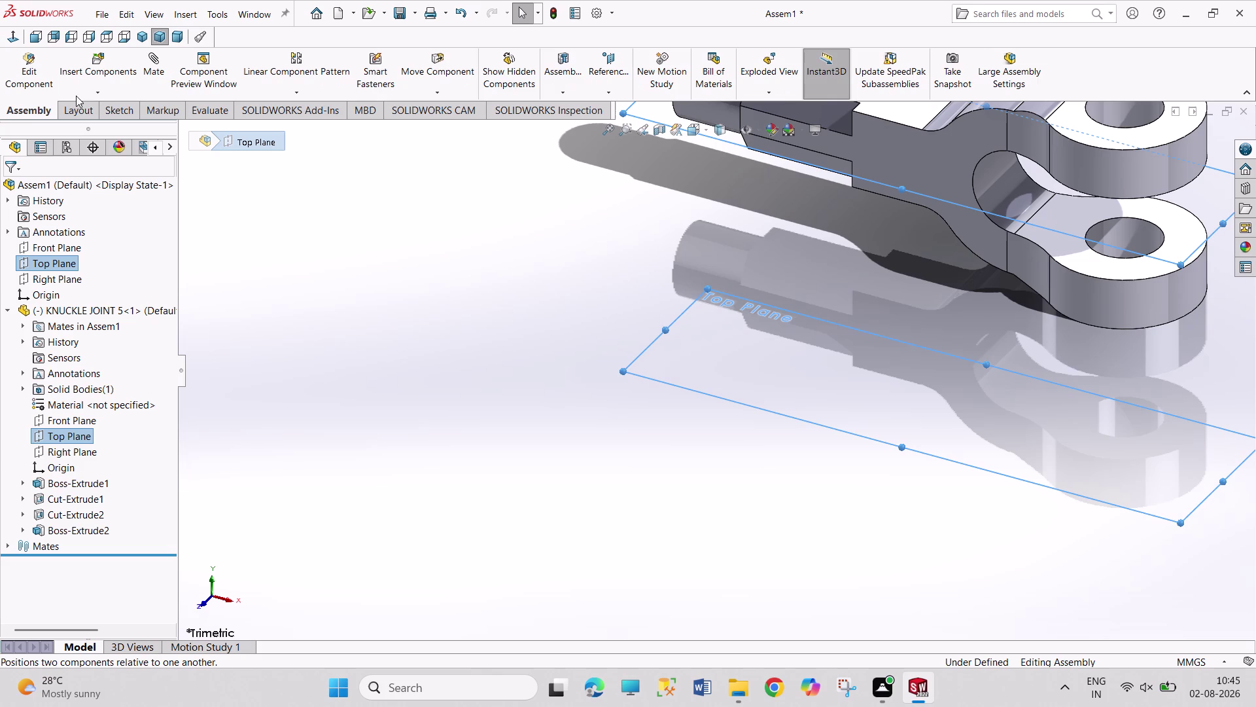
click(153, 62)
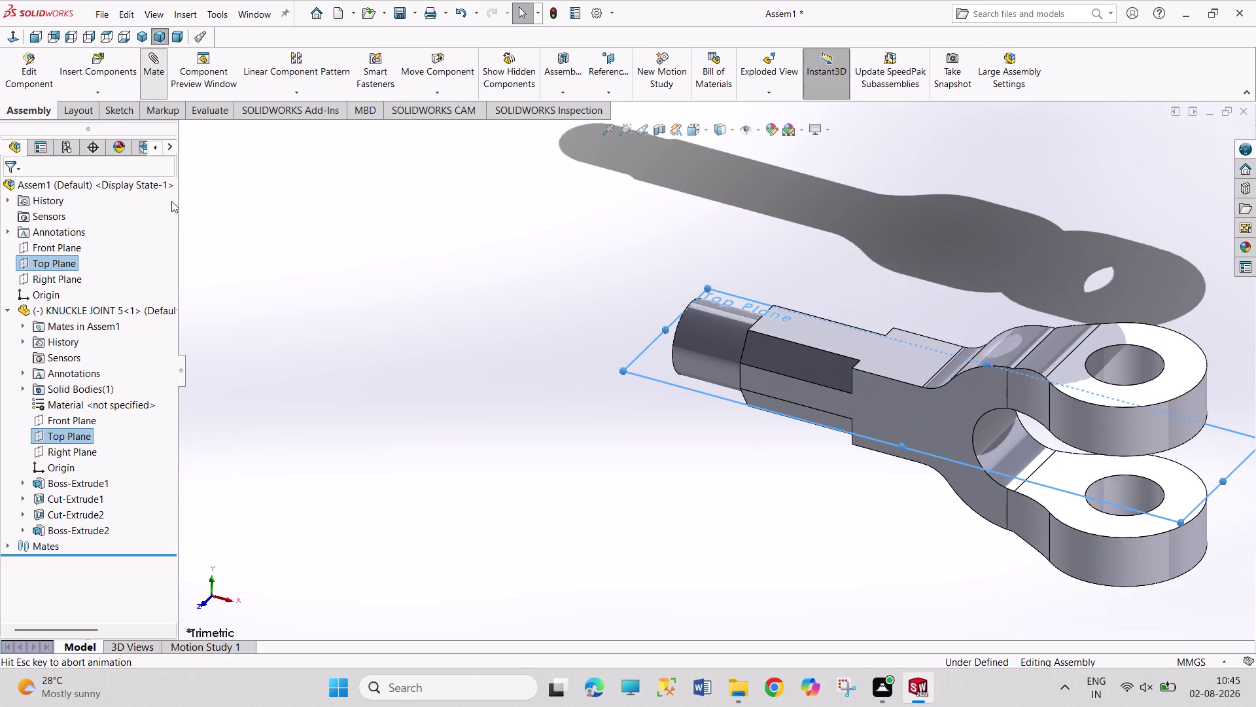
click(10, 189)
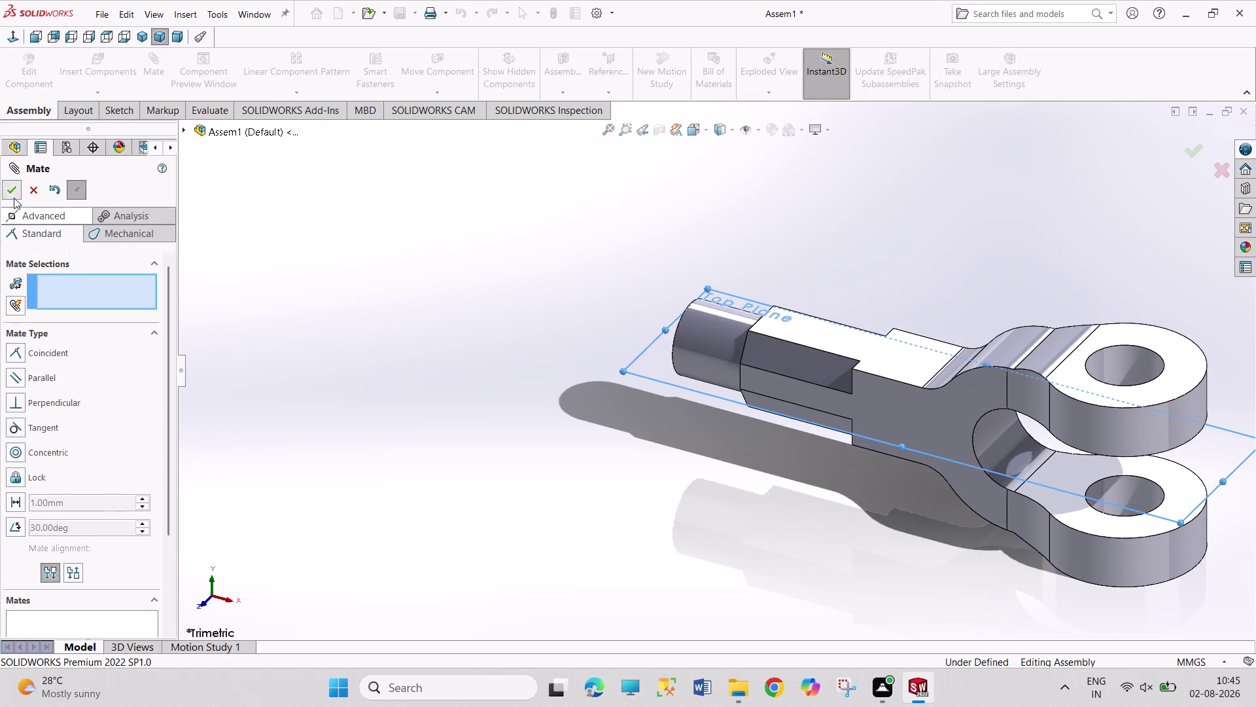
Mate the fork's Right Plane coincident with the assembly Right Plane and close Mate.
click(184, 130)
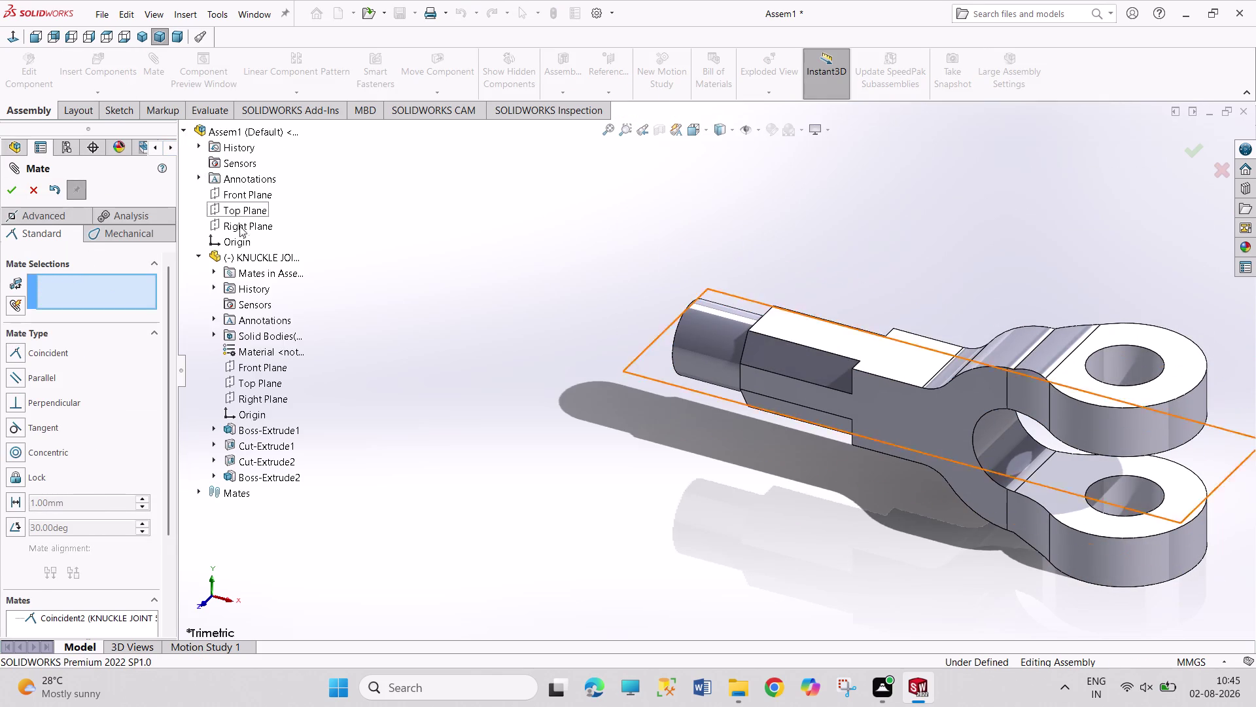
click(249, 225)
click(271, 401)
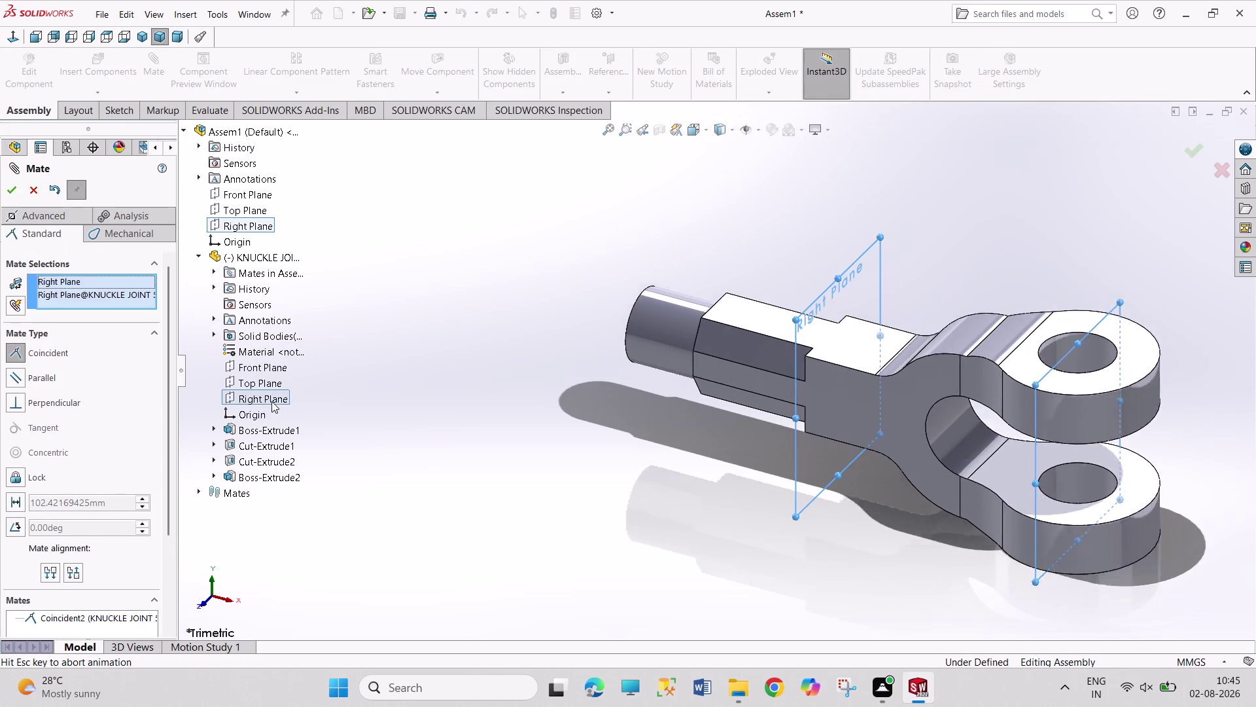
click(12, 187)
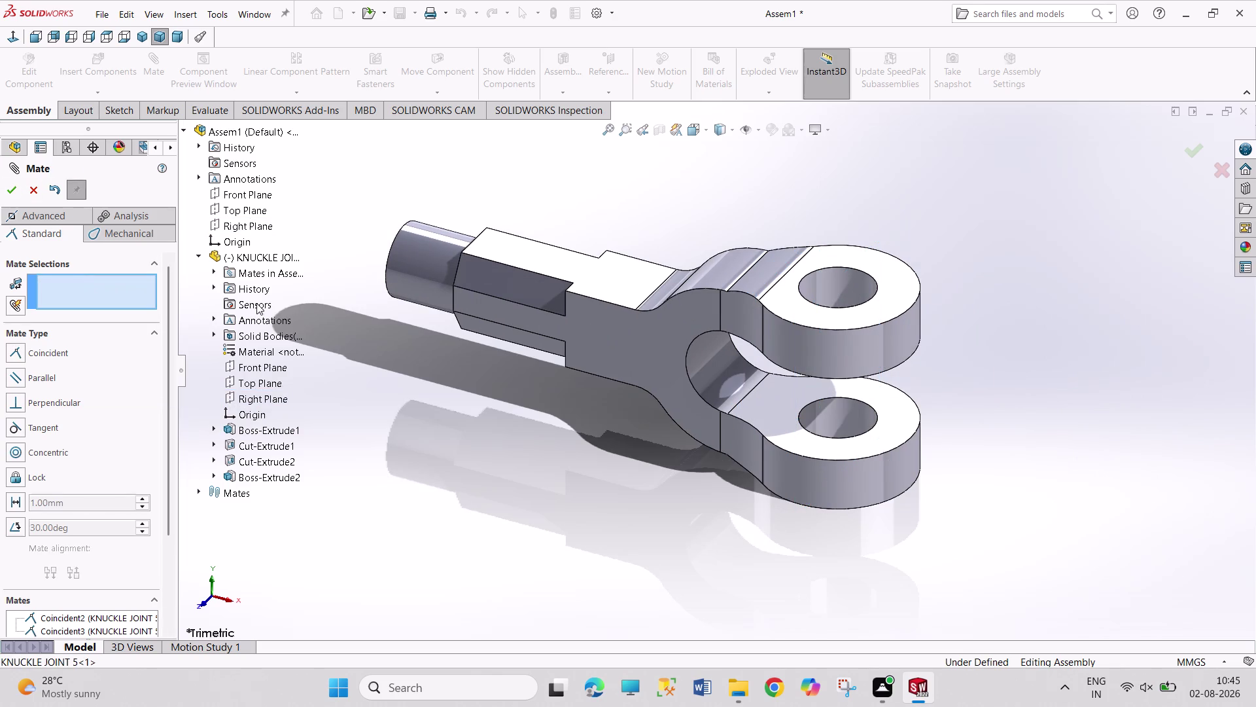
click(430, 410)
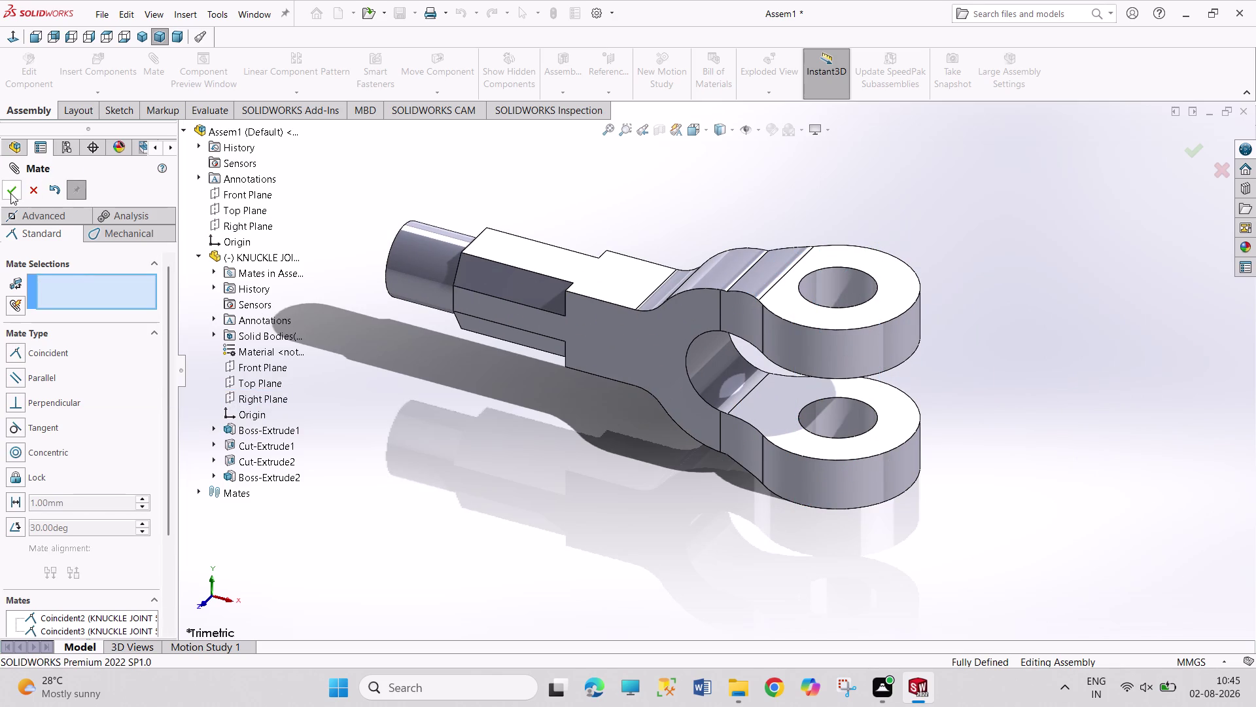
click(10, 193)
middle_drag(618, 524, 620, 488)
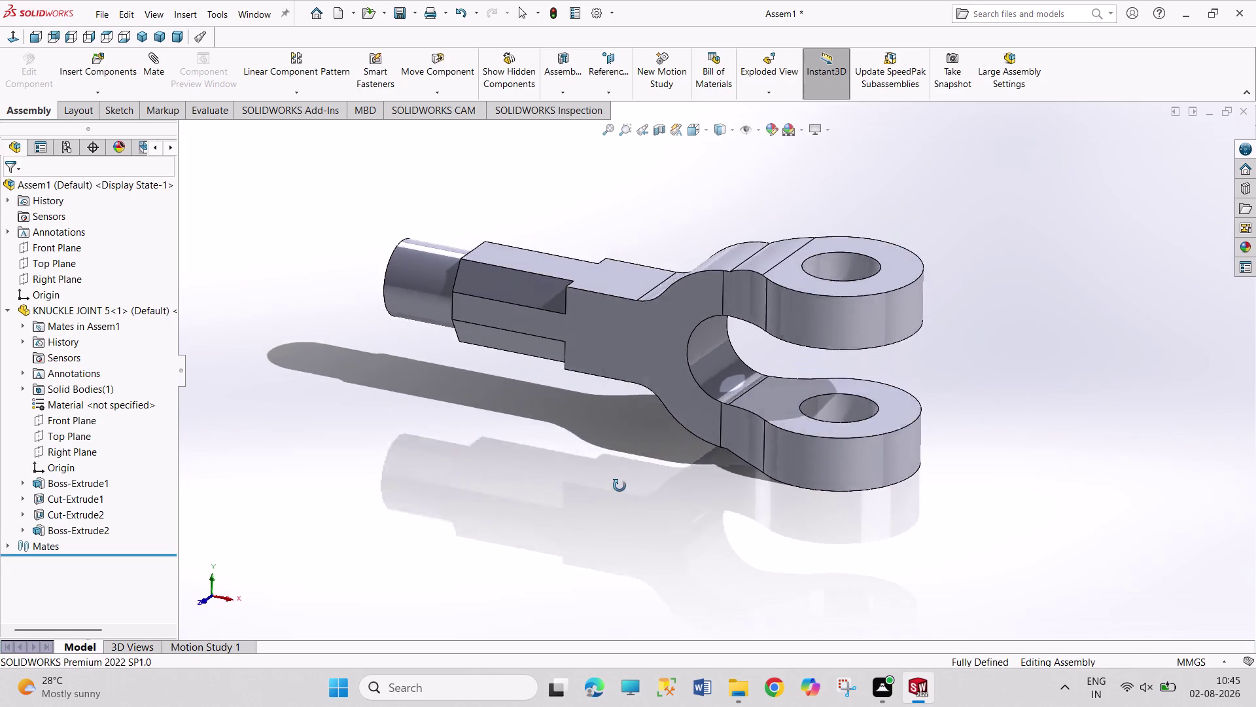
middle_drag(620, 487, 616, 263)
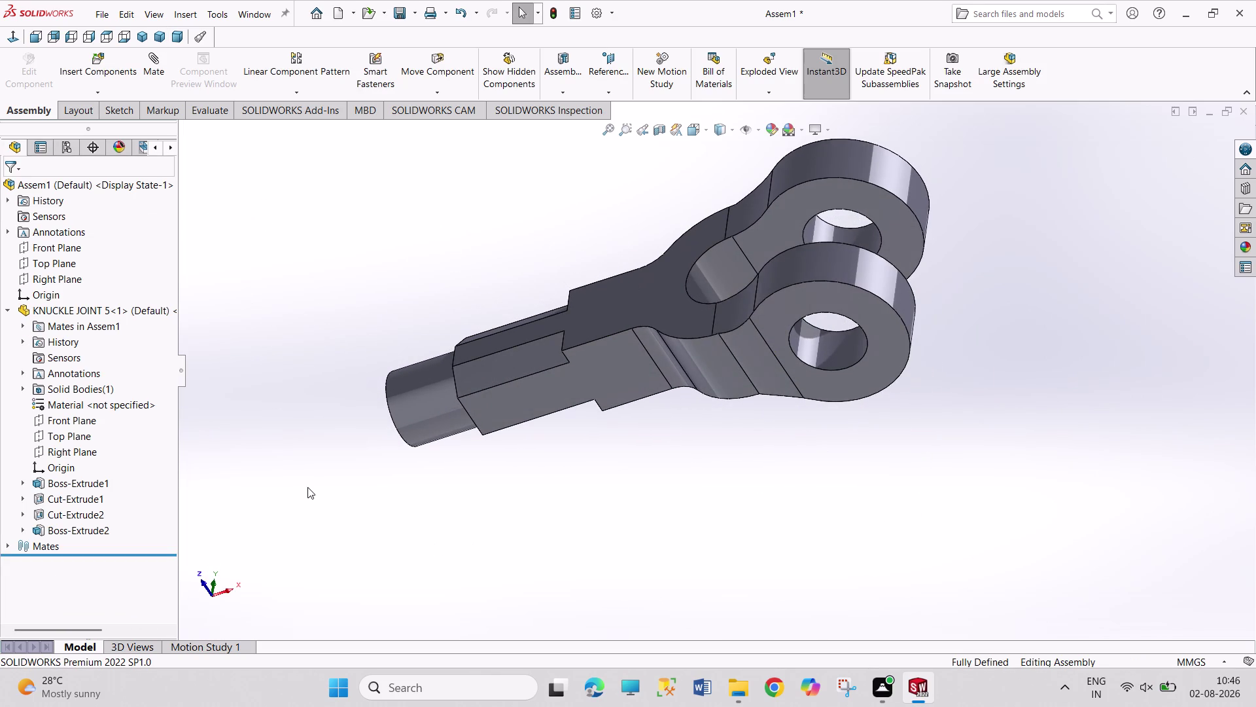
middle_drag(307, 485, 301, 340)
middle_drag(1011, 355, 952, 663)
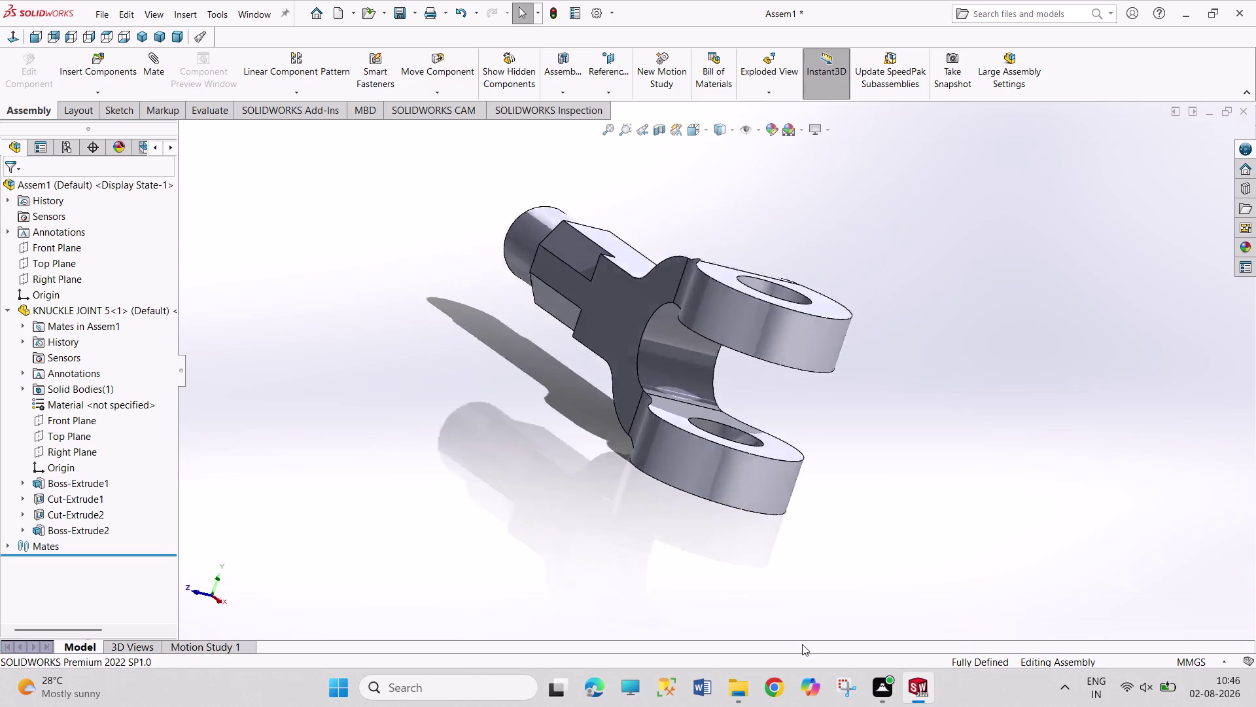
middle_drag(359, 288, 460, 185)
middle_drag(426, 596, 318, 460)
middle_drag(949, 213, 1022, 327)
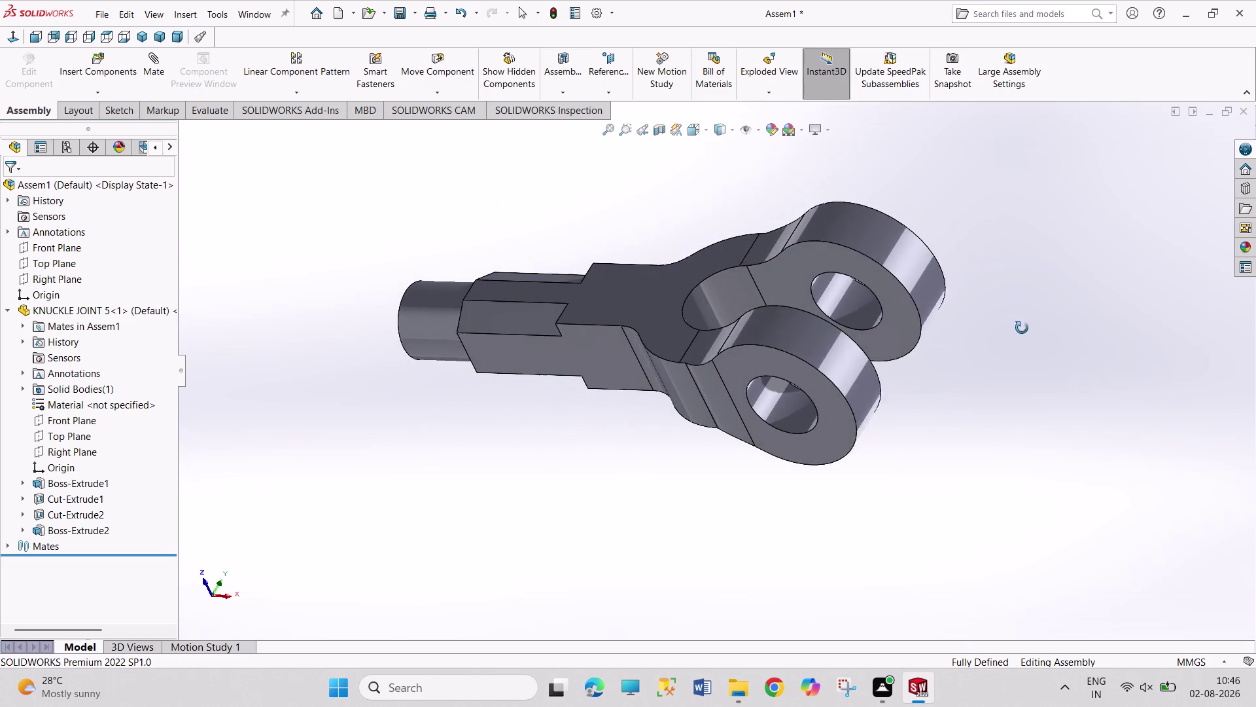
middle_drag(1022, 327, 1022, 328)
middle_drag(295, 293, 386, 131)
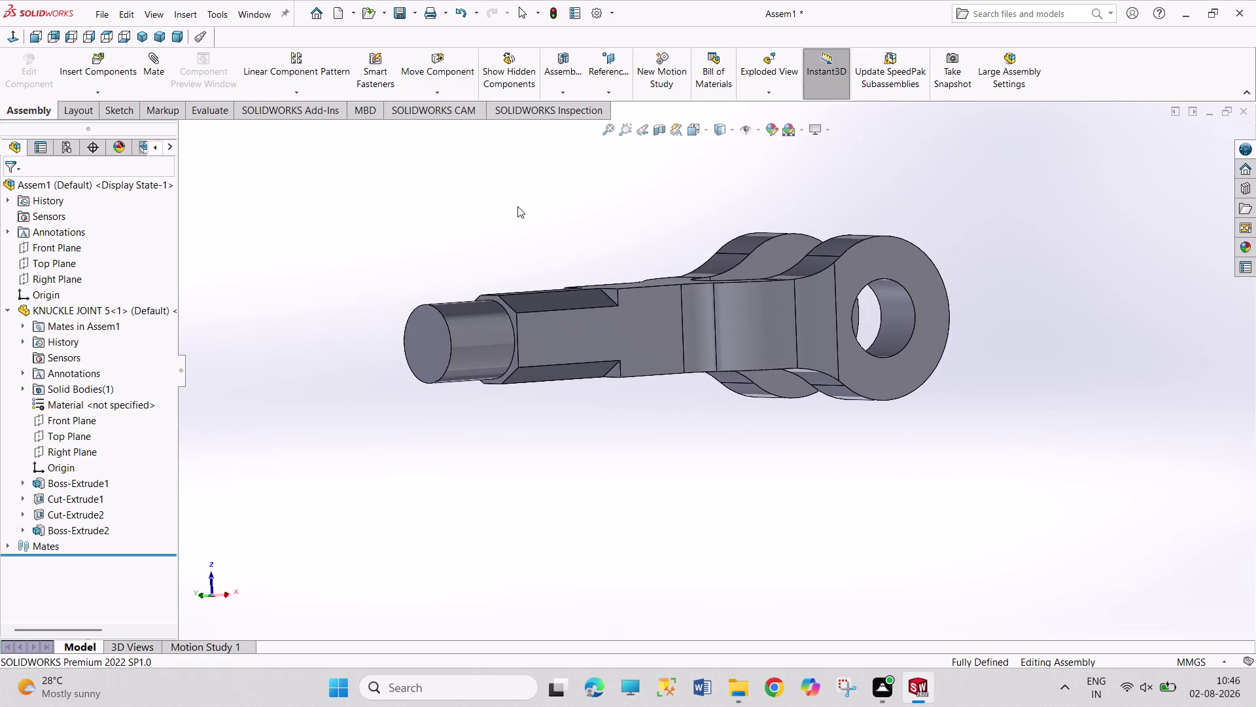
scroll(down, 3)
middle_drag(1179, 545, 991, 622)
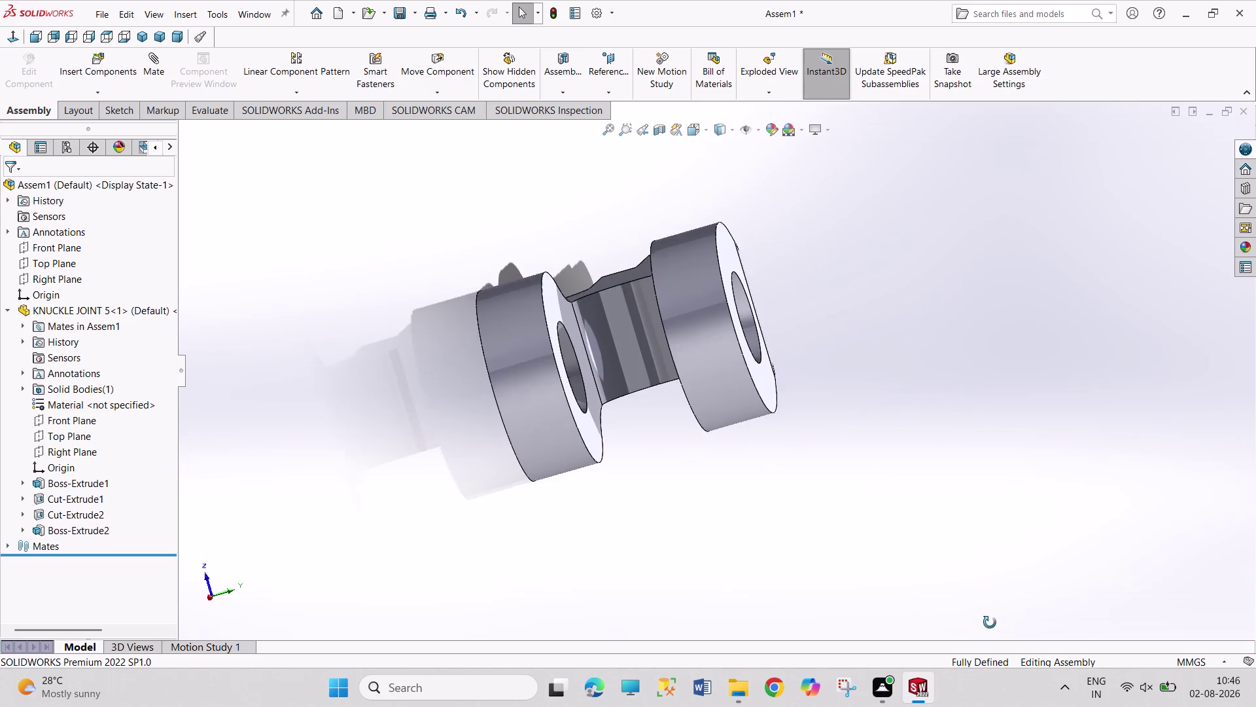
middle_drag(990, 622, 989, 622)
middle_drag(797, 324, 1007, 447)
middle_drag(1094, 479, 996, 425)
scroll(up, 3)
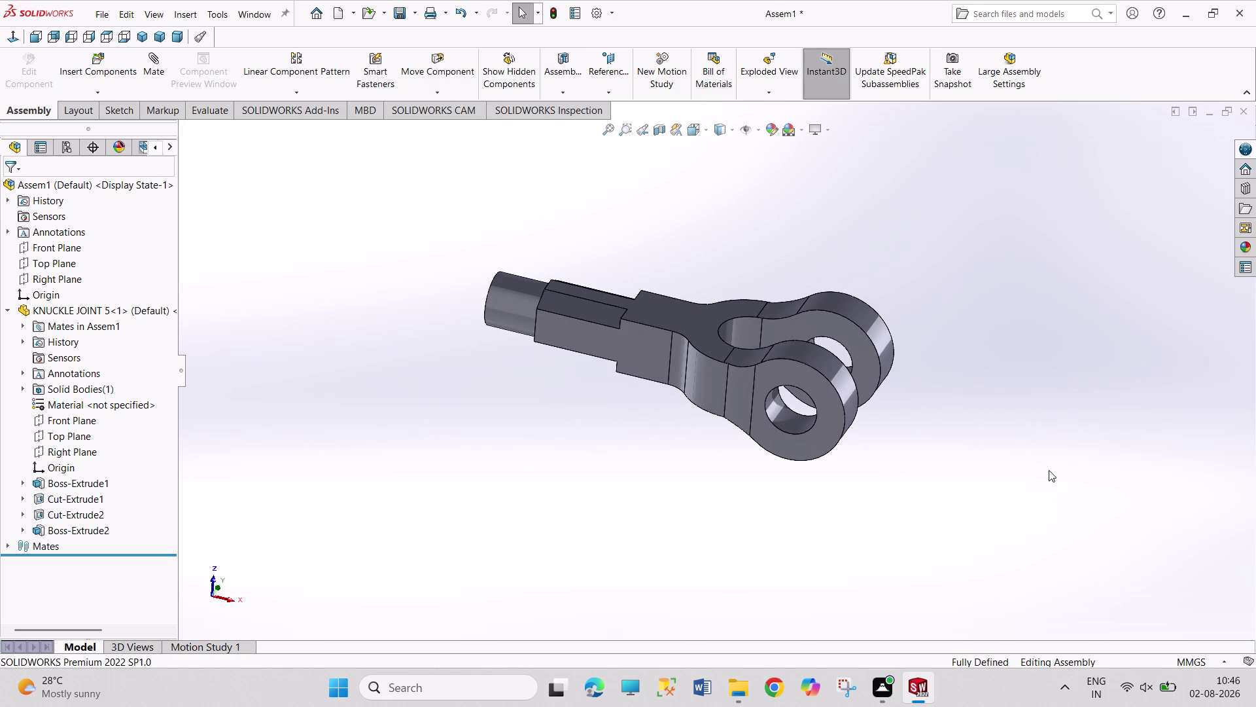
scroll(up, 3)
scroll(down, 3)
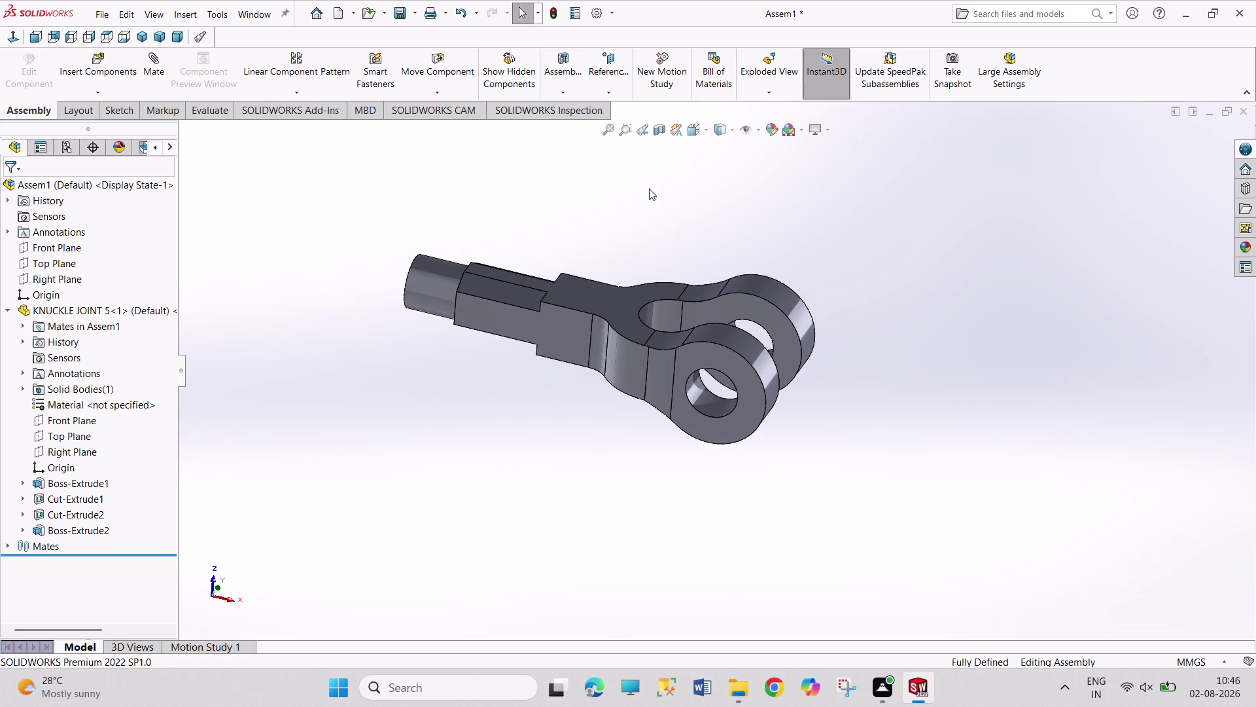
scroll(up, 3)
scroll(down, 3)
scroll(down, 3)
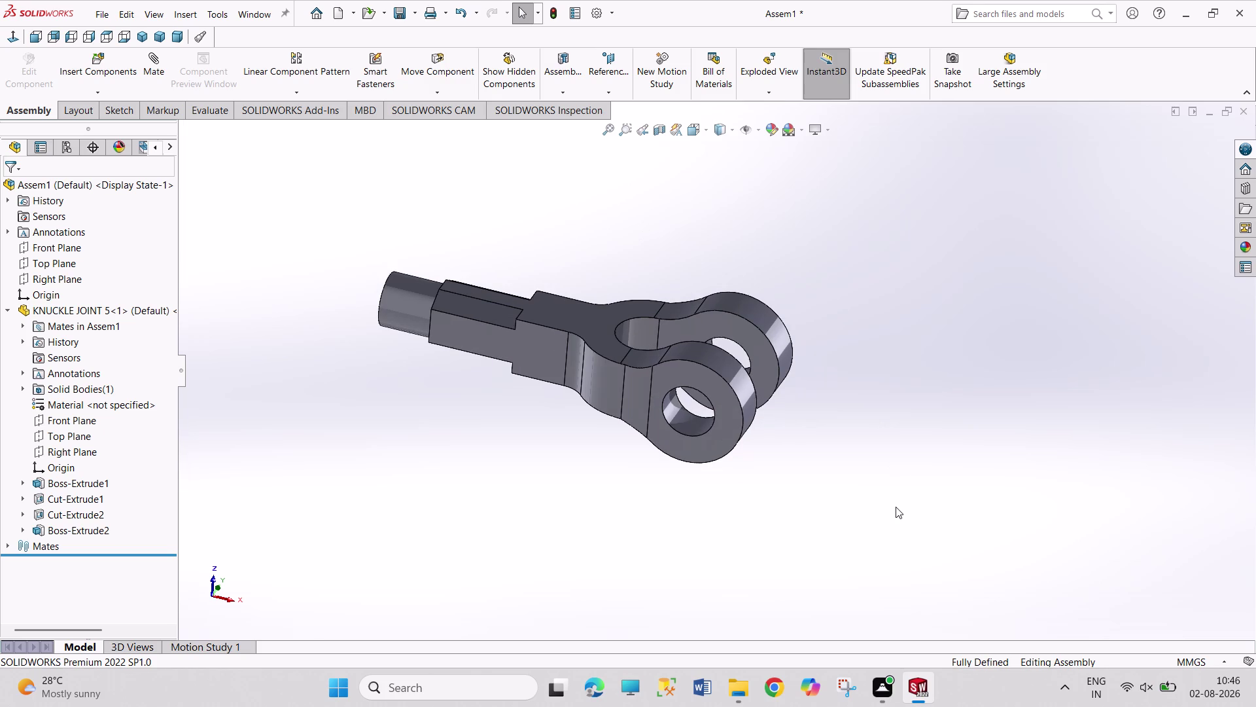
scroll(up, 3)
scroll(down, 3)
scroll(down, 3)
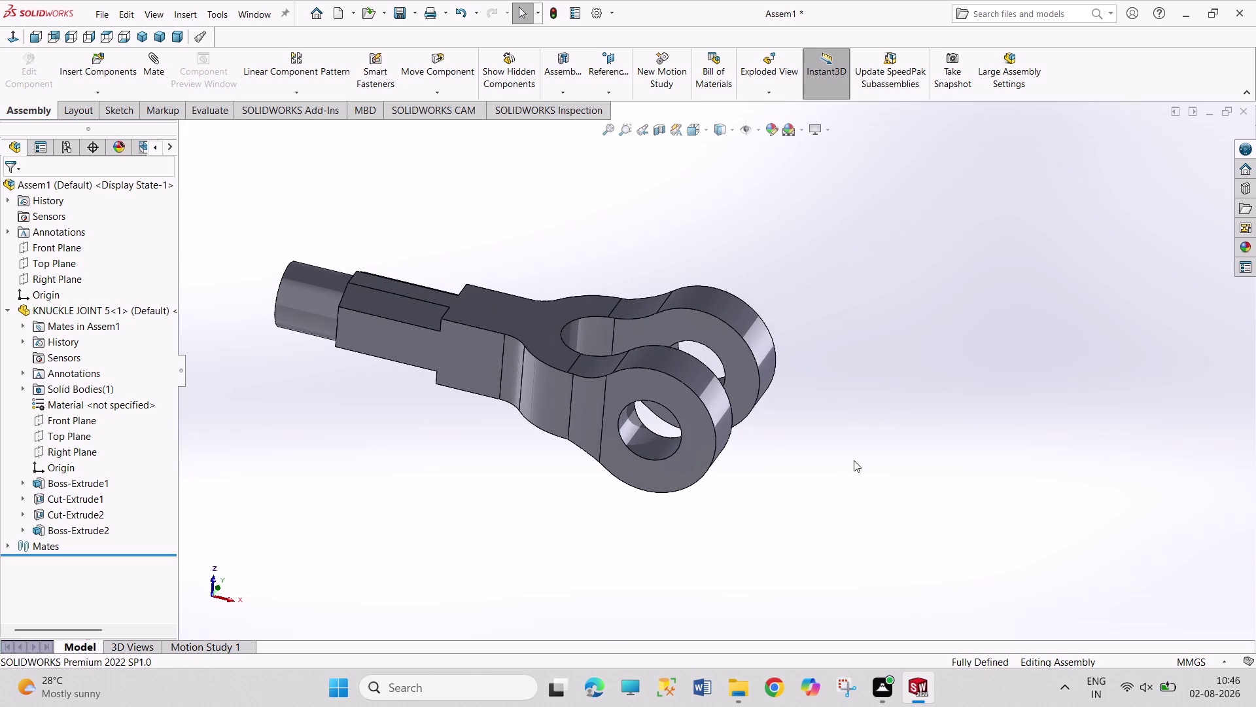
scroll(up, 3)
scroll(down, 3)
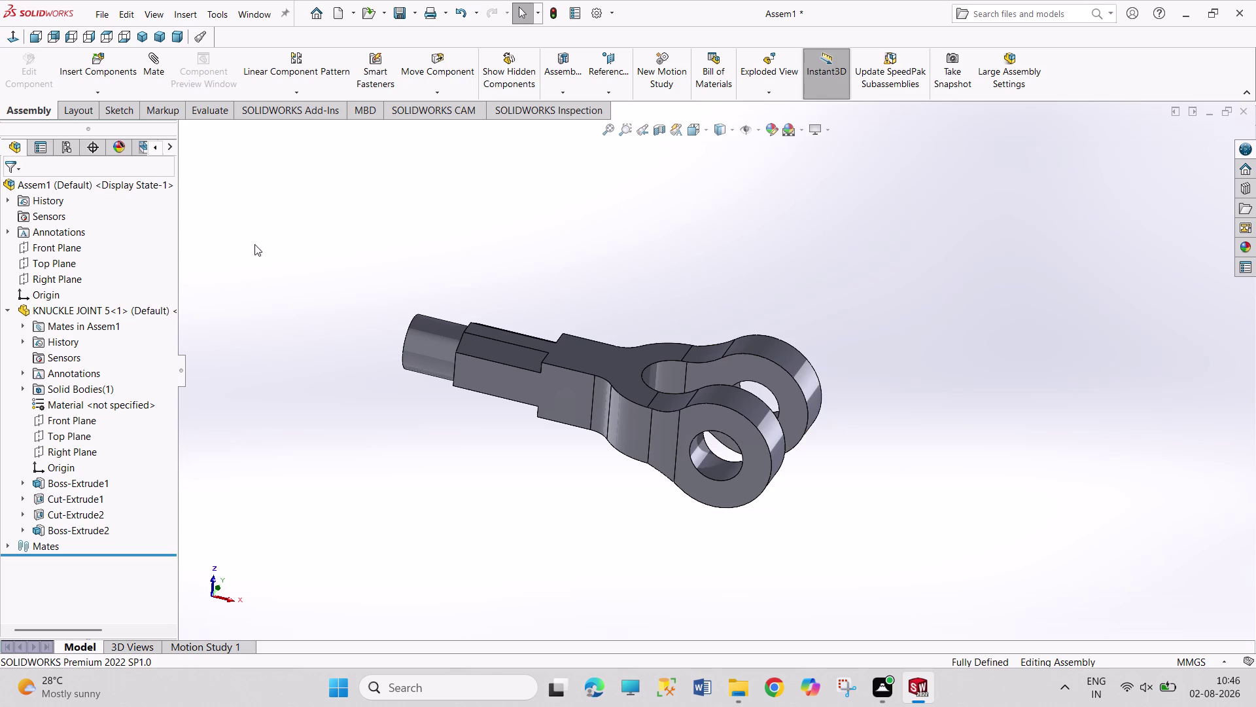
click(119, 75)
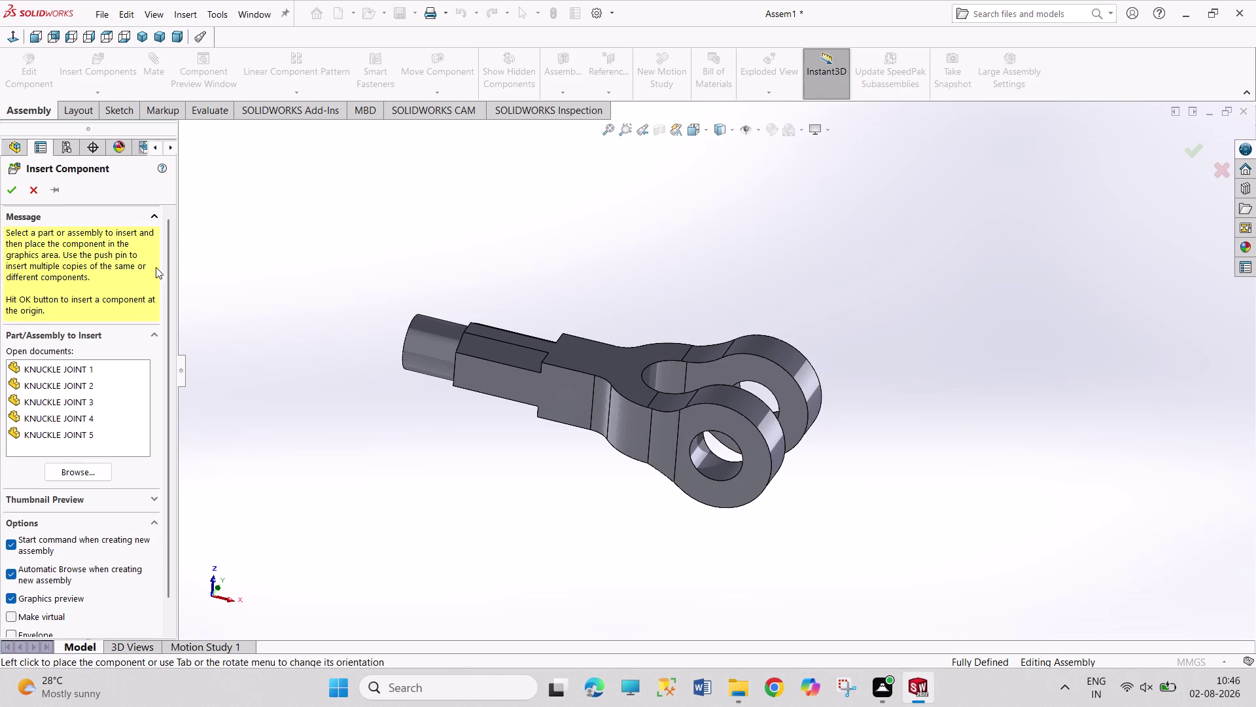
Insert KNUCKLE JOINT 4 beside the fork and select the eye's top edge and fork hole edge.
click(79, 416)
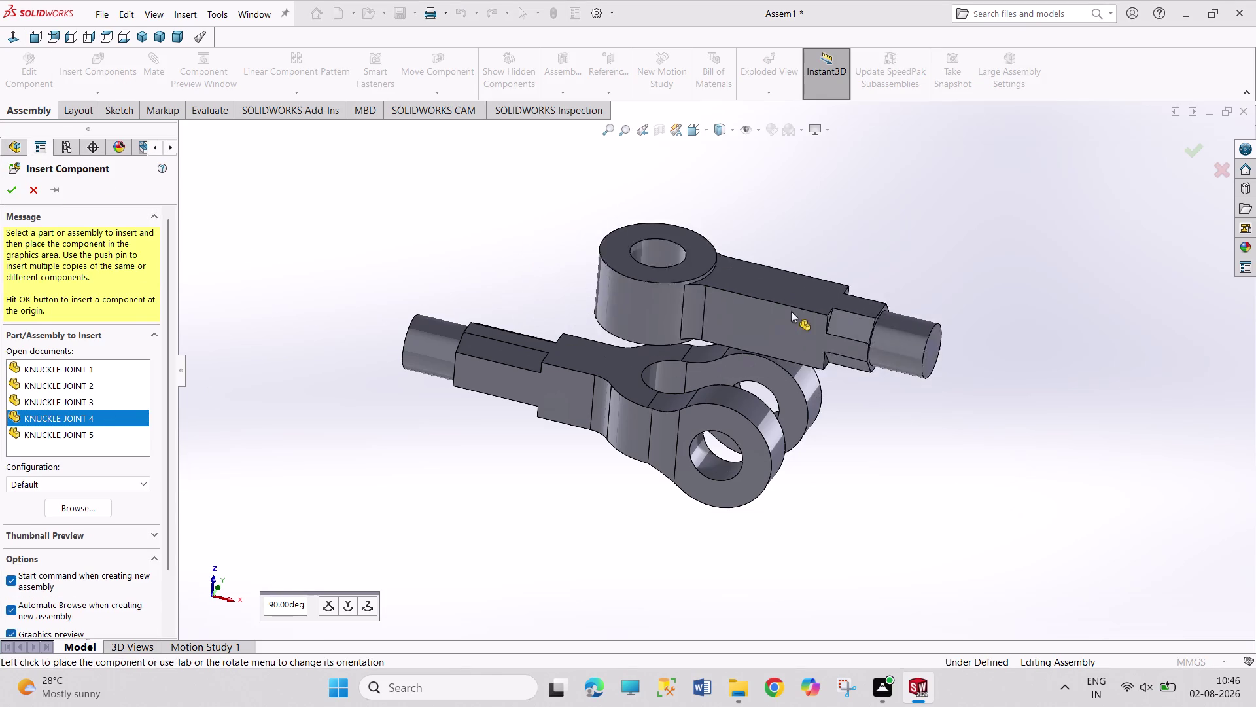
click(886, 295)
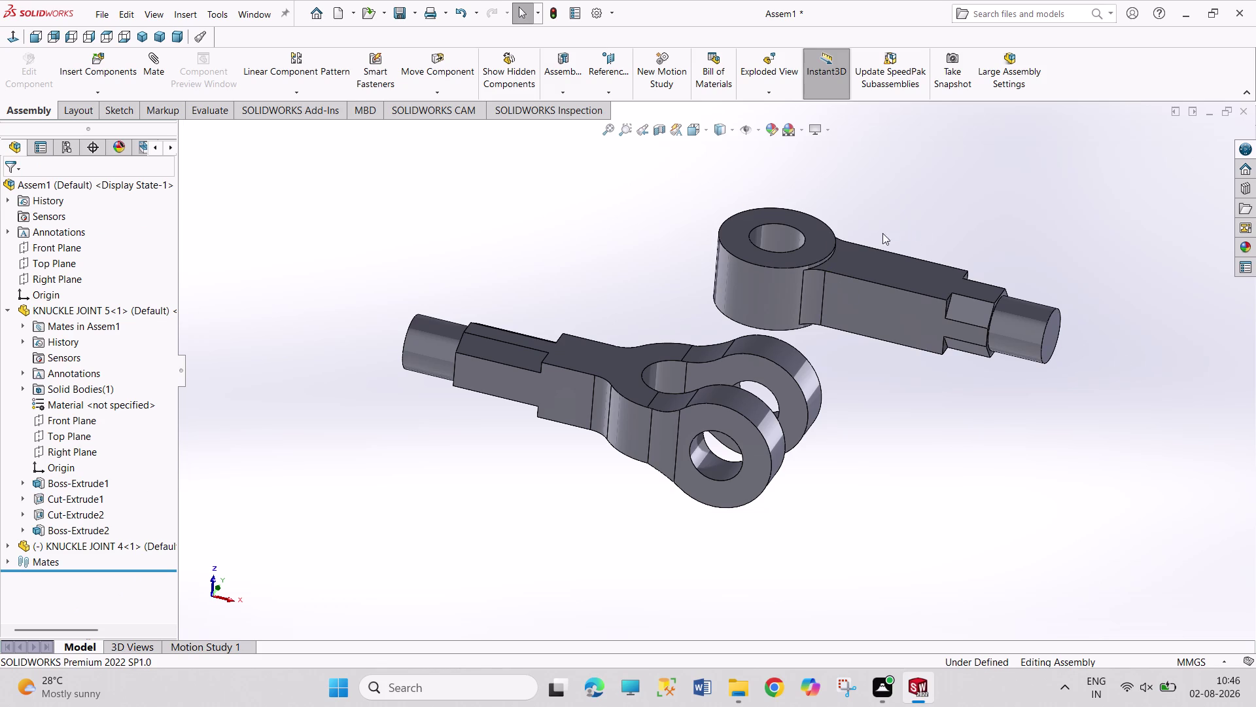
click(800, 246)
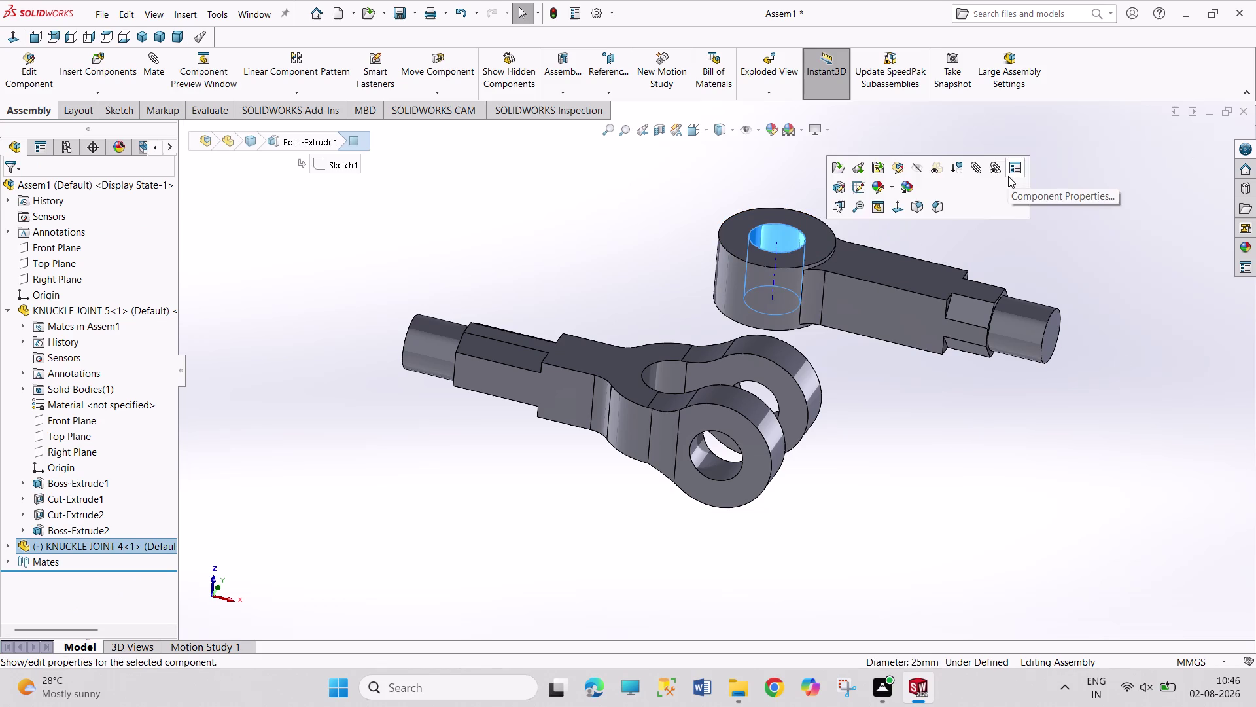
middle_drag(1010, 214, 965, 232)
click(996, 248)
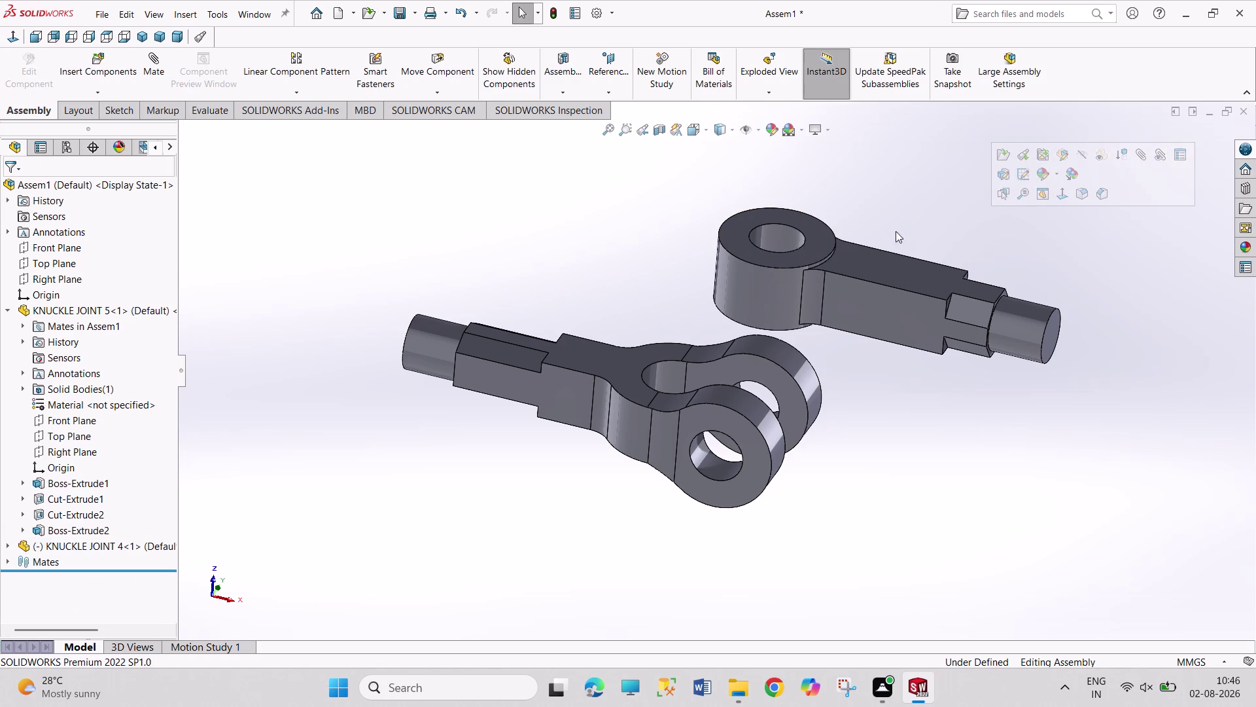
click(831, 230)
middle_drag(920, 222, 890, 233)
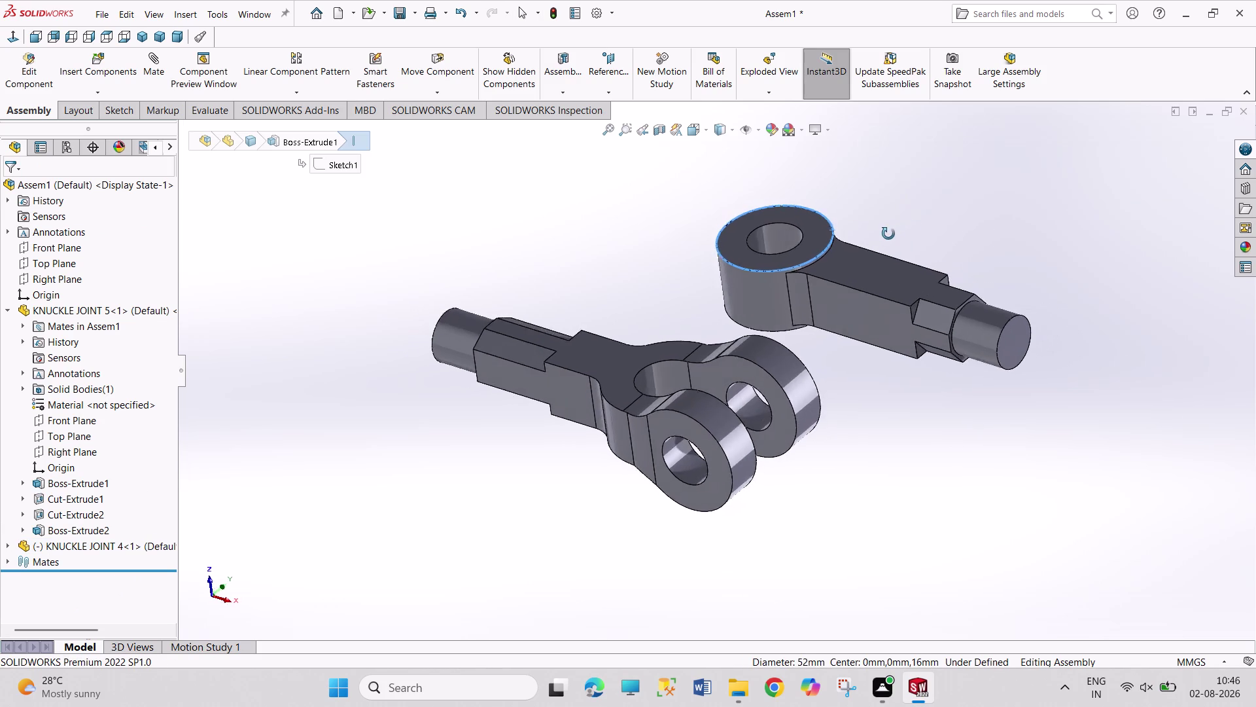
middle_drag(890, 233, 813, 256)
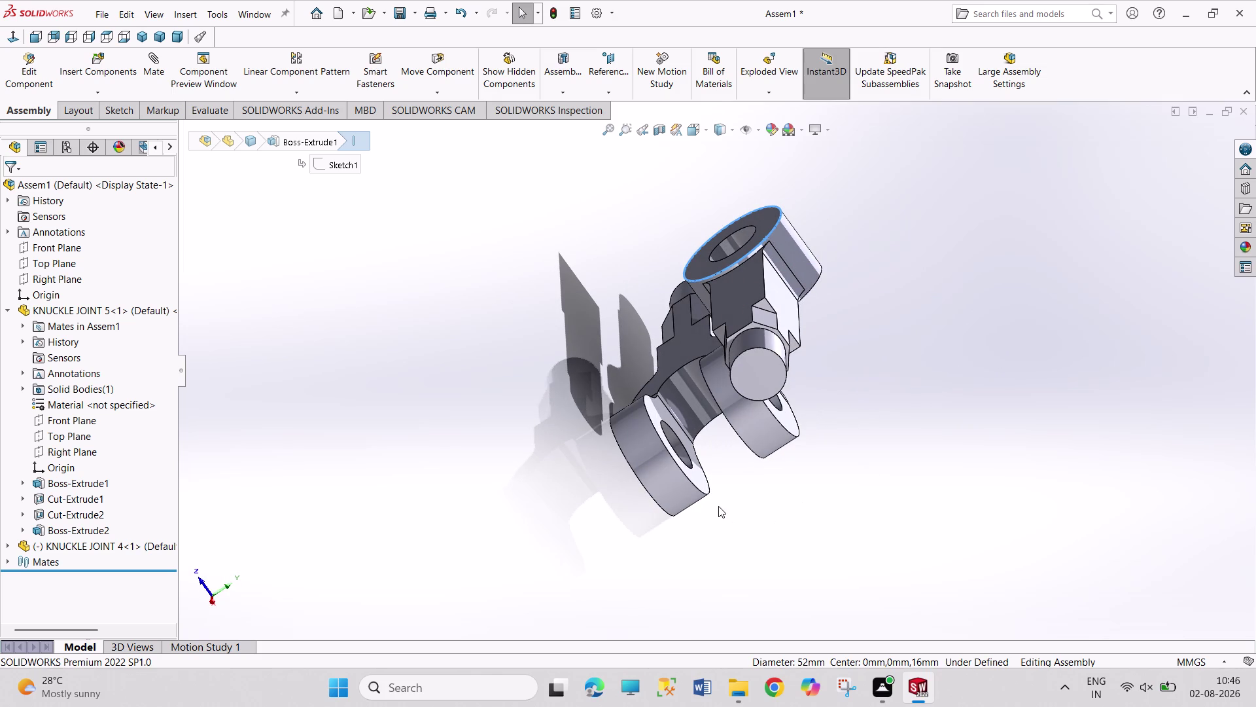
click(704, 495)
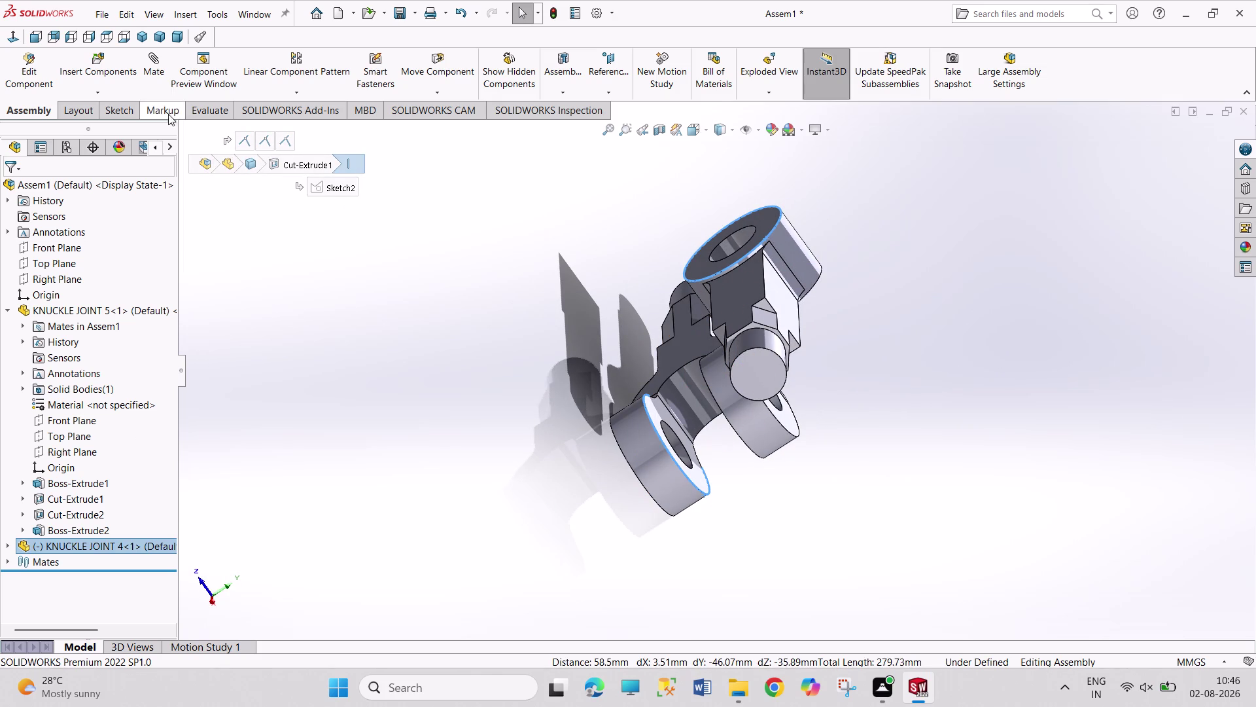
Try a concentric edge mate, discard it and remove the edge reference.
click(150, 67)
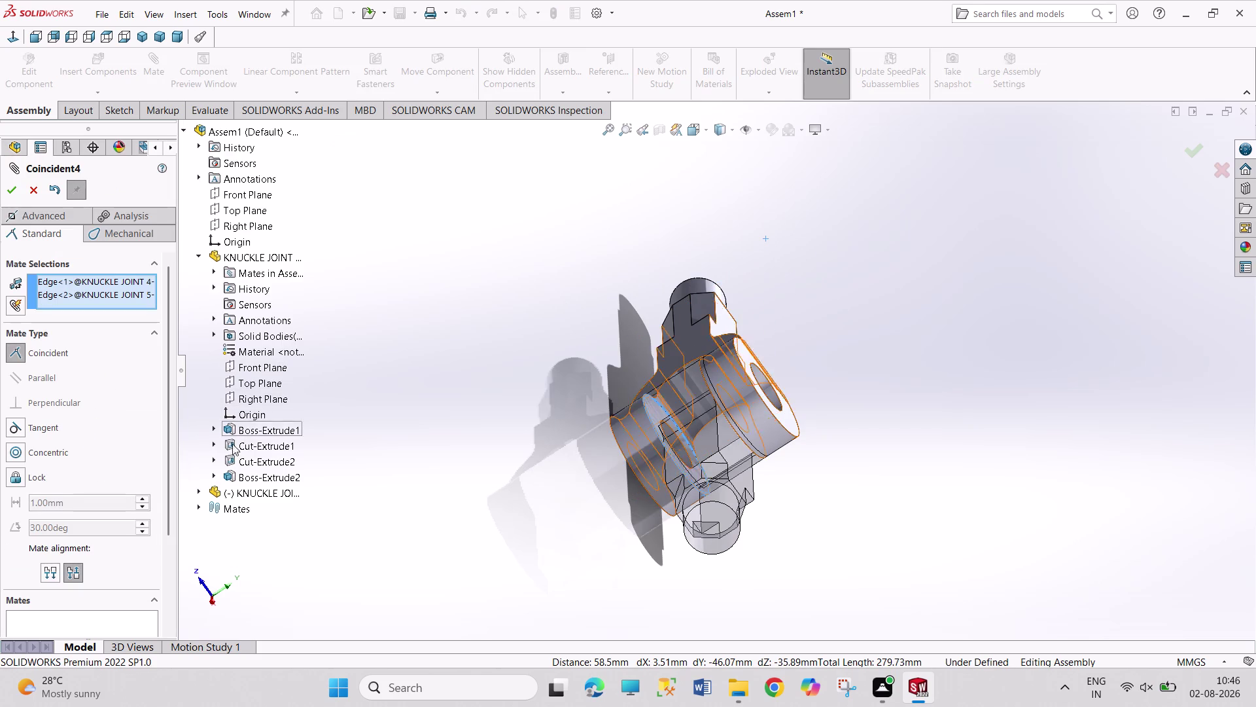
click(13, 451)
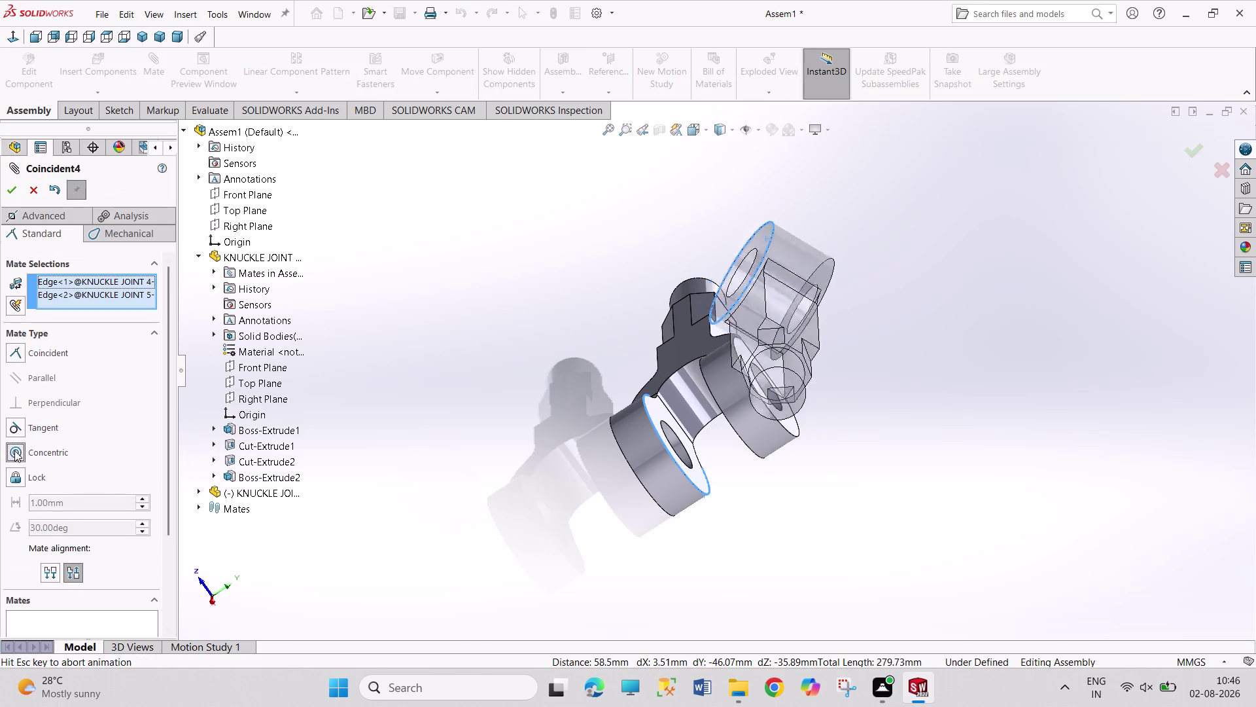
click(15, 192)
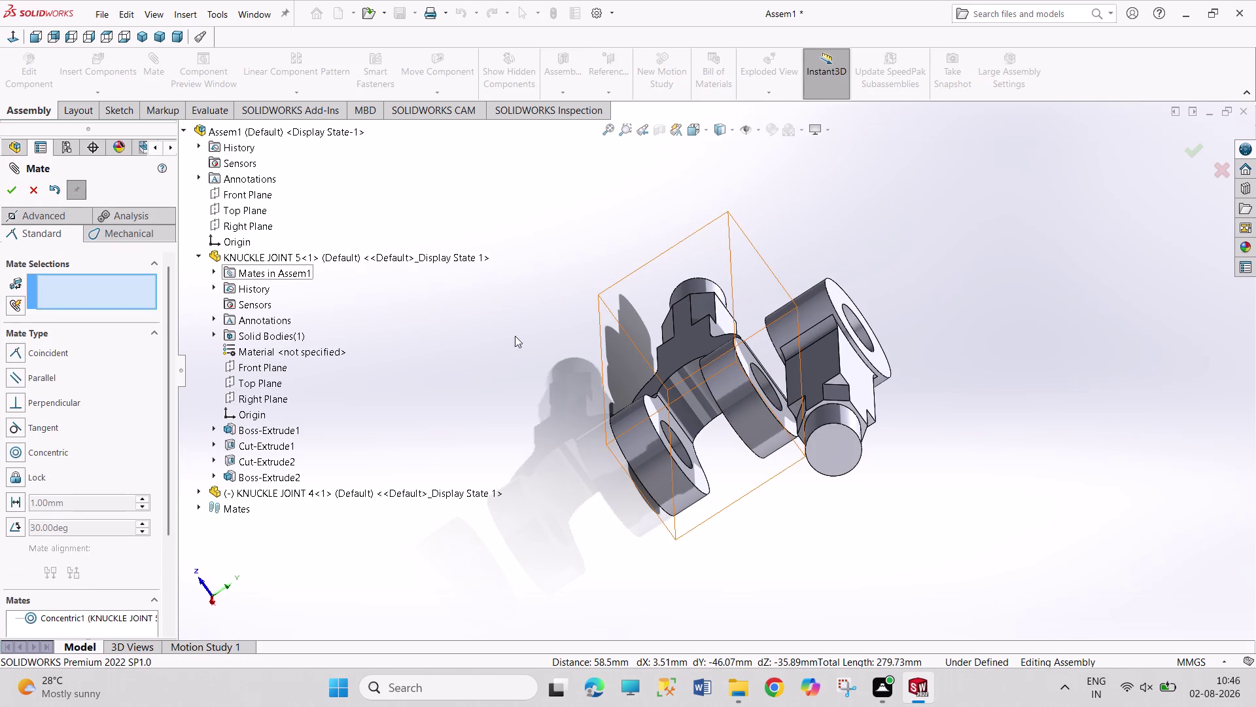
click(528, 336)
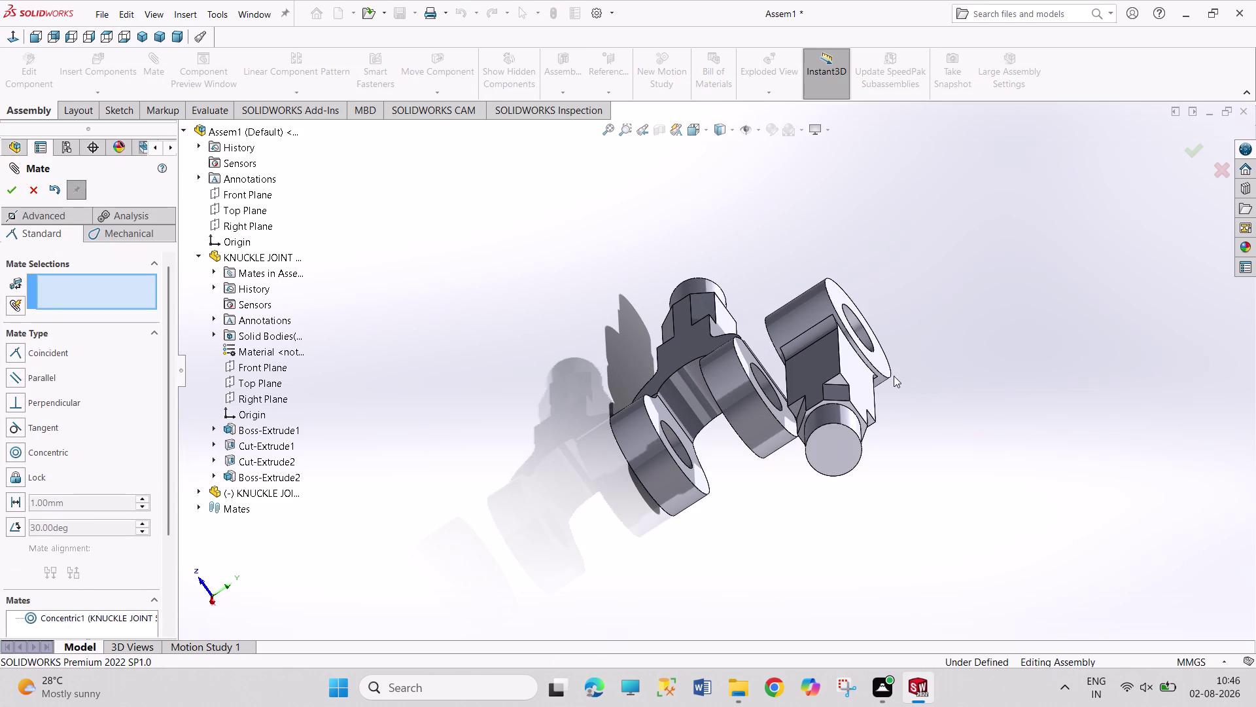
click(892, 373)
click(983, 446)
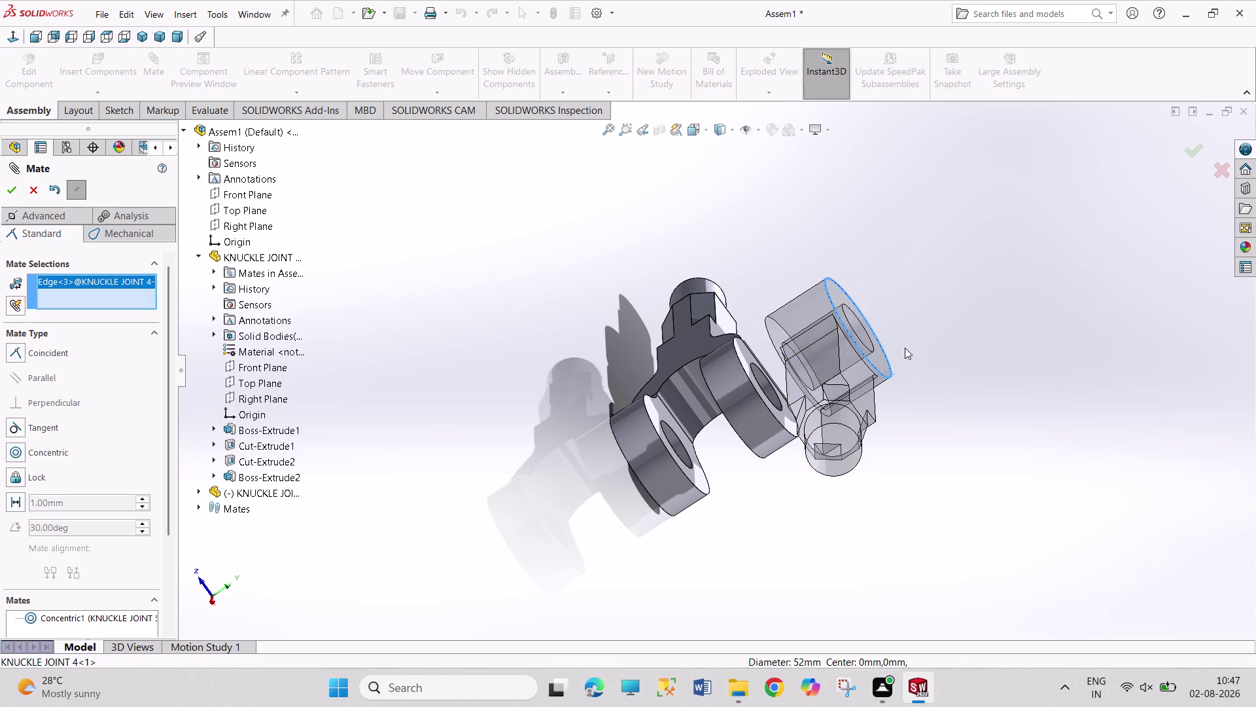
click(1009, 411)
click(973, 345)
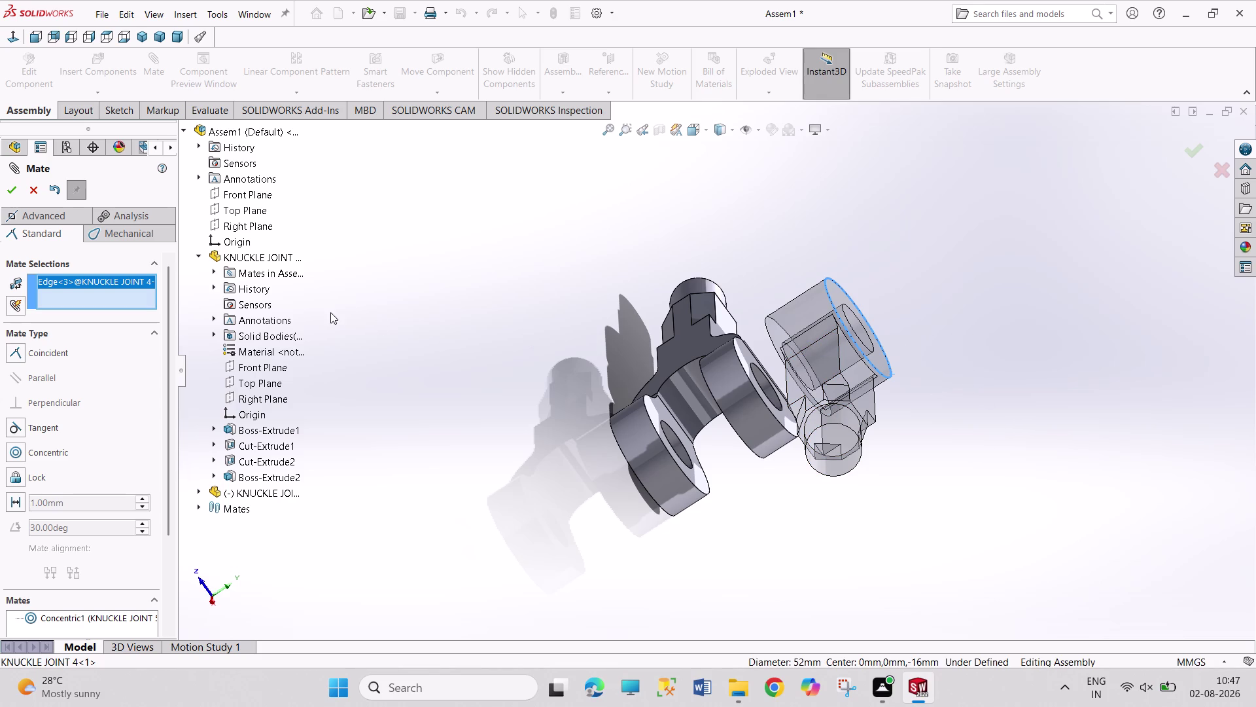
right_click(126, 280)
click(148, 308)
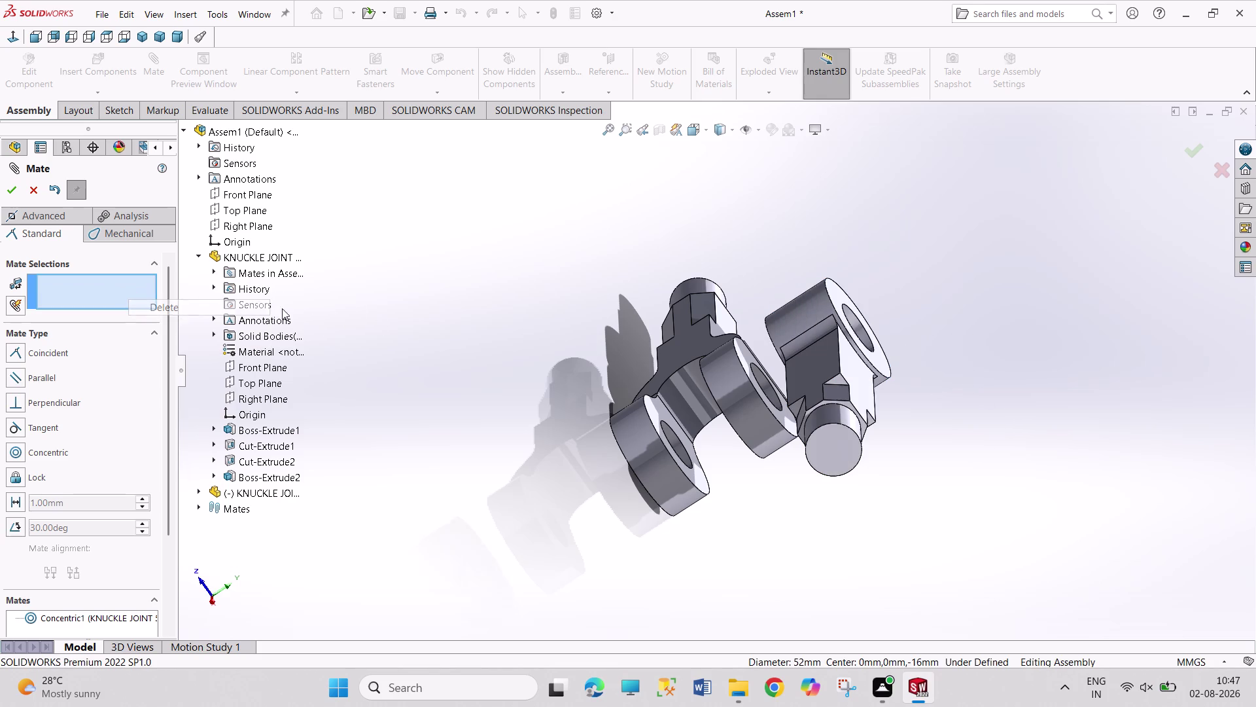
Mate the eye's flat side face coincident with the fork's inner face.
middle_drag(432, 308, 518, 331)
click(818, 346)
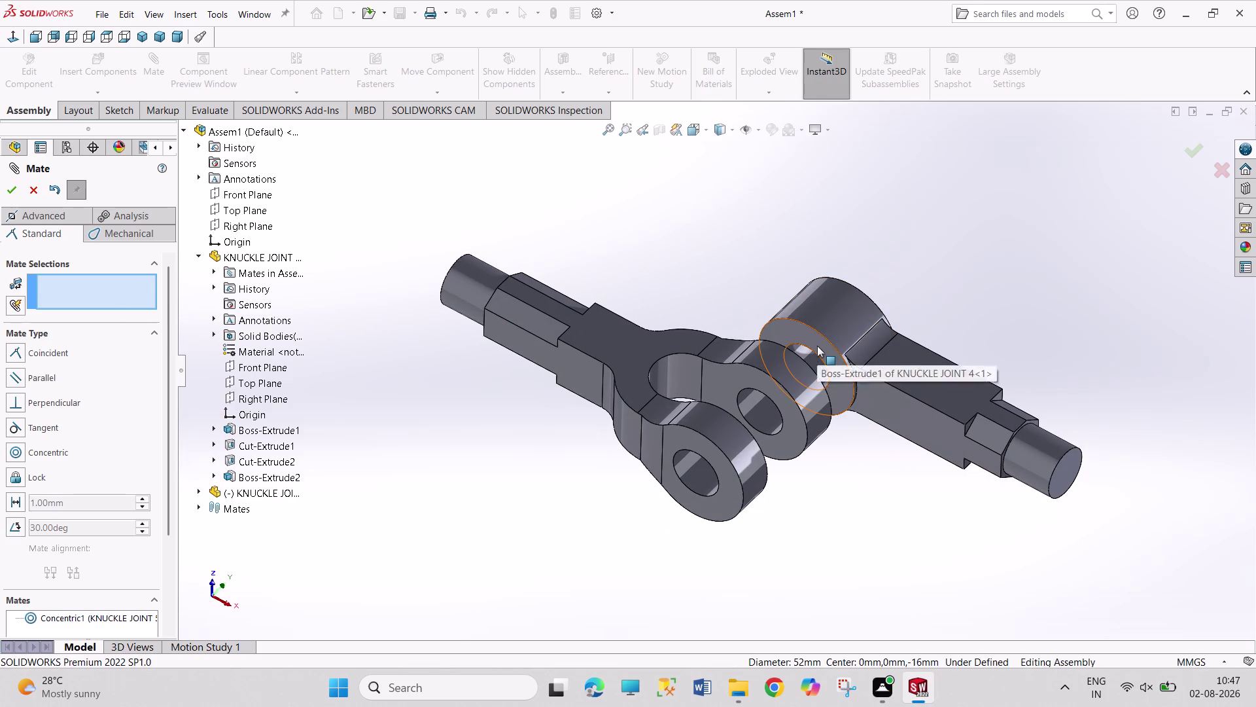
middle_drag(943, 307, 863, 345)
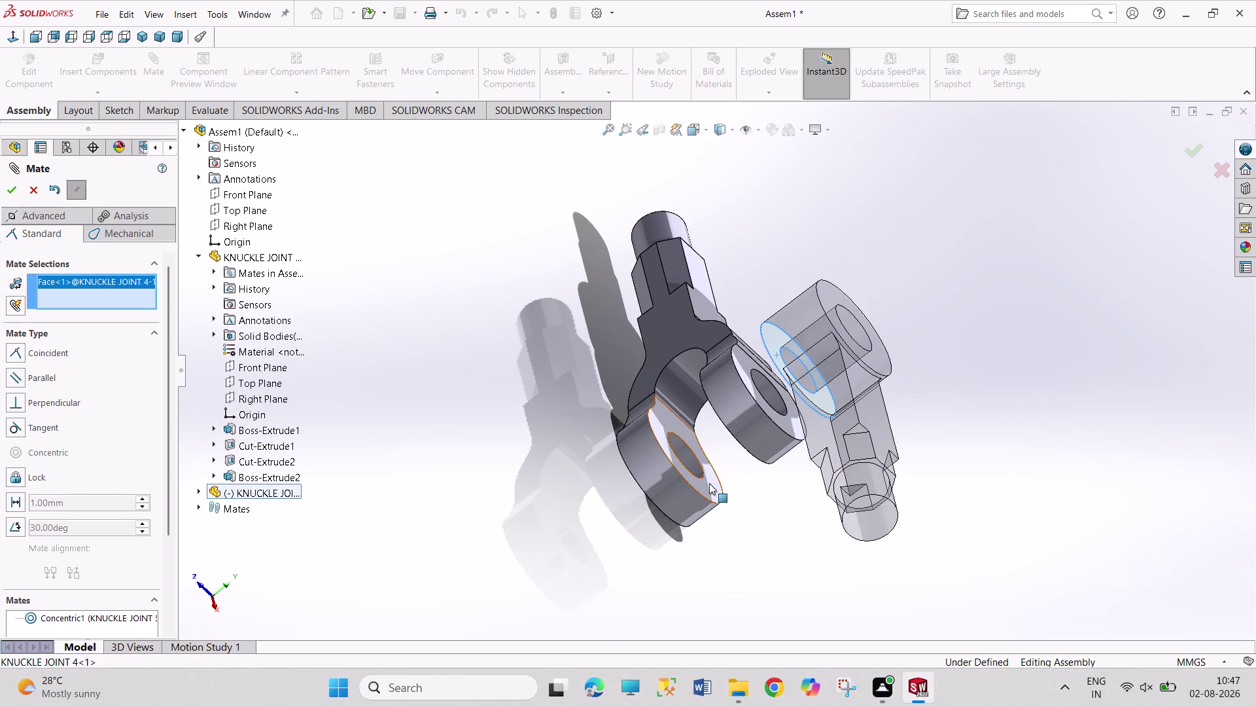
click(709, 483)
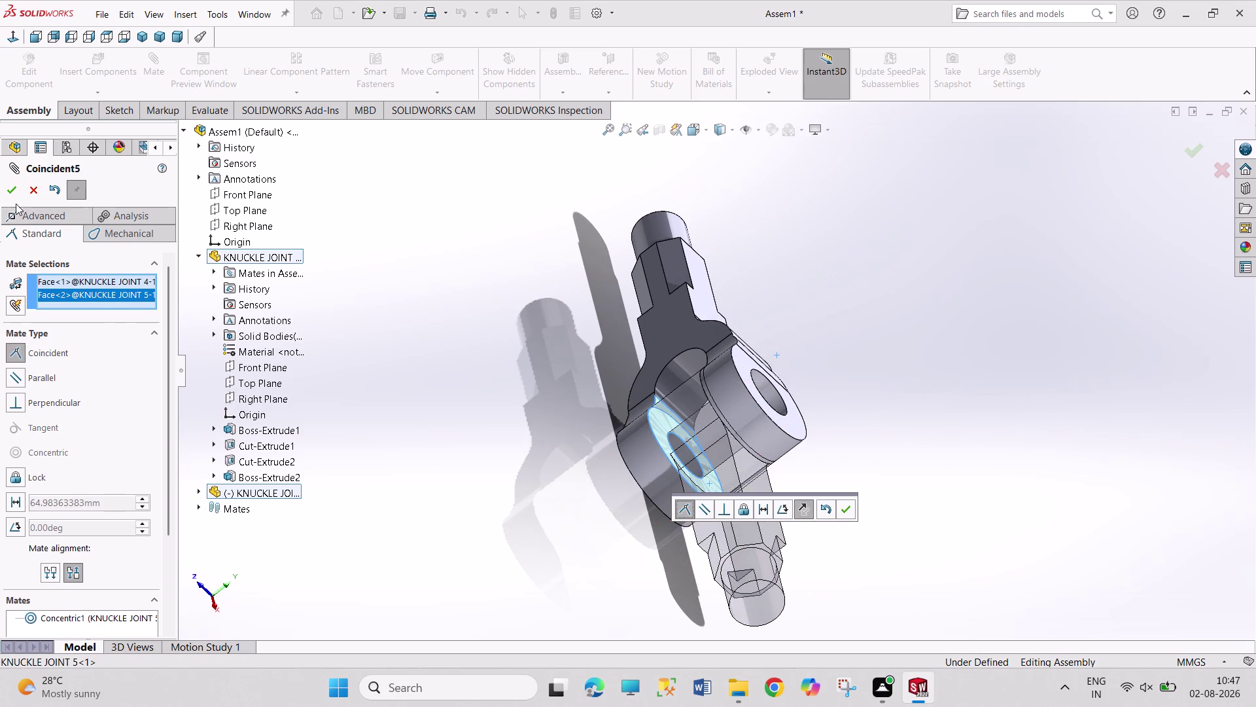
click(13, 190)
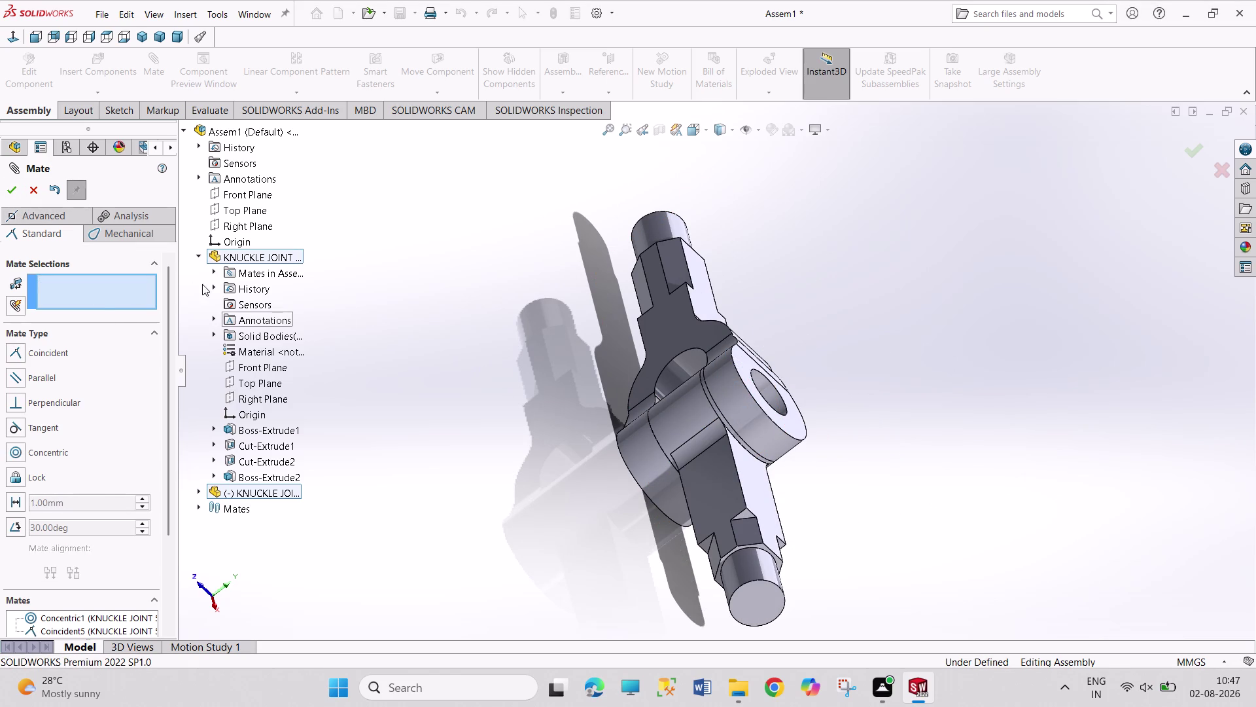
click(16, 186)
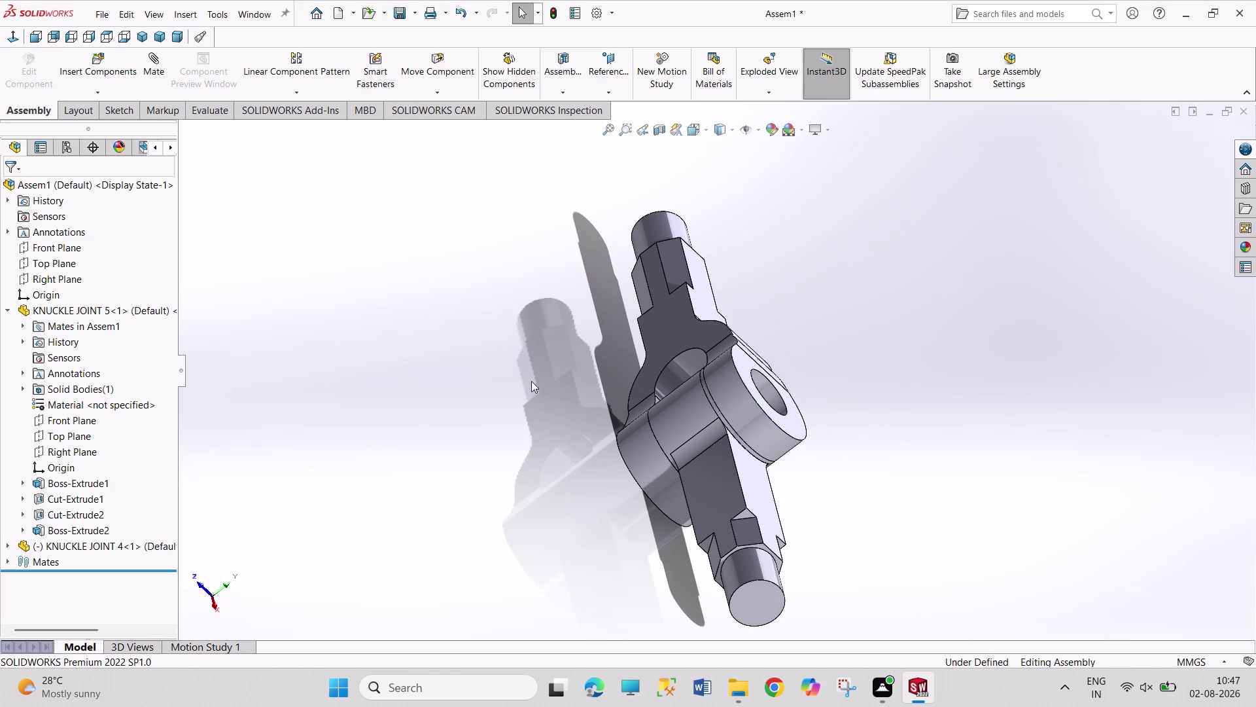
Turn the assembly horizontal, collapse KNUCKLE JOINT 5, and select KNUCKLE JOINT 4's Front Plane.
scroll(up, 3)
middle_drag(532, 381, 590, 291)
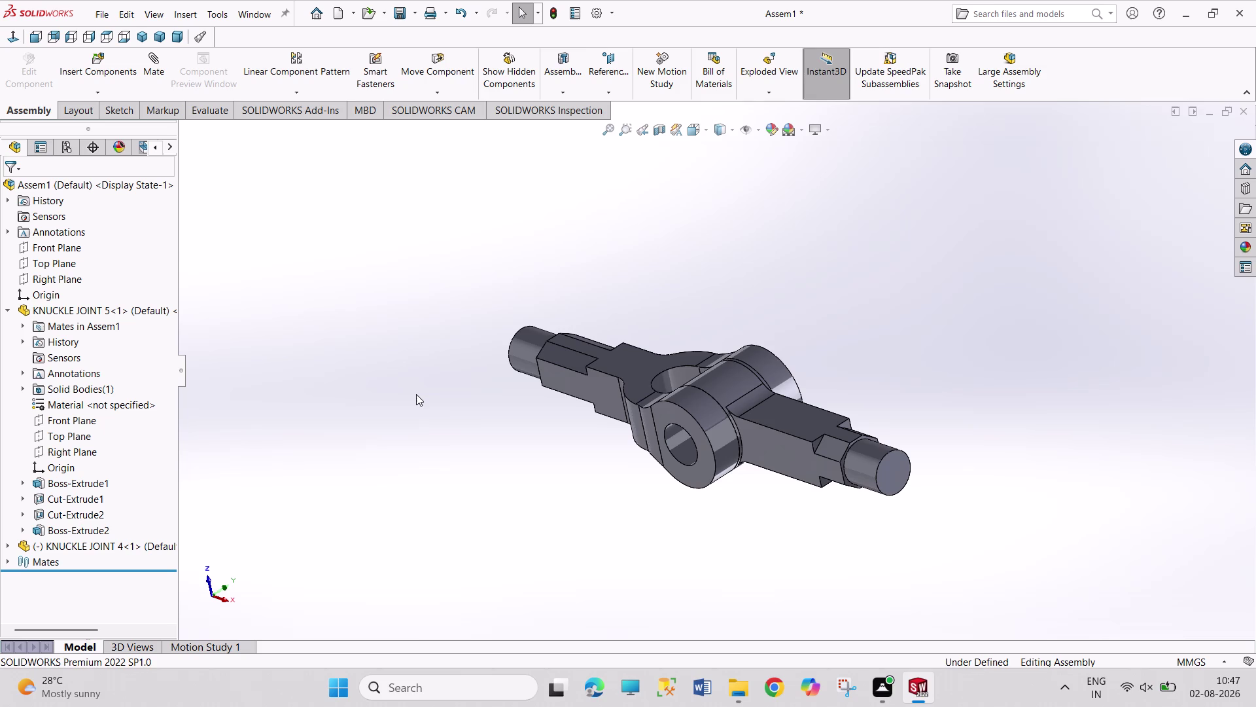
click(6, 309)
click(4, 328)
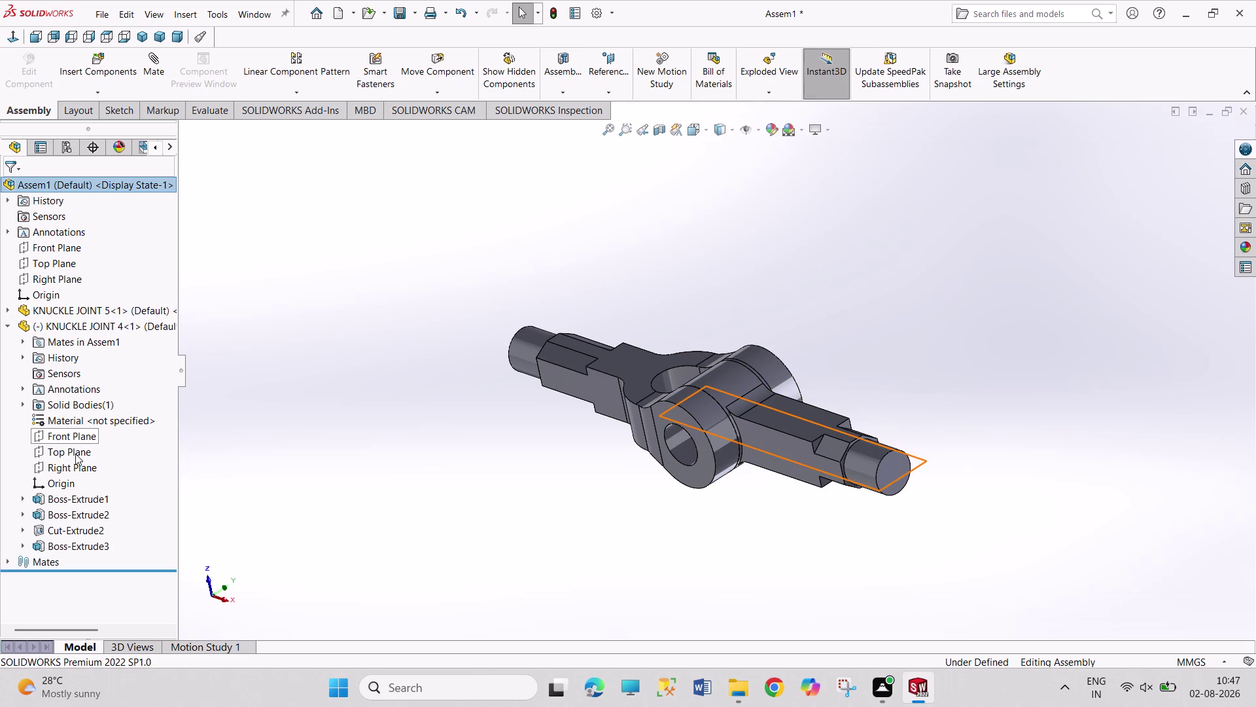
click(76, 437)
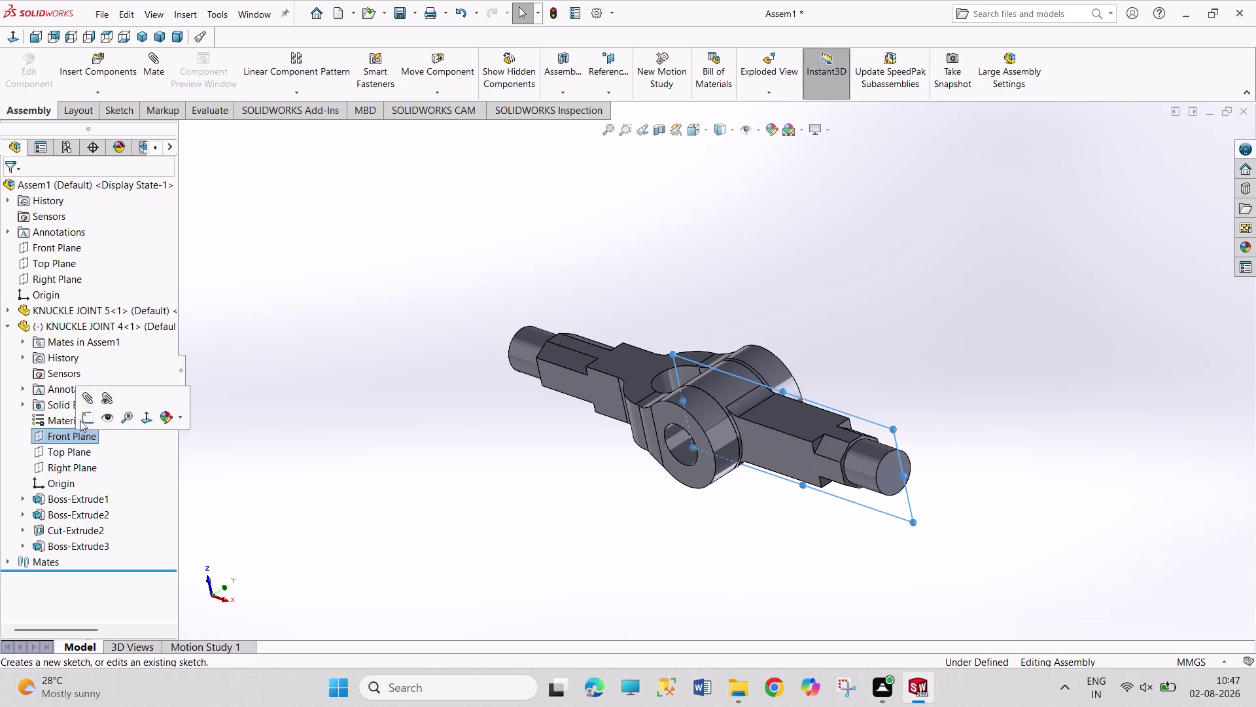
Add a 300° angle mate between KNUCKLE JOINT 4's Front Plane and the assembly Front Plane.
click(61, 246)
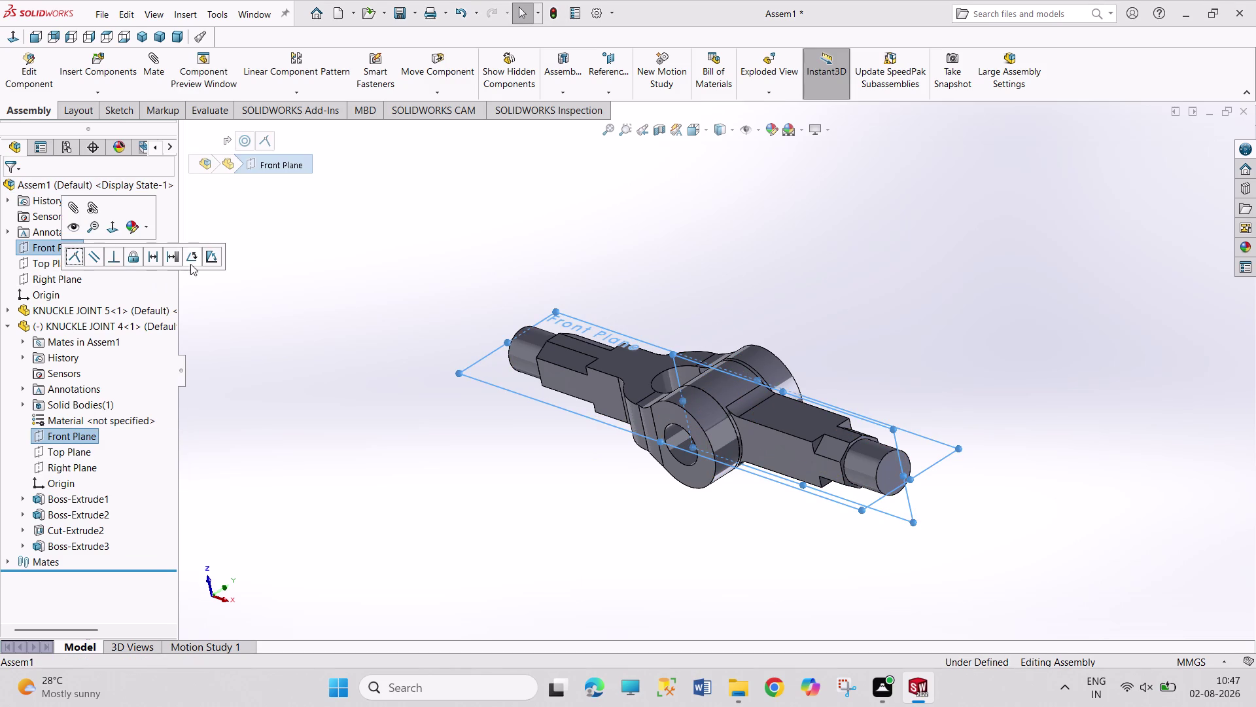
click(194, 255)
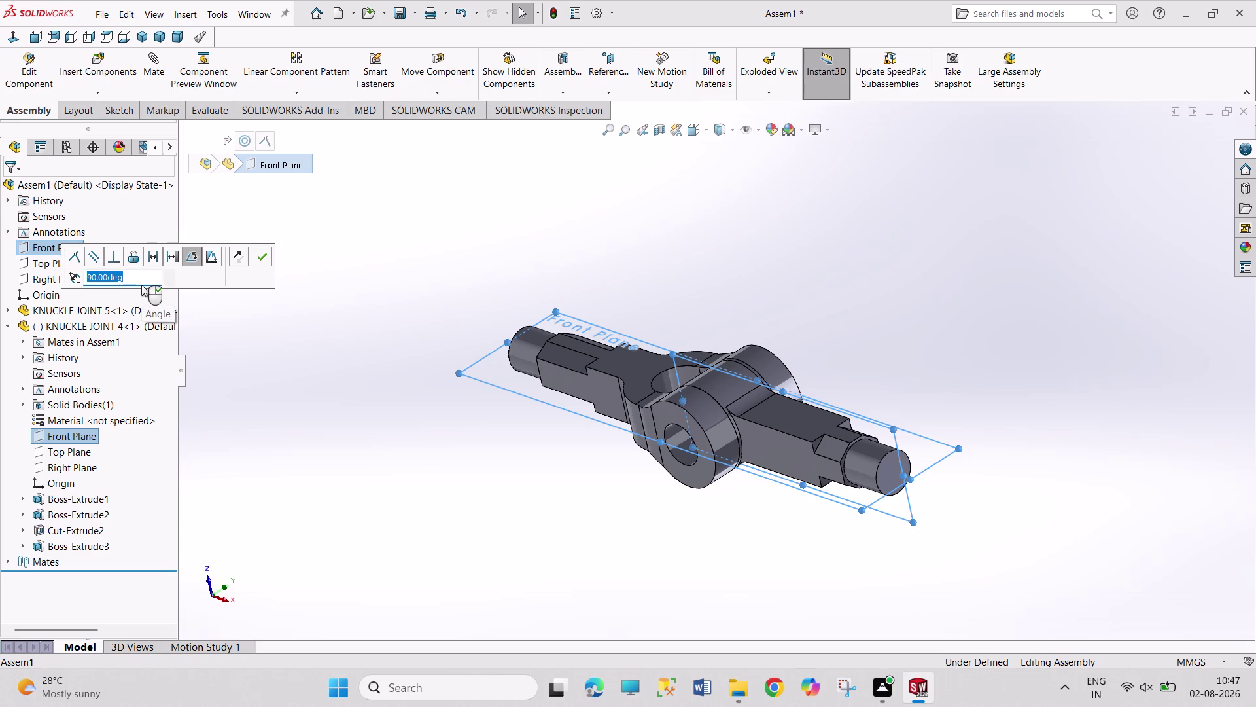
key(2)
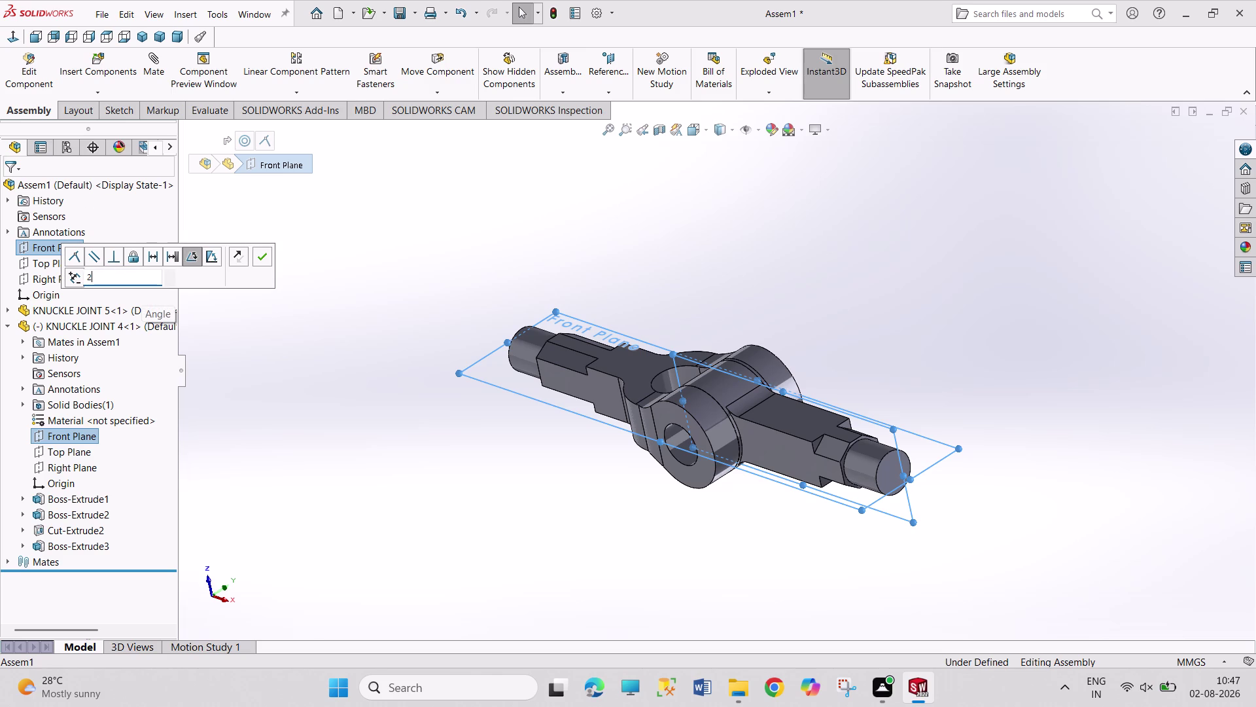
key(BackSpace)
text(300)
key(Return)
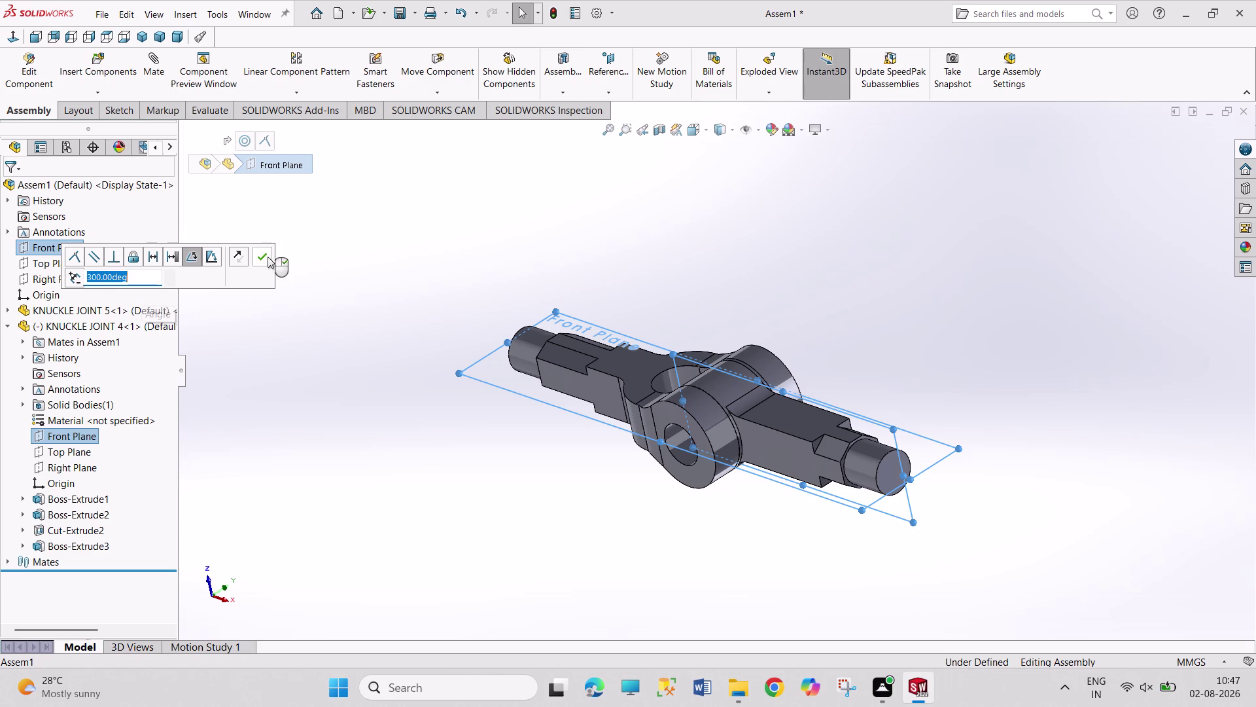